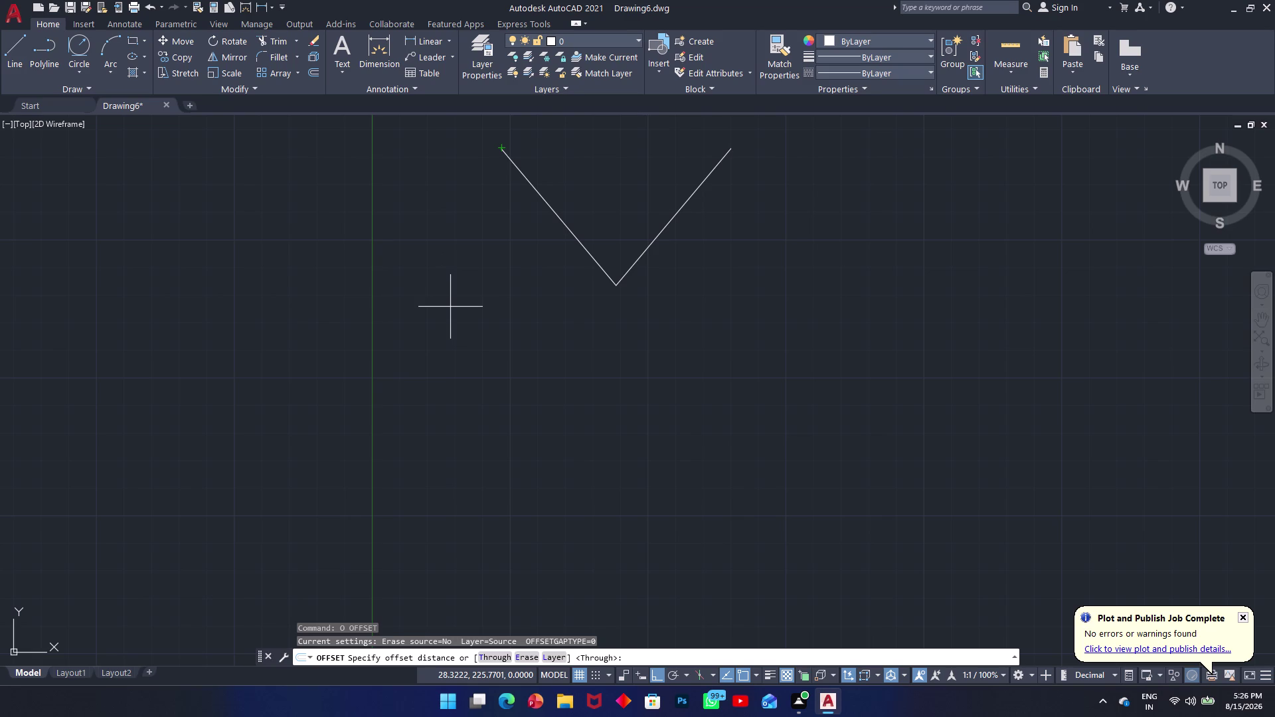
Offset the V's left arm by 30 units toward its lower-left side.
text(30)
key(Return)
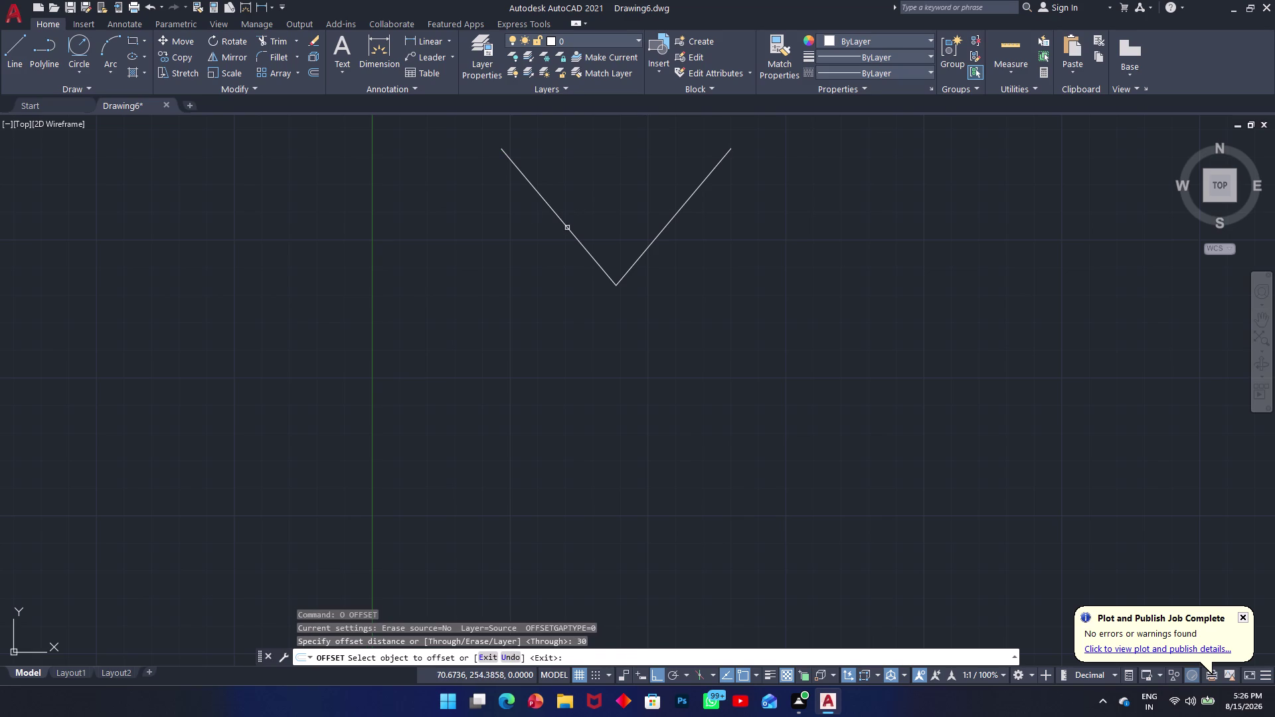
click(567, 228)
click(535, 252)
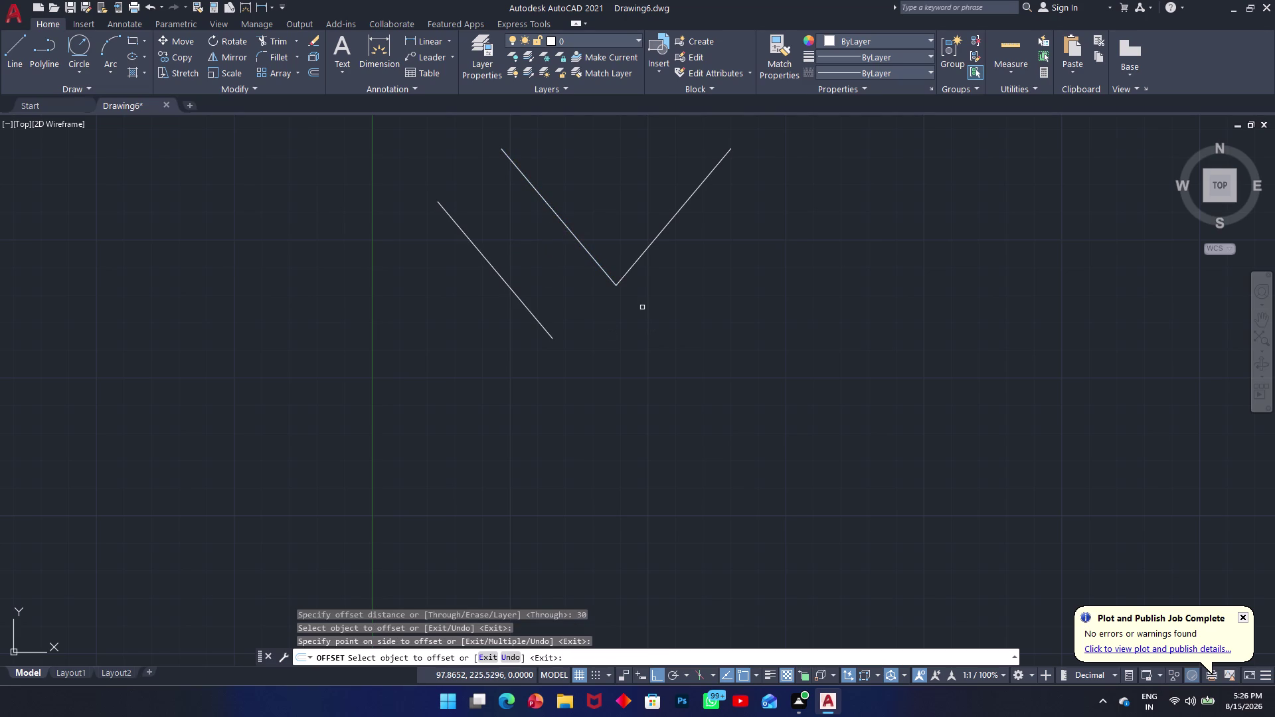
key(Return)
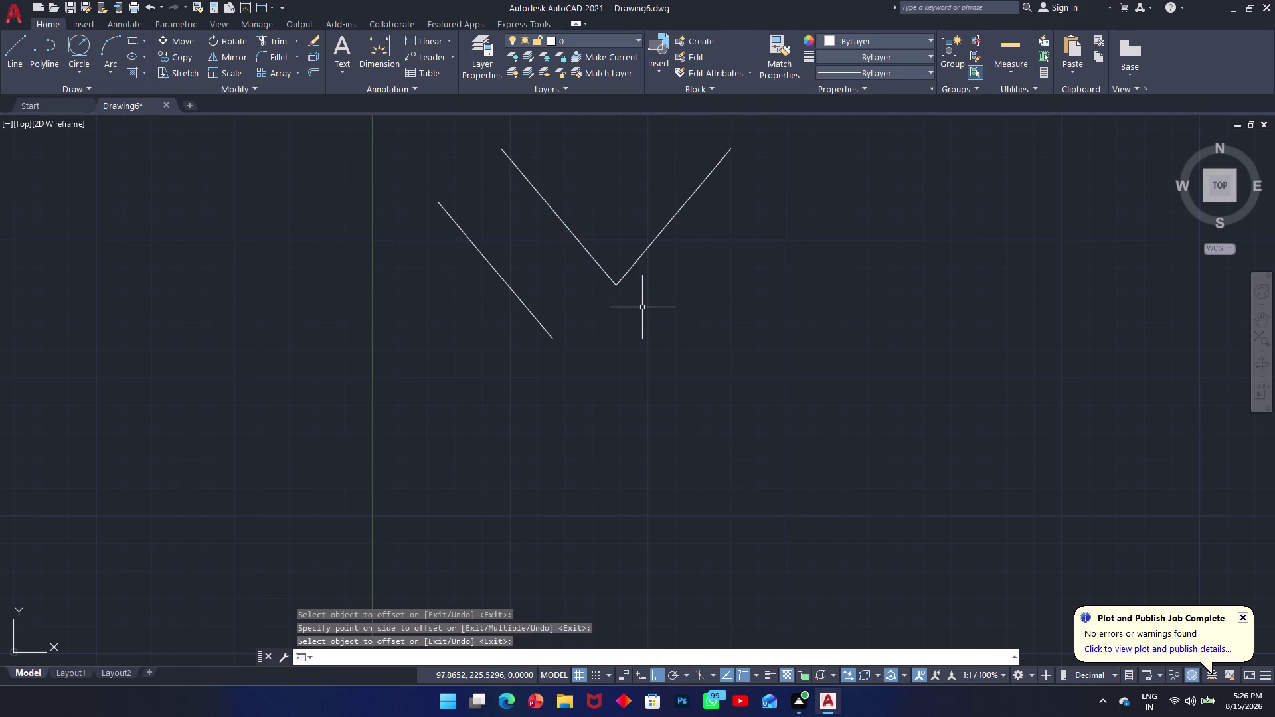
text(l)
key(space)
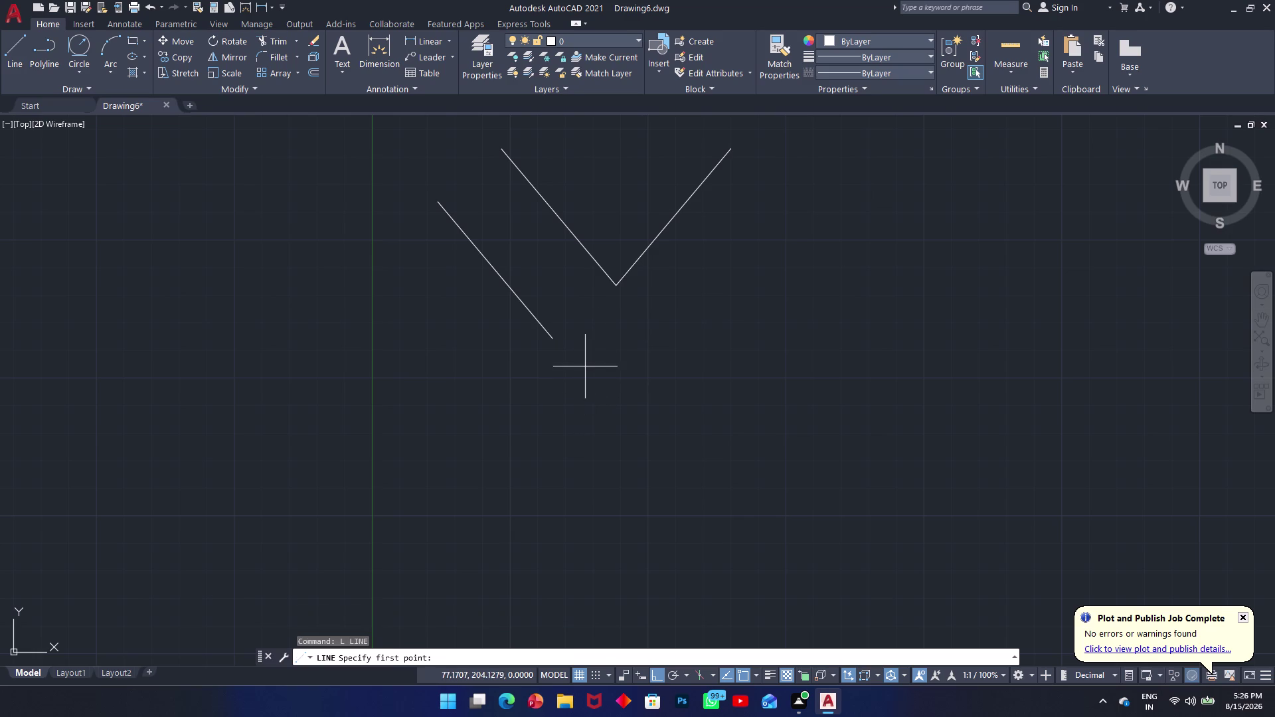
click(621, 286)
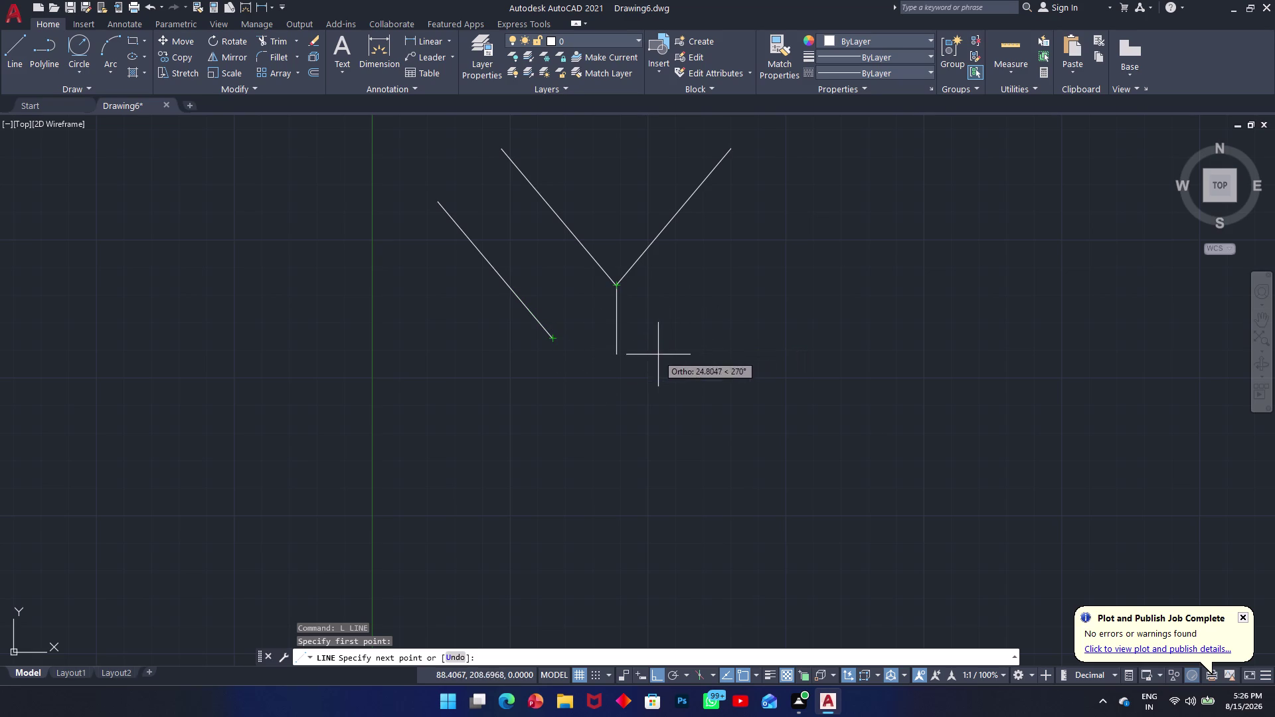
key(Escape)
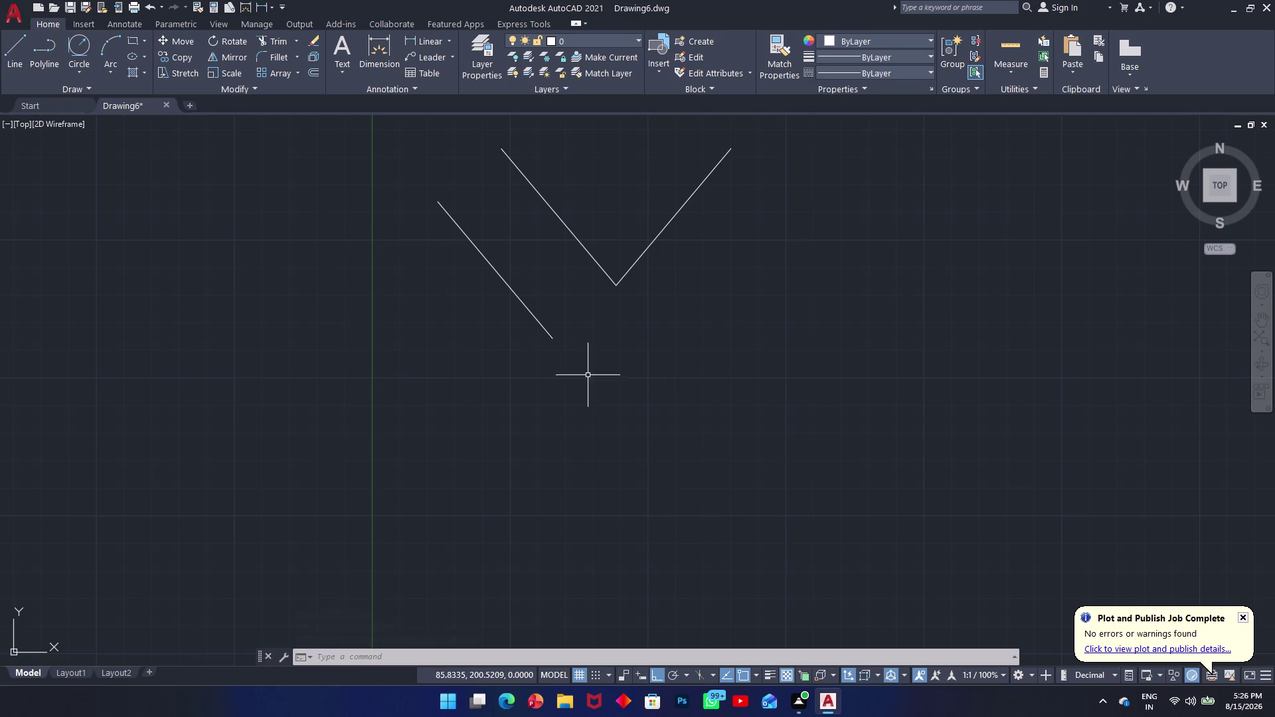
text(l)
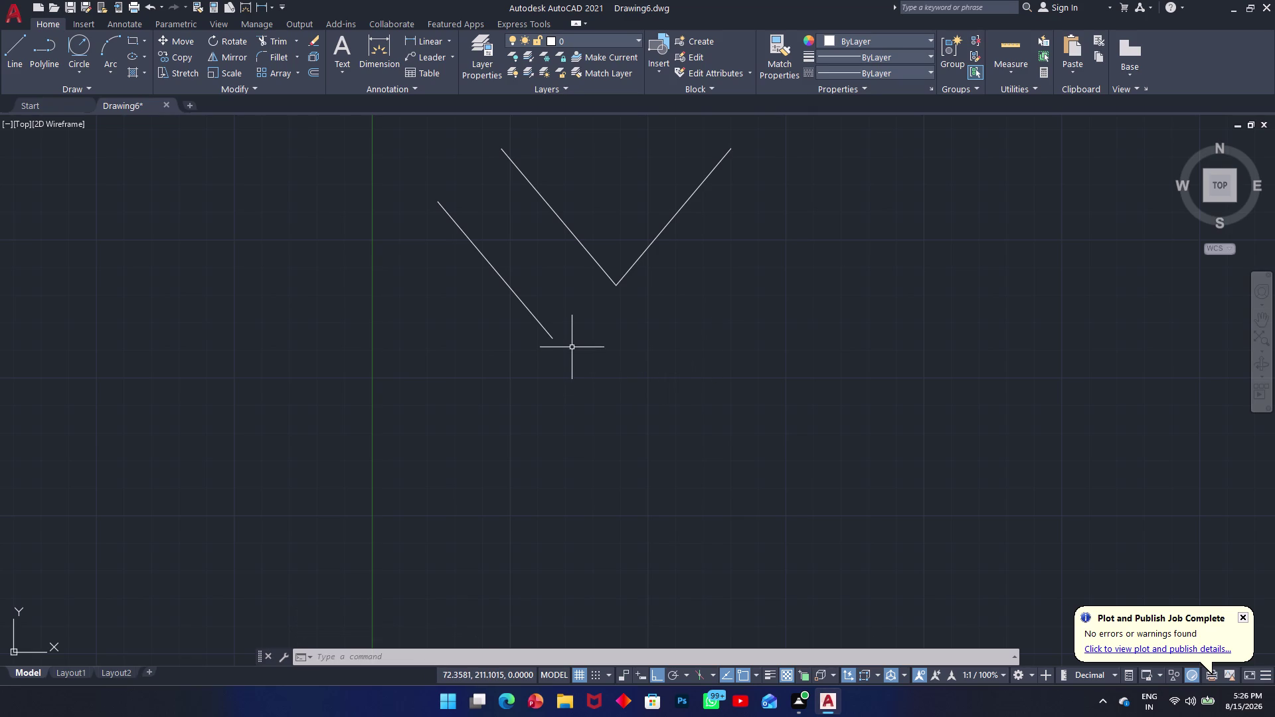
key(space)
click(557, 340)
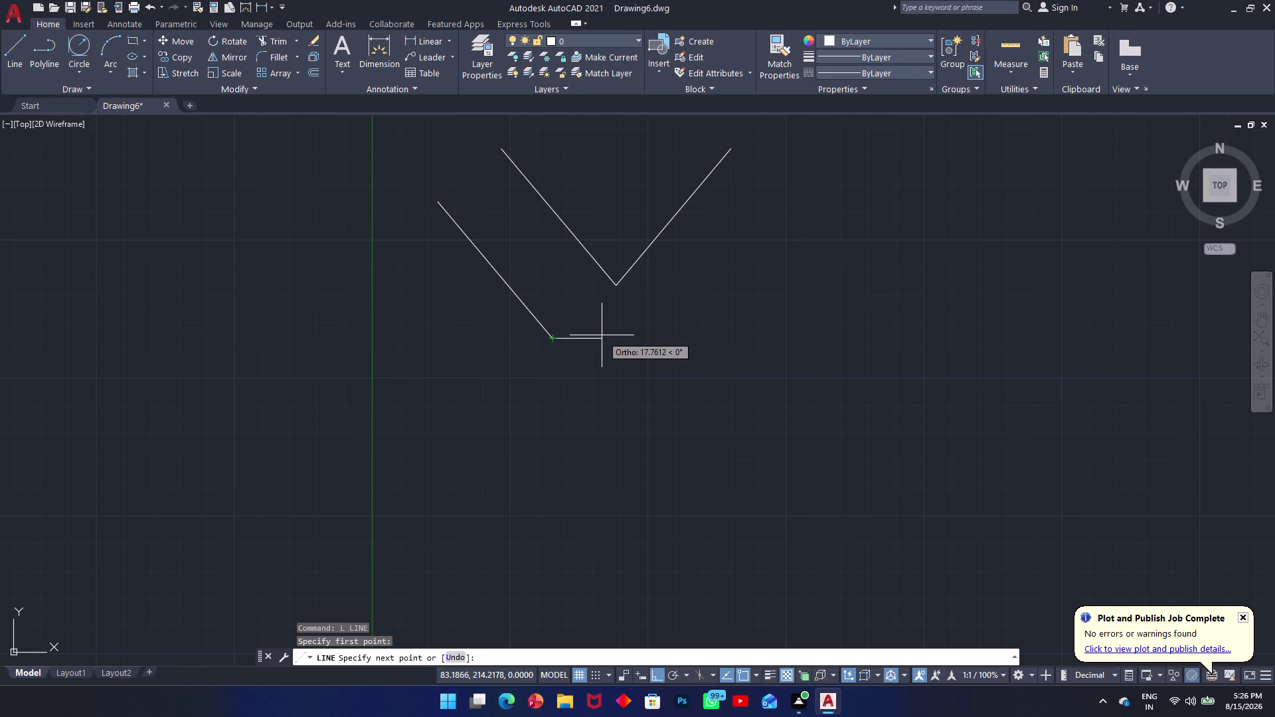
text(30)
key(Return)
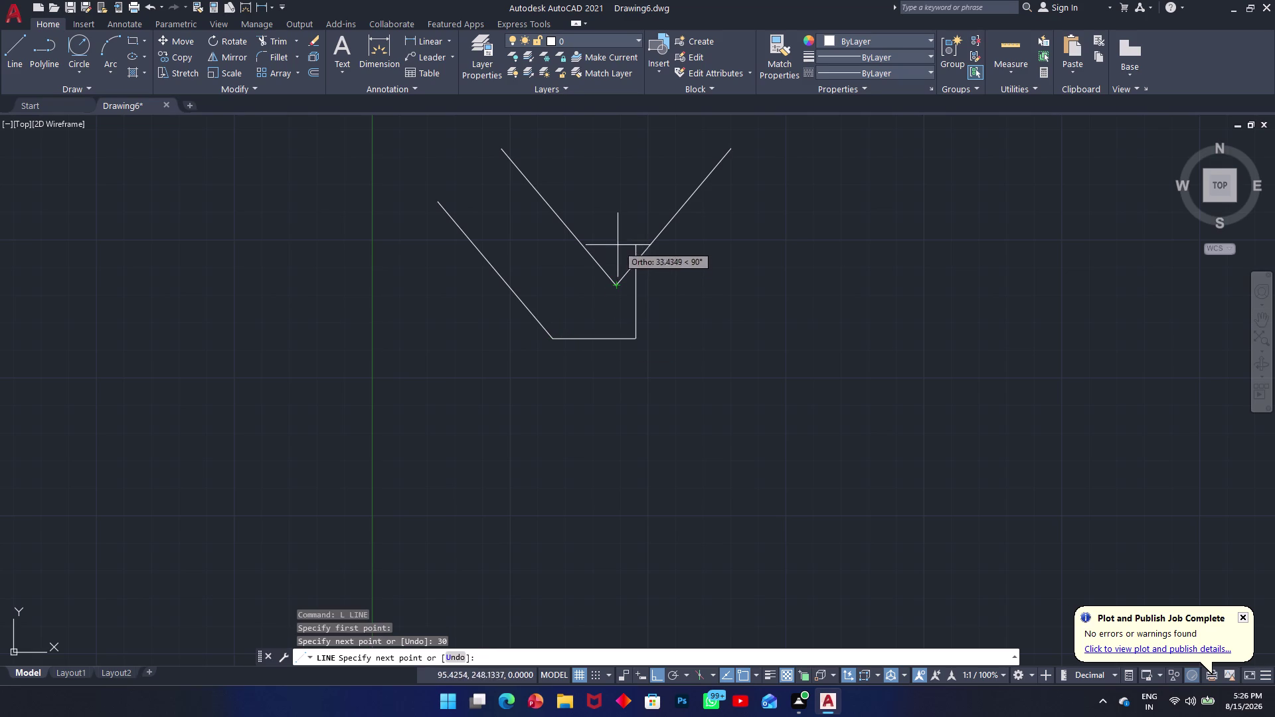
key(ctrl+z)
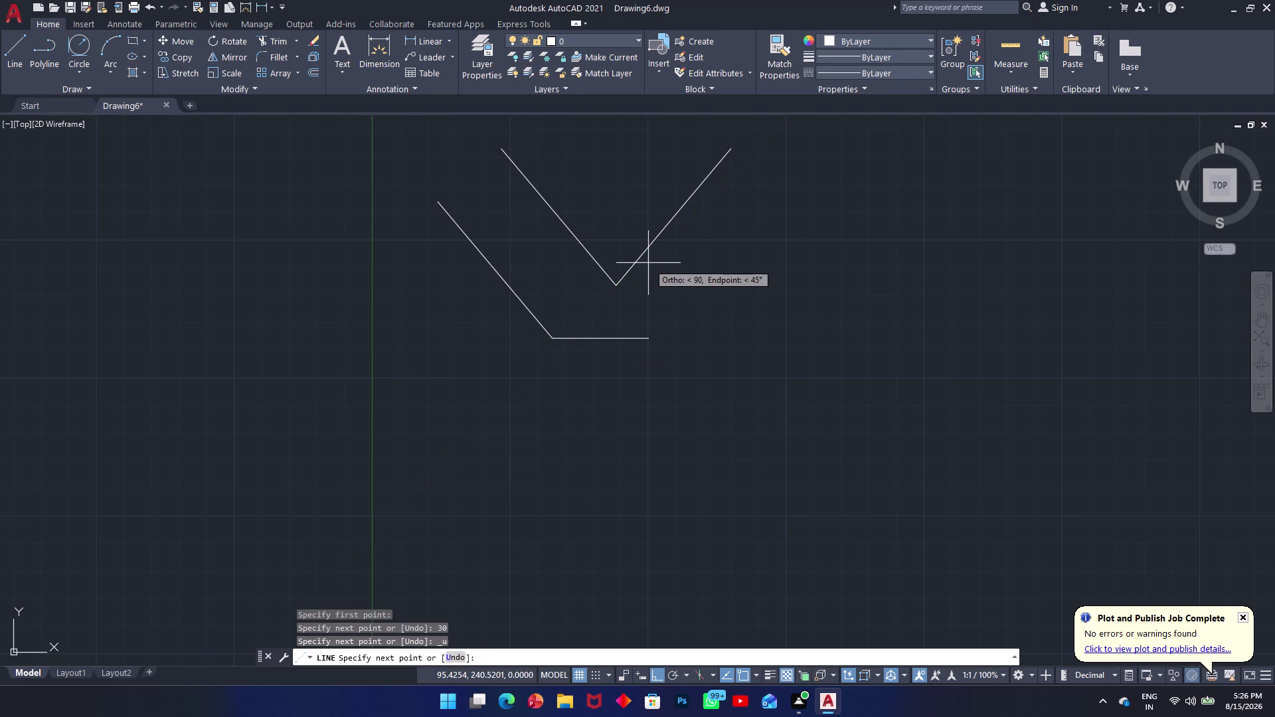
key(ctrl+z)
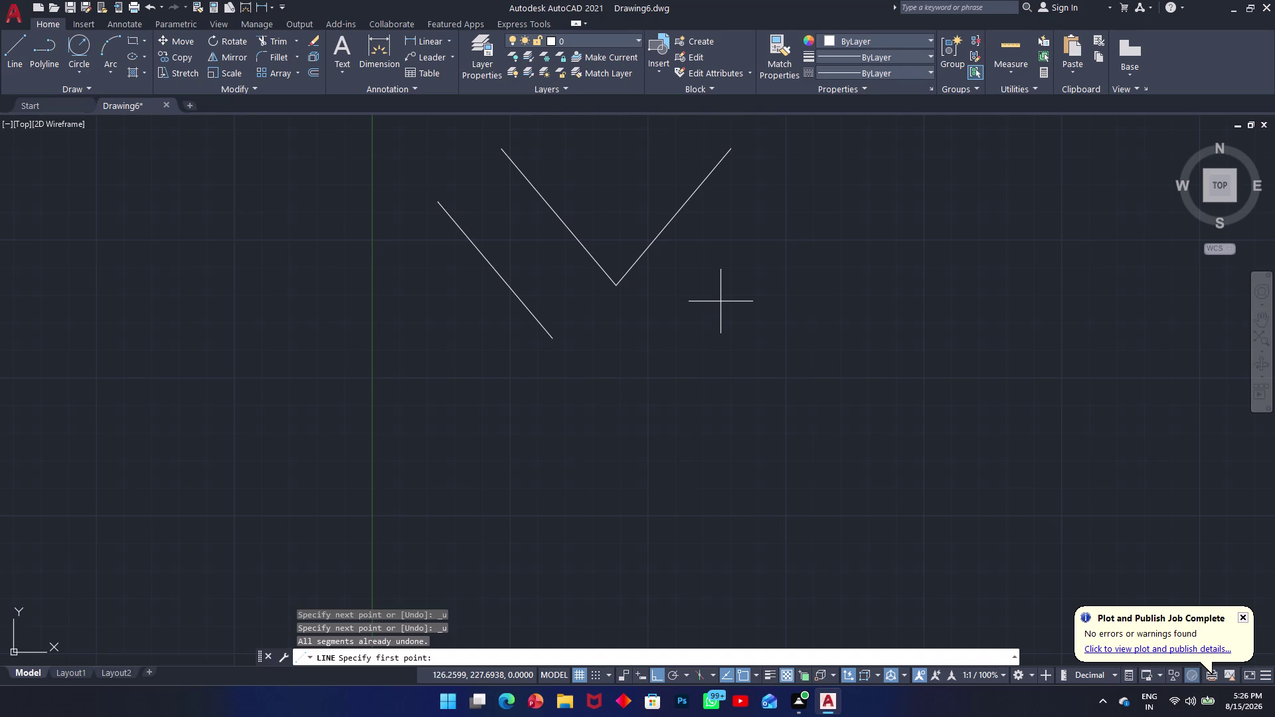
text(l)
key(space)
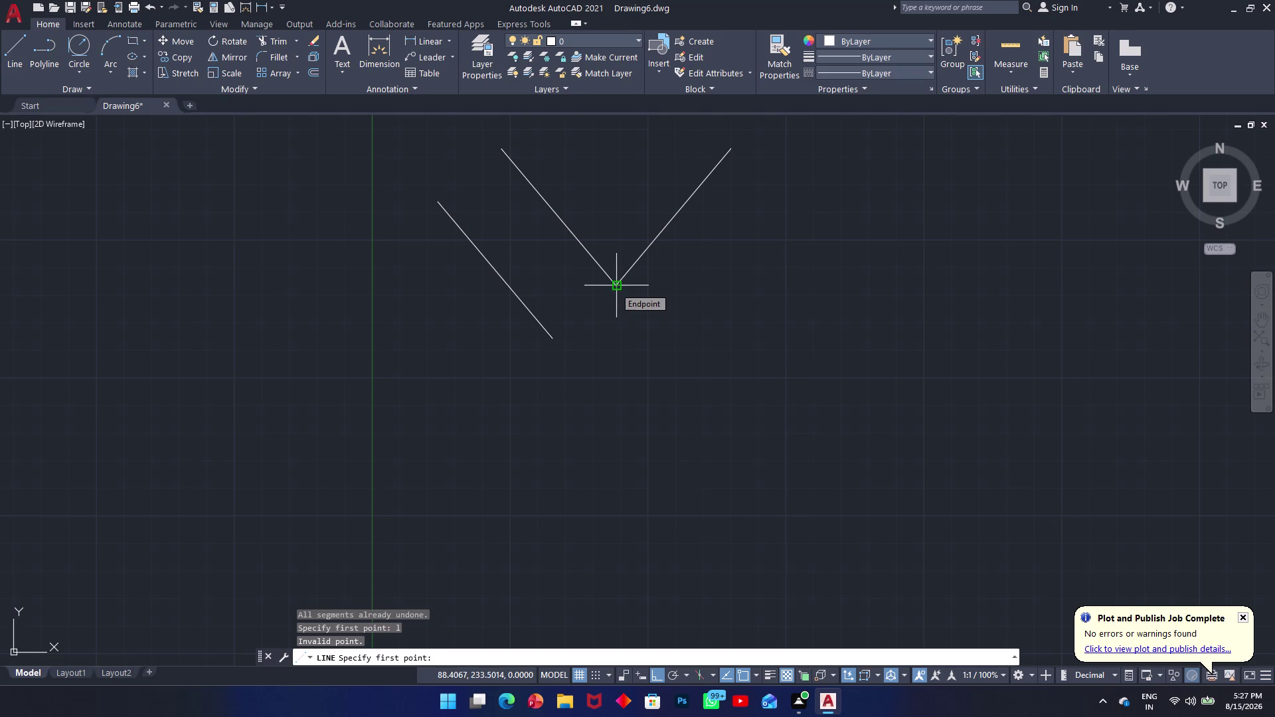
key(Escape)
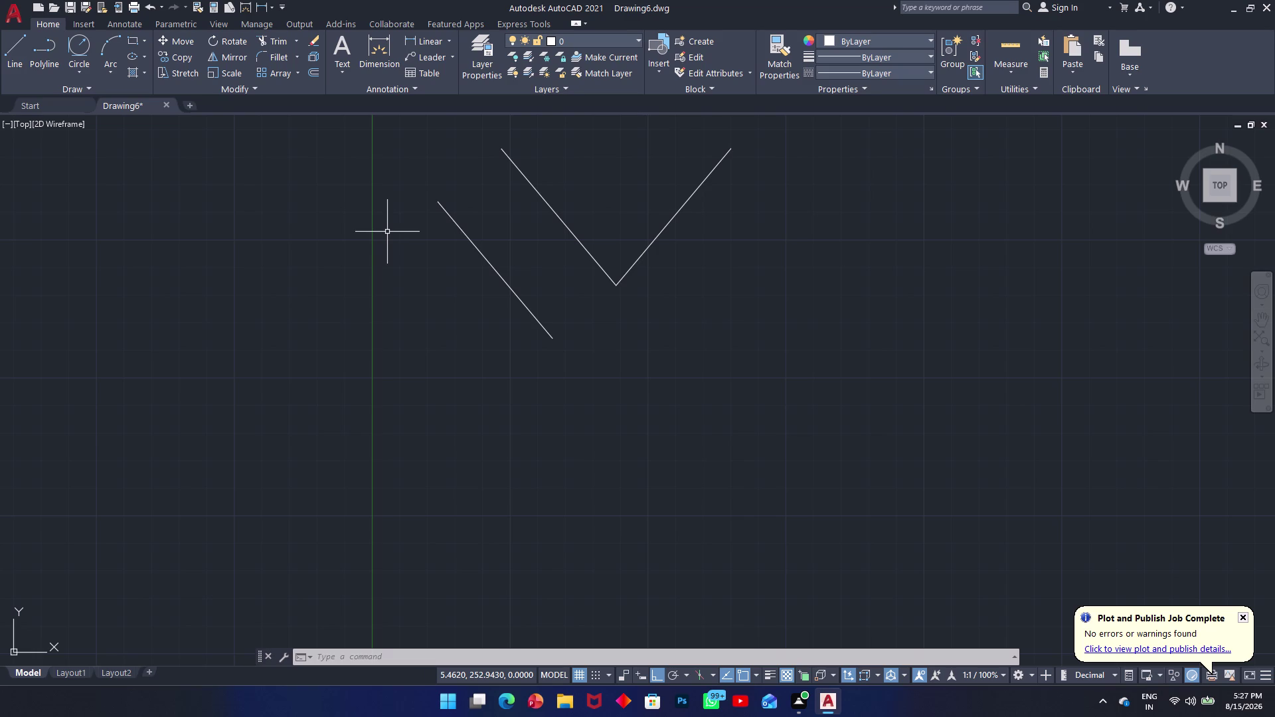
Erase the parallel line offset from the V's left arm.
click(503, 278)
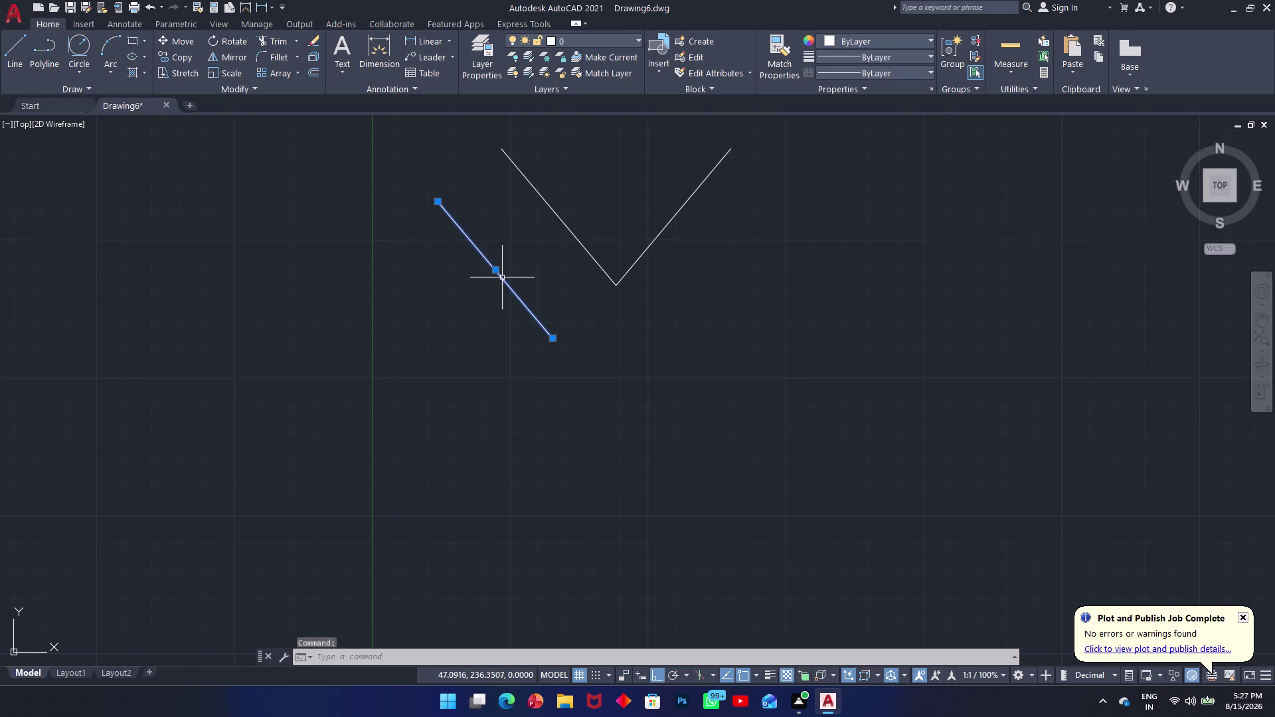
key(Delete)
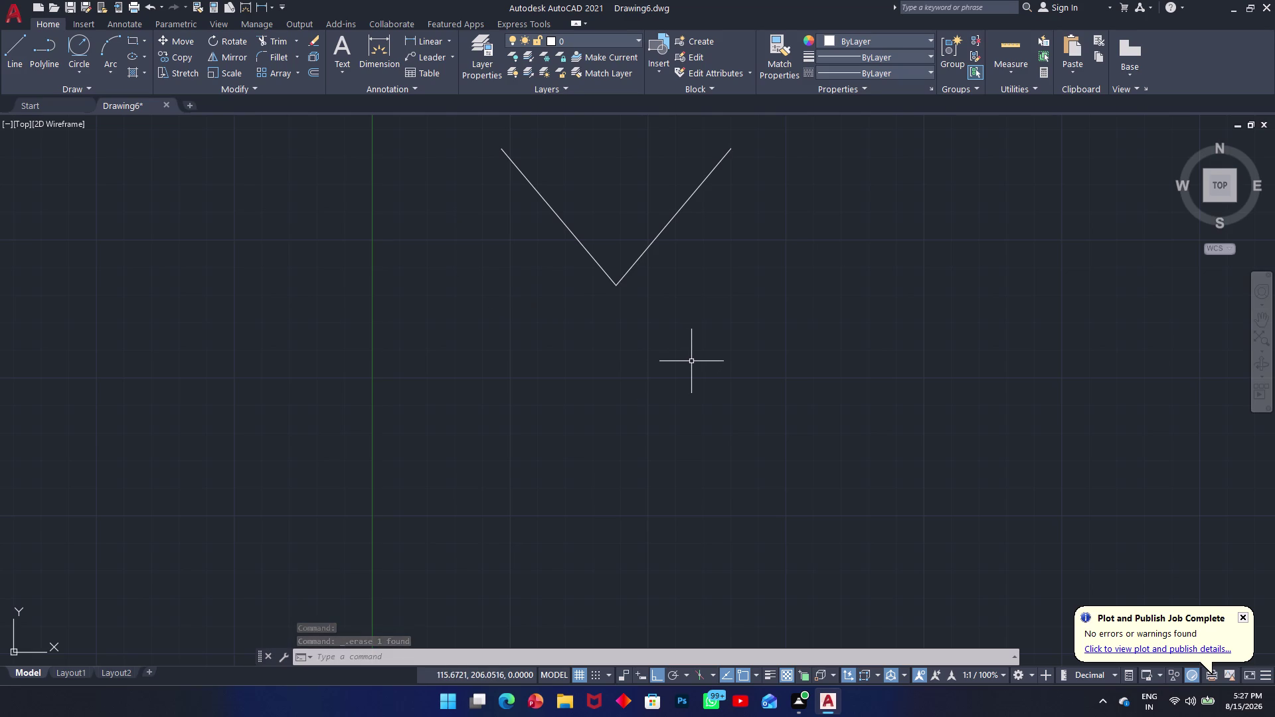
middle_drag(636, 238, 662, 439)
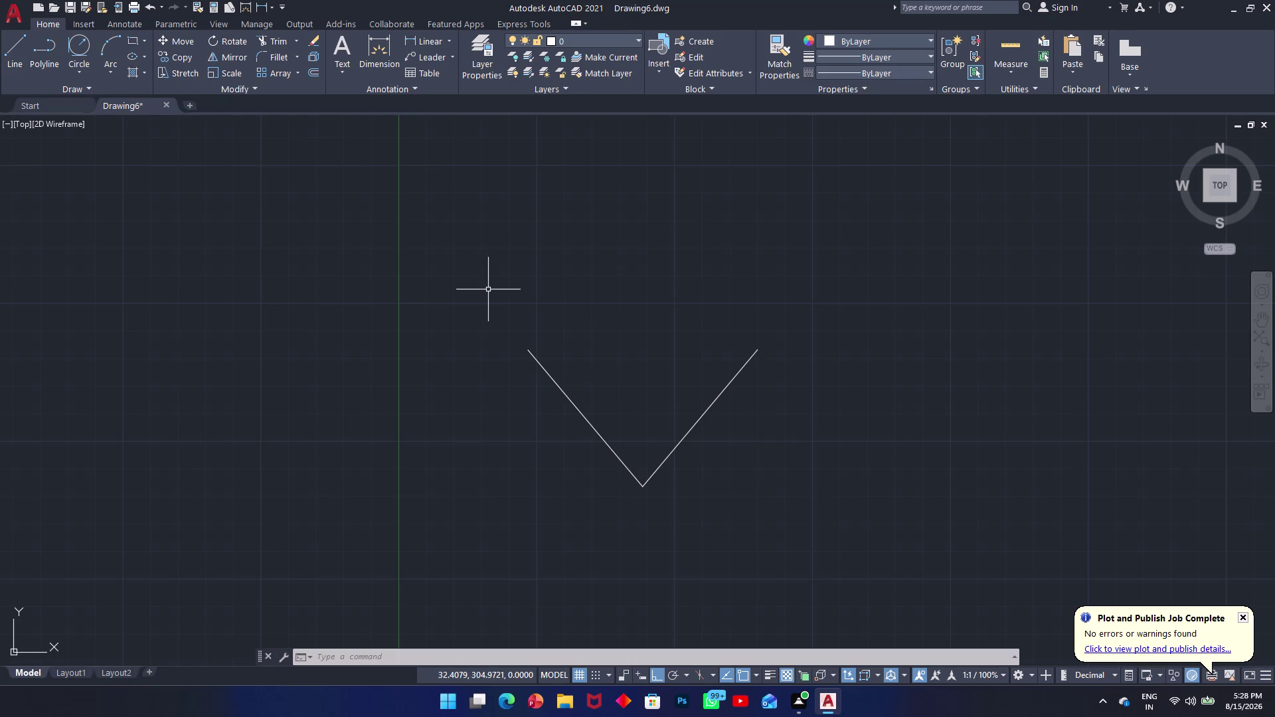
text(dan)
key(space)
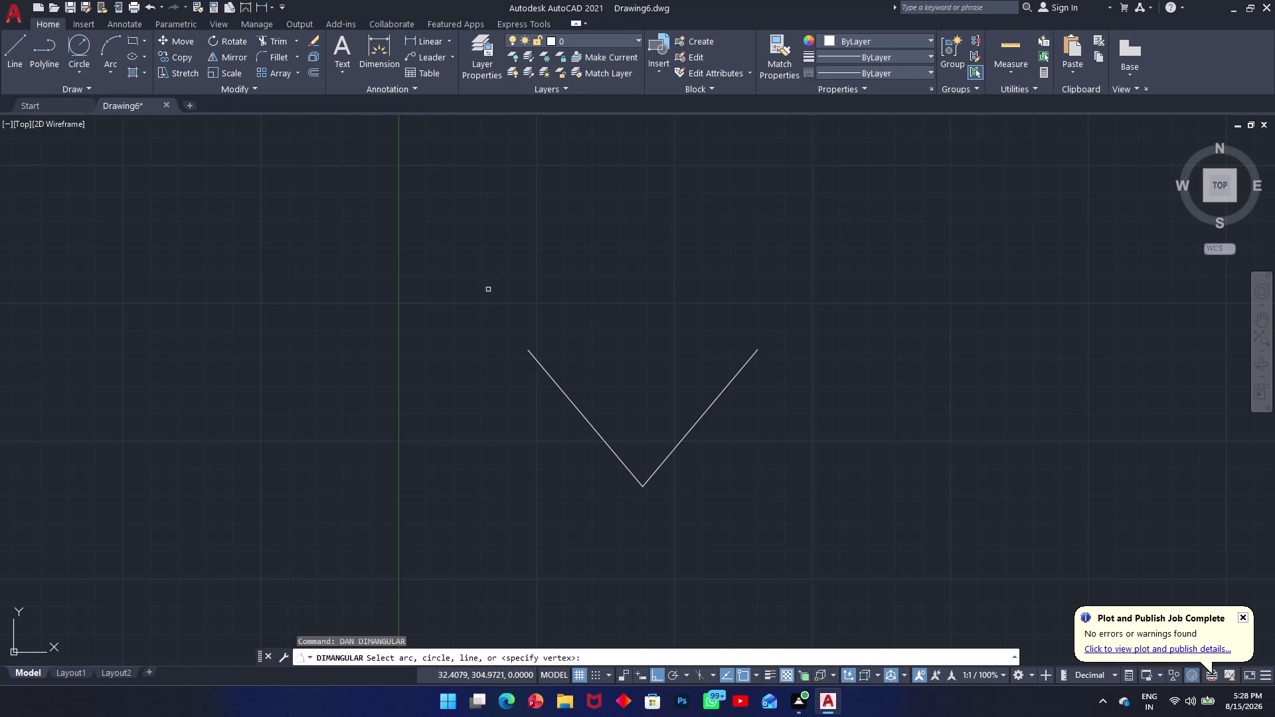
click(581, 410)
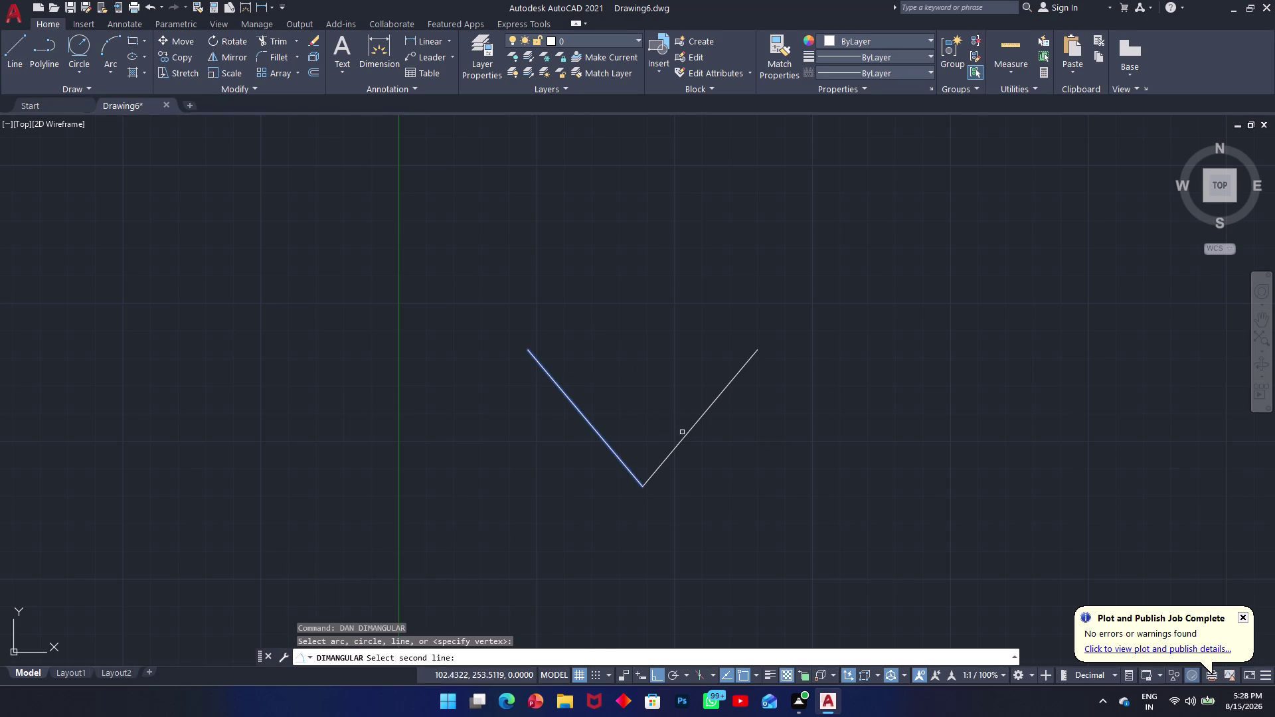
click(686, 436)
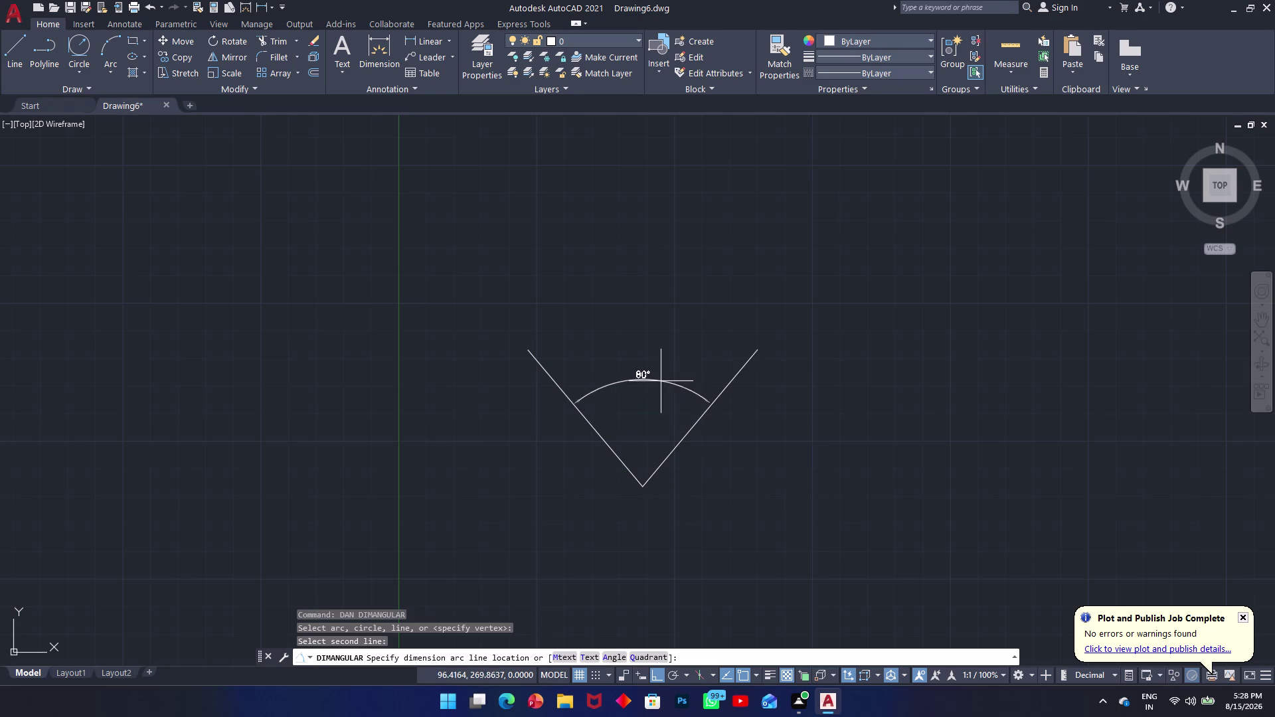
scroll(up, 3)
scroll(down, 3)
key(Escape)
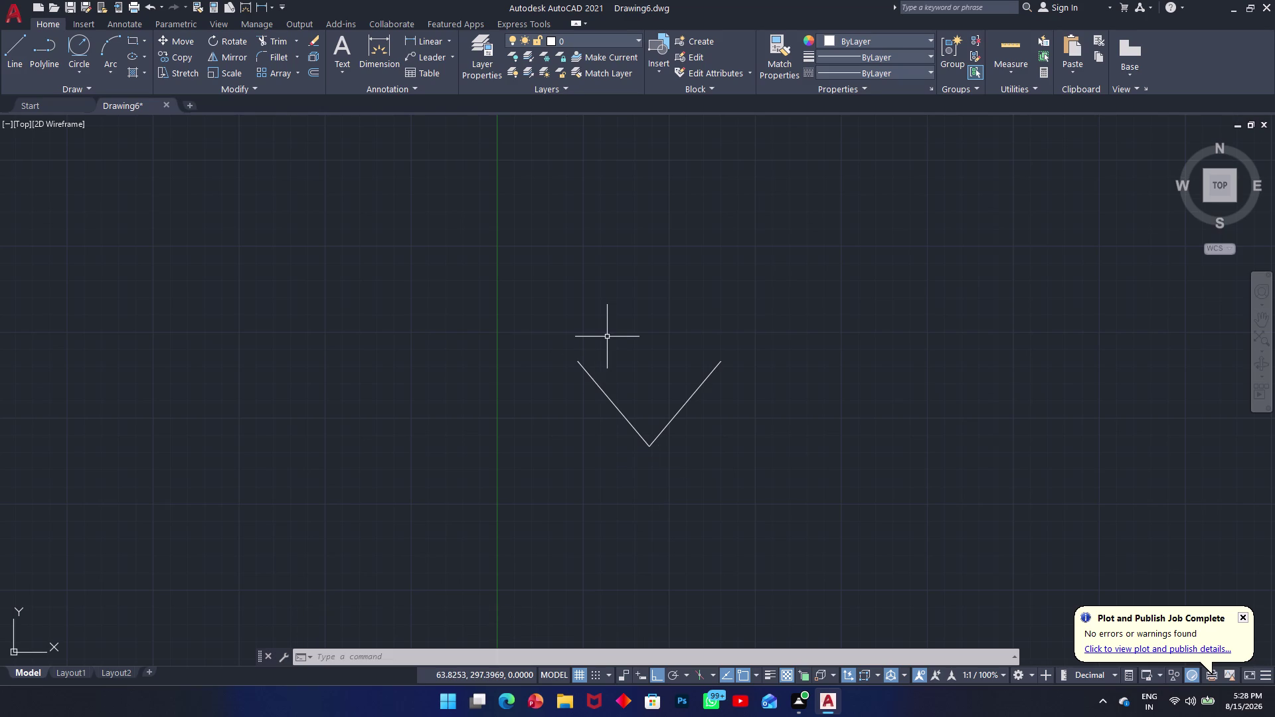
Window-select both V lines and erase them.
scroll(up, 3)
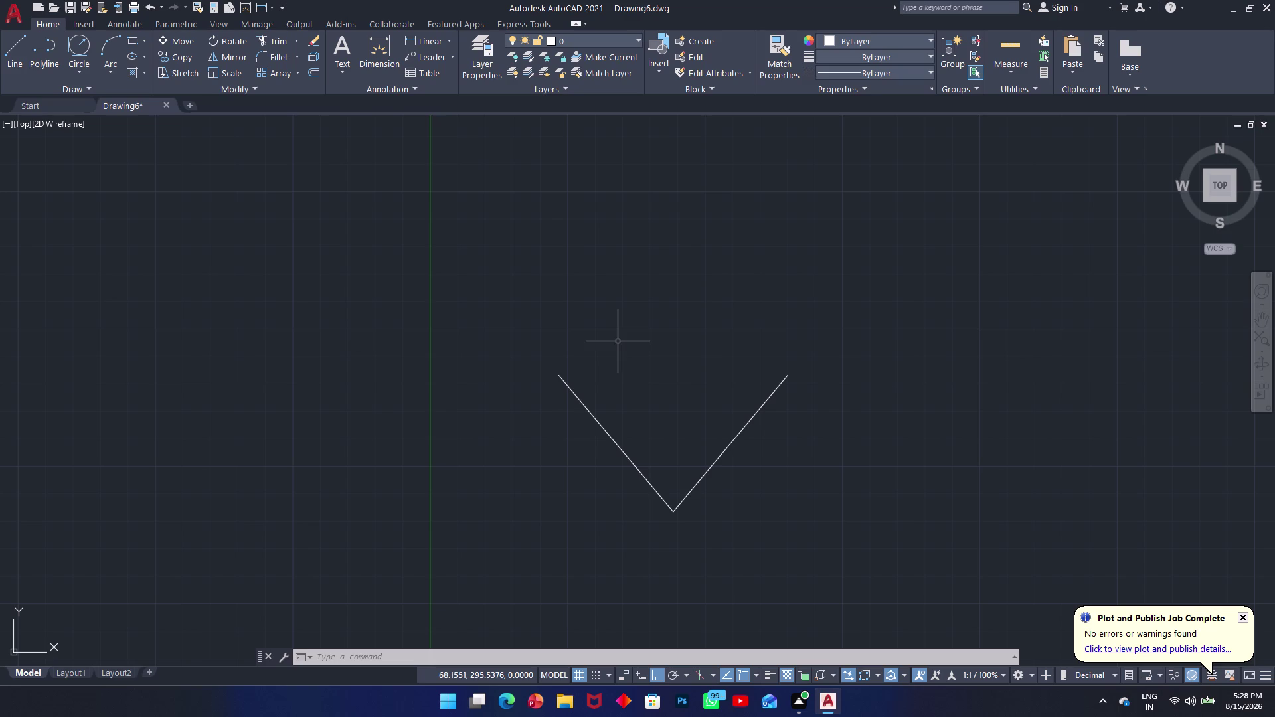
click(833, 358)
click(460, 488)
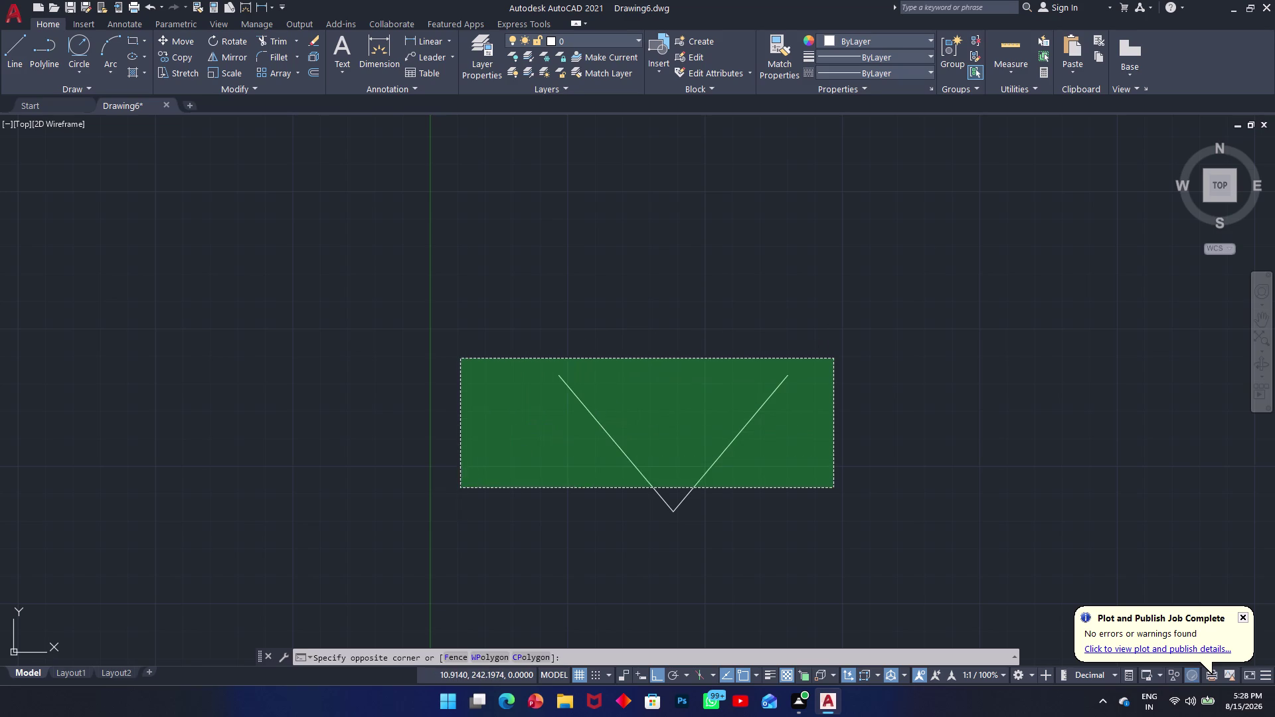
key(Delete)
Start a circle with its centre on the vertical axis.
text(c)
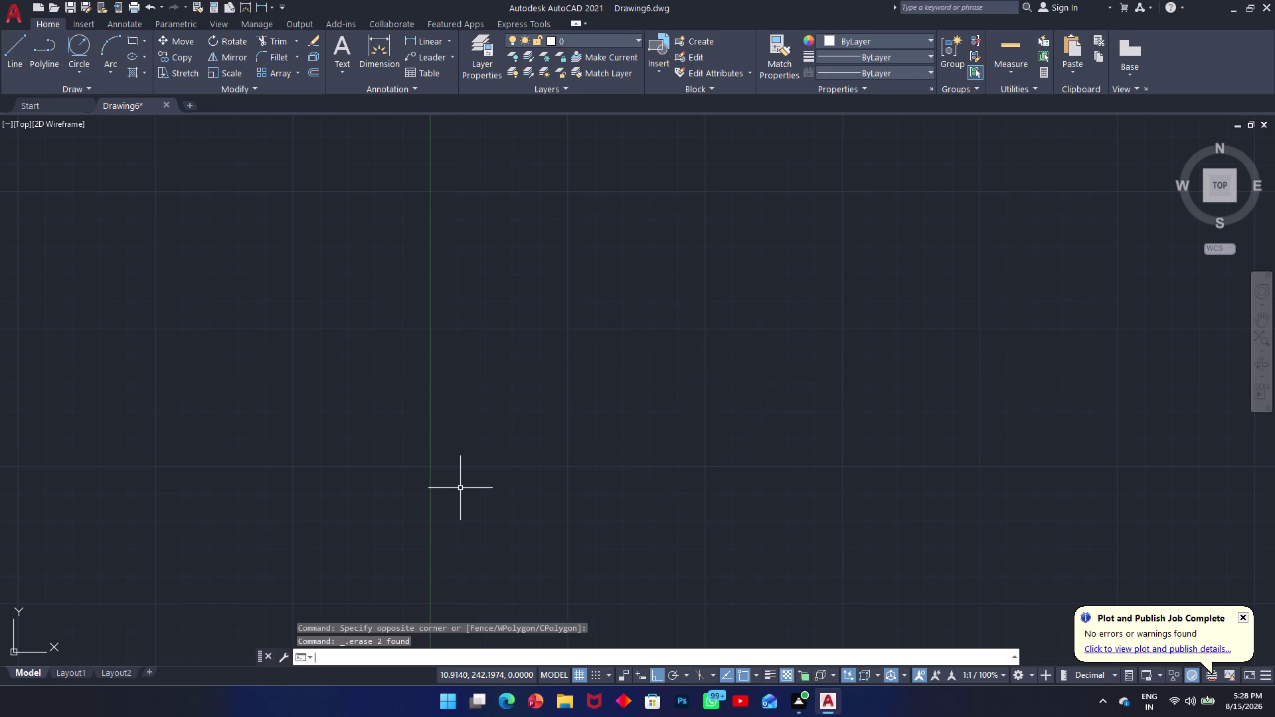
key(space)
click(423, 303)
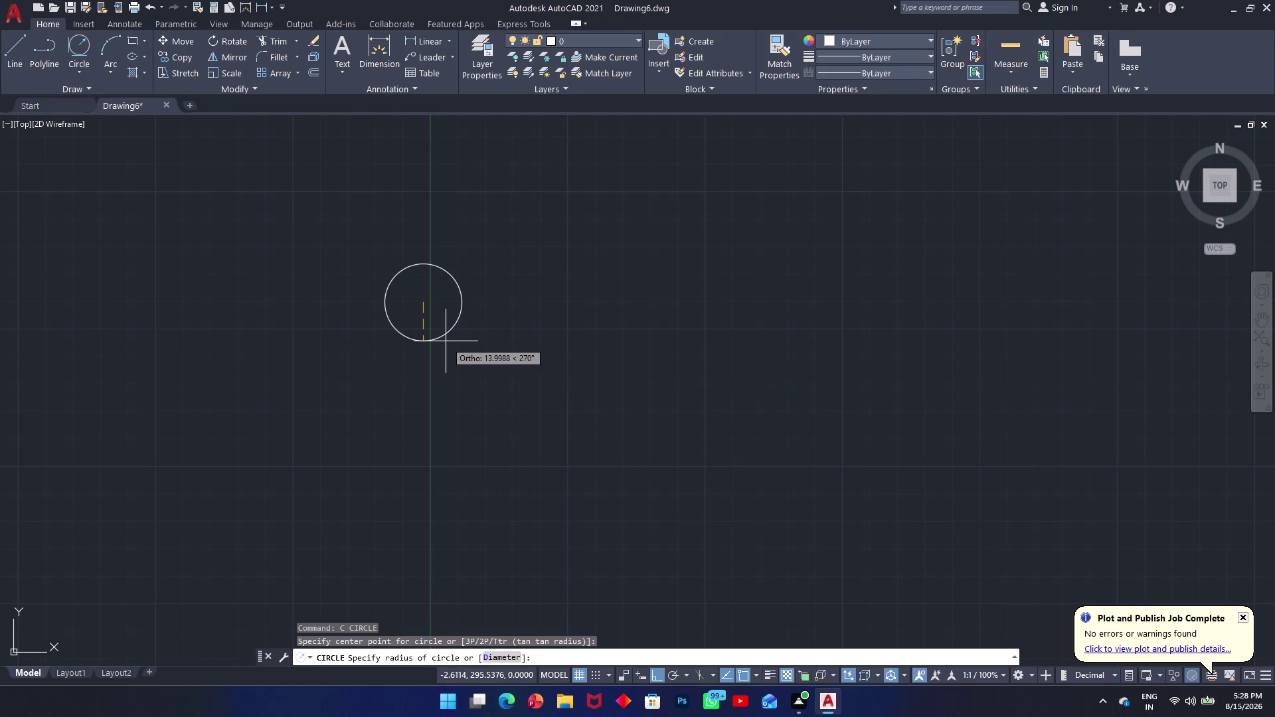
Give the new circle a radius of 18.
text(18)
key(Return)
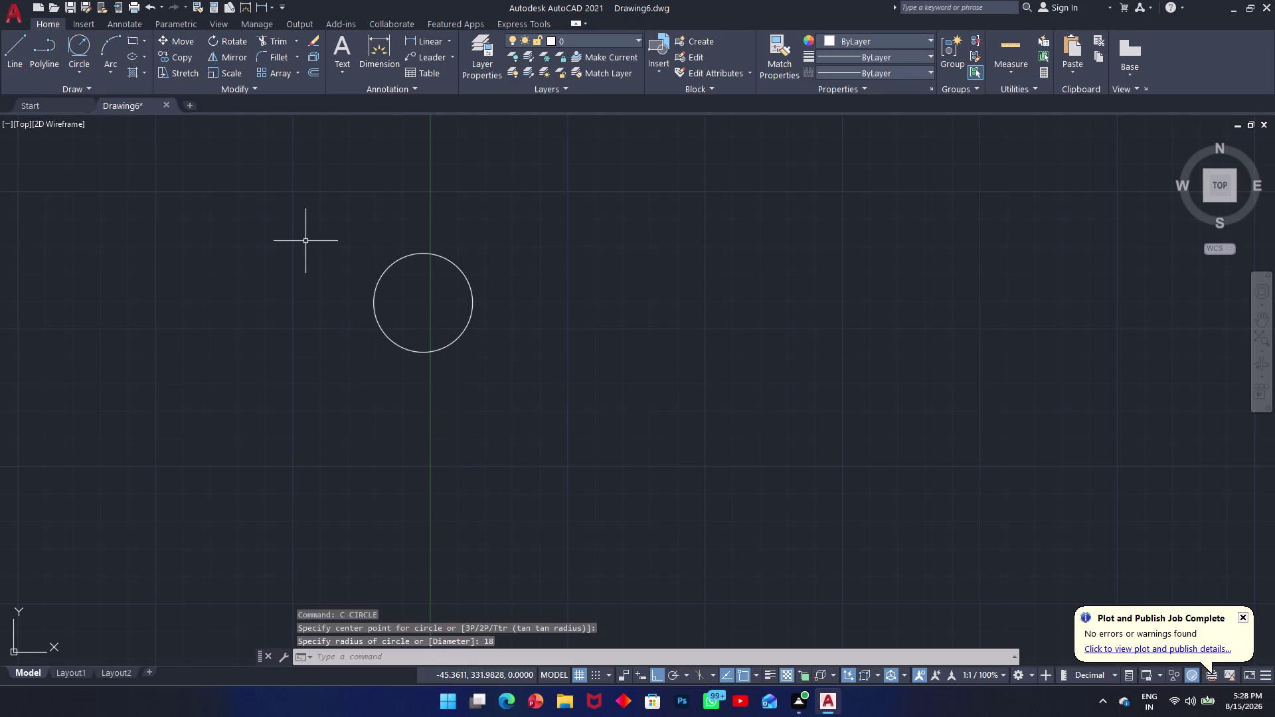
text(l)
key(space)
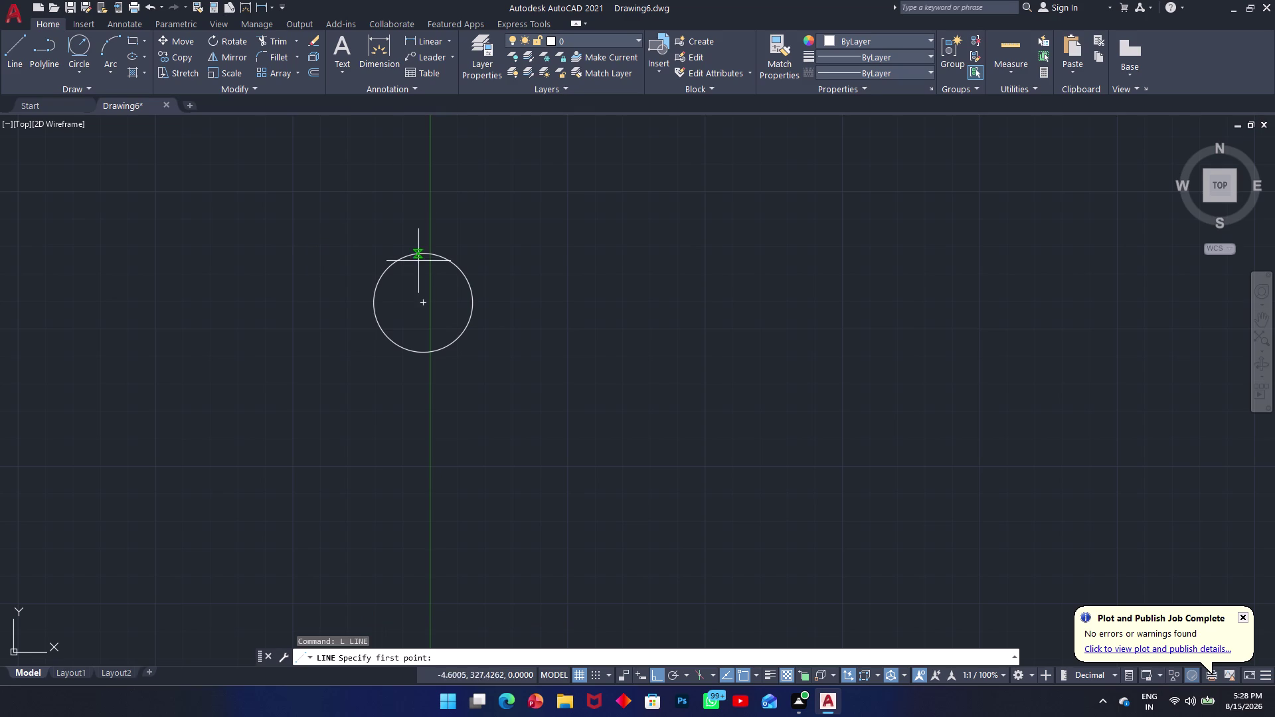
Draw an 80-unit line downward starting at the circle's centre.
click(425, 301)
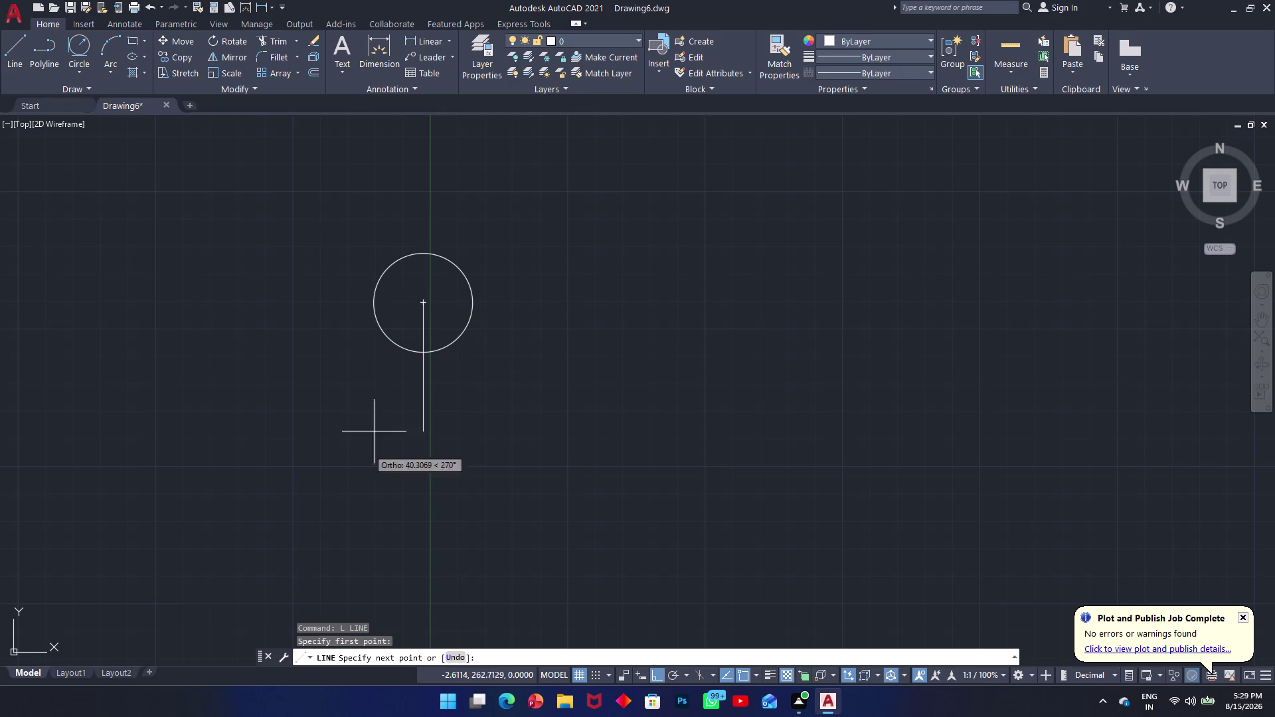
text(80)
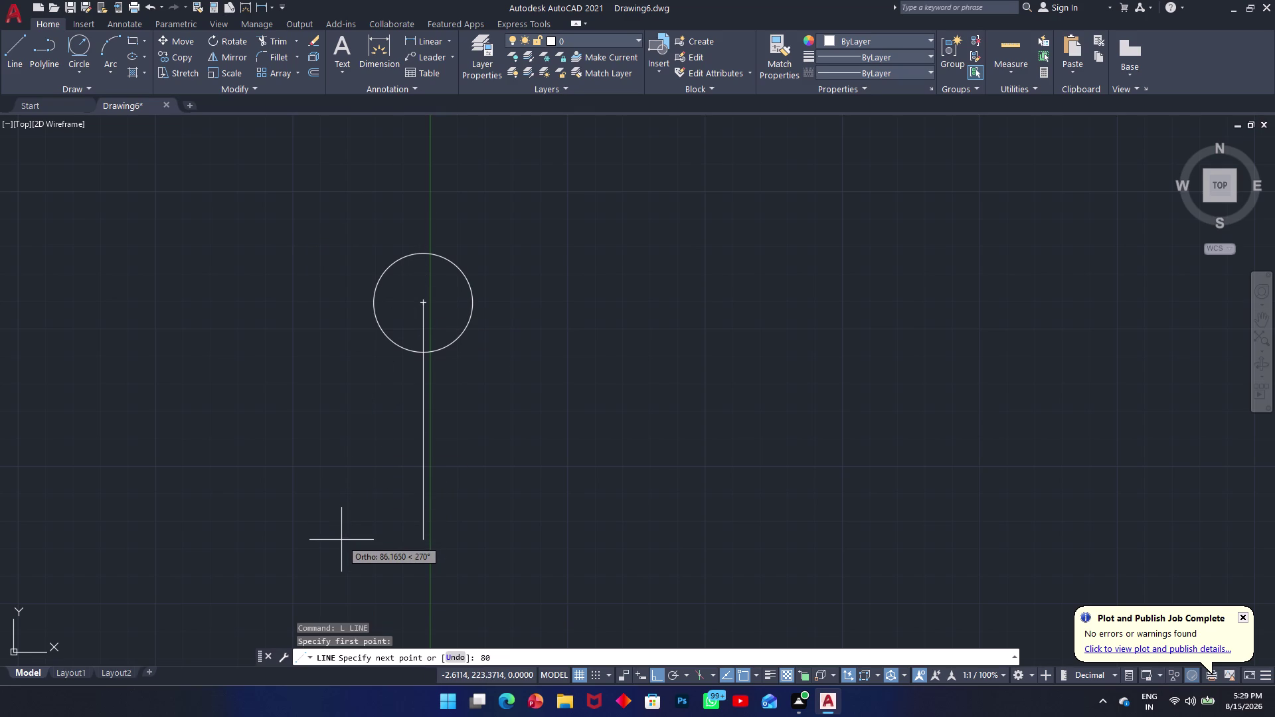
key(Return)
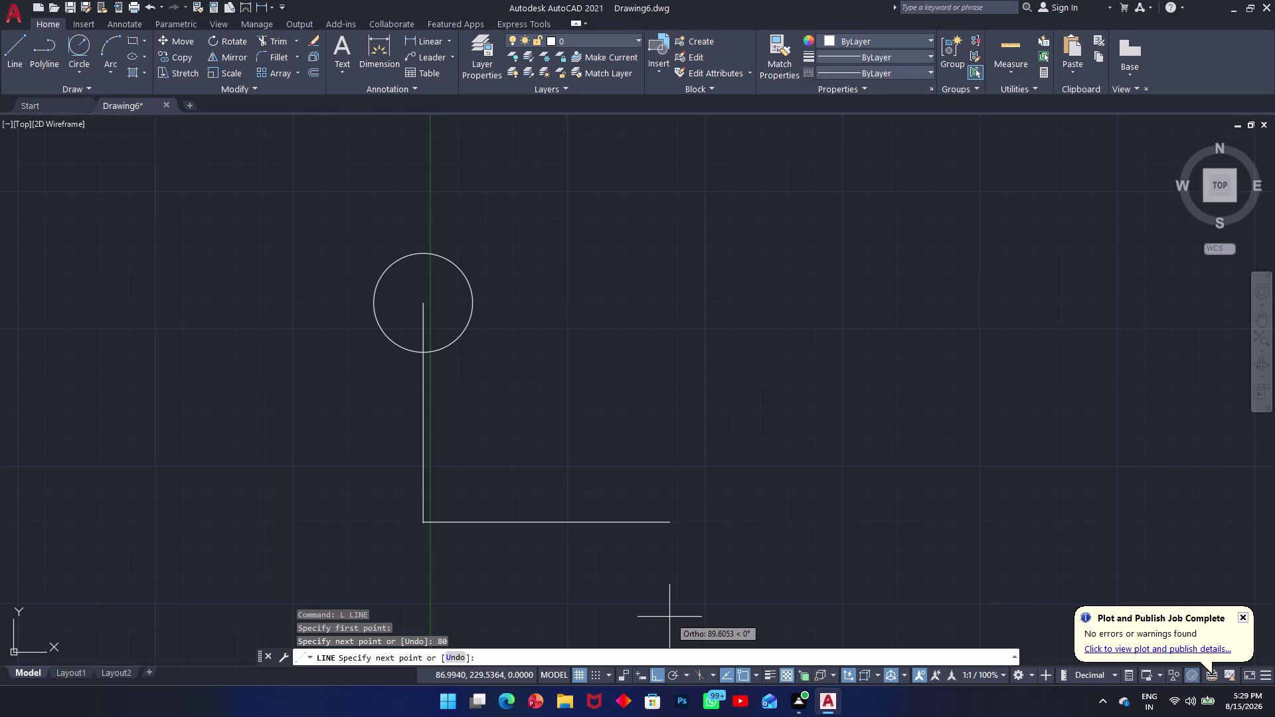
Continue the line with horizontal segments of 47.5 and 60 units.
text(4)
text(7)
text(.5)
key(Return)
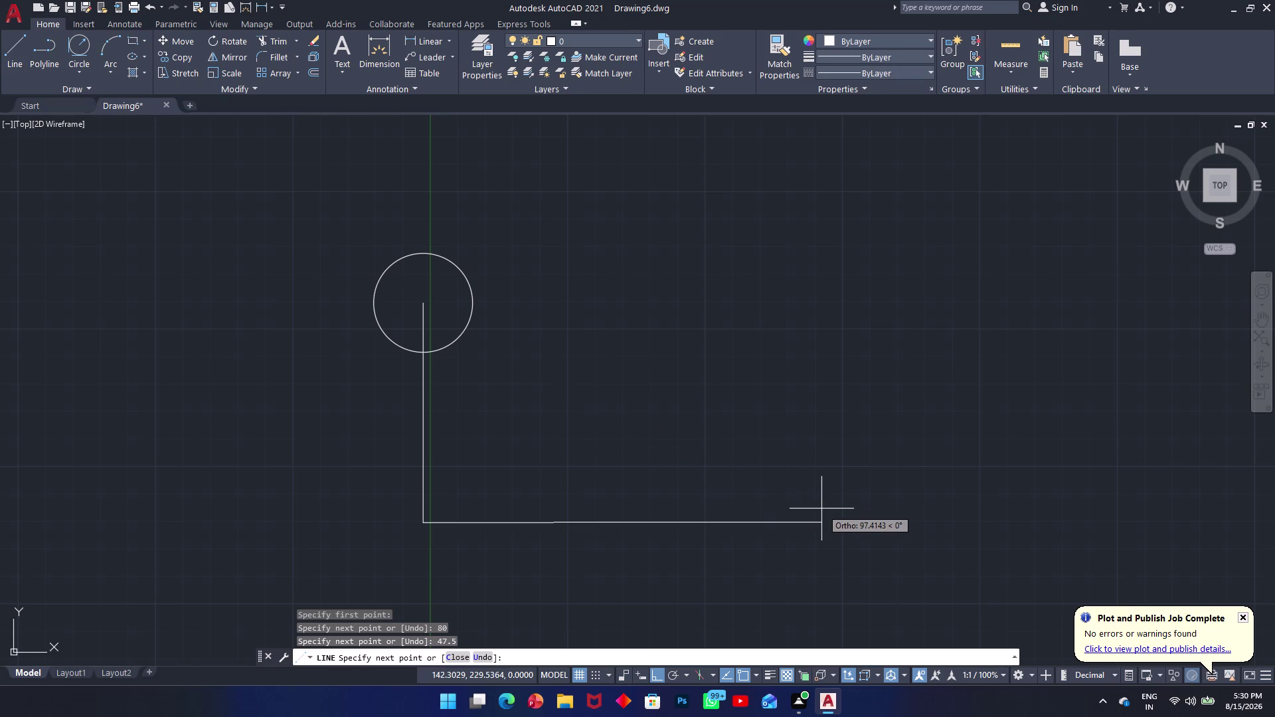
text(60)
key(Return)
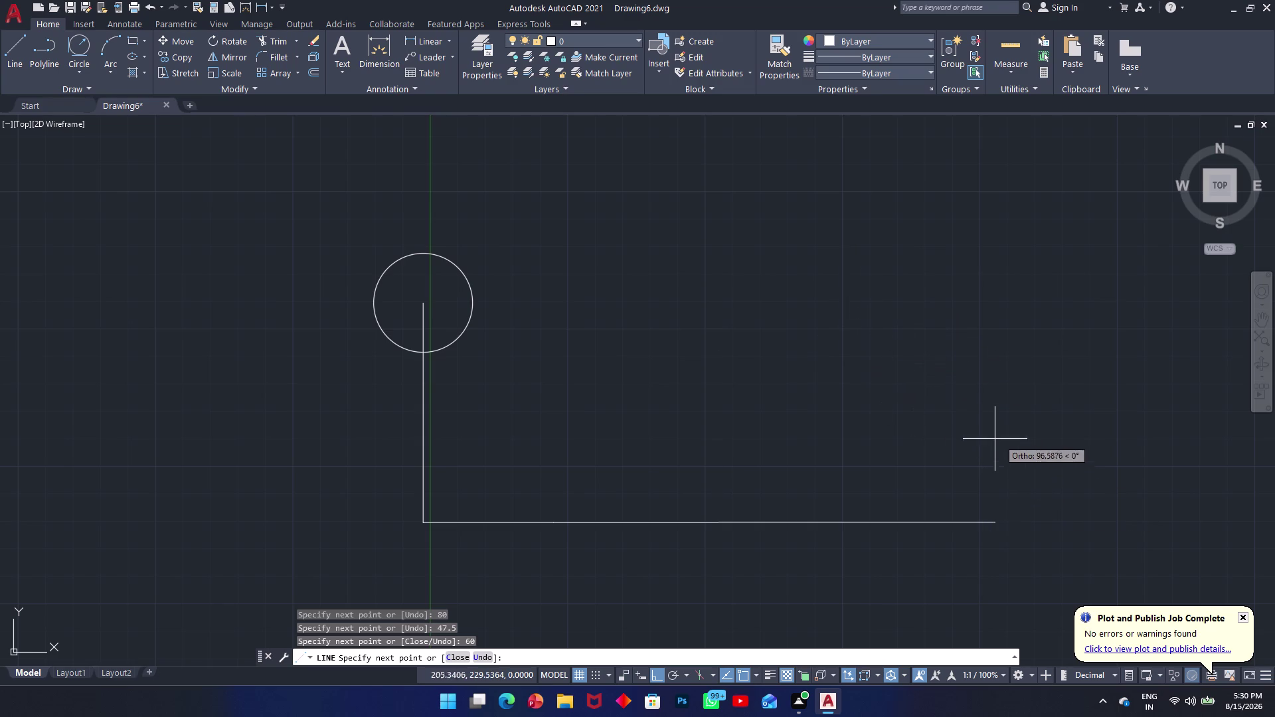
Add a 10.4 bottom-edge segment and a 43.5 vertical line rising from it.
text(10.)
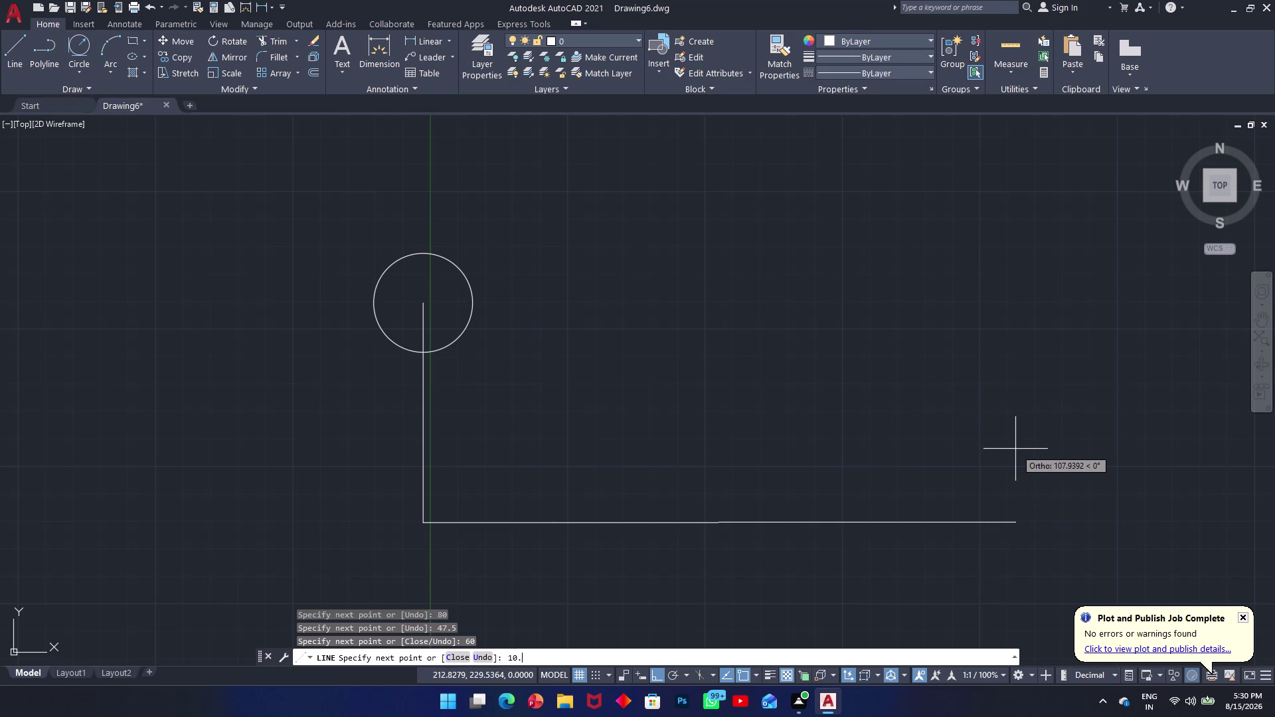
text(4)
key(Return)
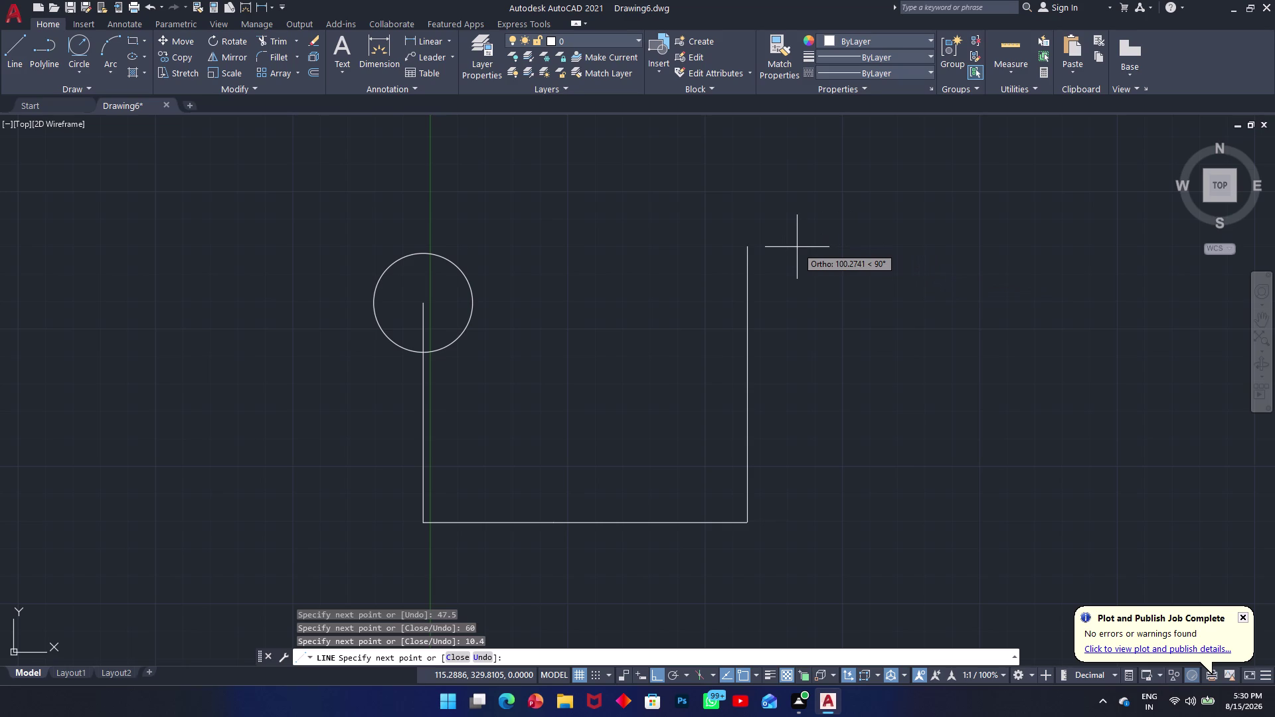
text(43.5)
key(Return)
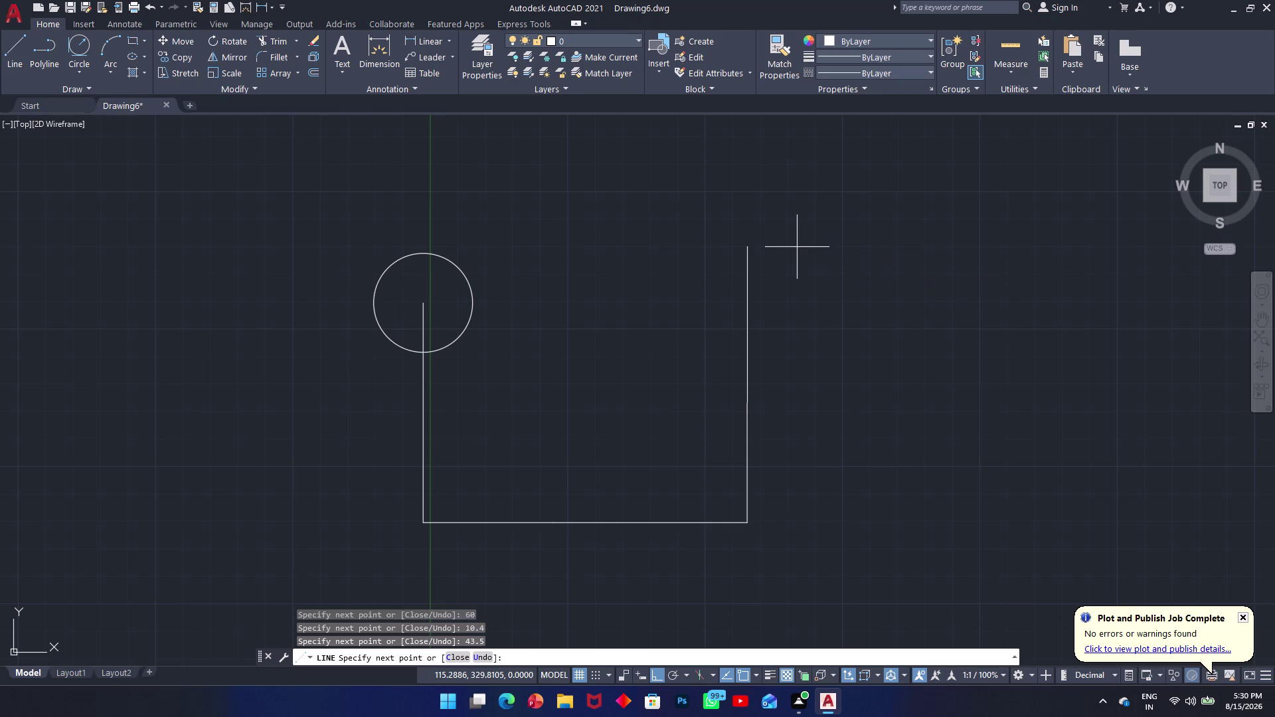
key(Escape)
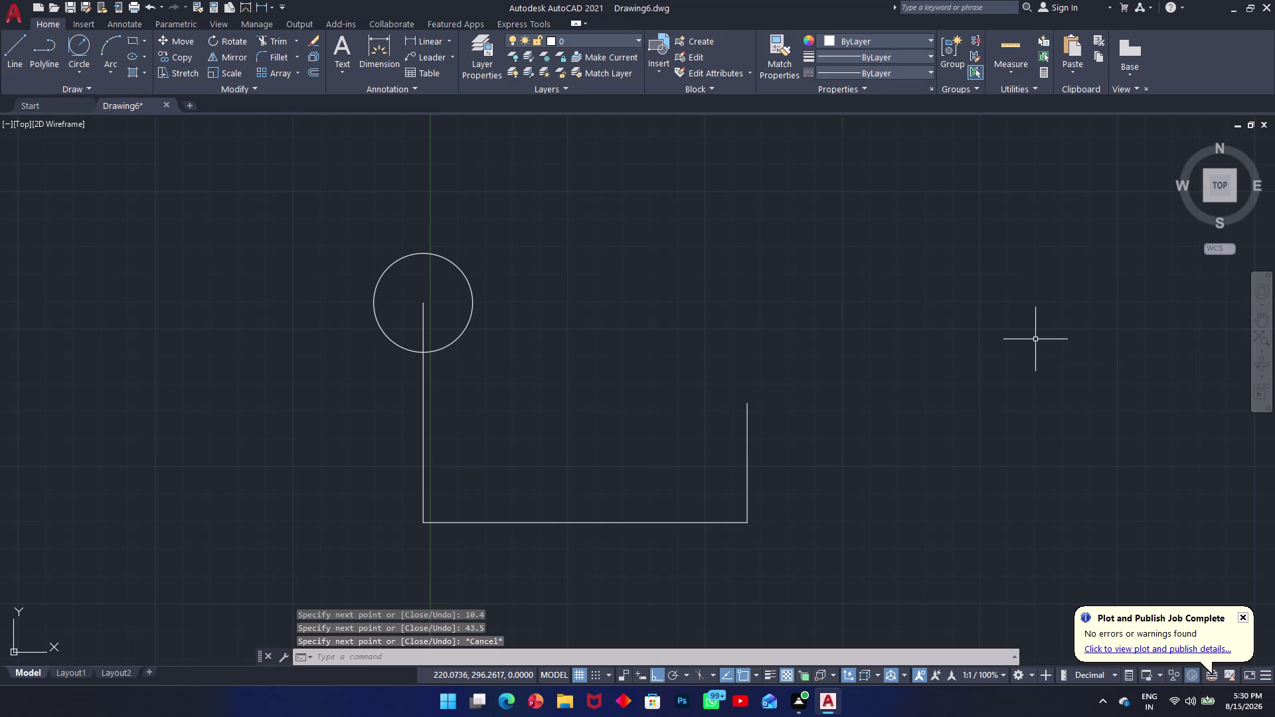
text(c)
key(space)
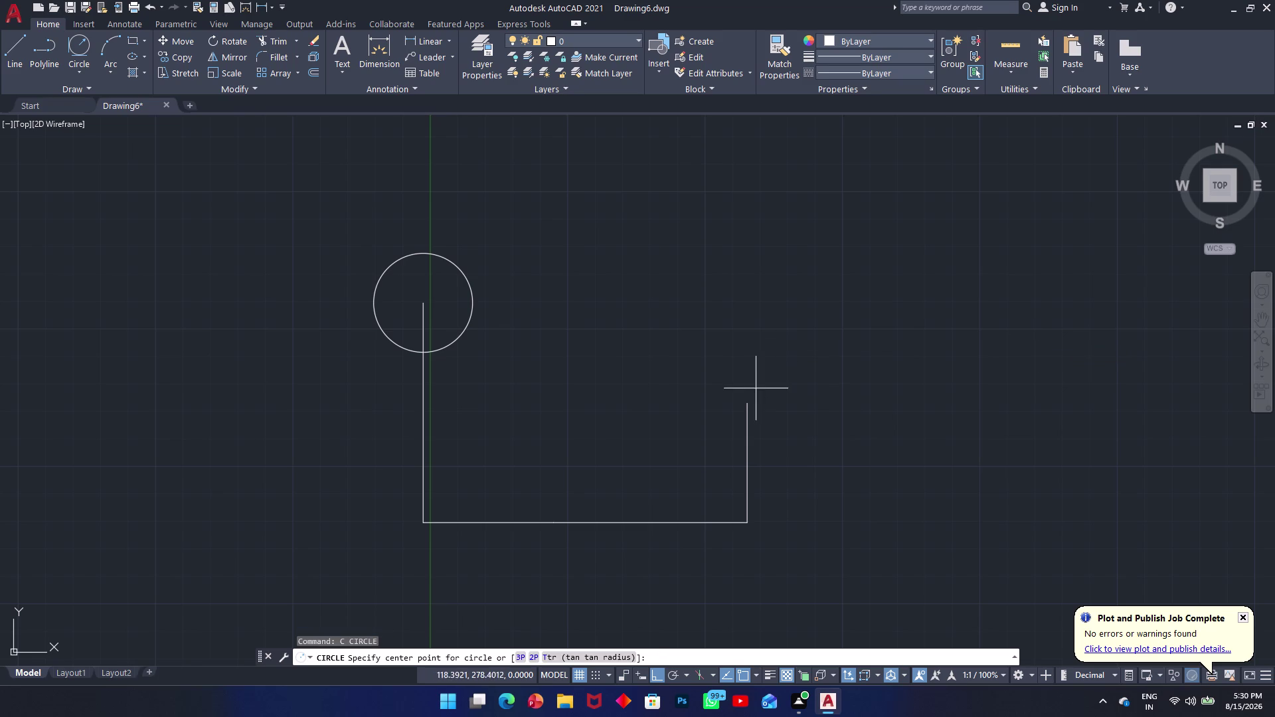
Draw a radius-20 circle centred on the right vertical line's top endpoint.
click(748, 402)
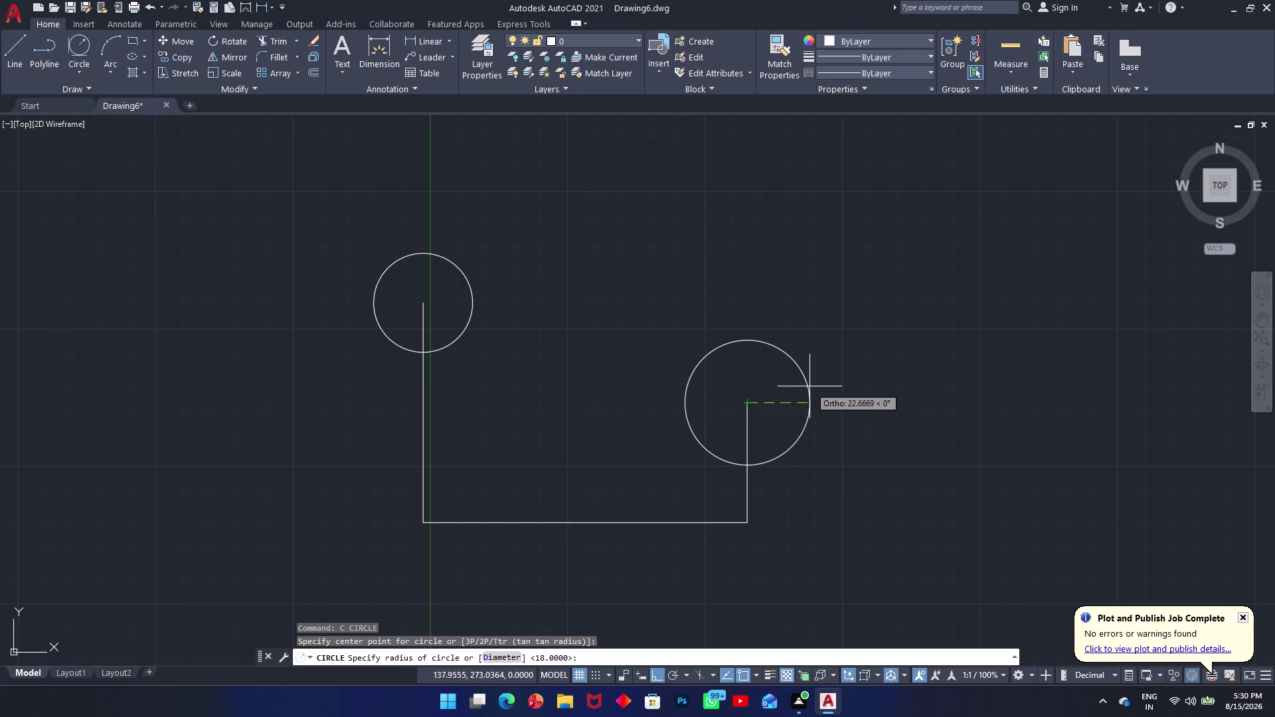
text(20)
key(Return)
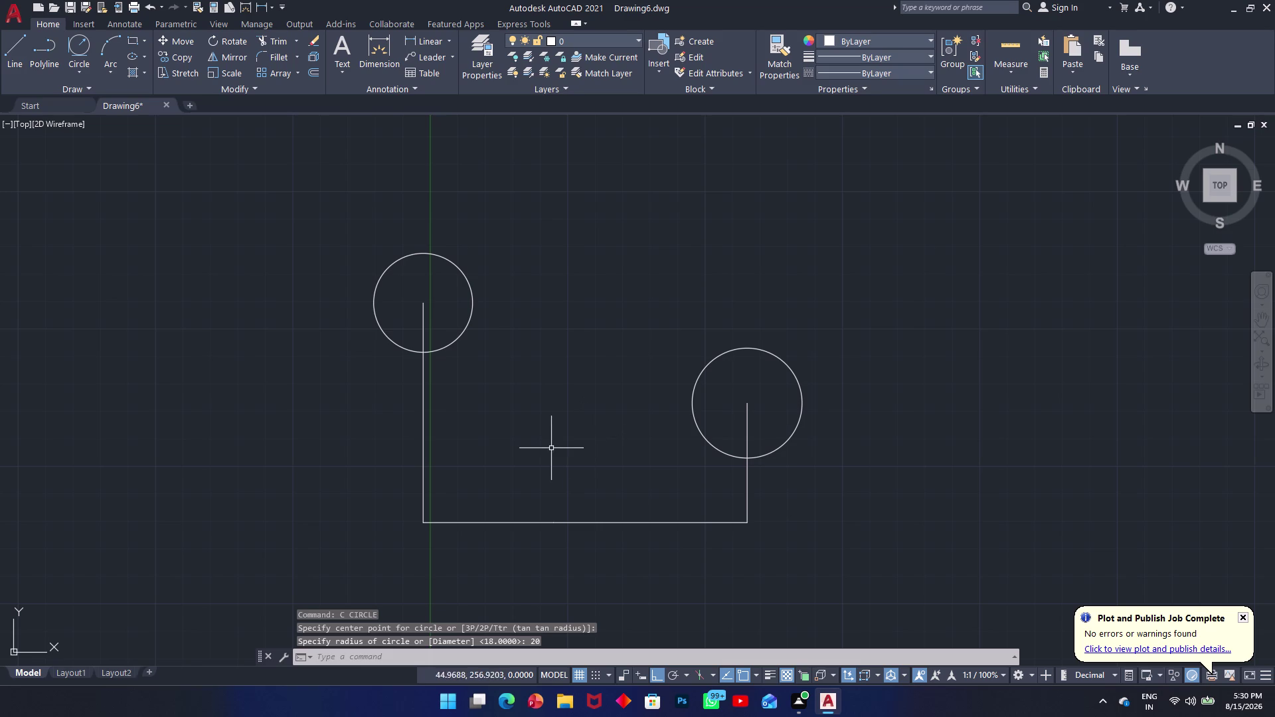
click(587, 523)
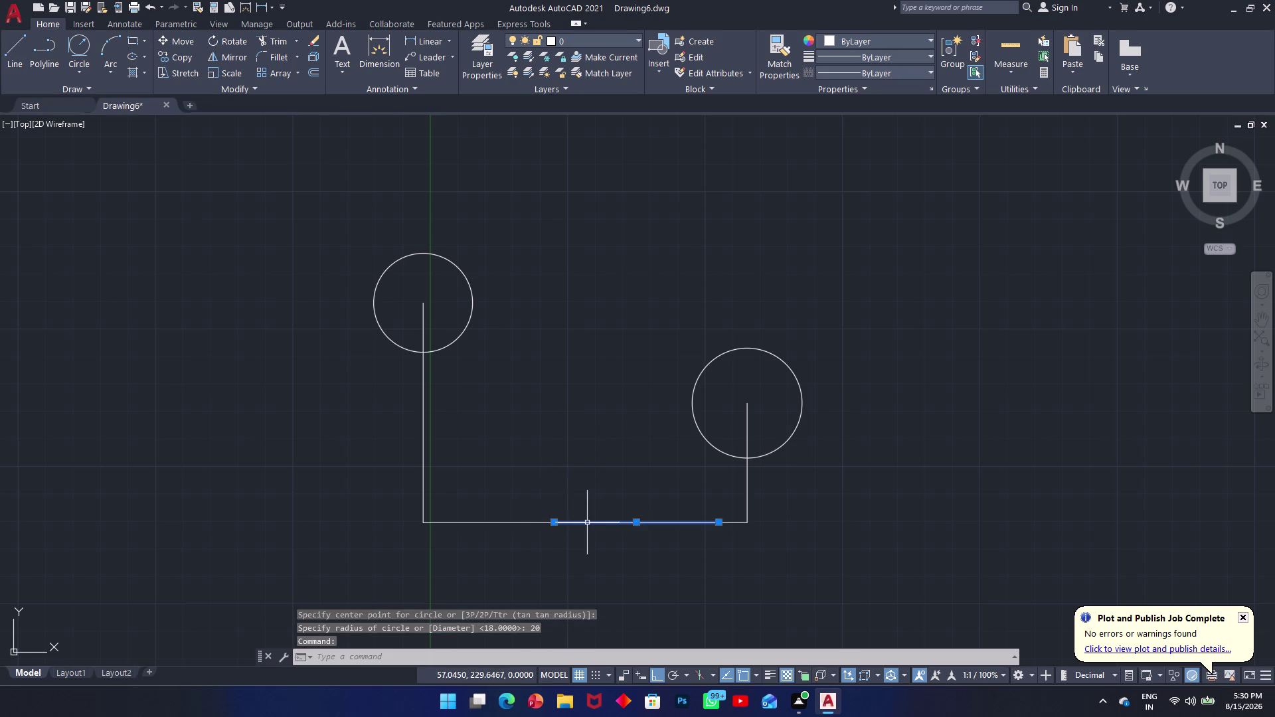
click(528, 519)
click(527, 527)
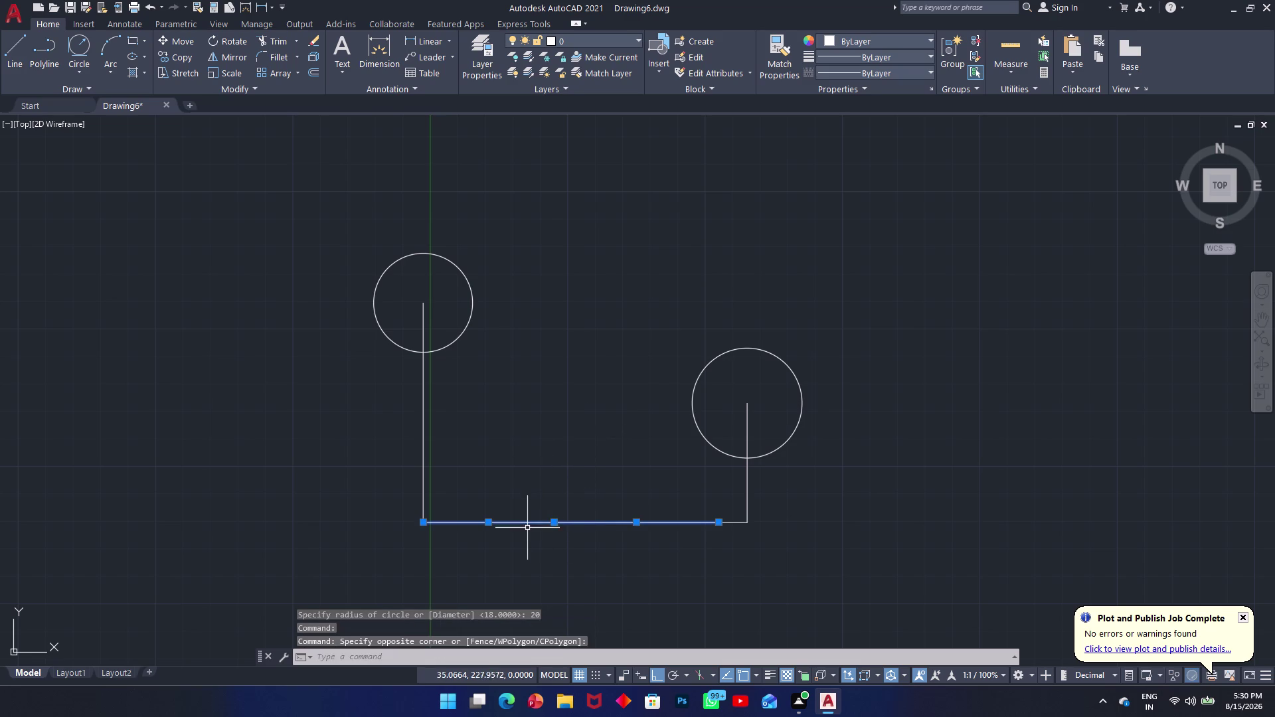
click(578, 545)
click(579, 543)
click(598, 522)
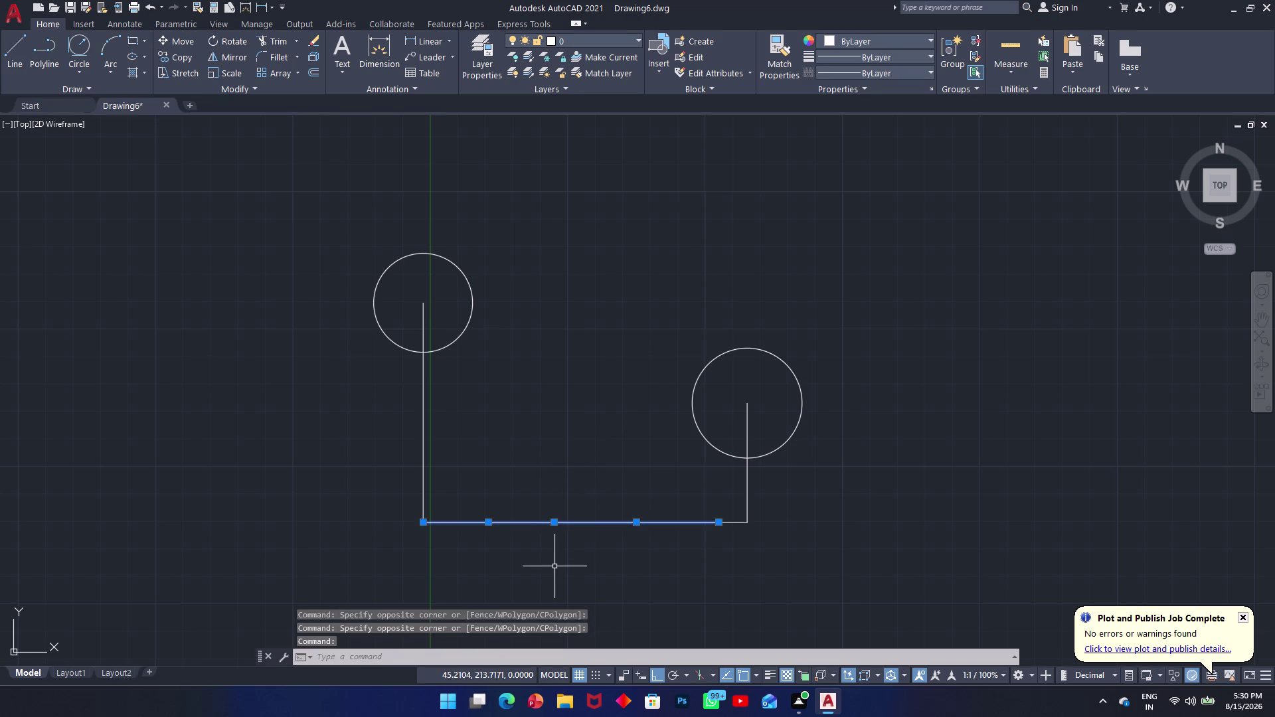
key(Escape)
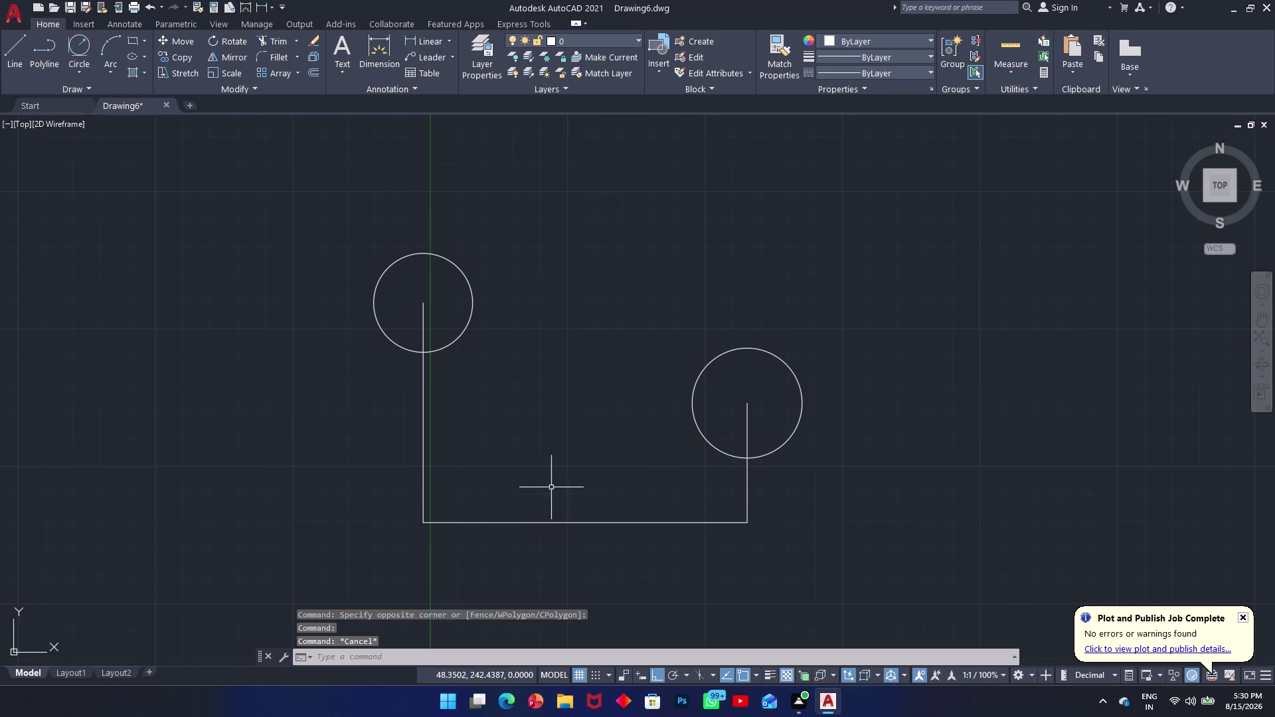
click(463, 522)
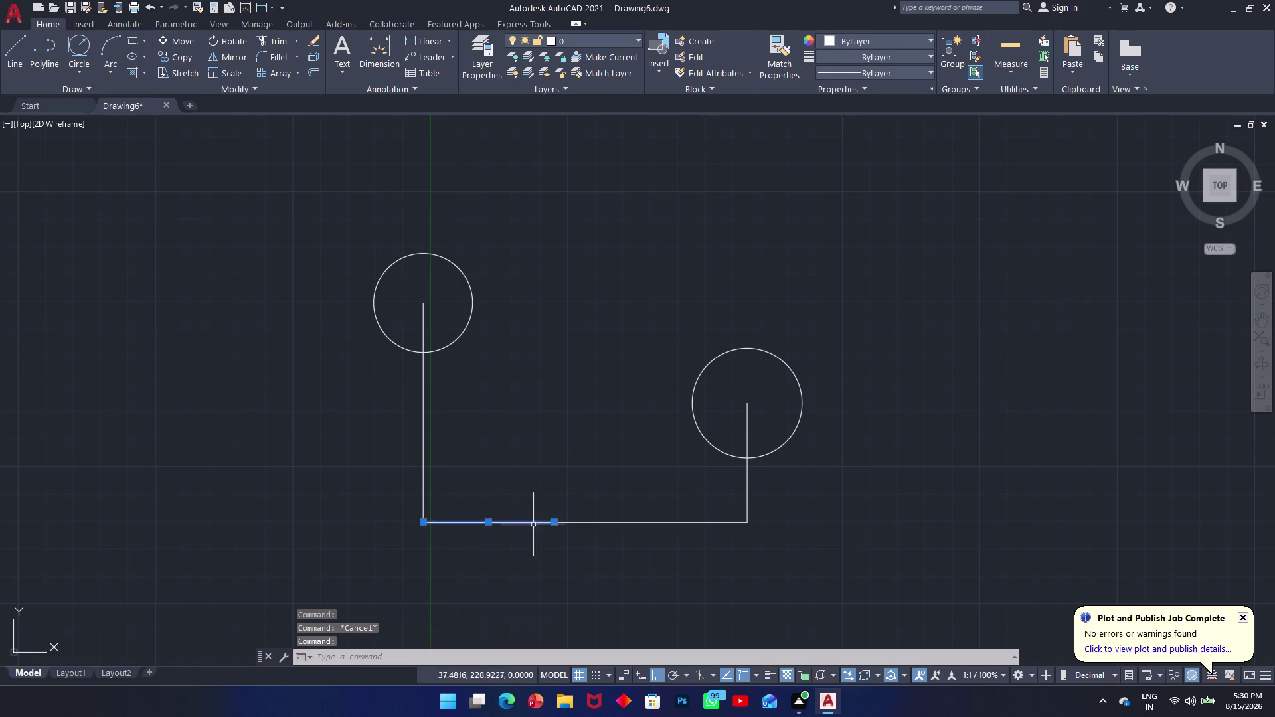
click(707, 523)
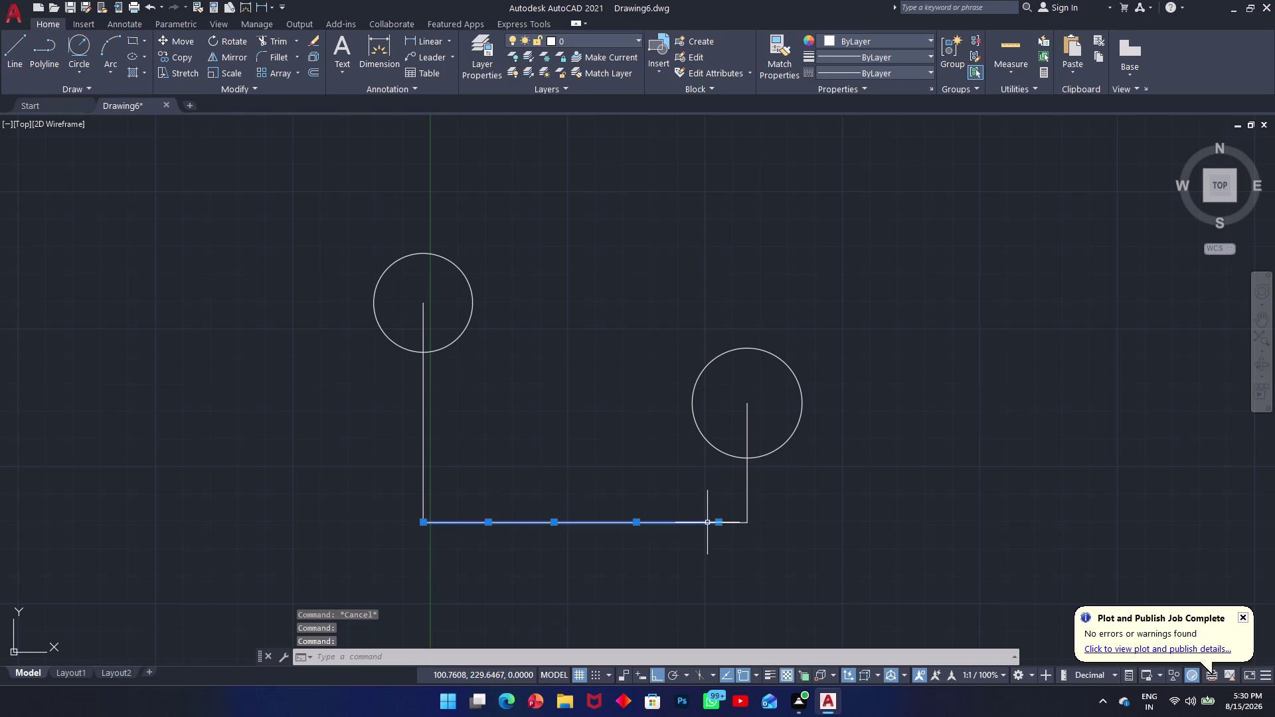
click(728, 520)
click(657, 478)
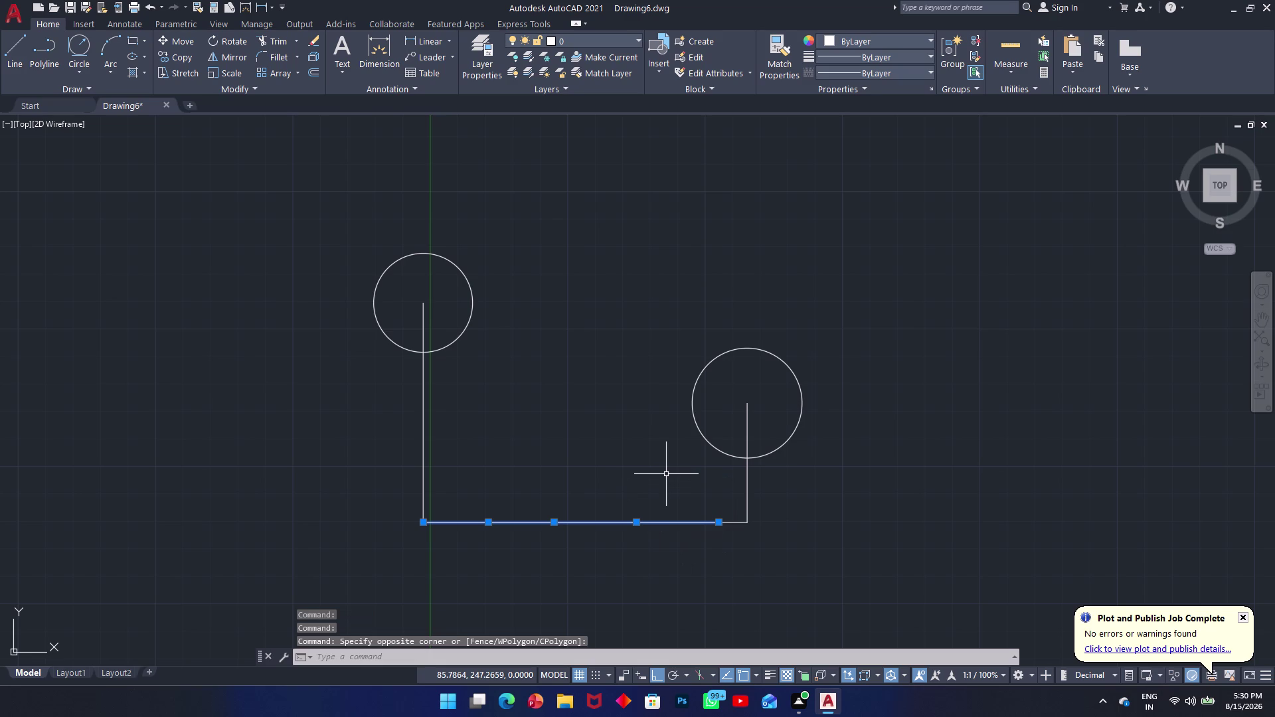
click(714, 588)
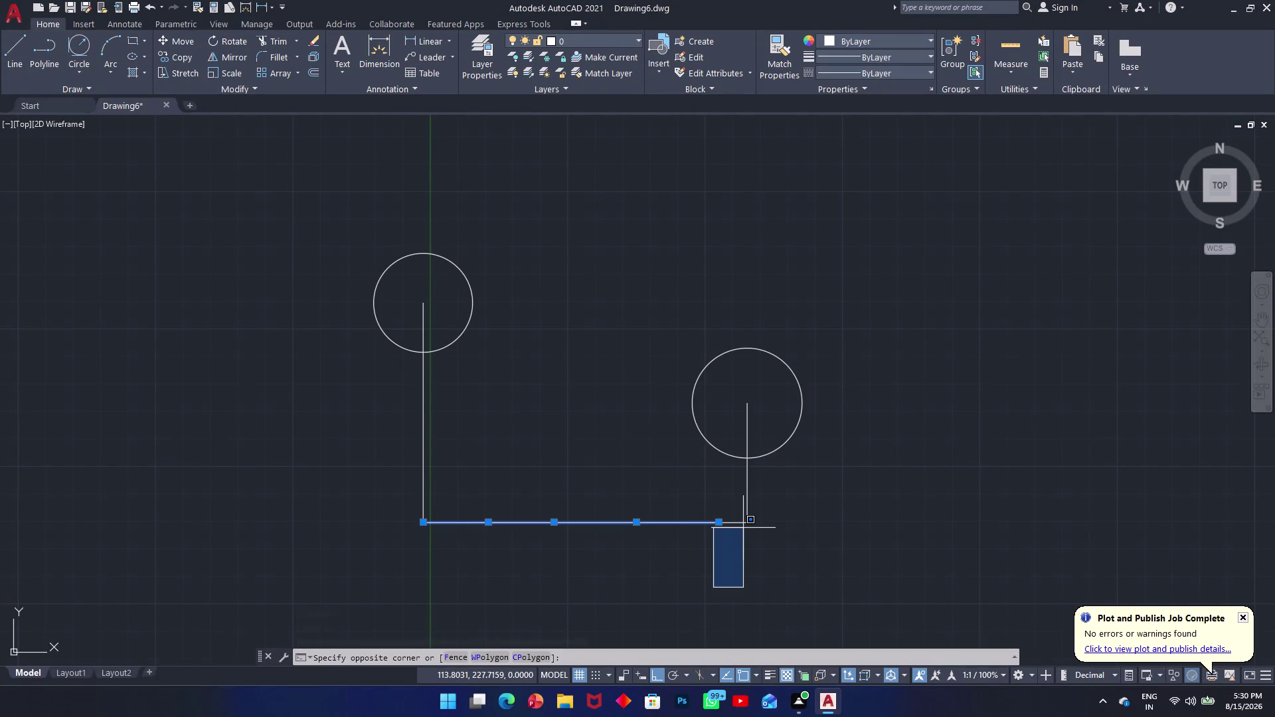
text(l)
key(space)
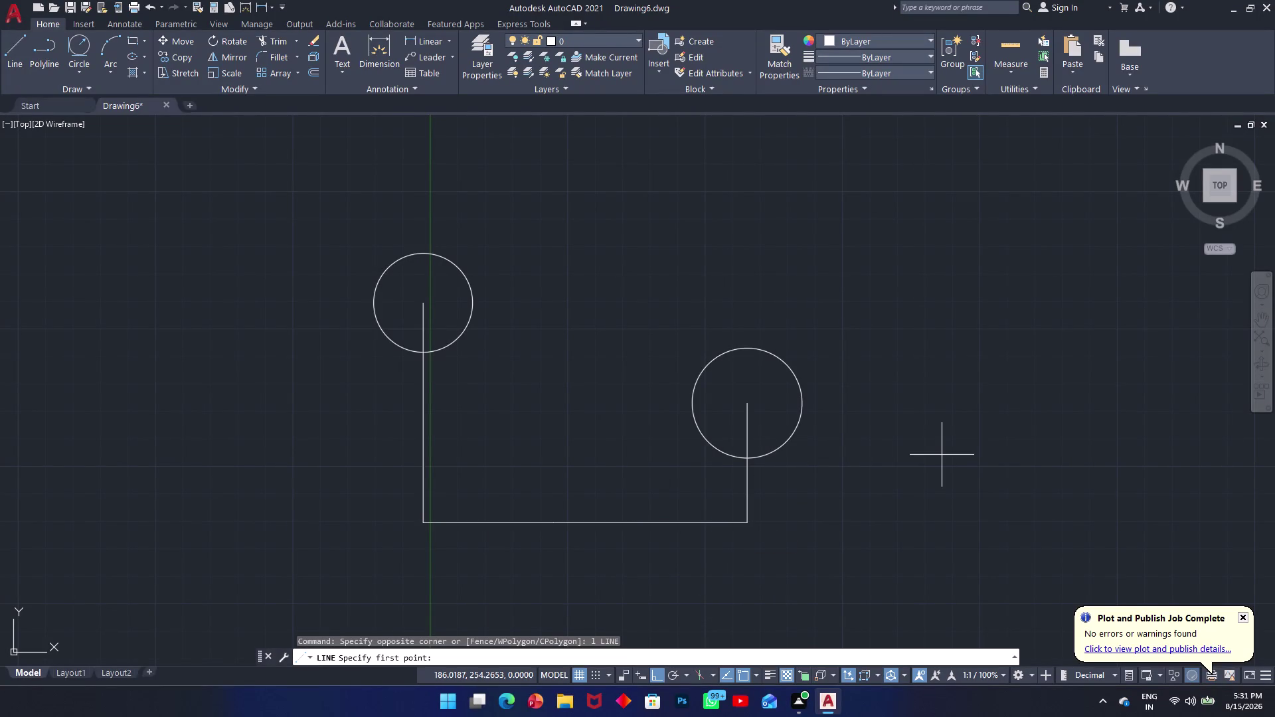
text(tr)
key(BackSpace)
text(an)
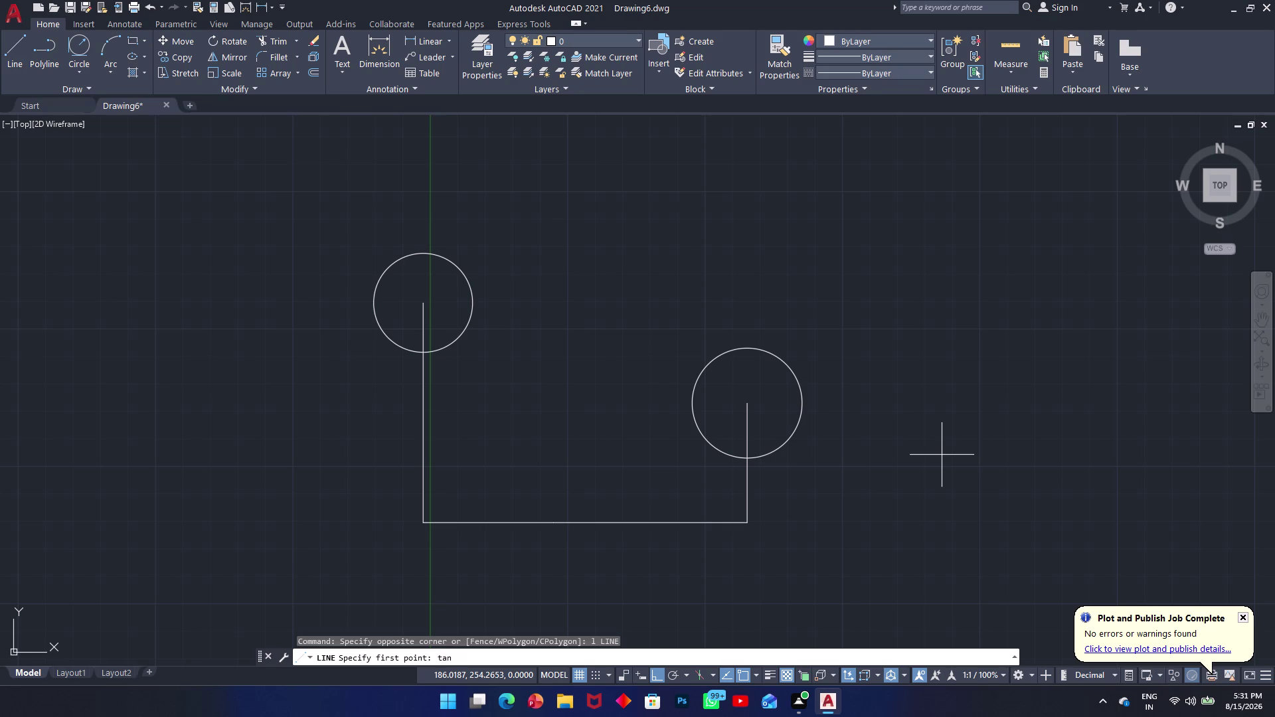
key(space)
click(802, 425)
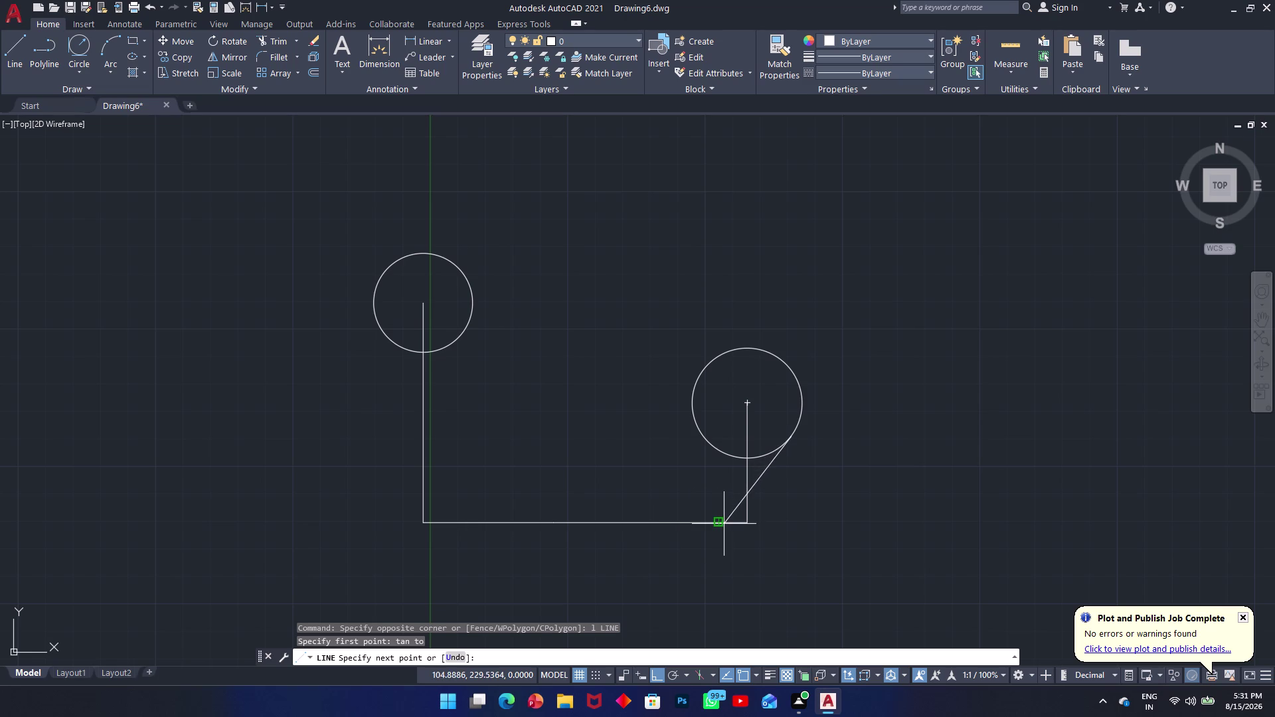
key(Escape)
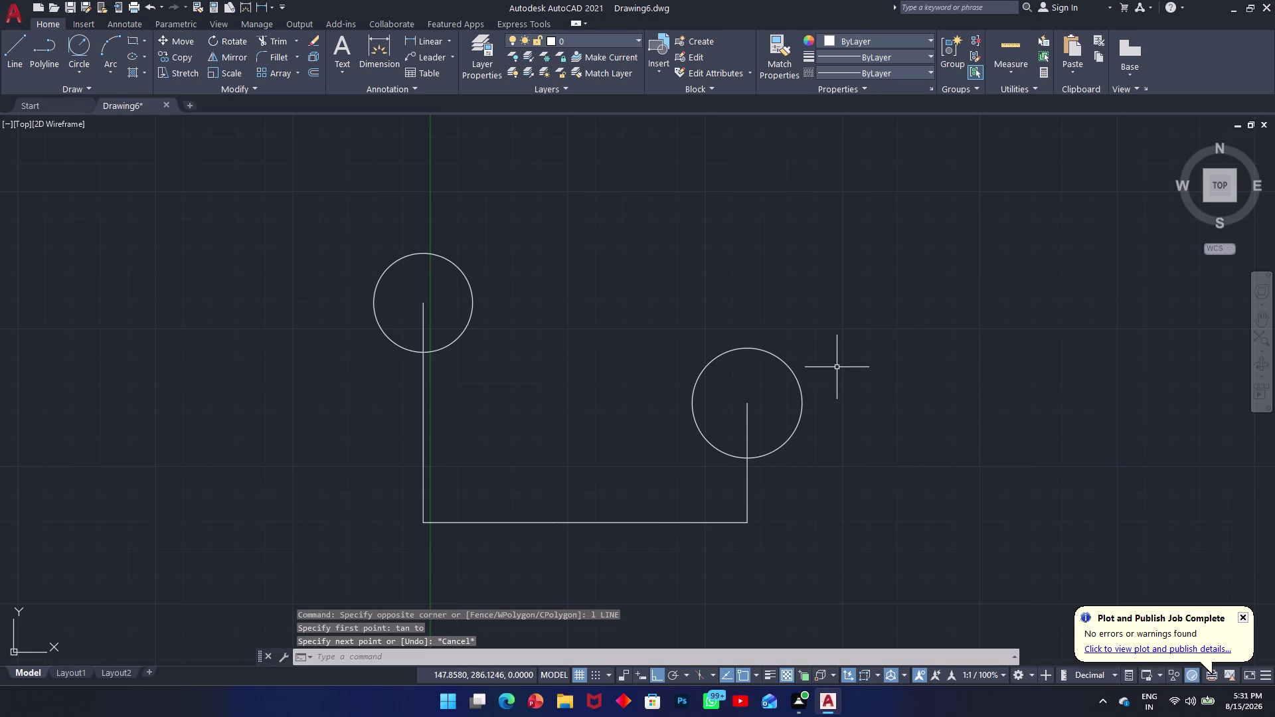
key(d)
text(d)
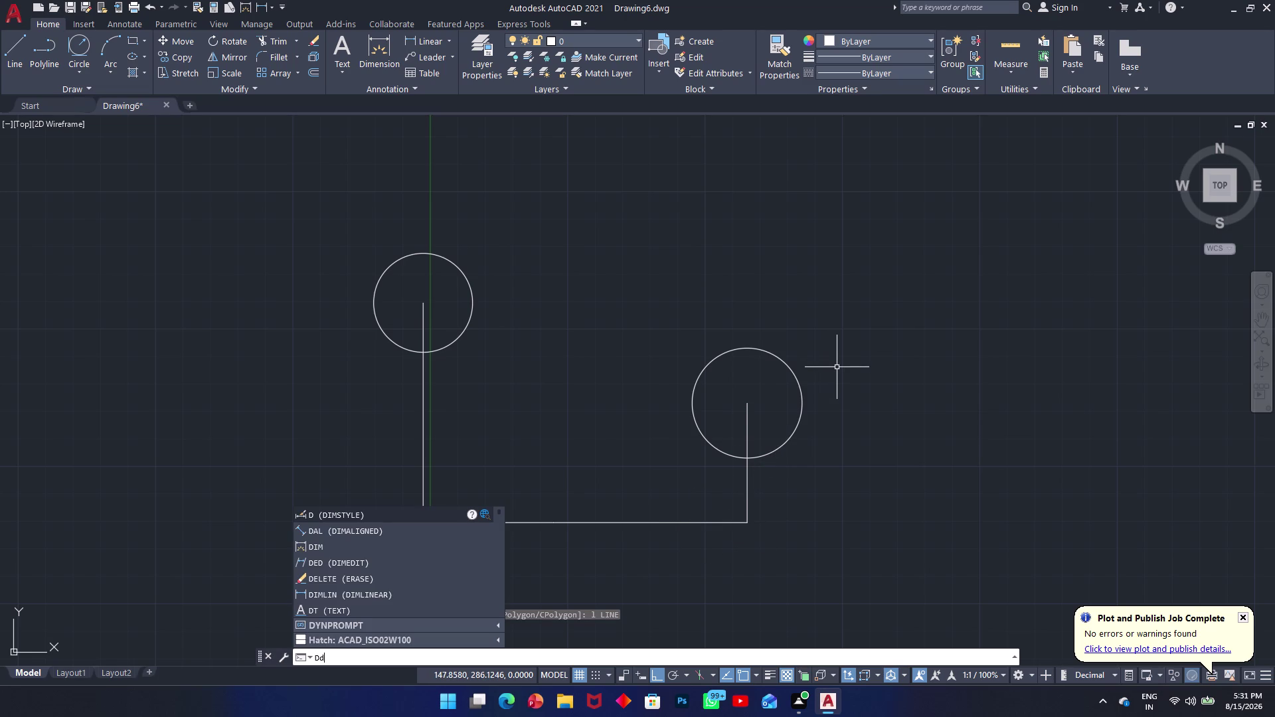
text(i)
key(space)
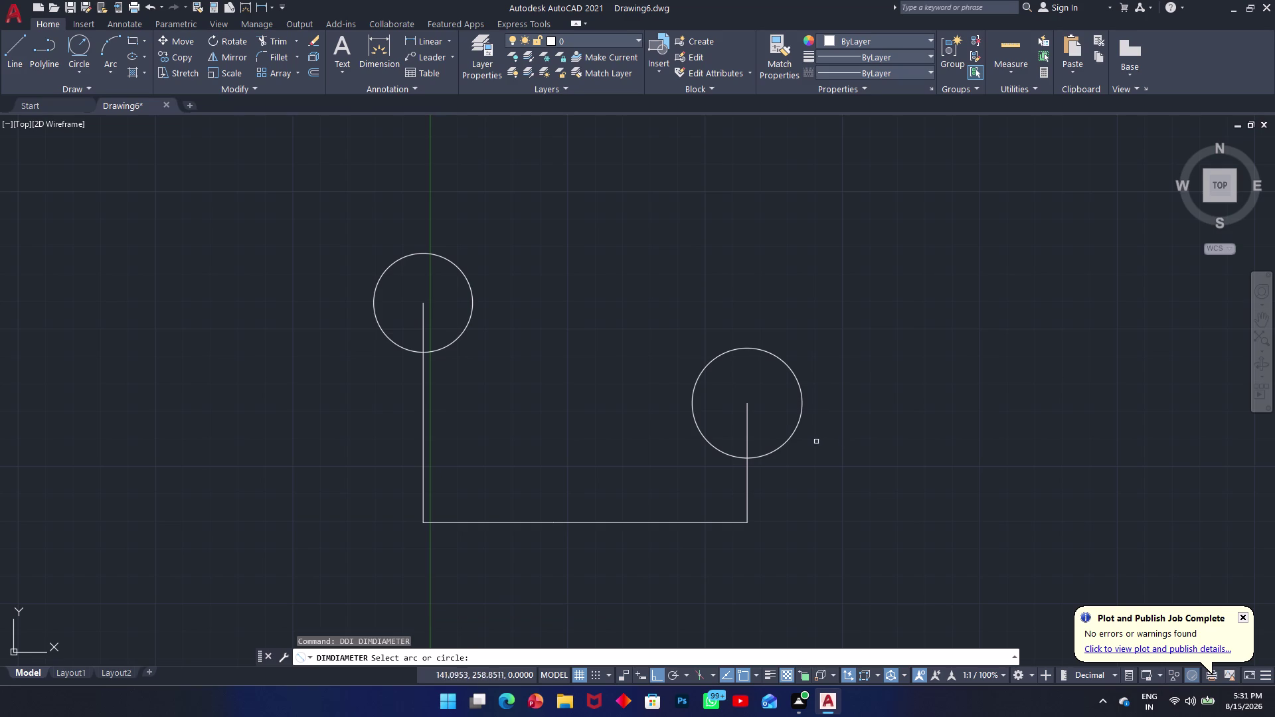
click(798, 418)
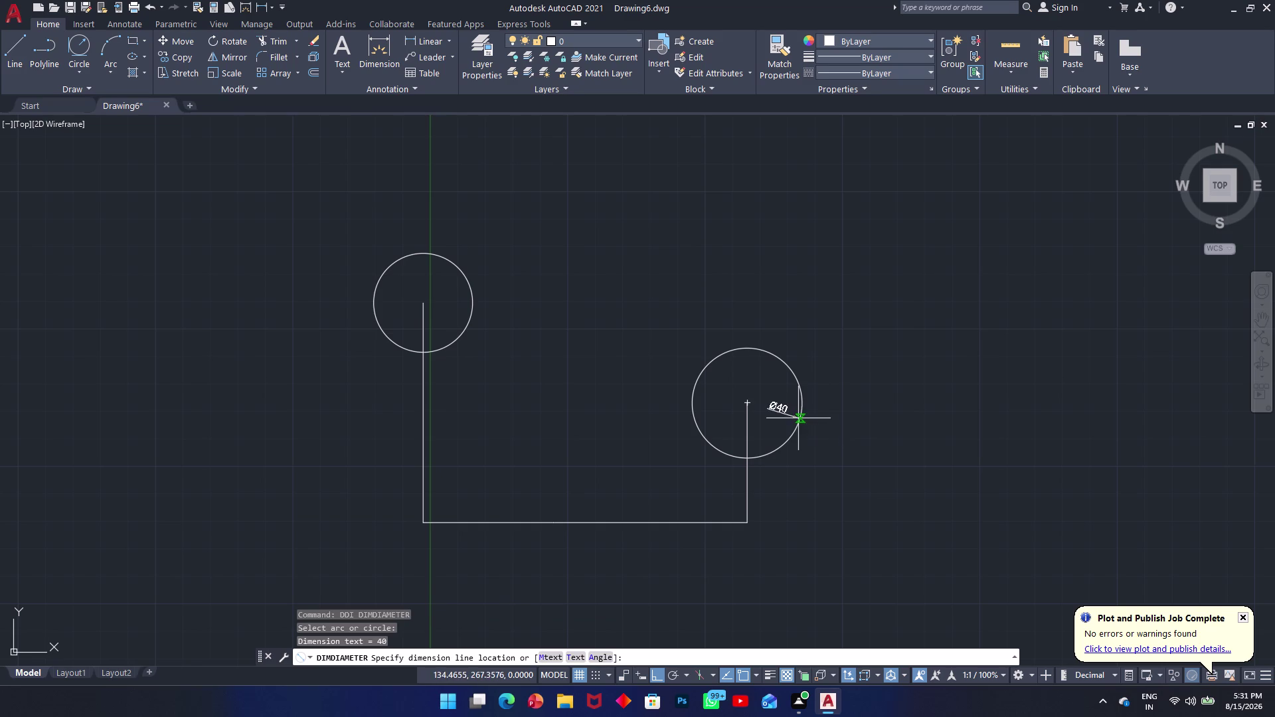
scroll(up, 3)
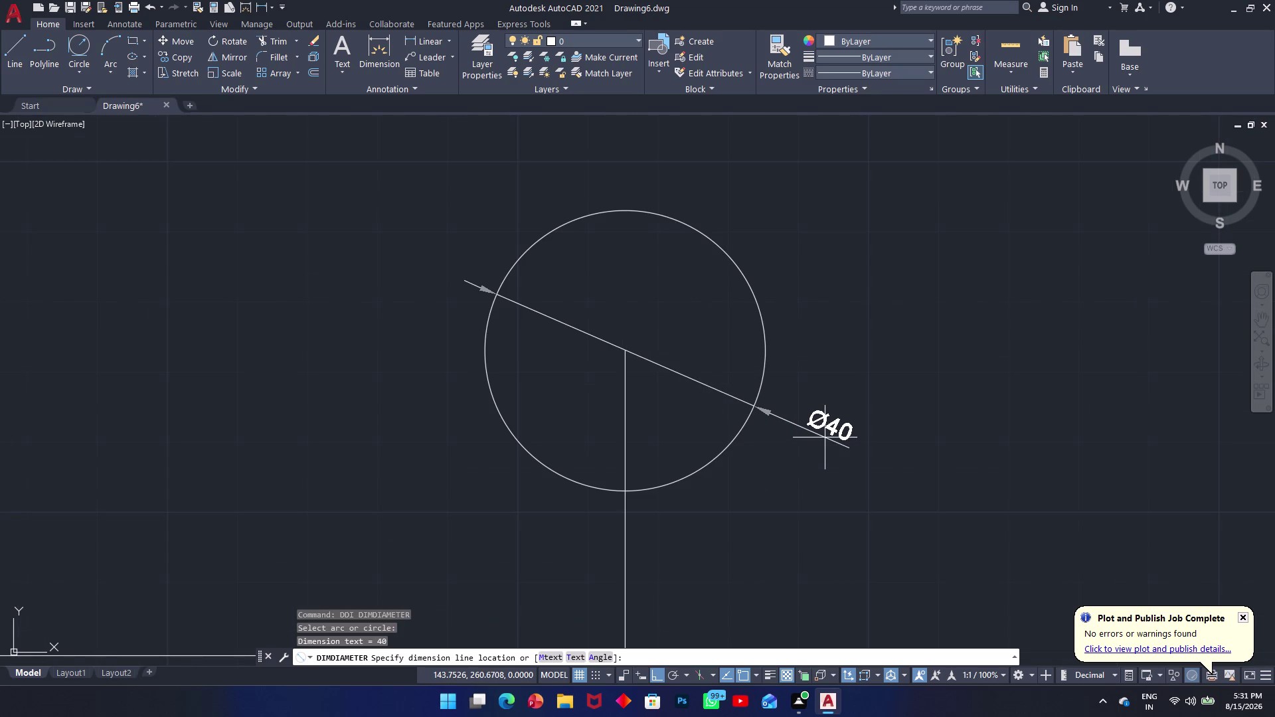
scroll(down, 3)
key(Escape)
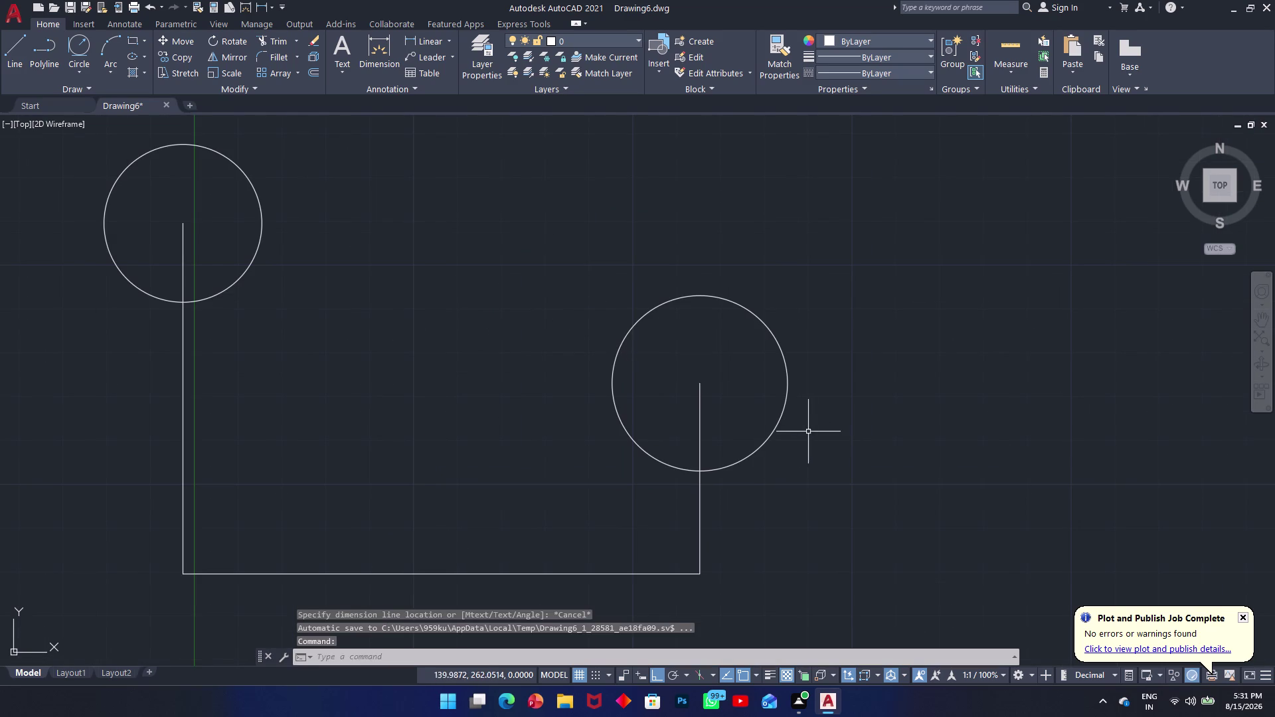
Draw a line from a tangent point on the right circle down to the bottom edge.
text(l)
key(space)
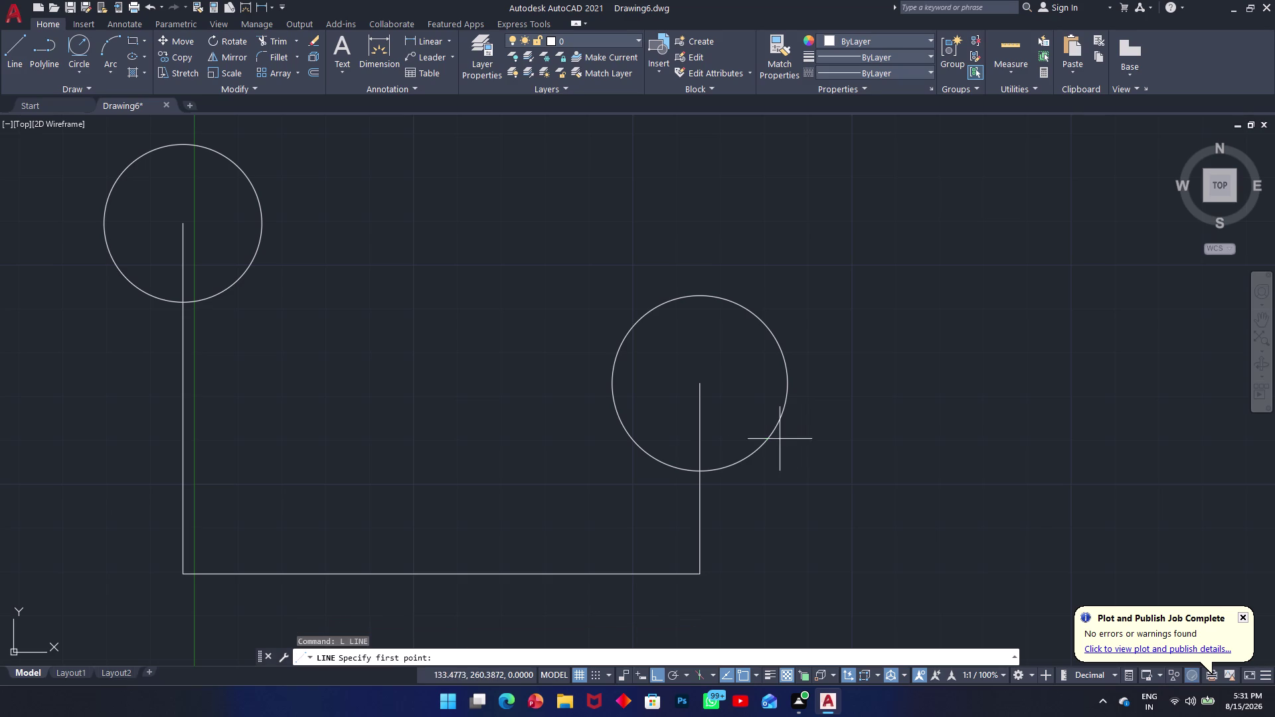
key(t)
key(a)
text(n)
key(space)
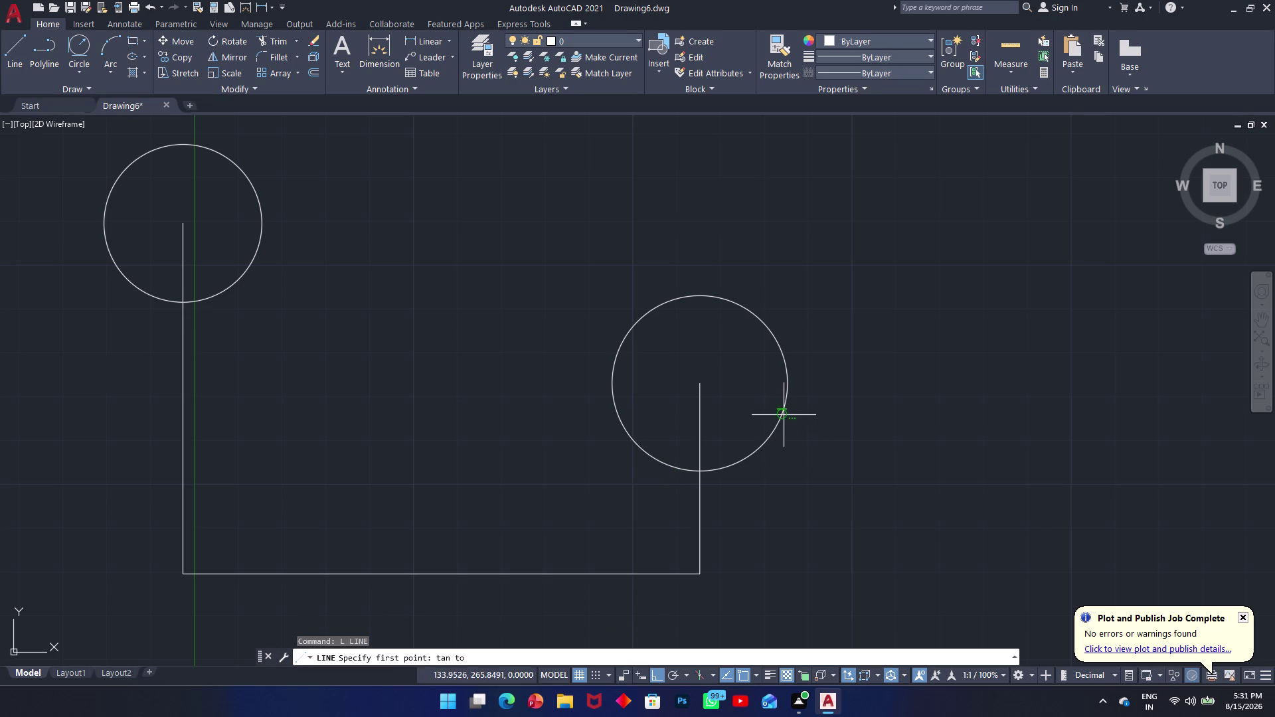
click(784, 415)
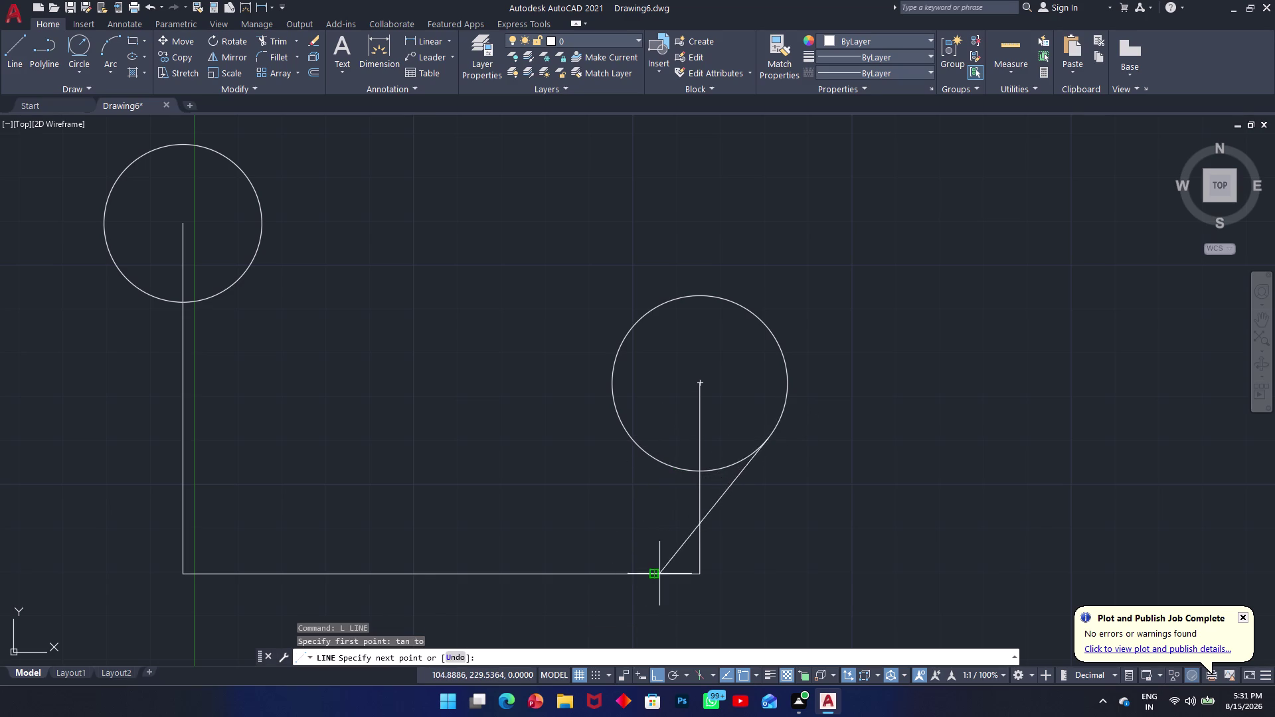
click(652, 576)
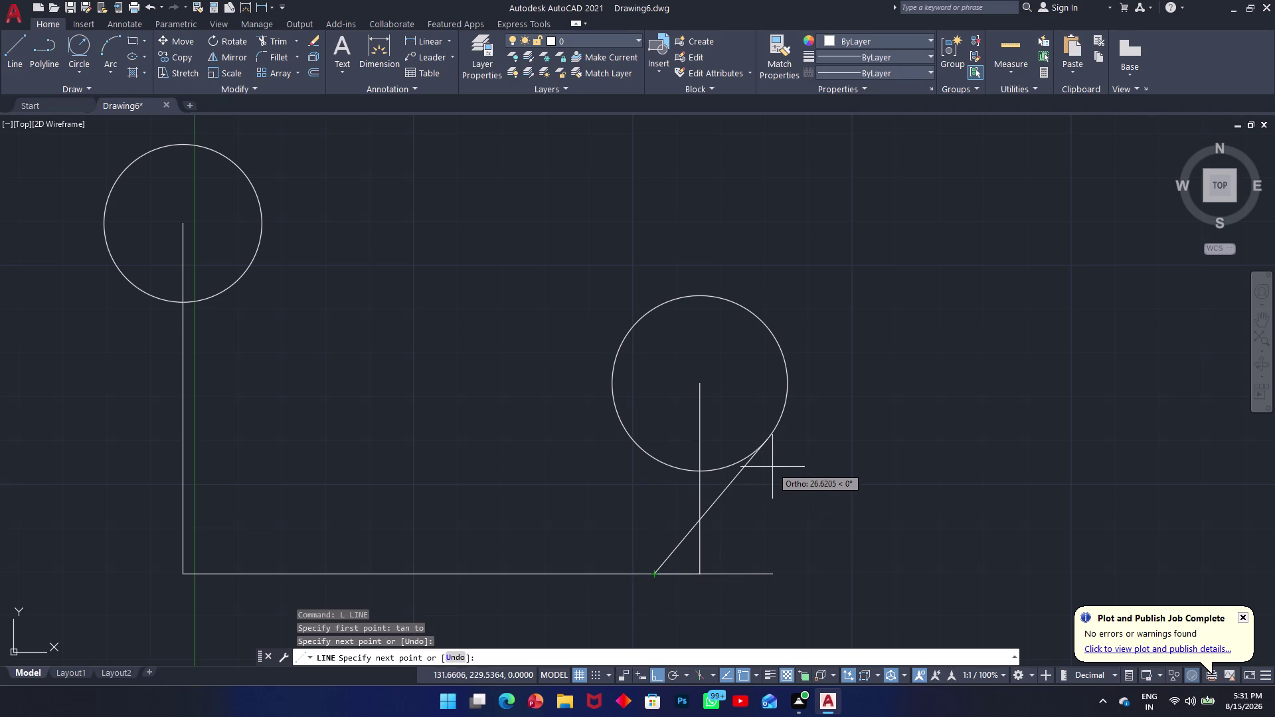
key(Escape)
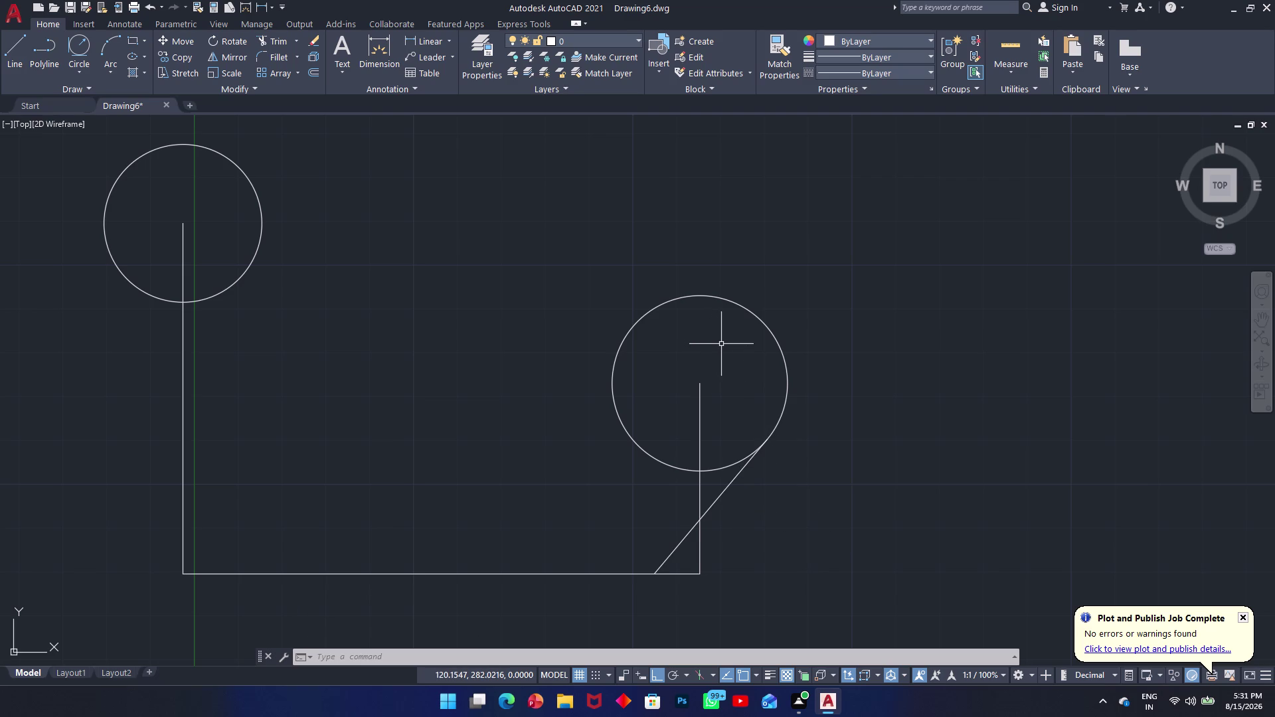
click(726, 493)
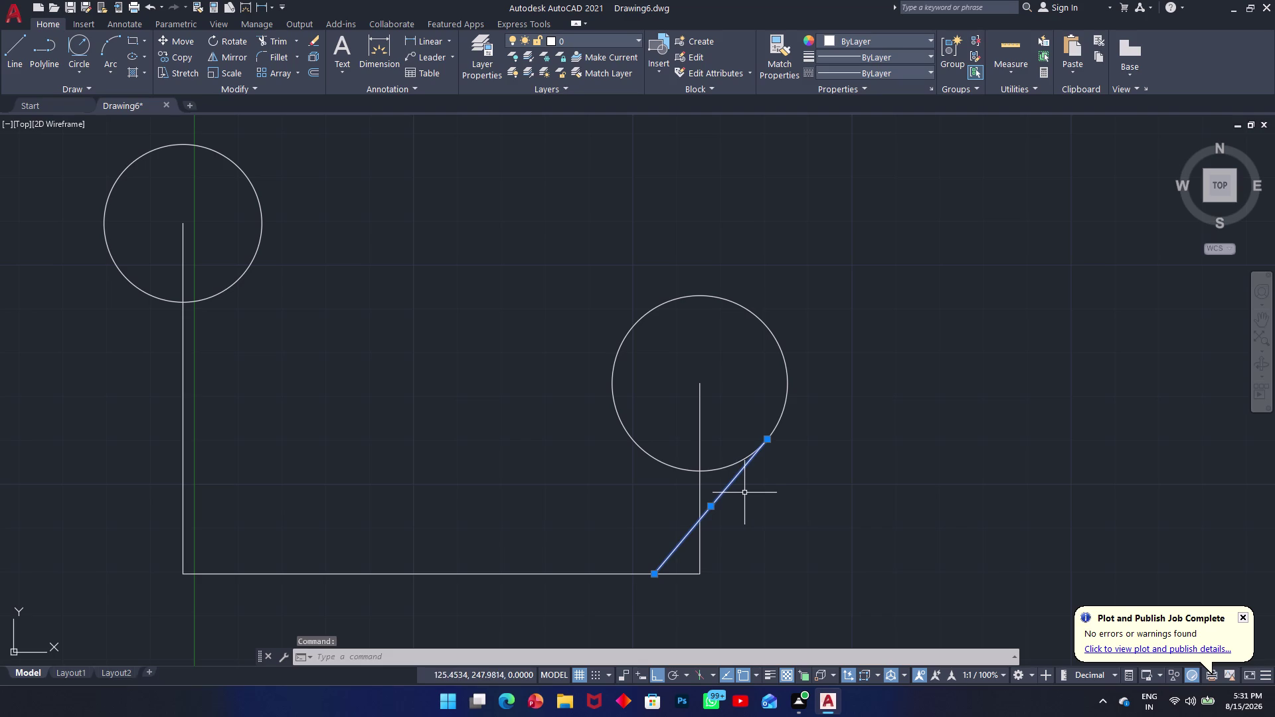
Set a 40-unit offset distance, then cancel the offset.
text(o)
key(space)
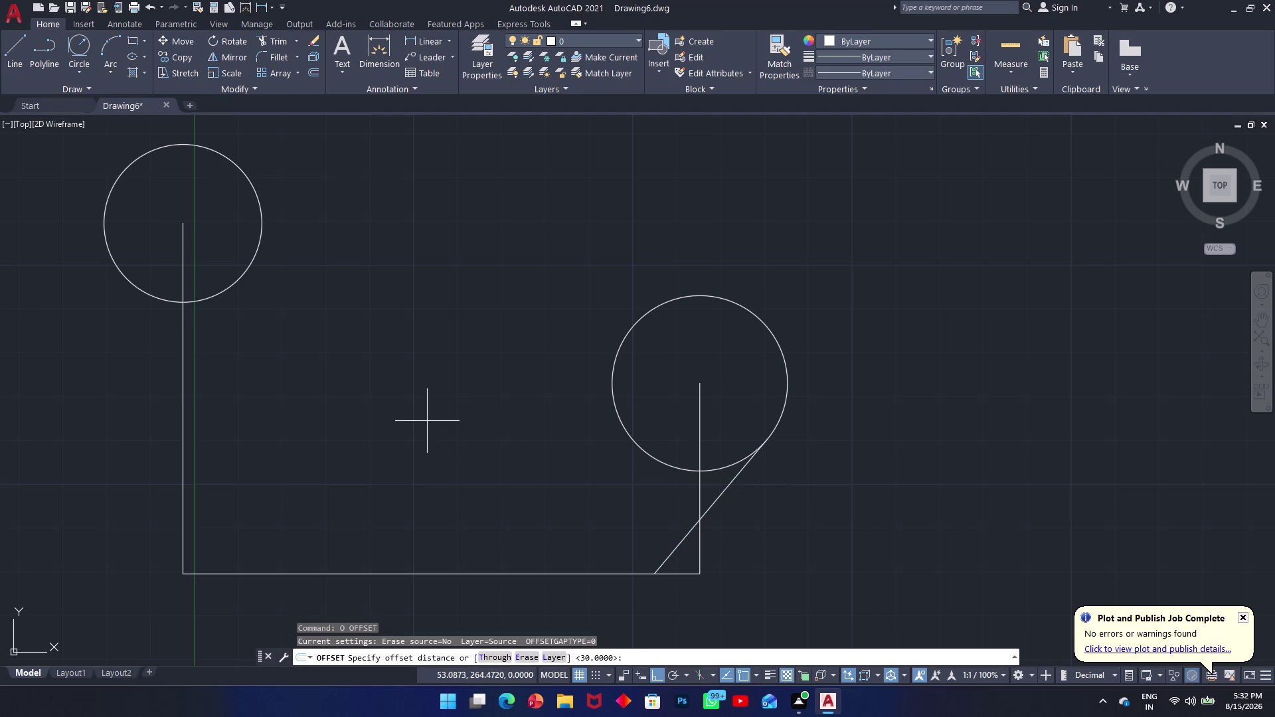
text(40)
key(Return)
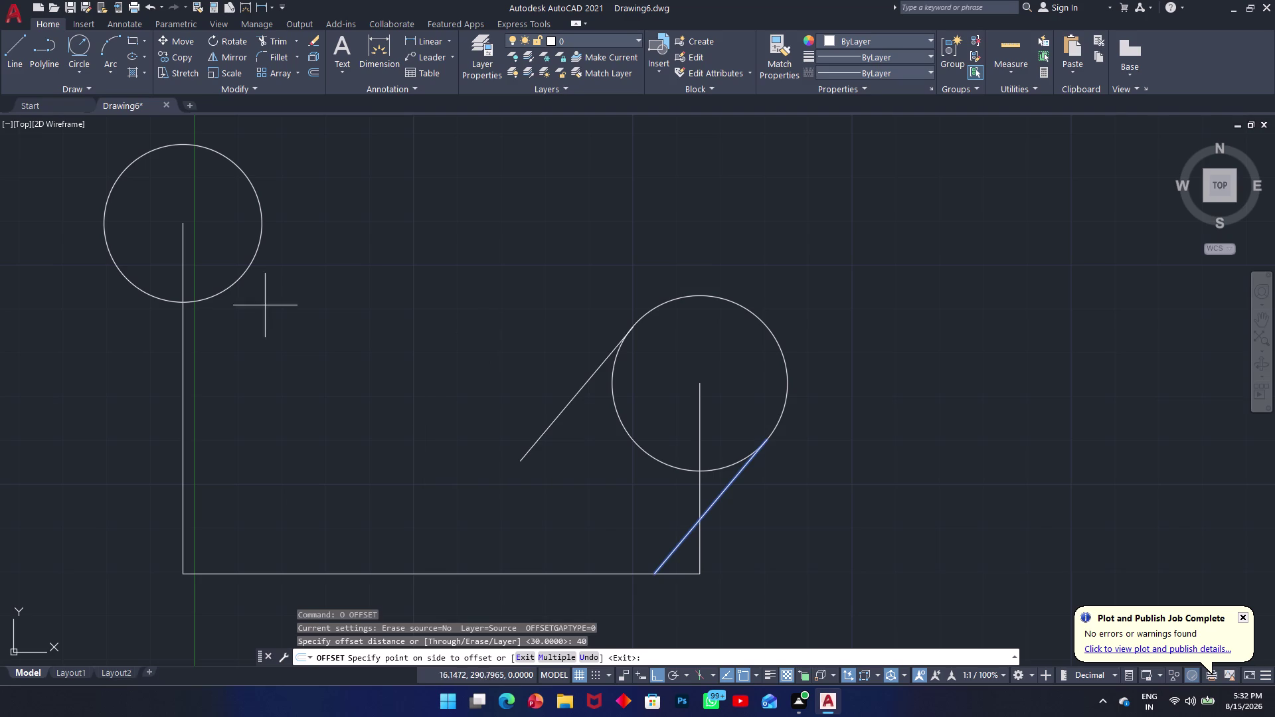
scroll(down, 3)
scroll(up, 3)
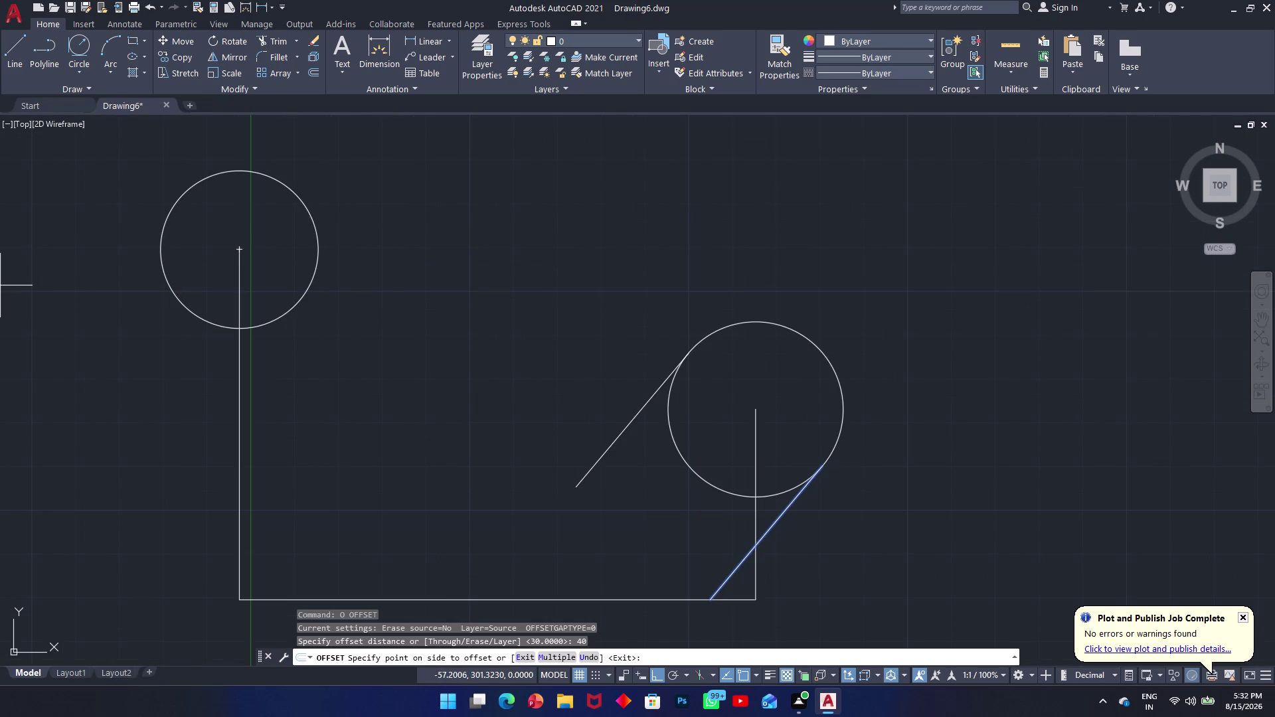
text(l)
key(space)
key(Escape)
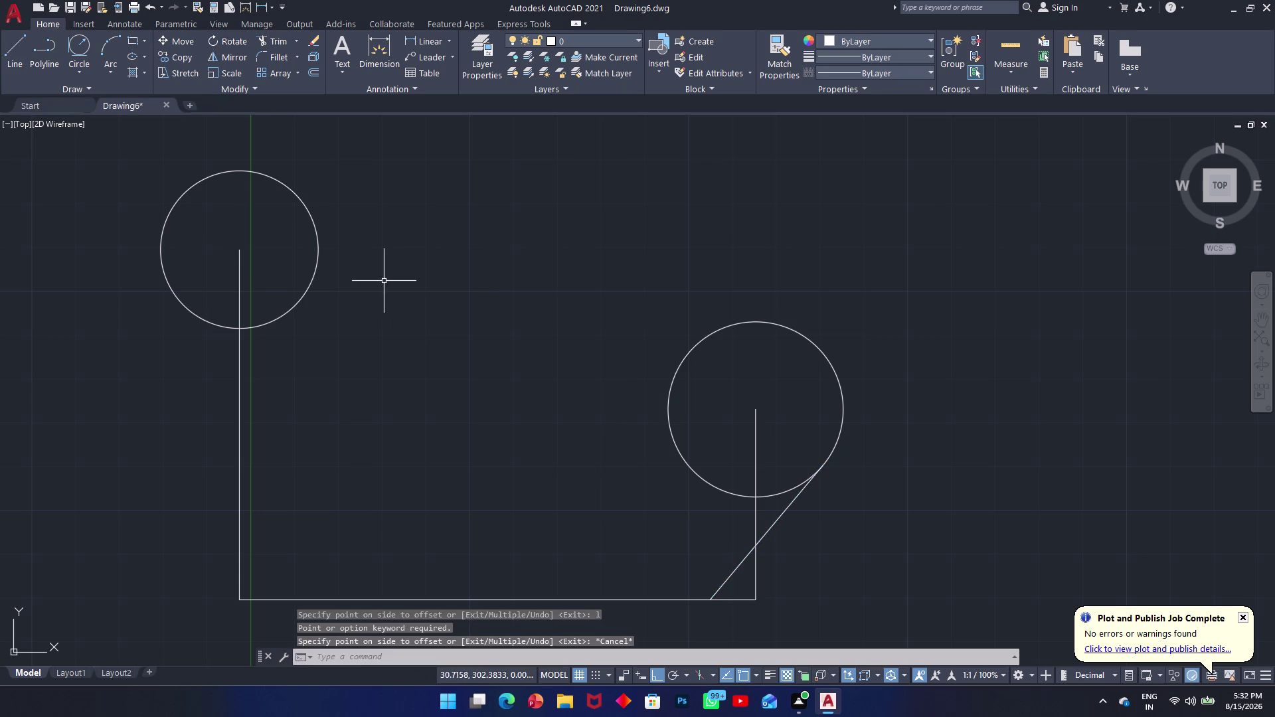
Offset the right slanted line 40 units toward the drawing's interior.
text(o)
key(space)
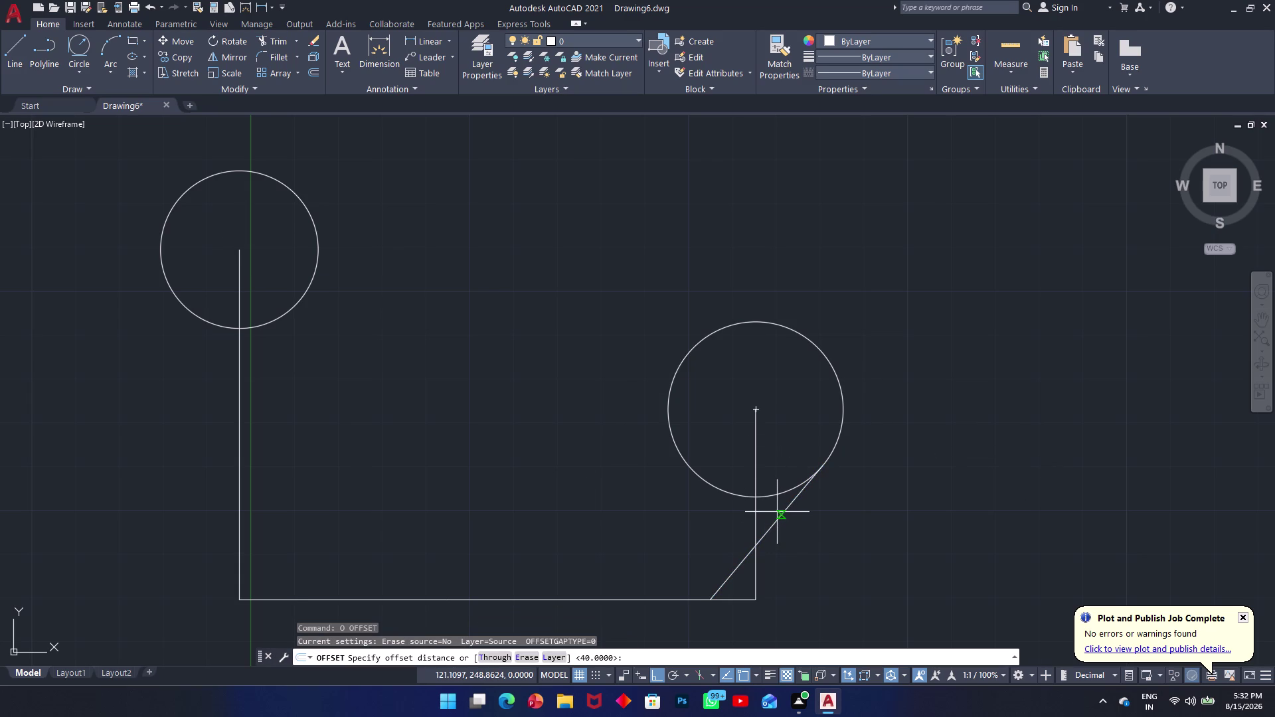
text(40)
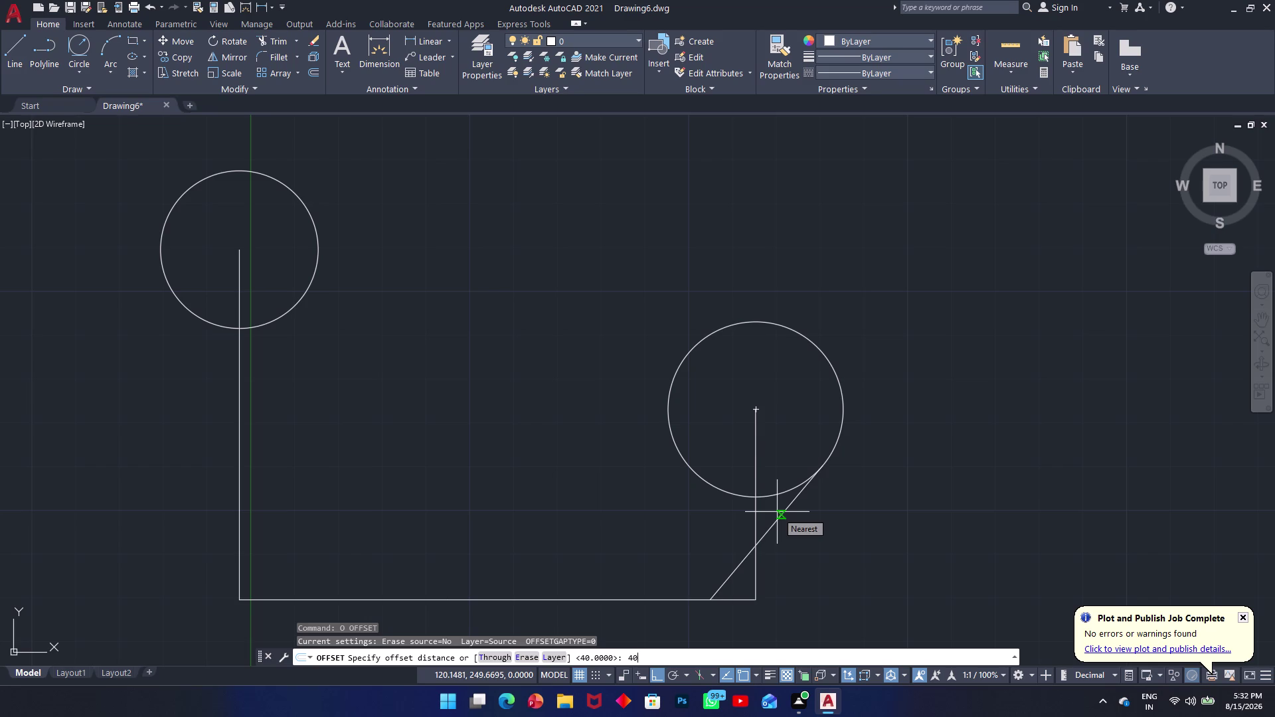
key(space)
click(788, 516)
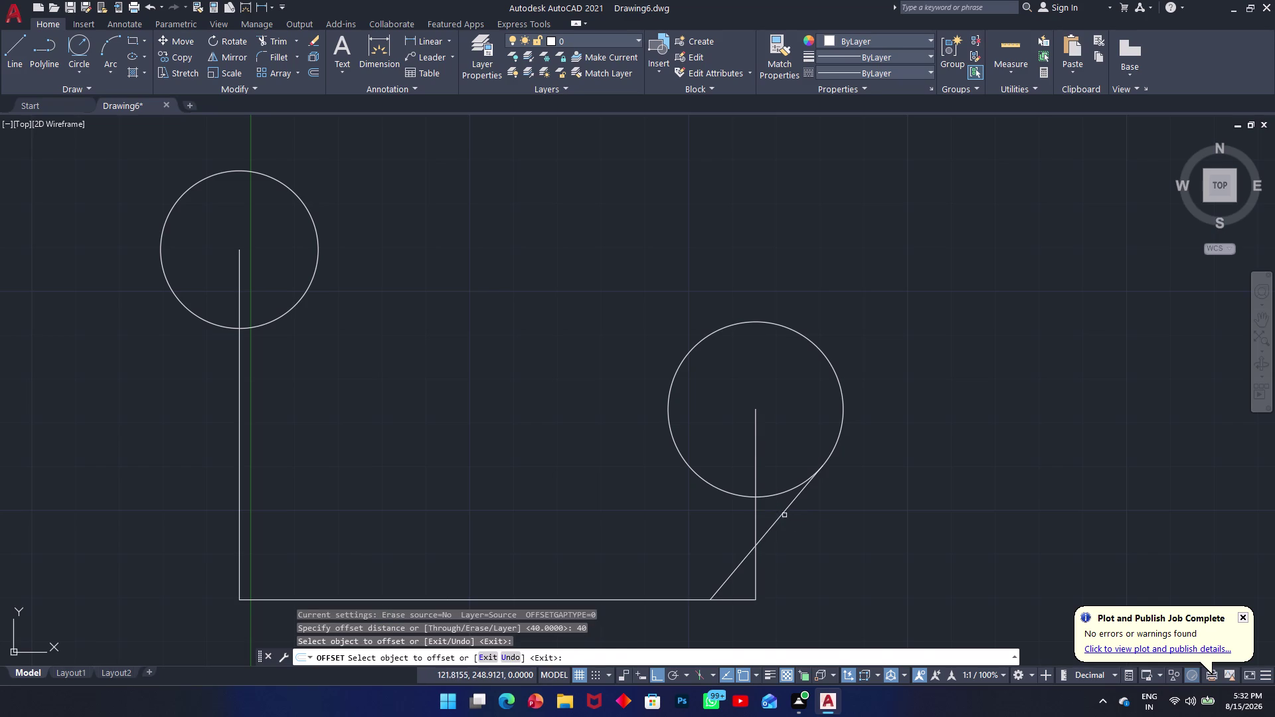
click(782, 516)
click(686, 436)
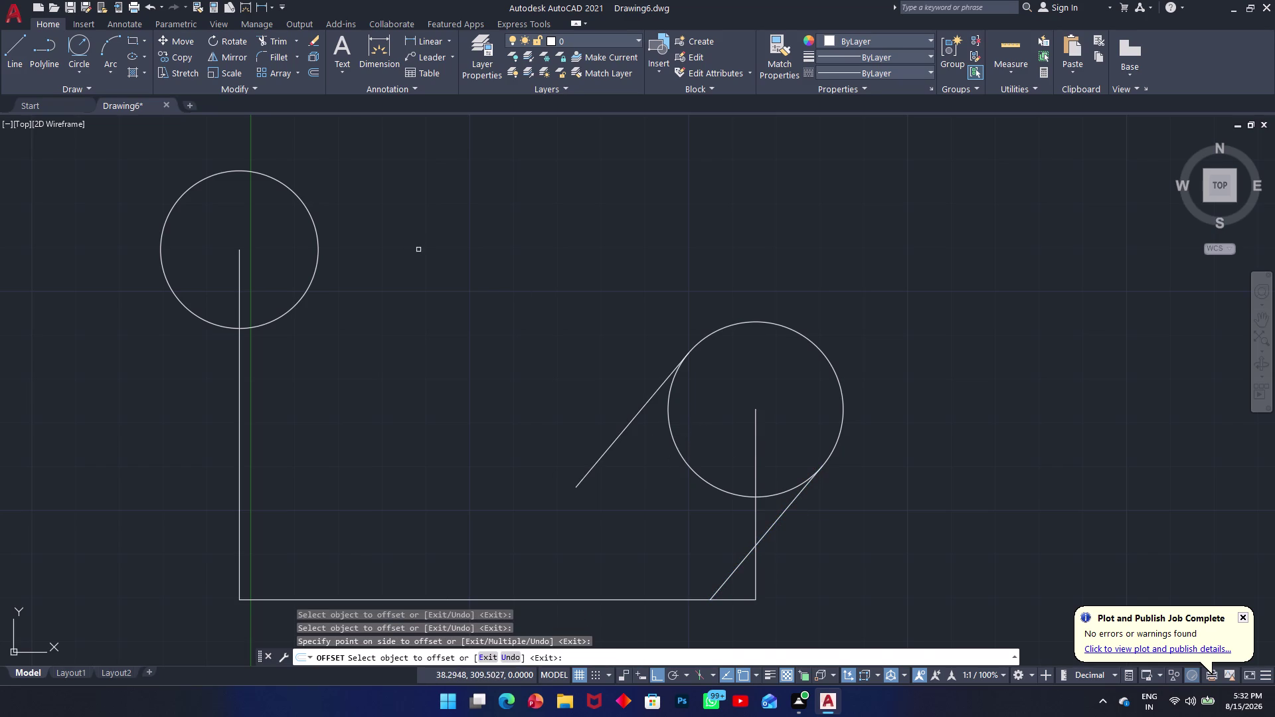
text(l)
key(space)
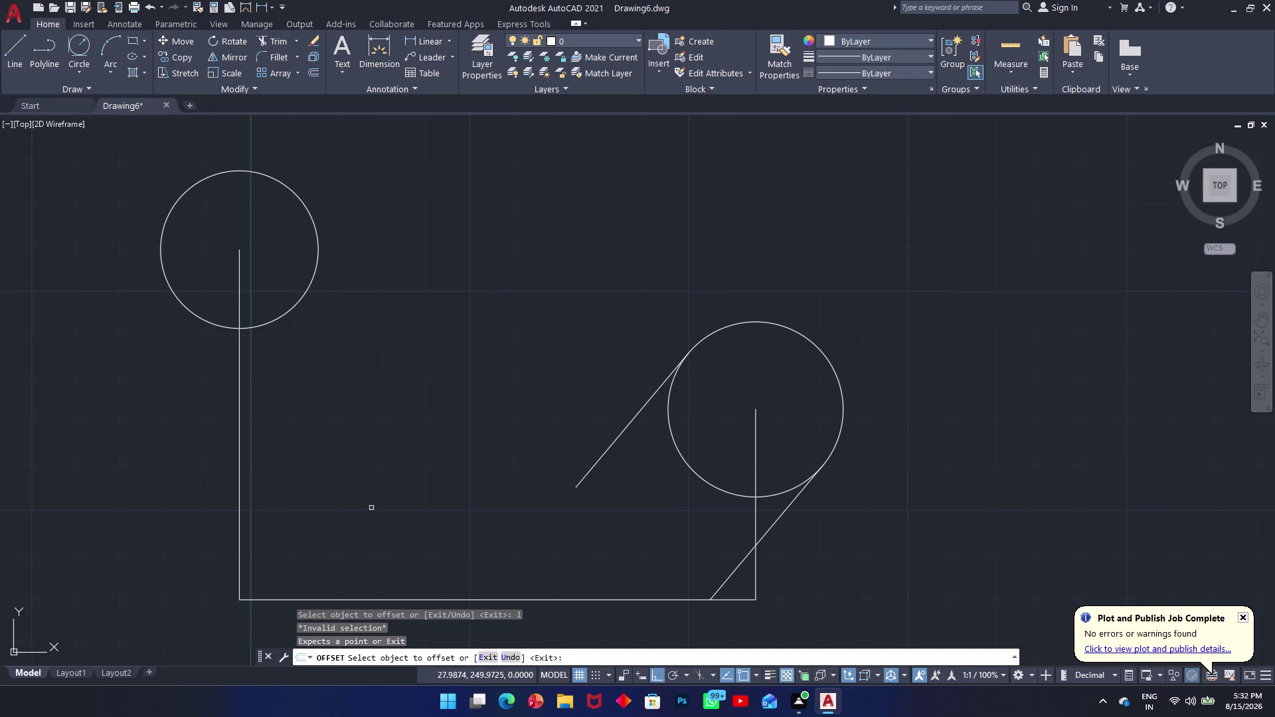
key(Escape)
text(l)
key(space)
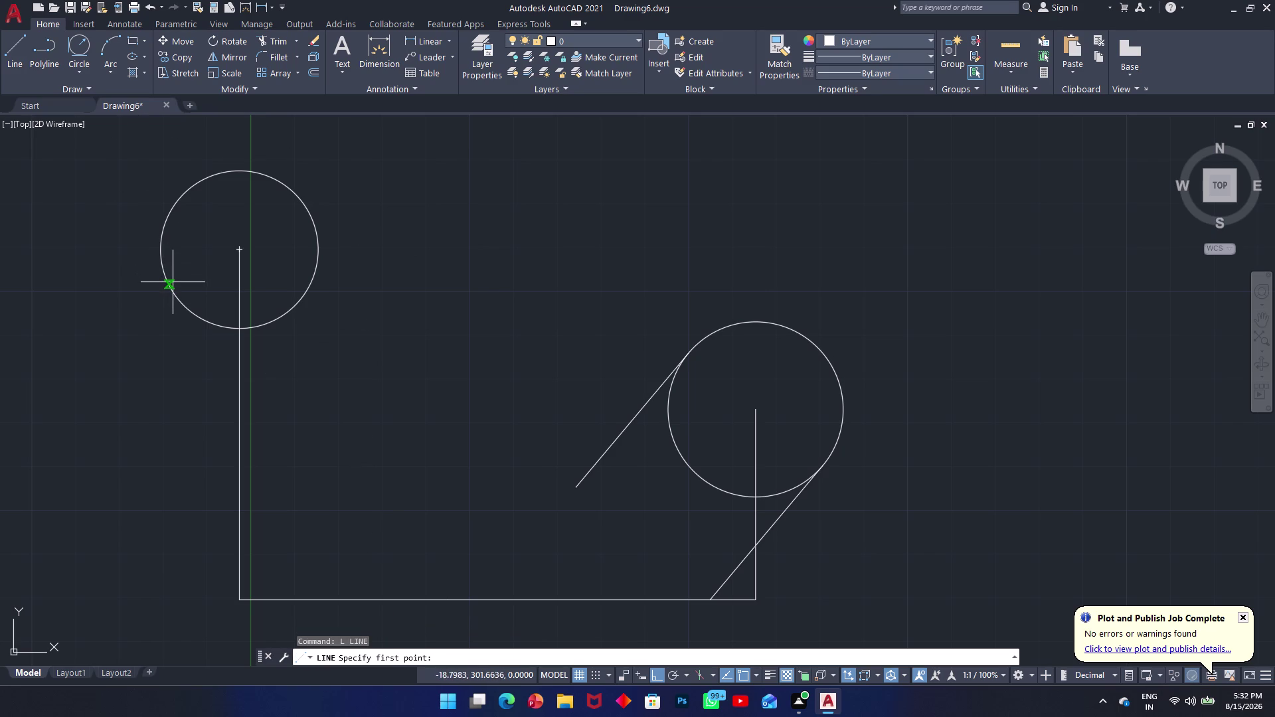
Draw a line from a tangent point on the left circle to the bottom base line.
key(t)
text(an)
key(space)
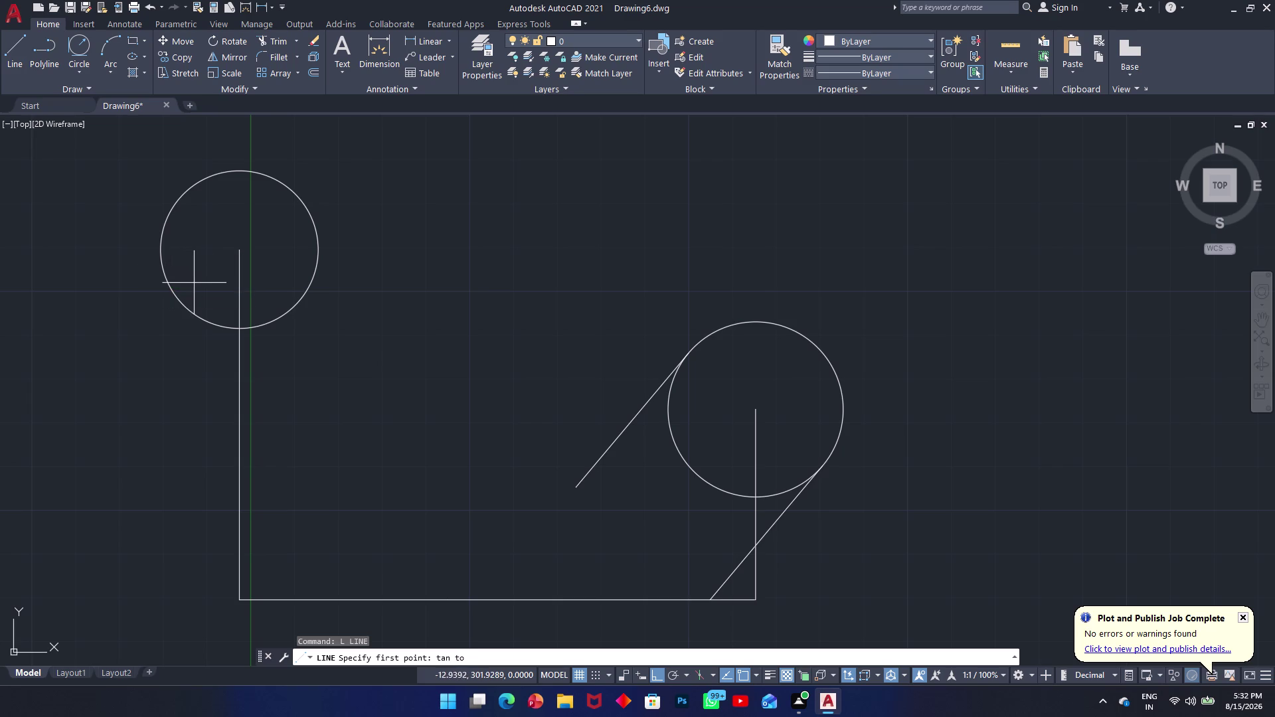
click(167, 268)
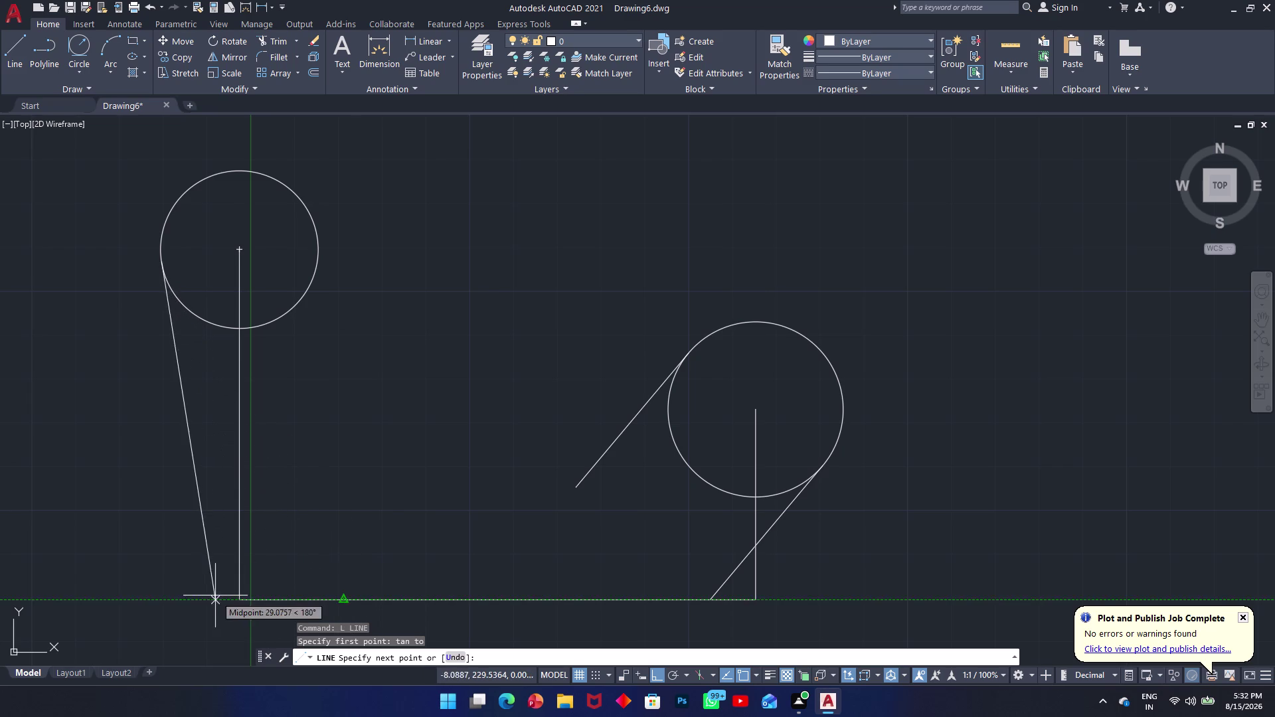
click(449, 604)
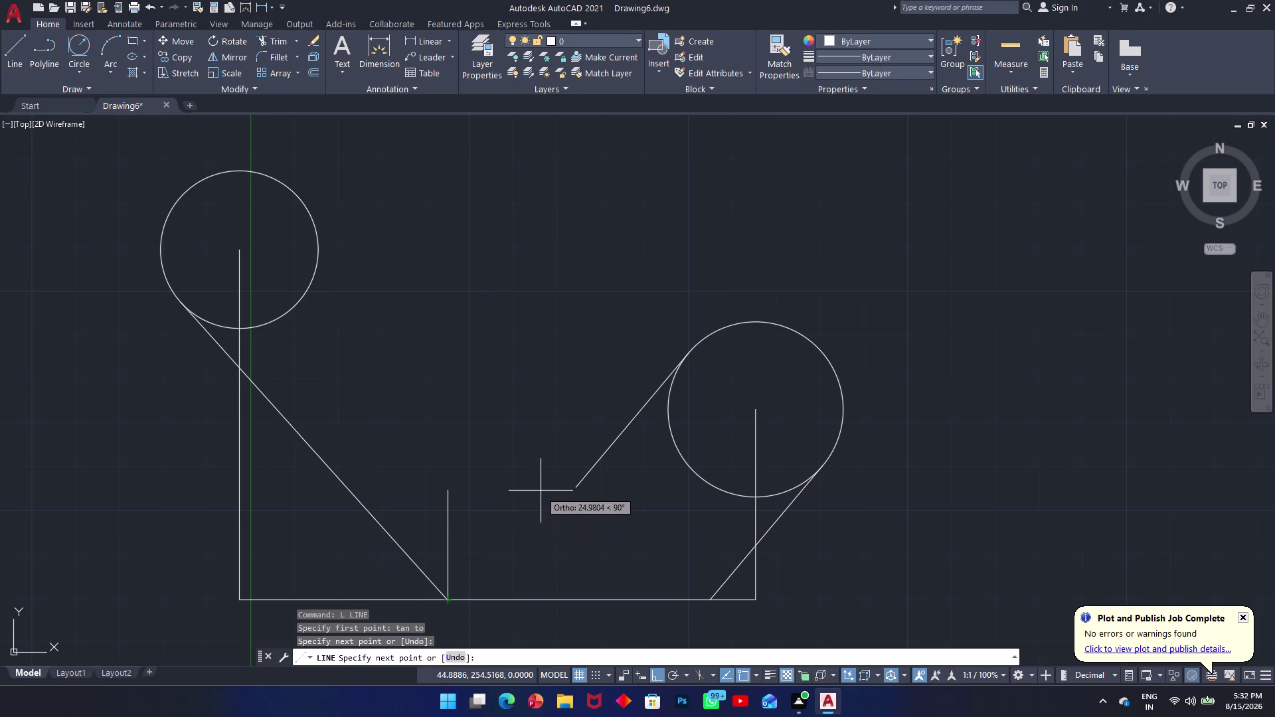
key(Escape)
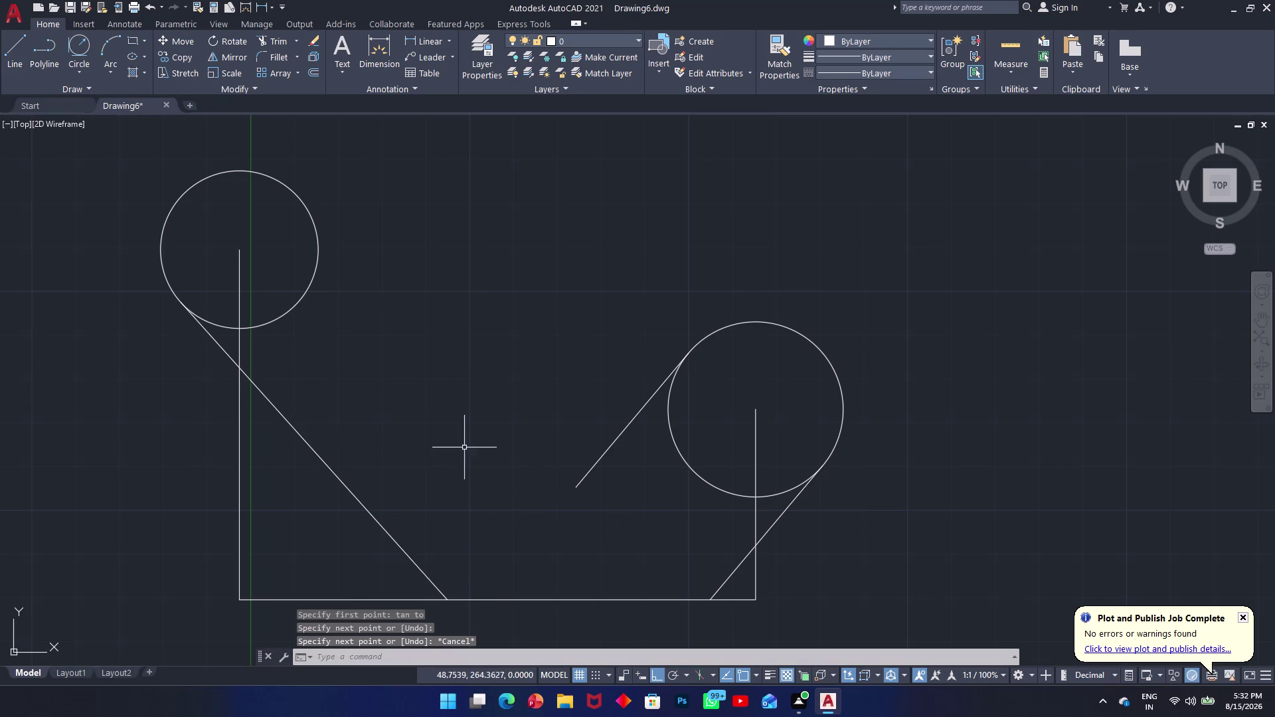
middle_drag(514, 415, 517, 286)
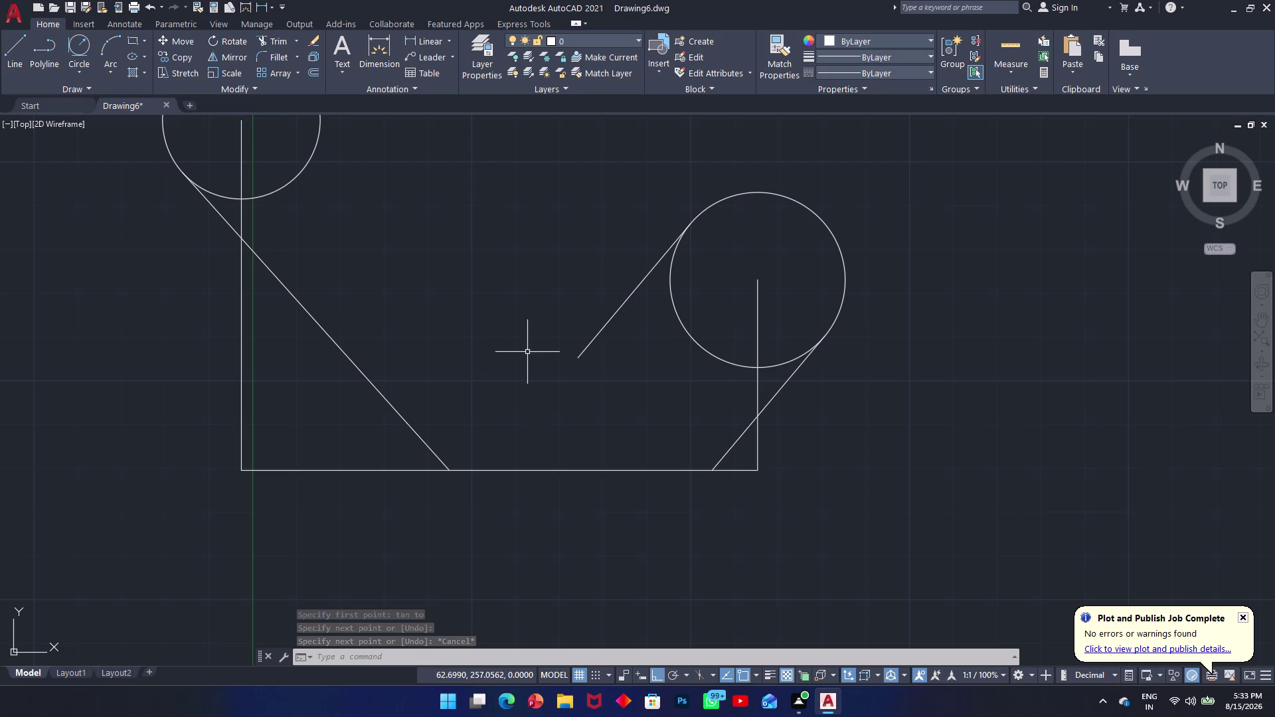
key(d)
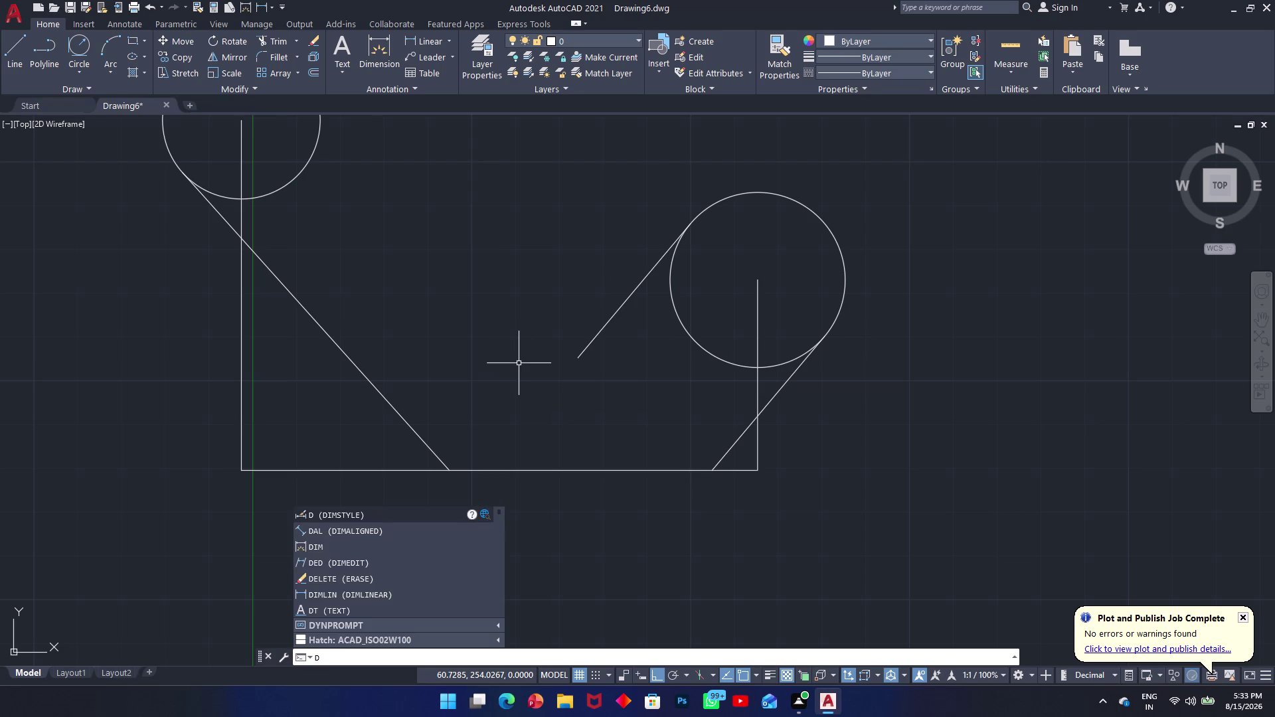
text(im)
key(space)
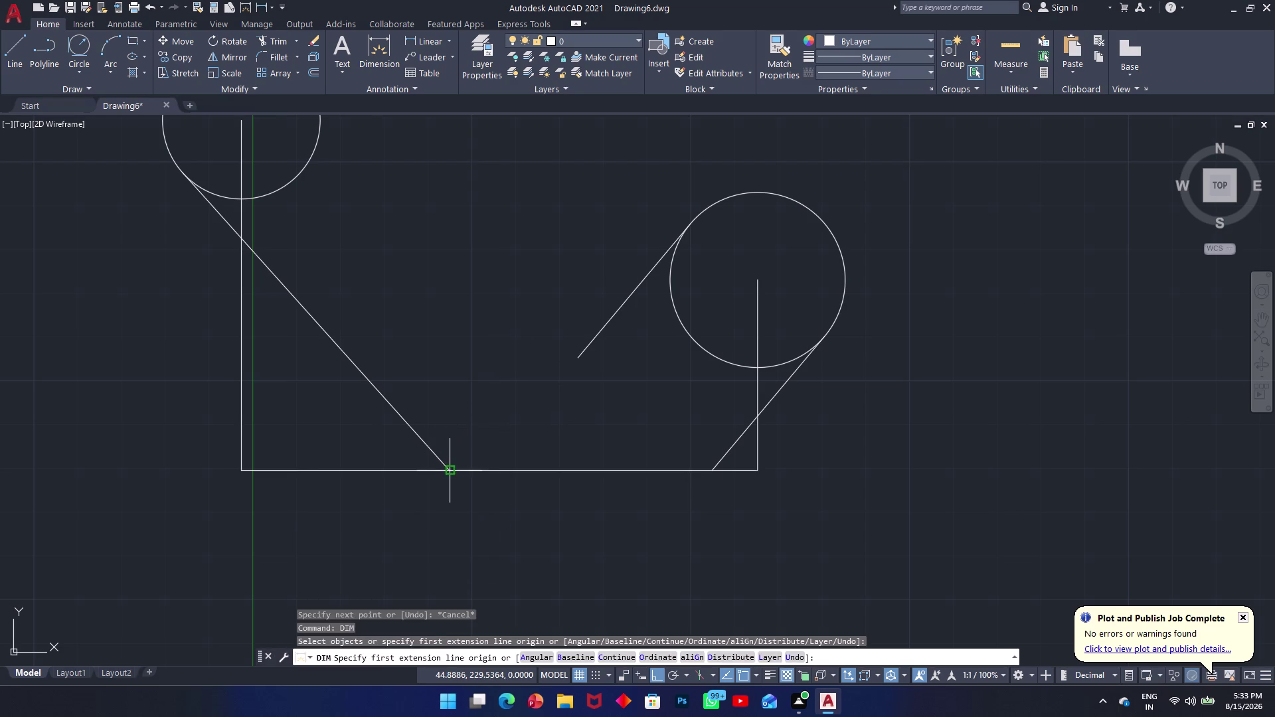
click(450, 471)
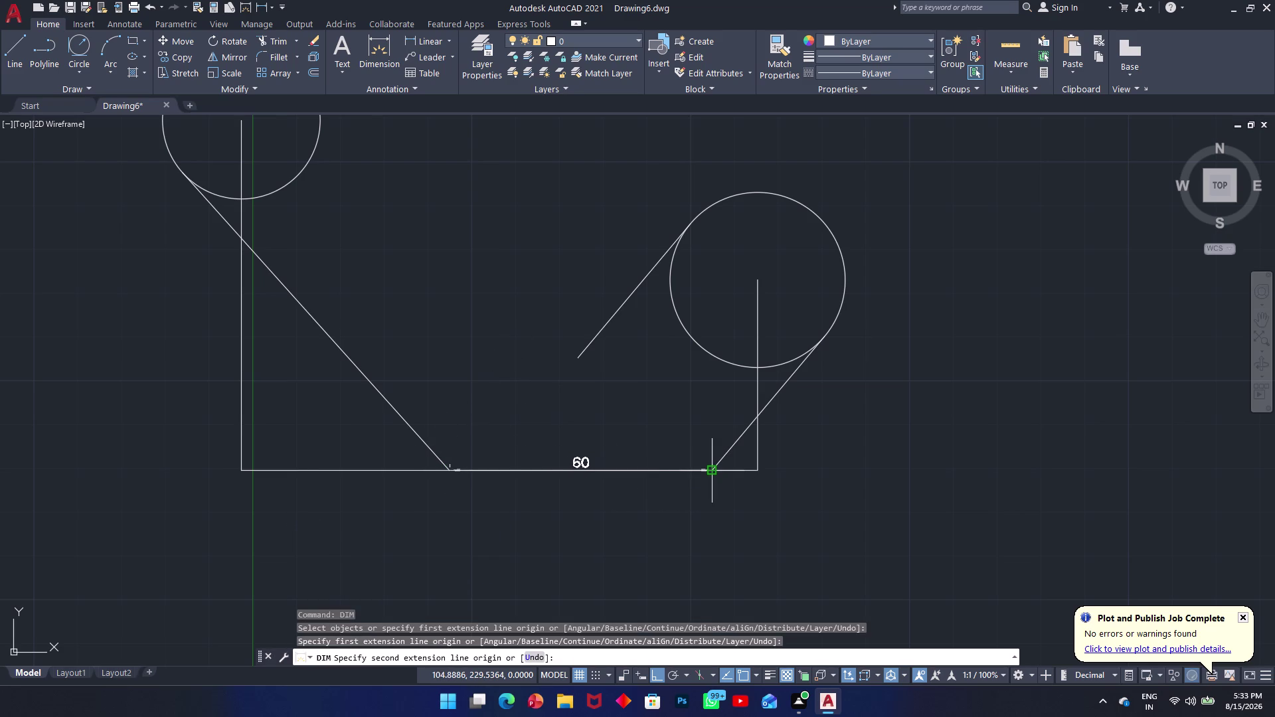
key(Escape)
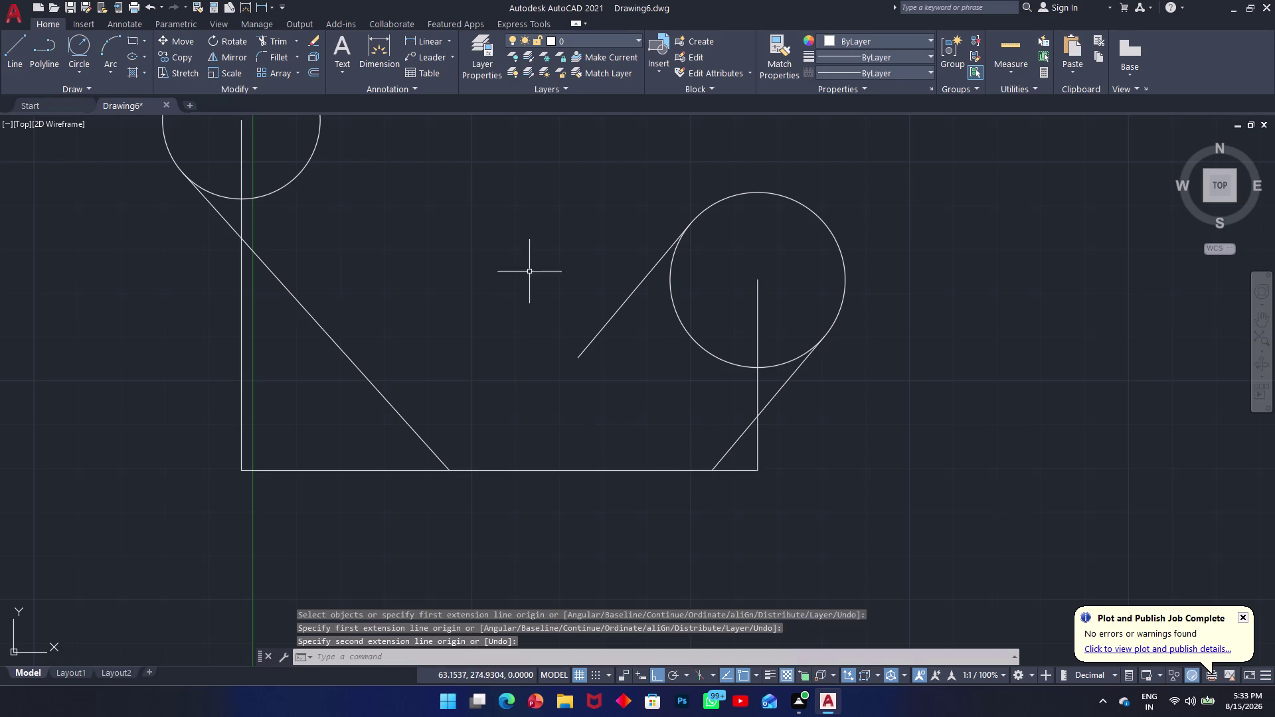
scroll(up, 3)
scroll(down, 3)
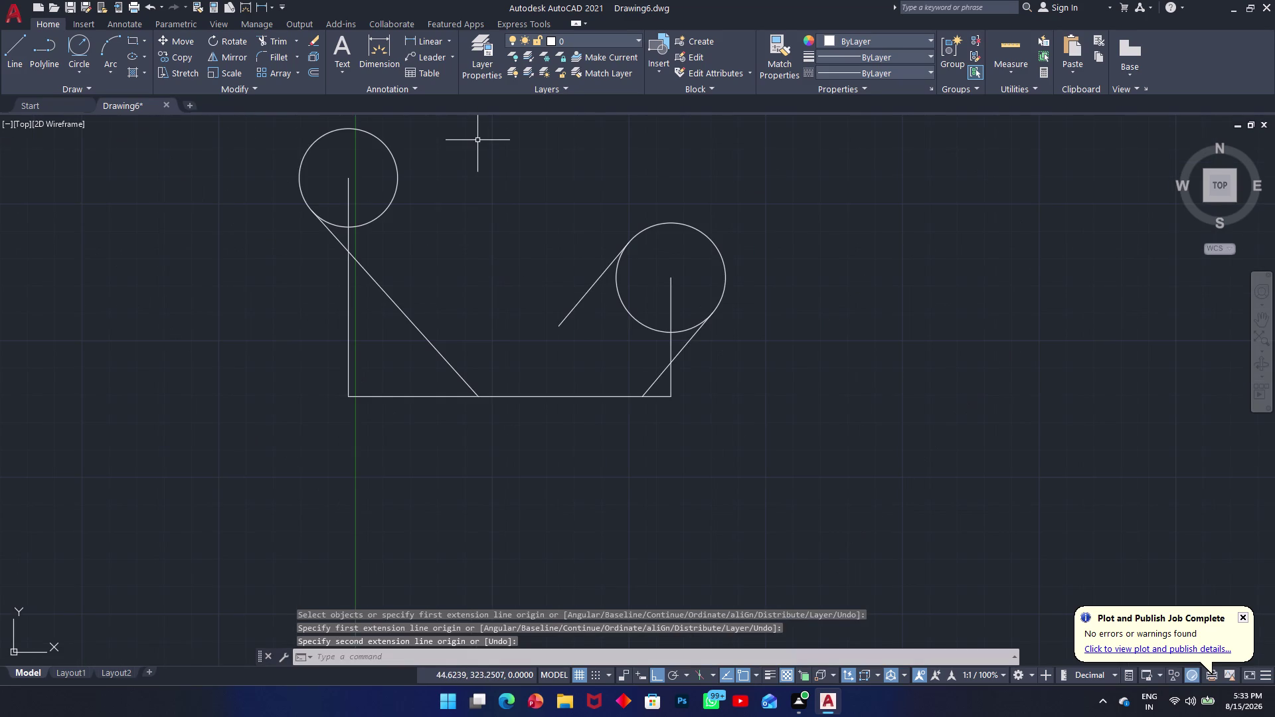
text(l)
key(space)
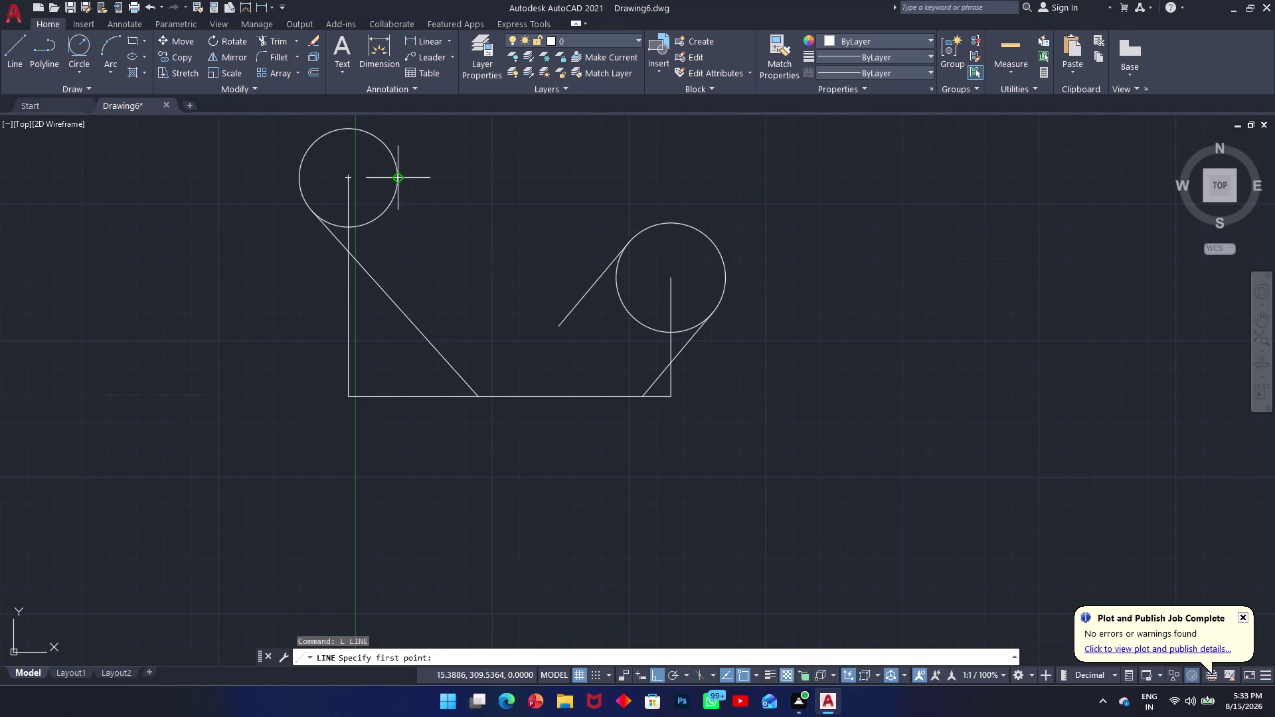
key(Escape)
text(o)
key(space)
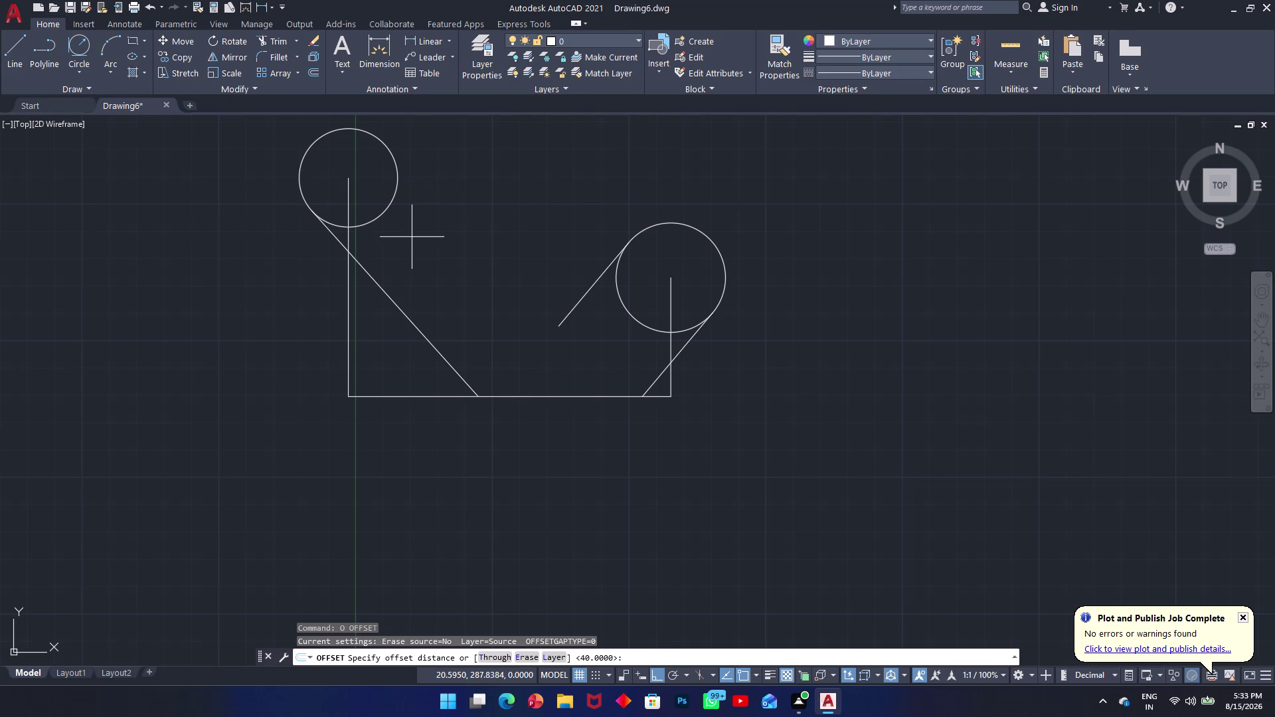
text(30)
key(Return)
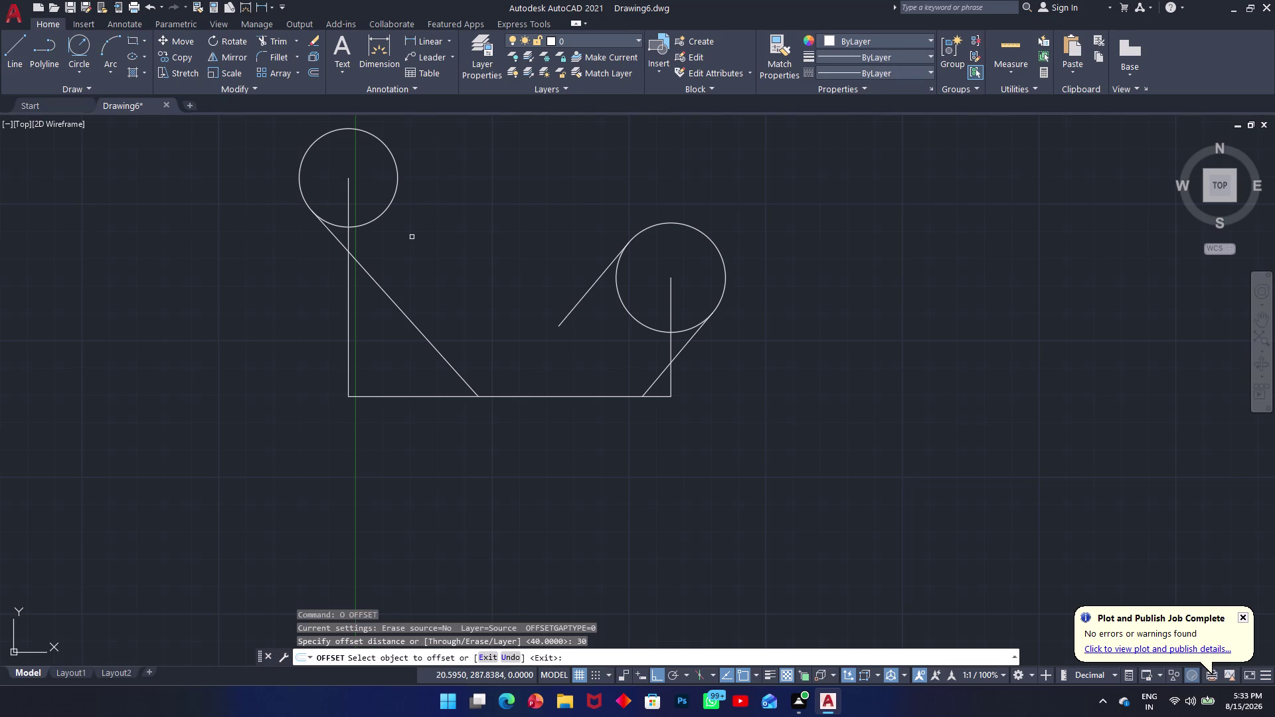
click(375, 279)
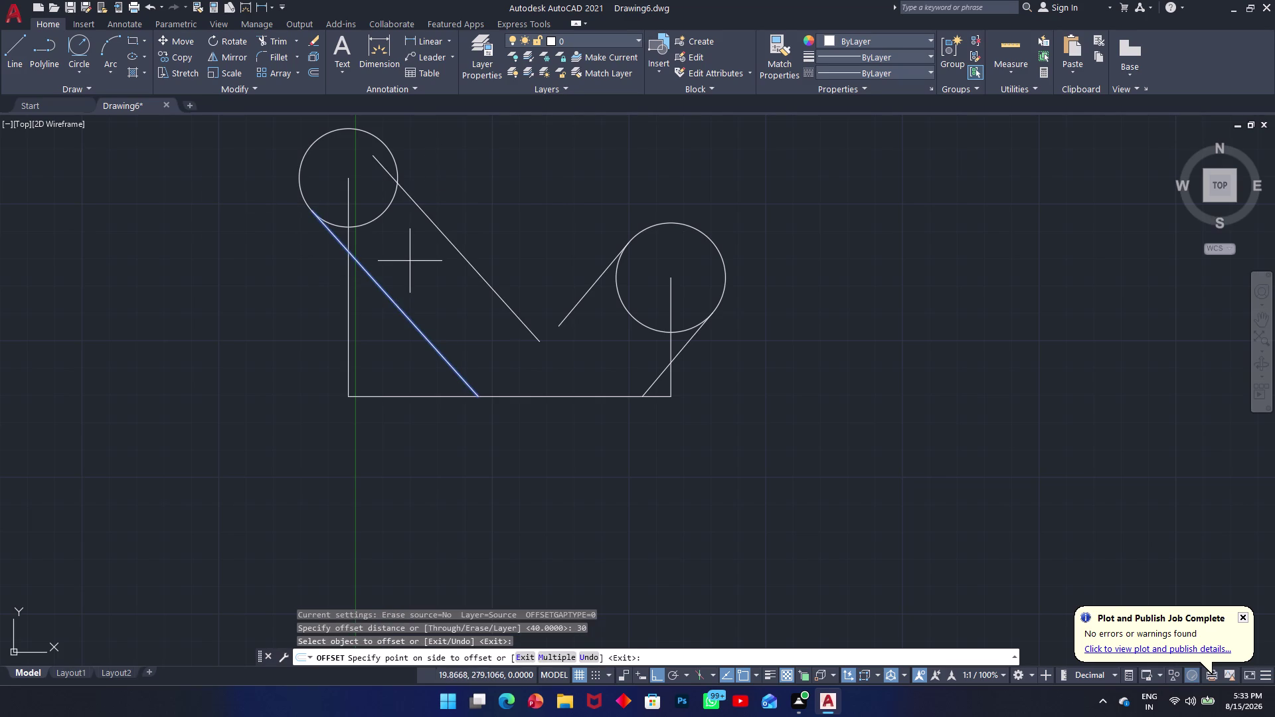
key(Escape)
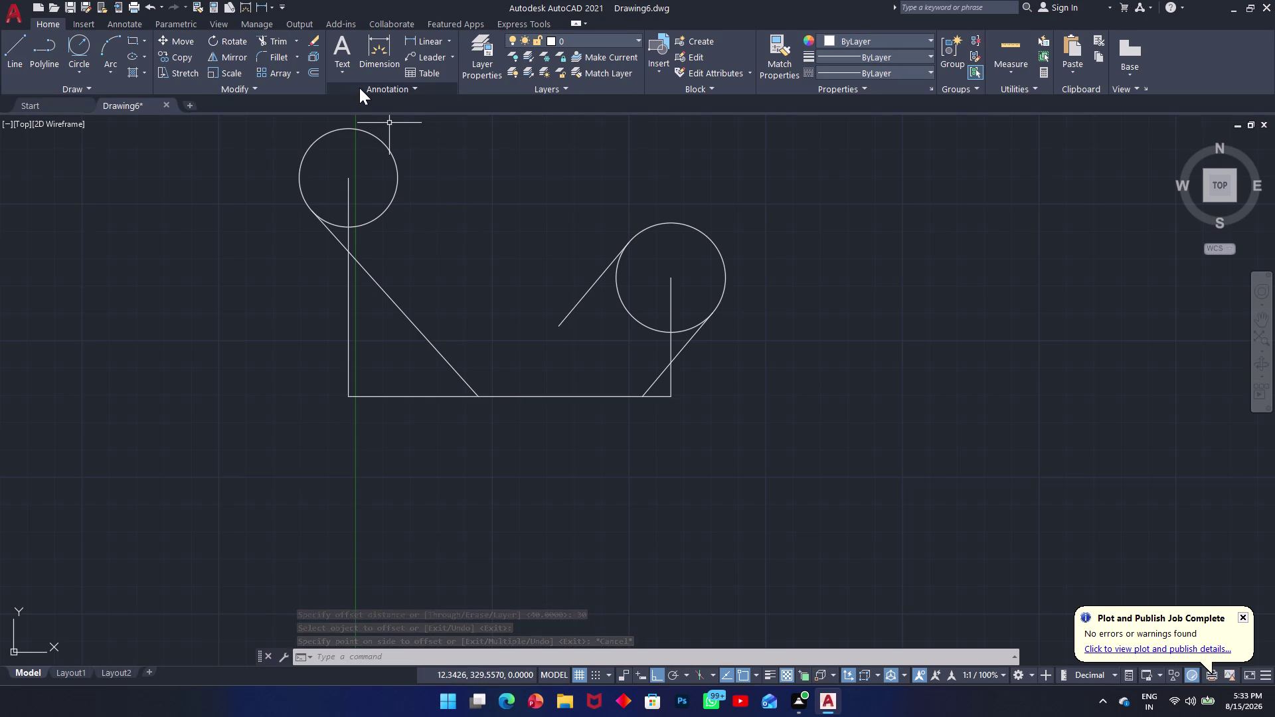
key(d)
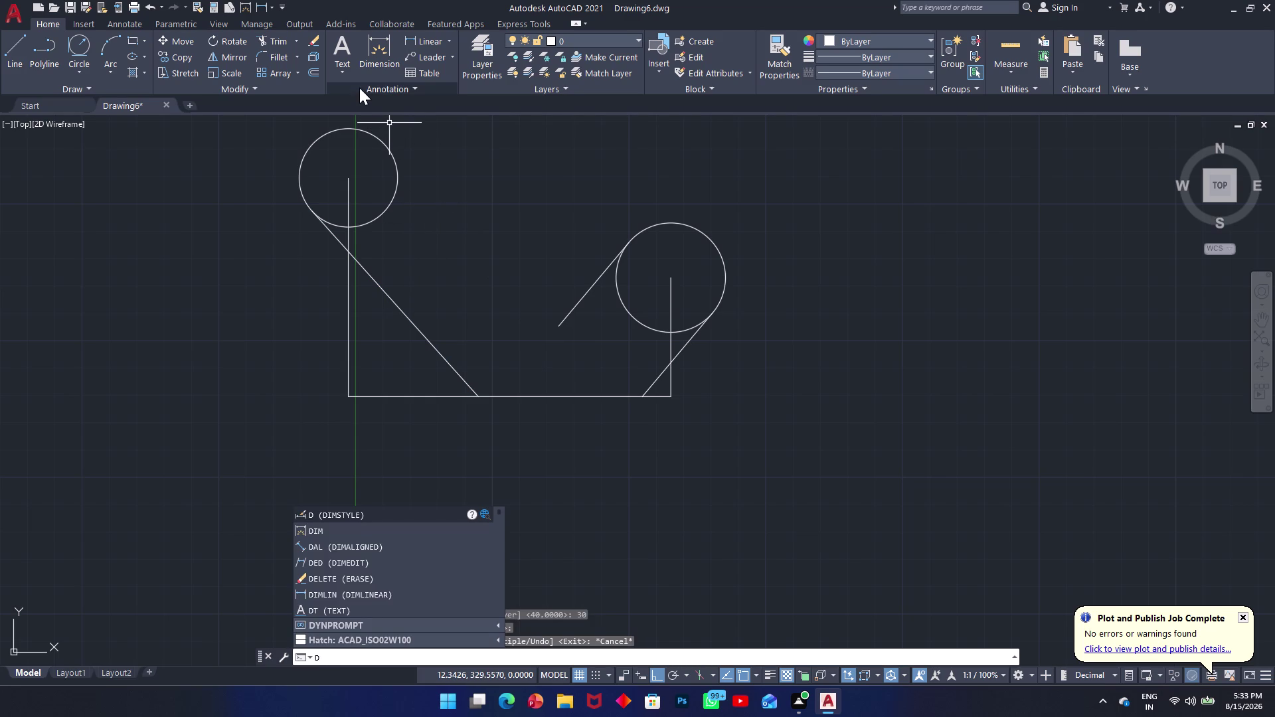
key(i)
key(BackSpace)
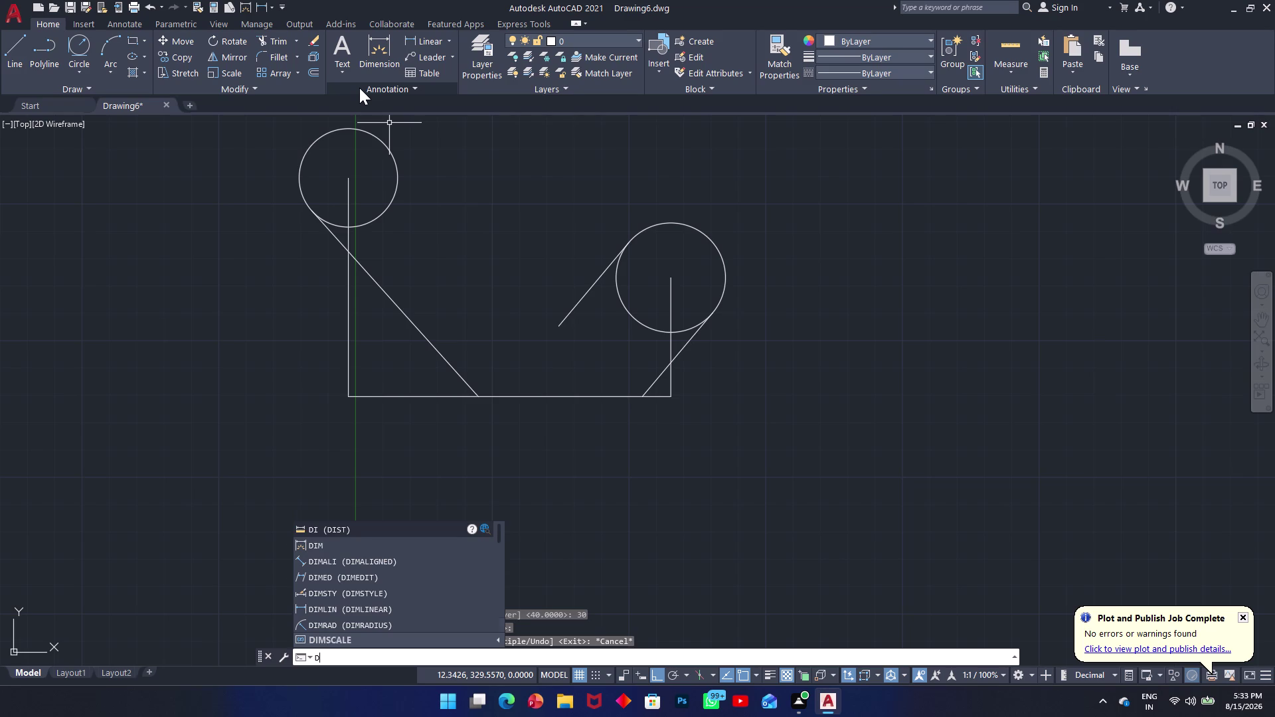
text(di)
key(space)
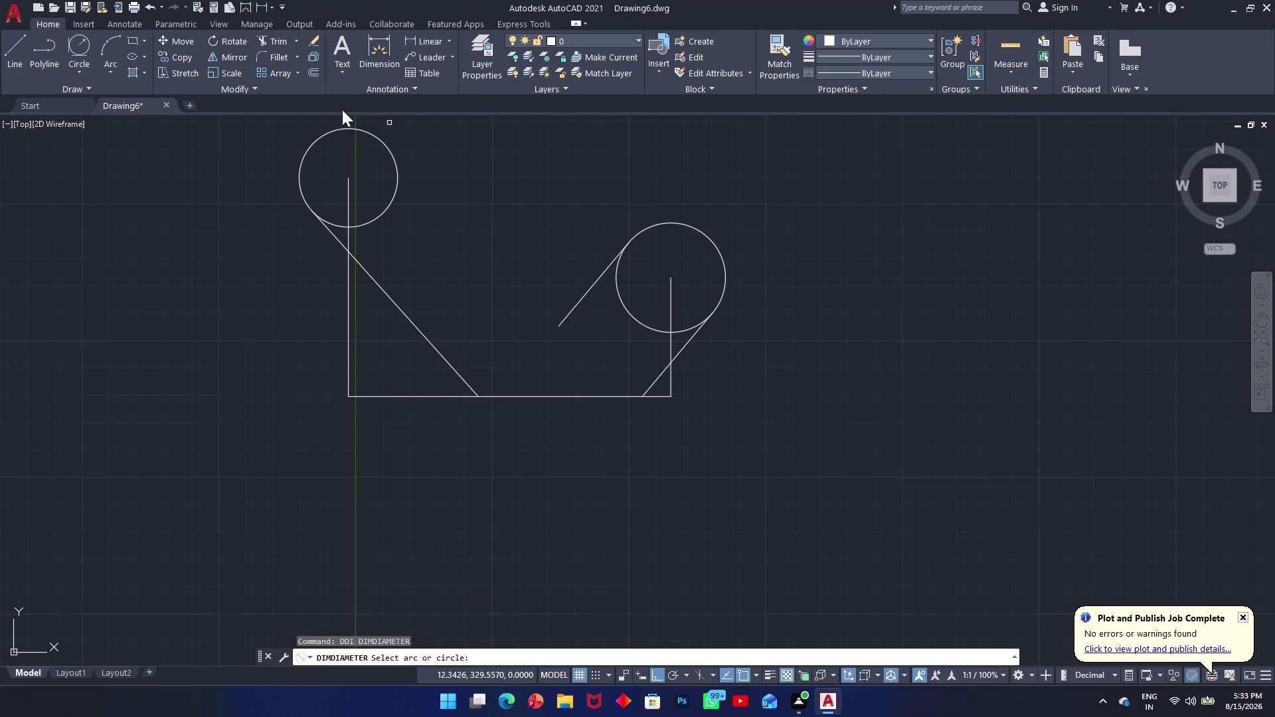
click(346, 128)
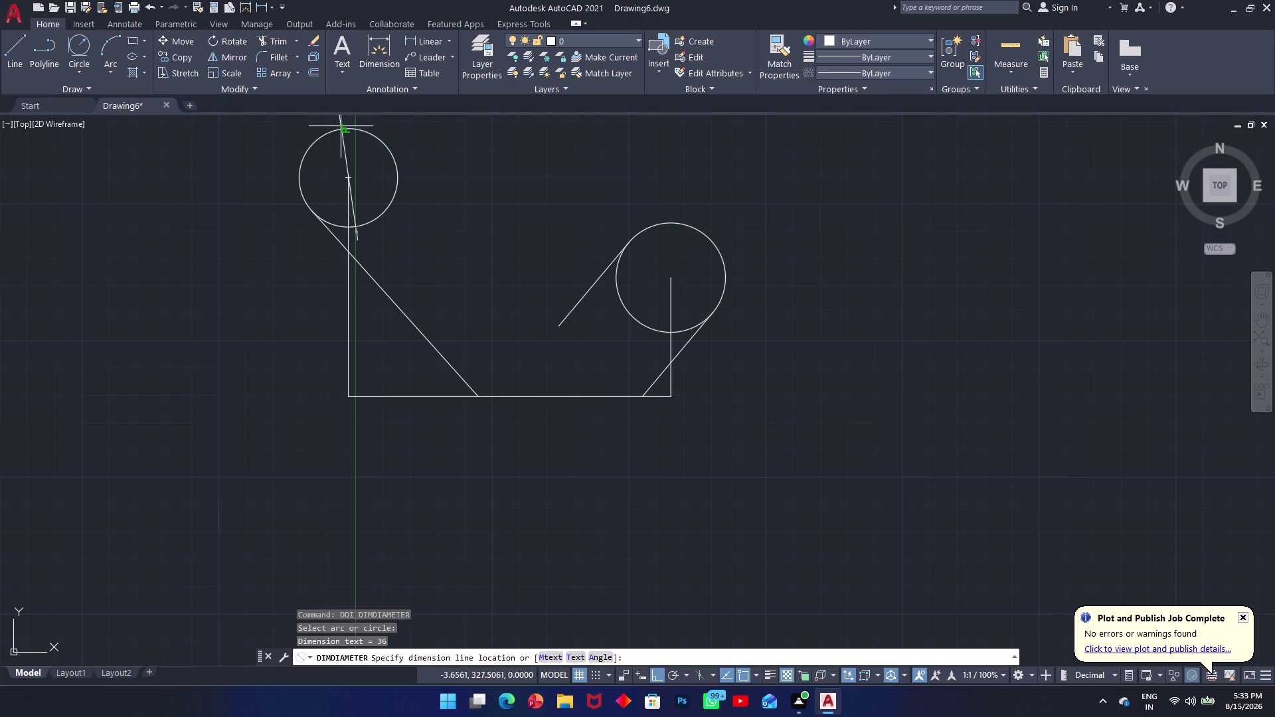
scroll(up, 3)
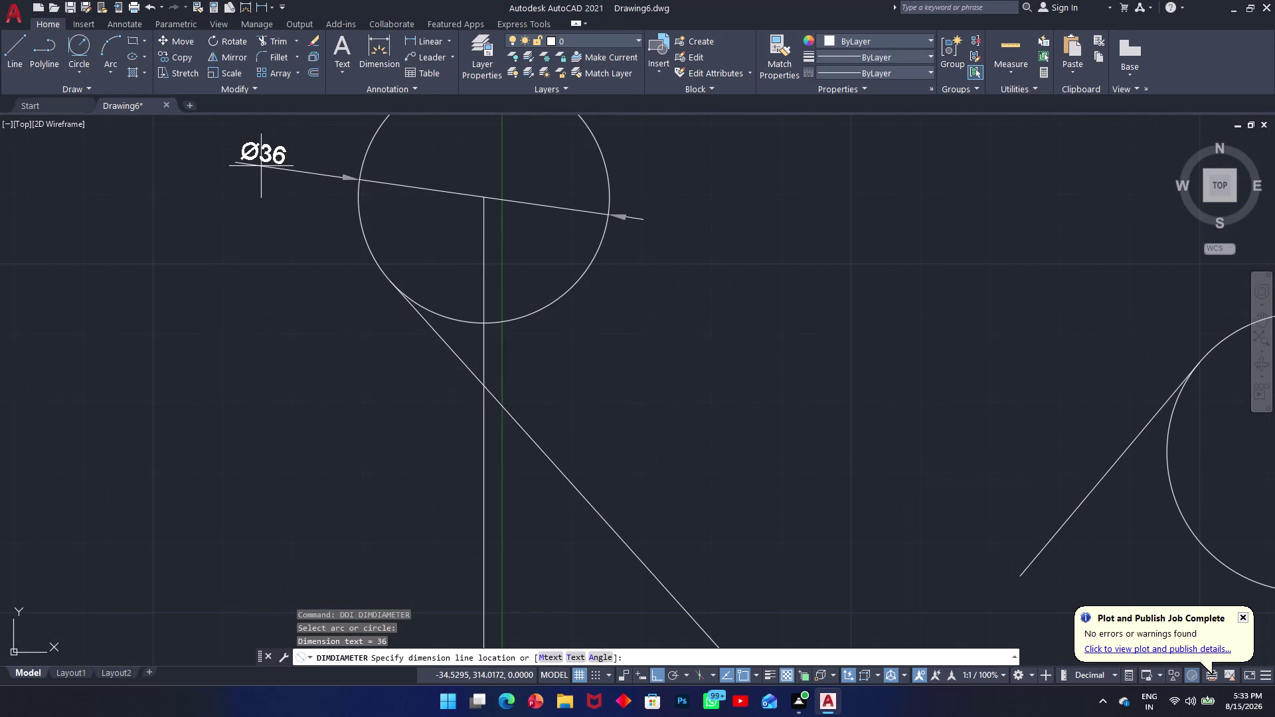
key(Escape)
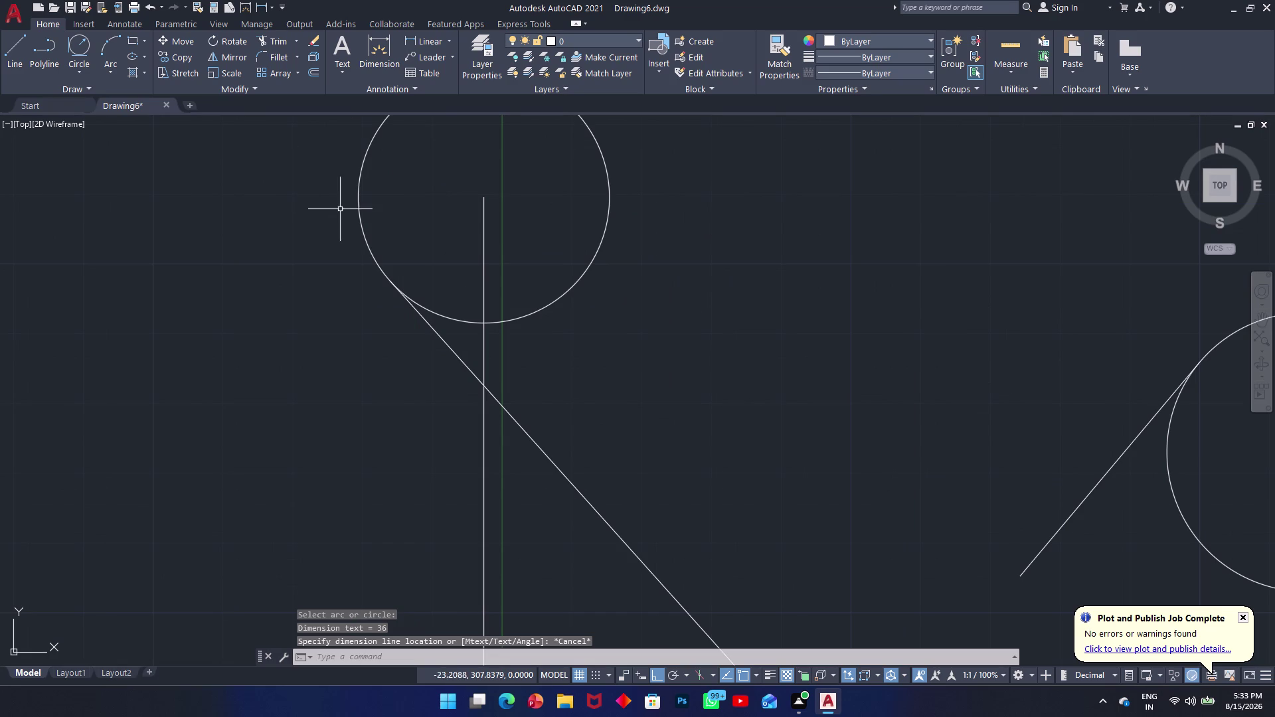
Delete the upper circle.
click(364, 213)
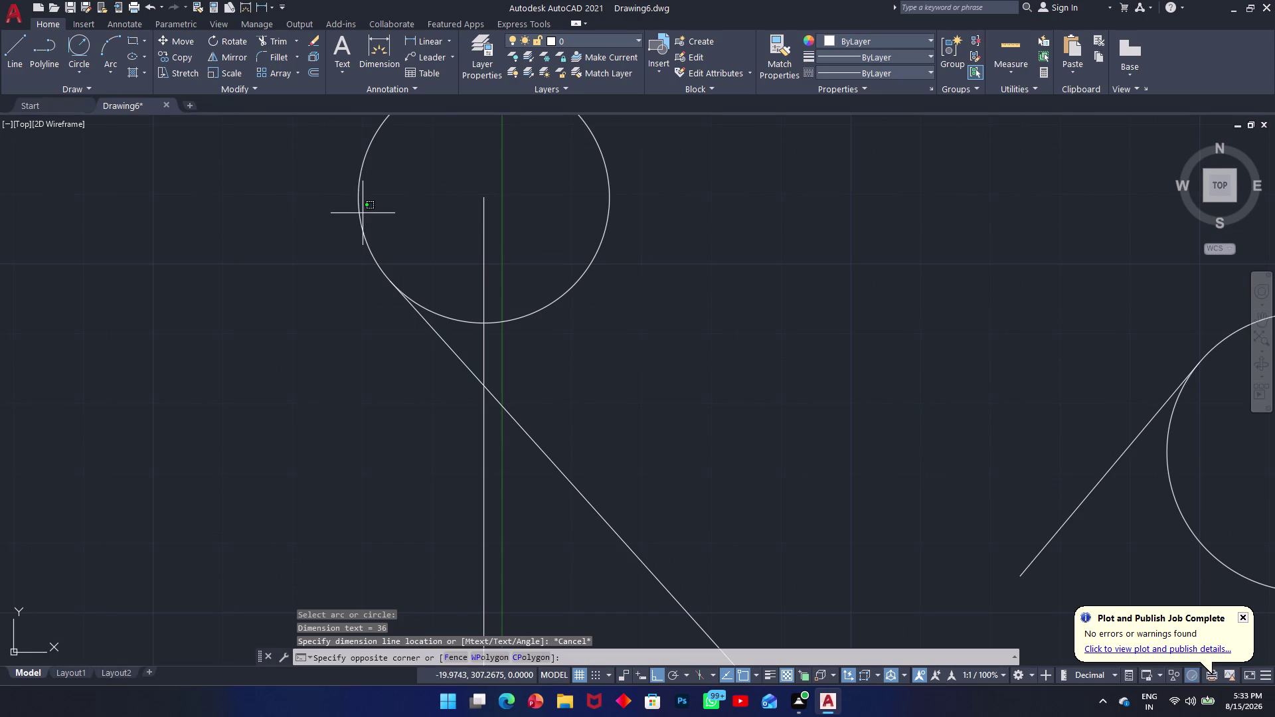
click(362, 213)
click(356, 215)
click(356, 216)
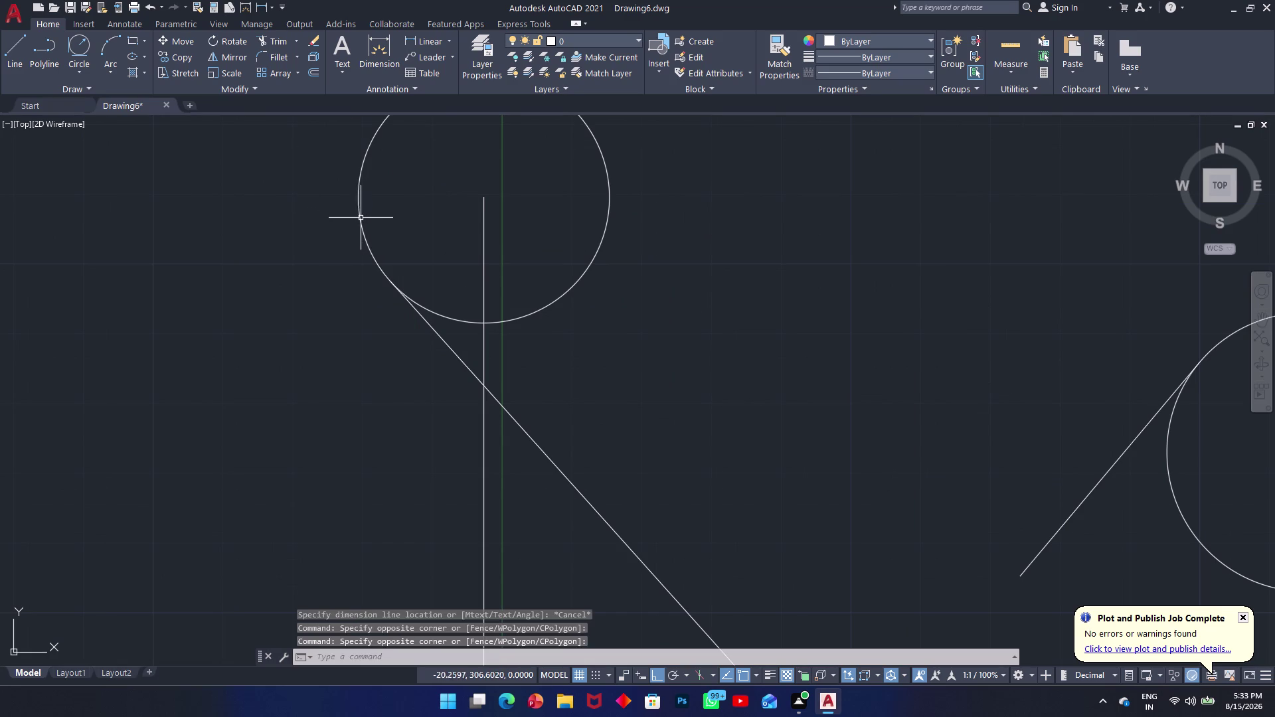
click(362, 218)
key(Delete)
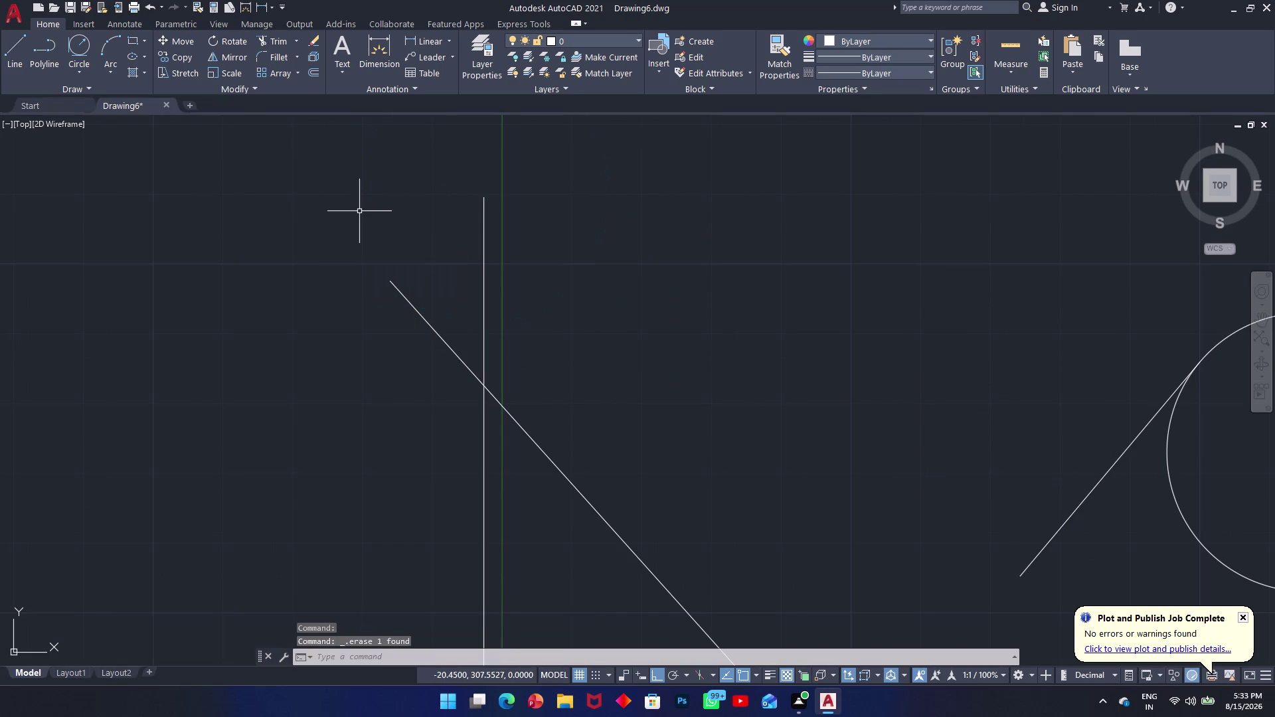
Delete the diagonal line beneath the circle.
drag(415, 276, 405, 295)
click(363, 315)
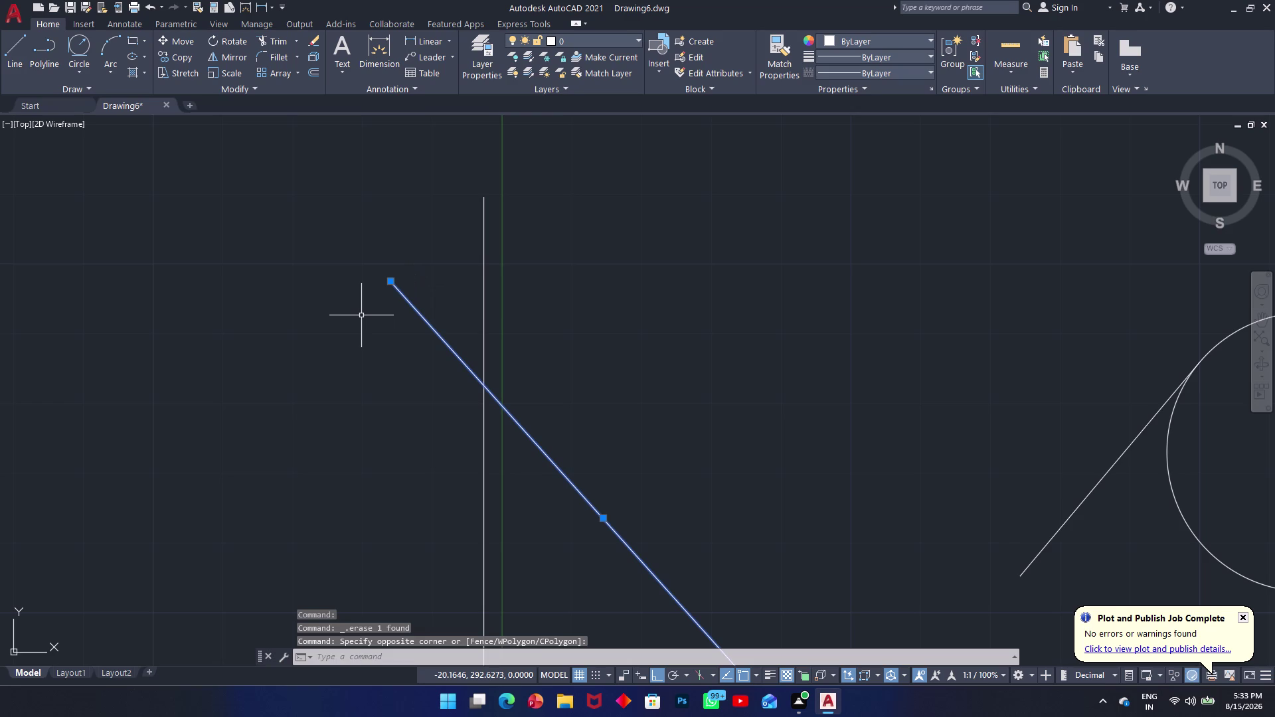
key(Delete)
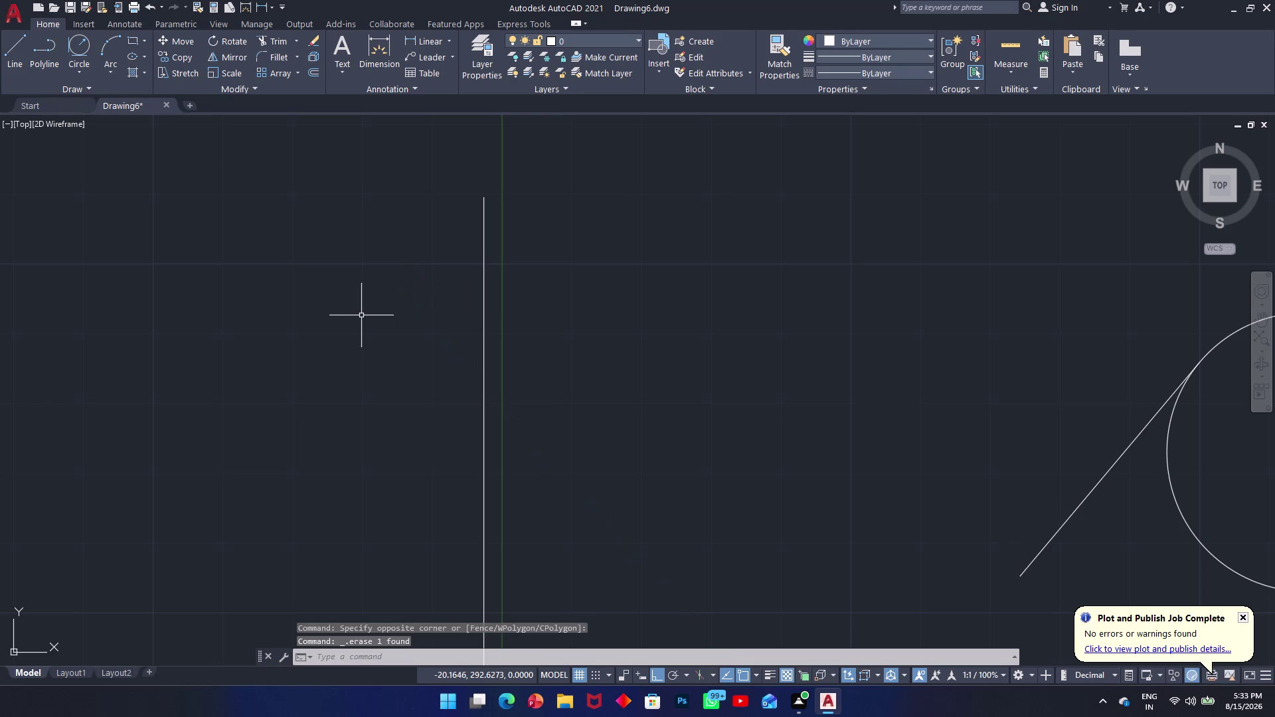
Draw a radius-30 circle centred on the left vertical line's top endpoint.
text(c)
key(space)
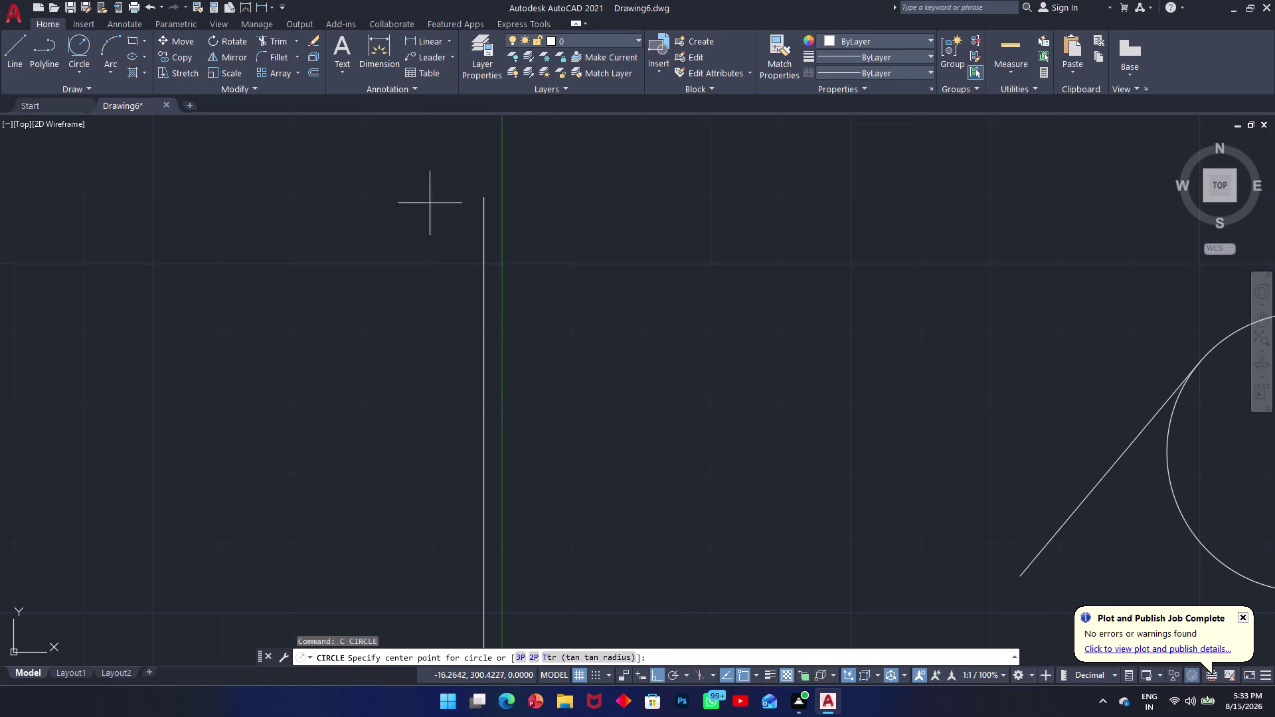
click(484, 200)
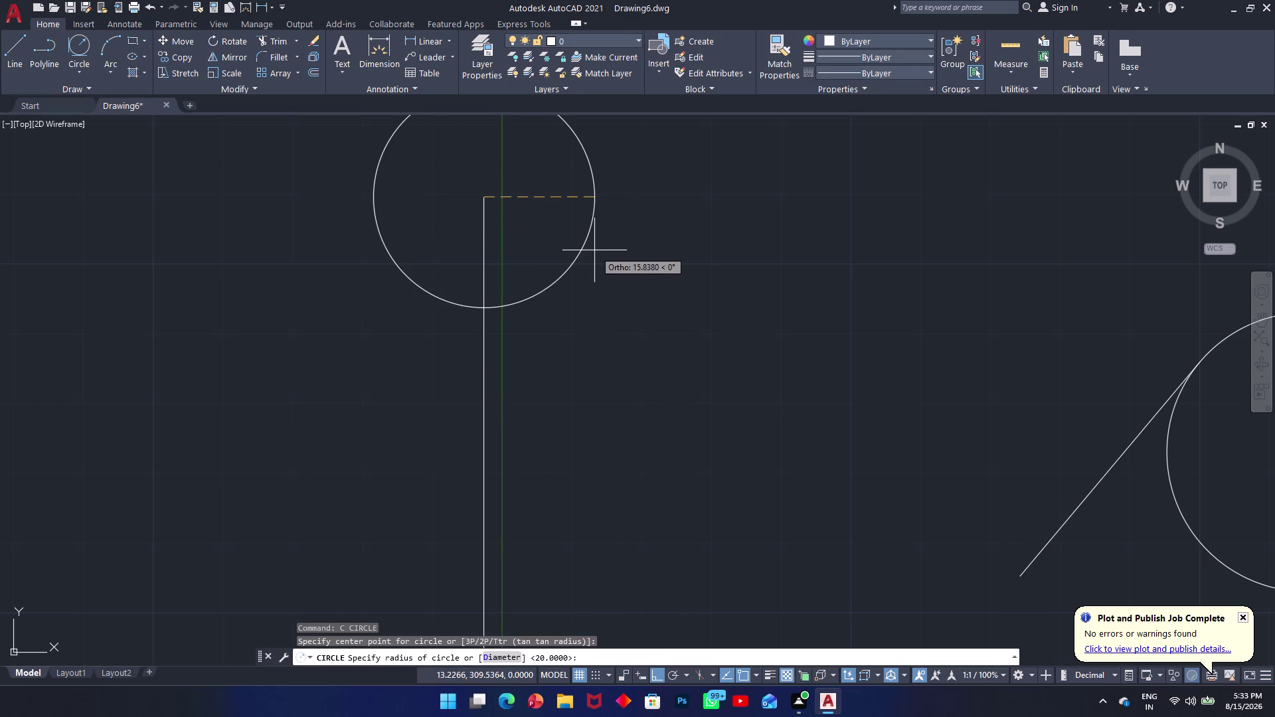
text(30)
key(Return)
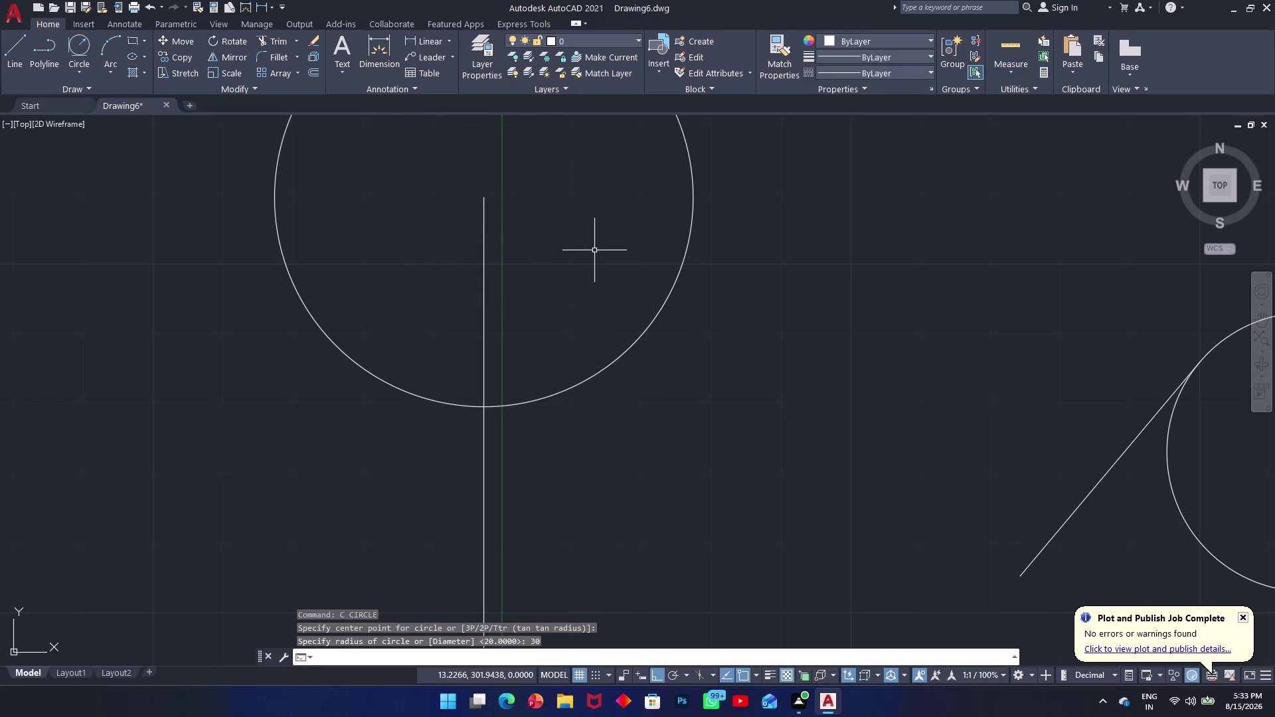
scroll(up, 3)
scroll(down, 3)
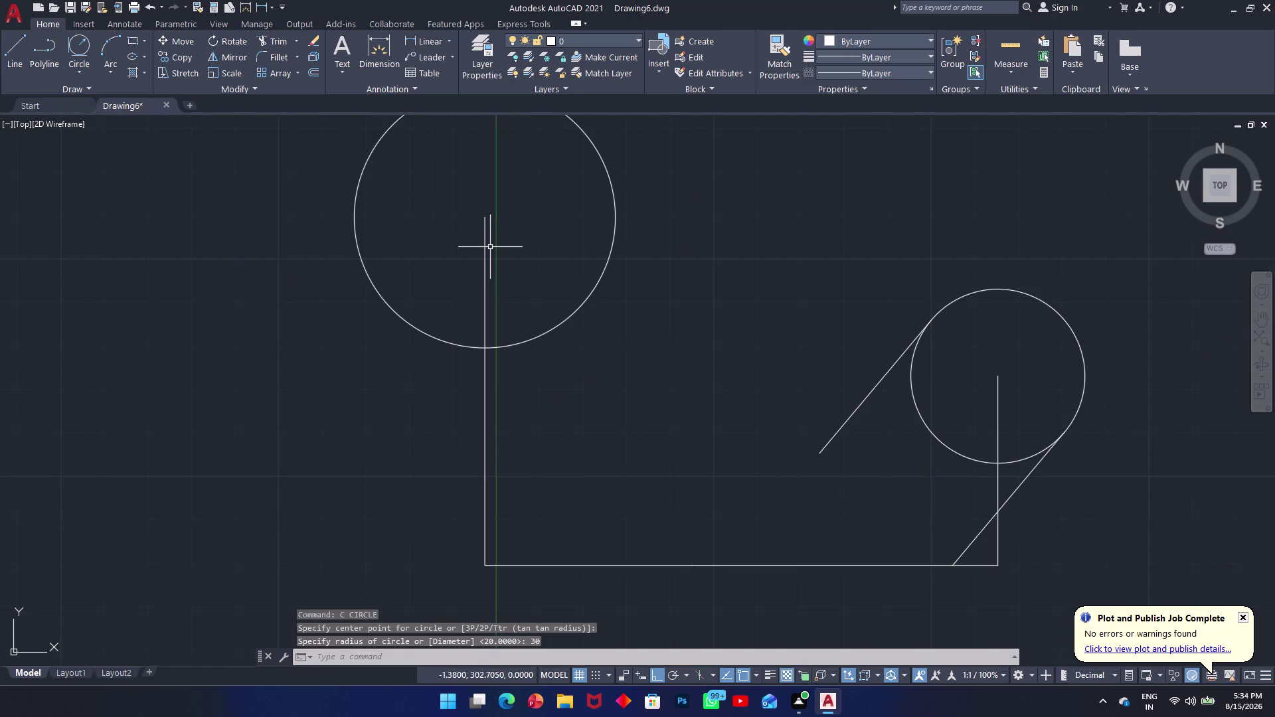
Repeat the circle command, then try starting a line.
key(space)
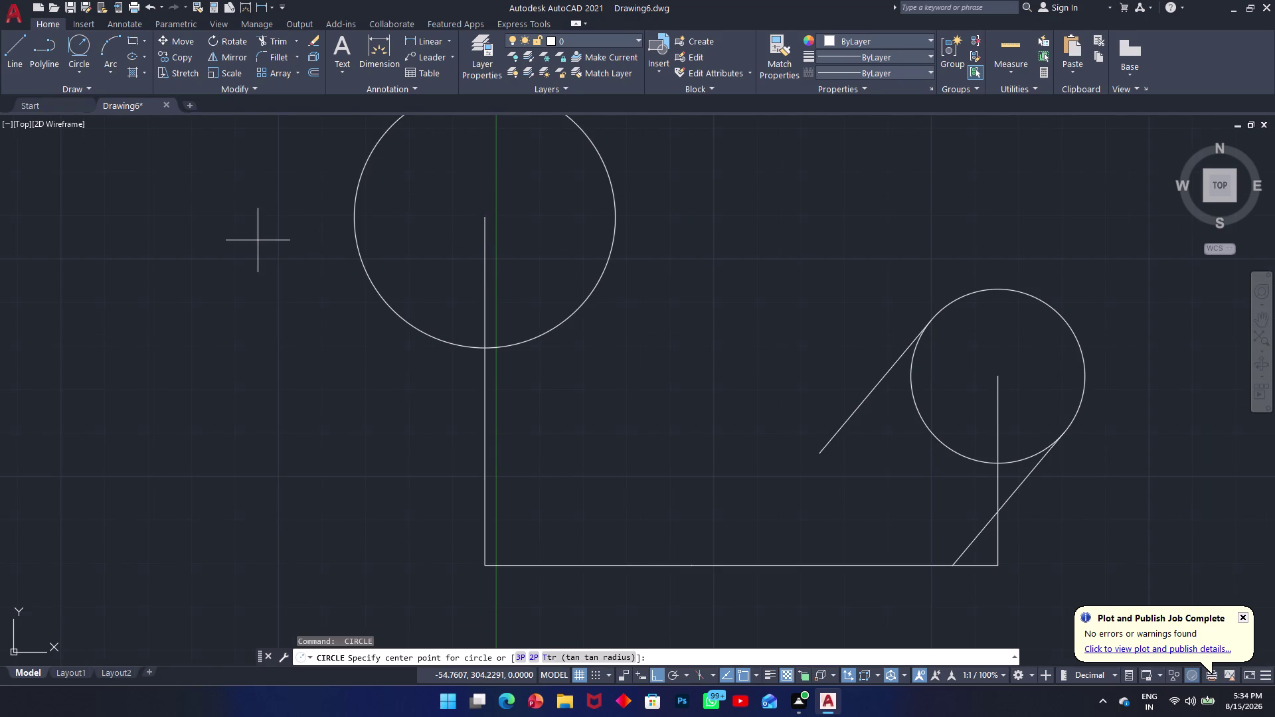
text(l)
key(space)
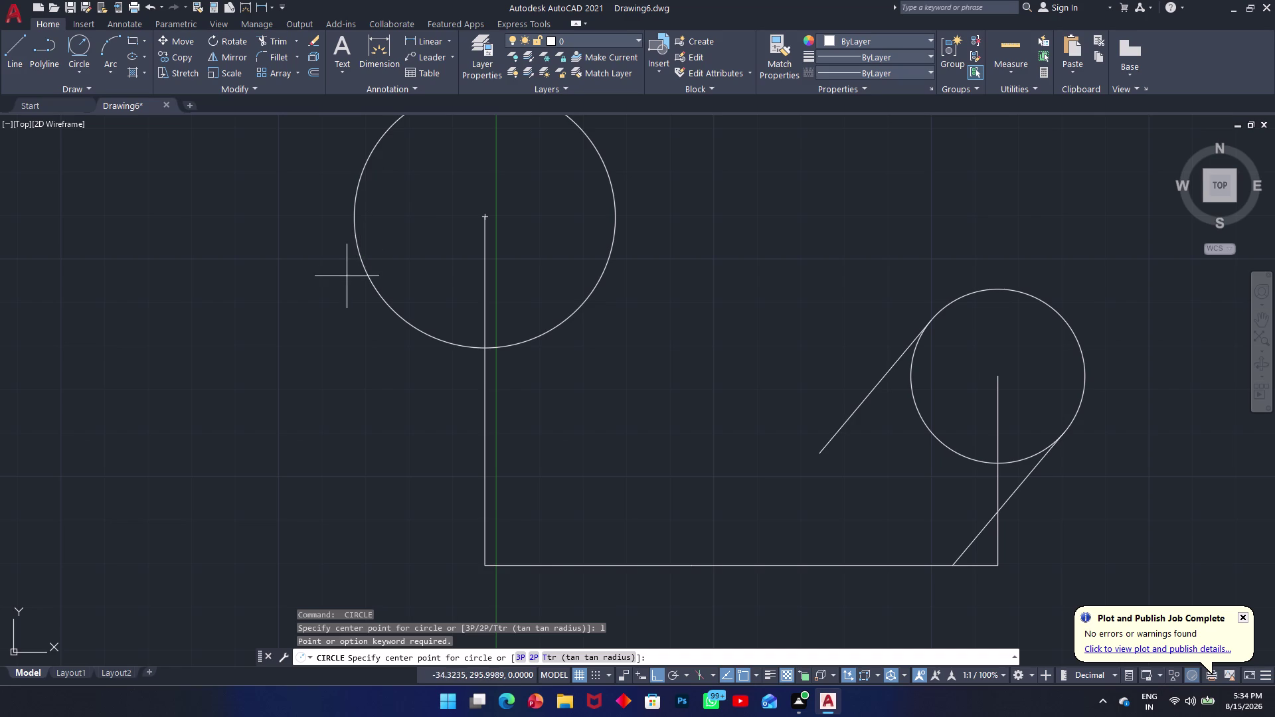
Draw a line from tangent on the upper circle to the bottom horizontal line.
key(Escape)
text(l)
key(space)
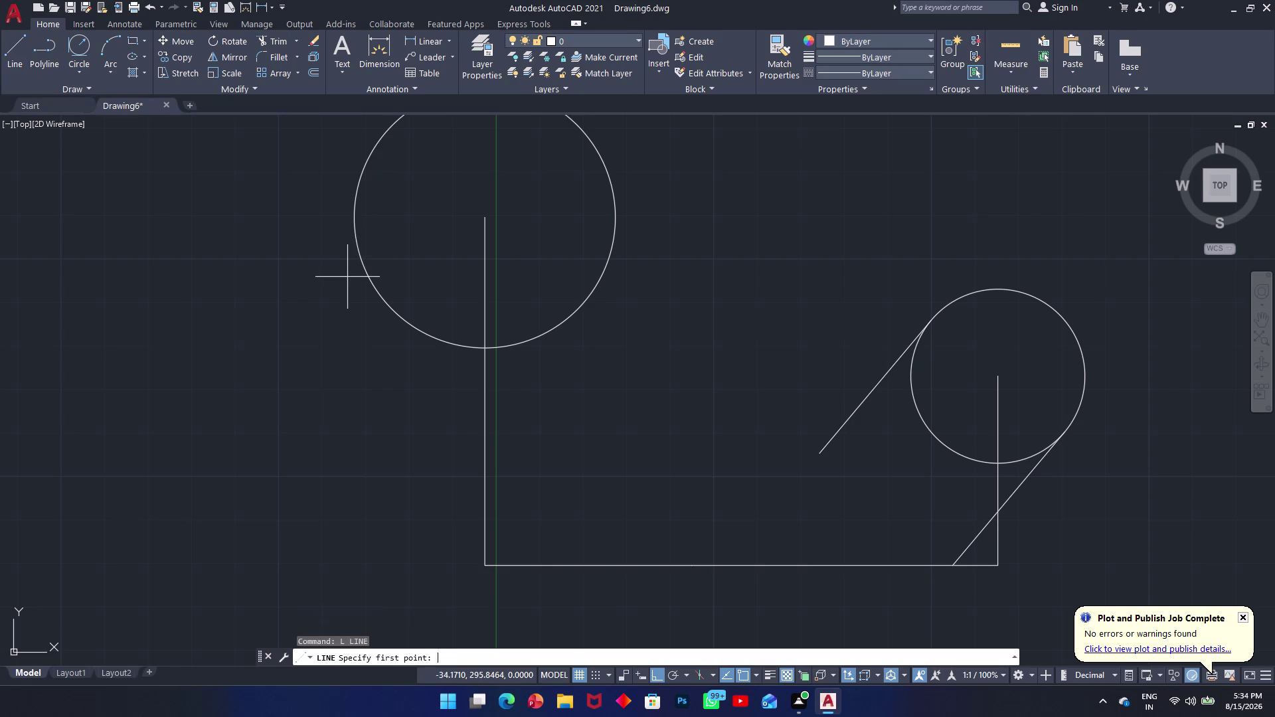
text(tan)
key(space)
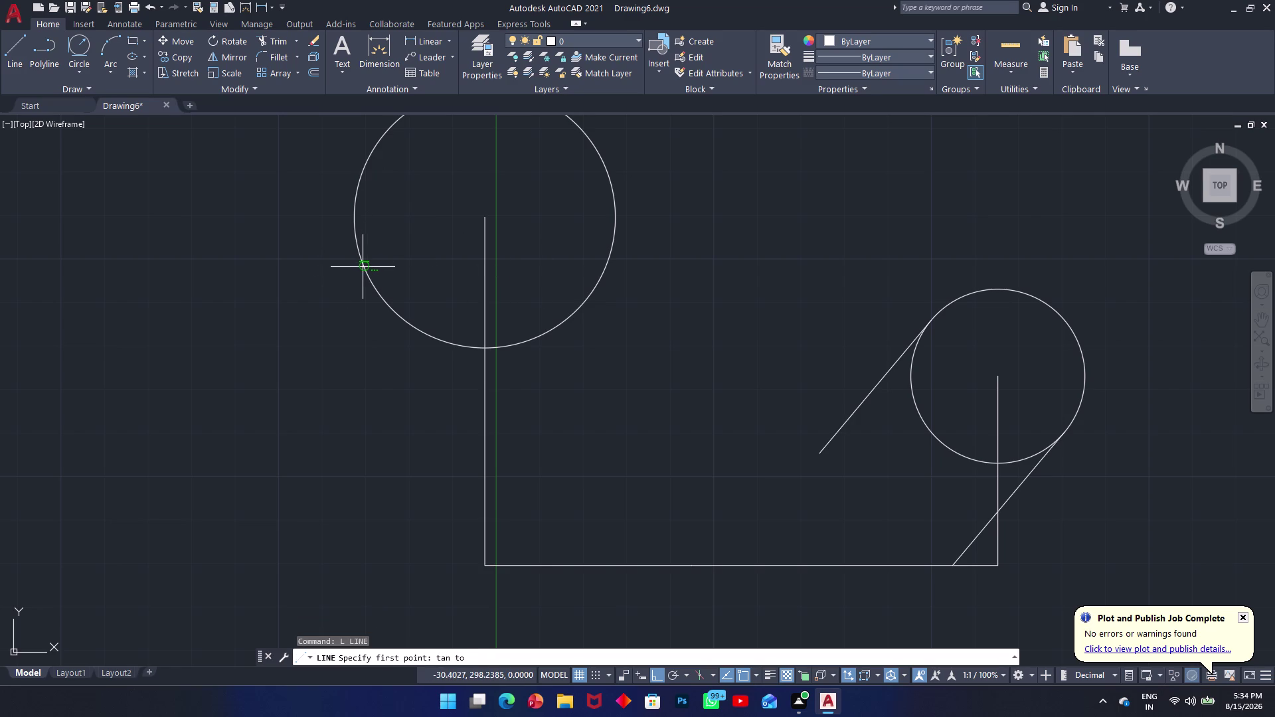
click(362, 262)
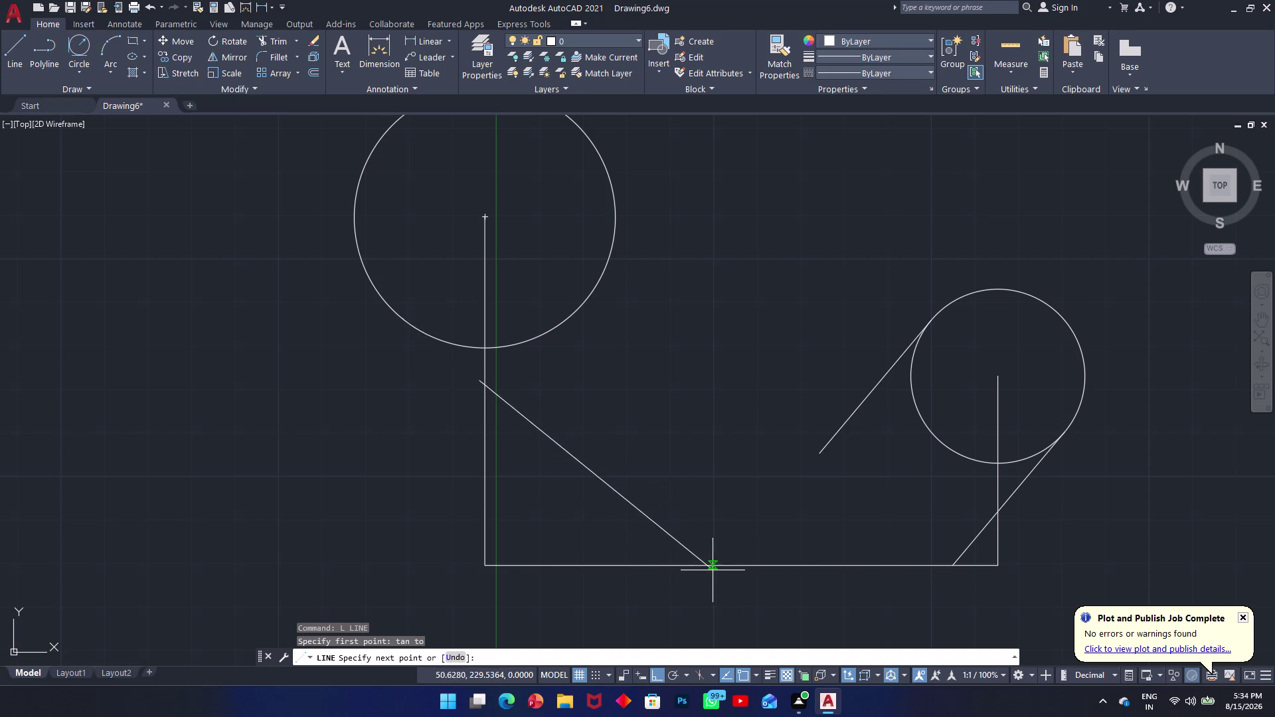
click(693, 569)
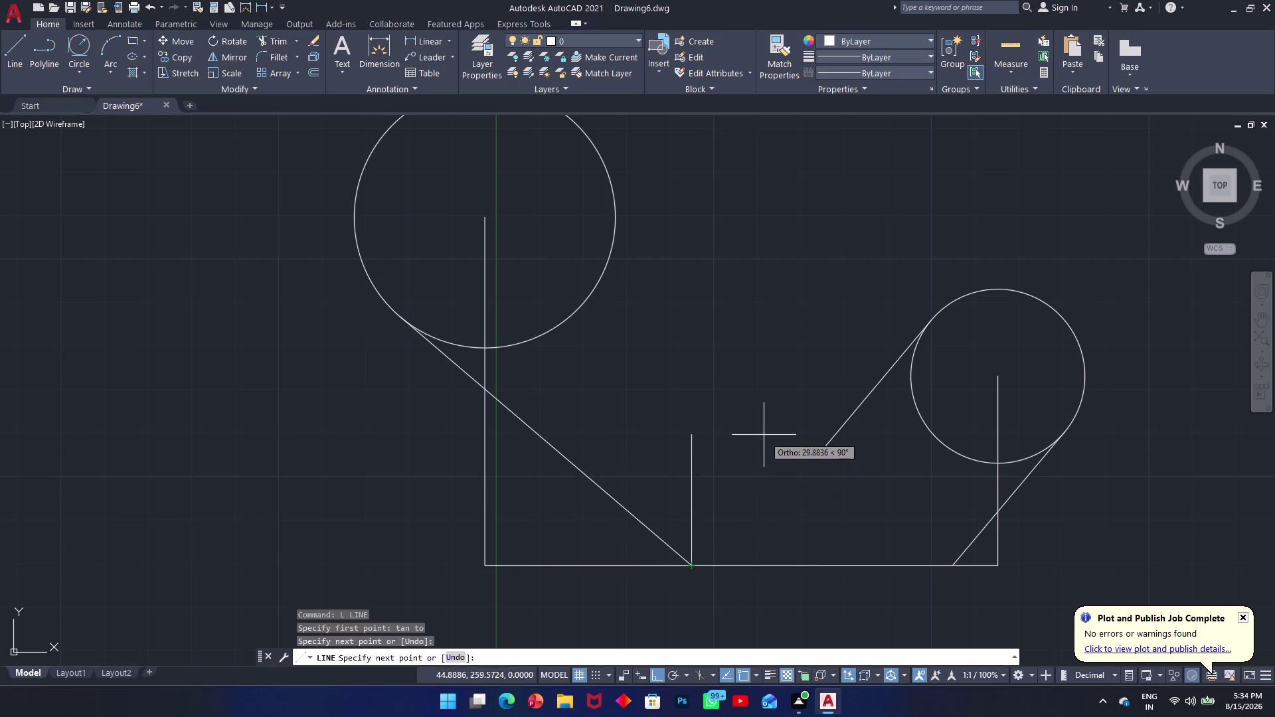
key(Escape)
Start another line and cancel it.
text(l)
key(space)
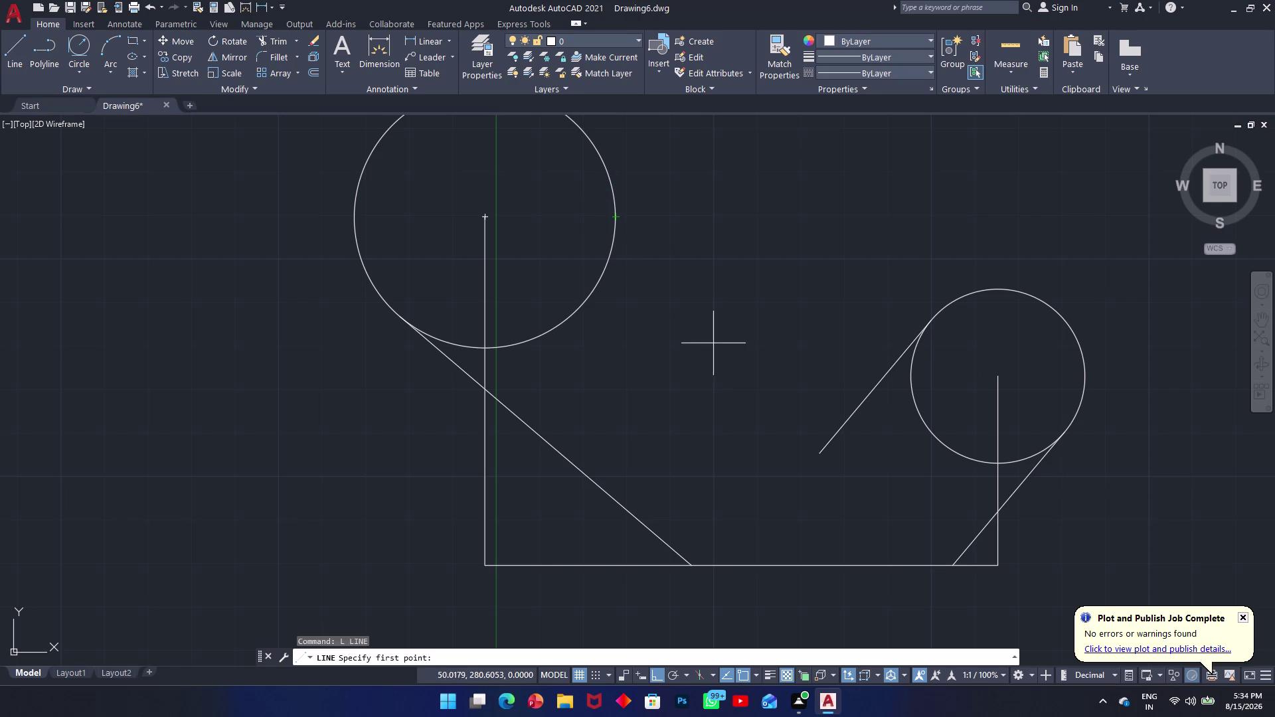
key(Escape)
Begin a 30-unit offset of the tangent line, cancel it, and pan the view down.
text(o)
key(space)
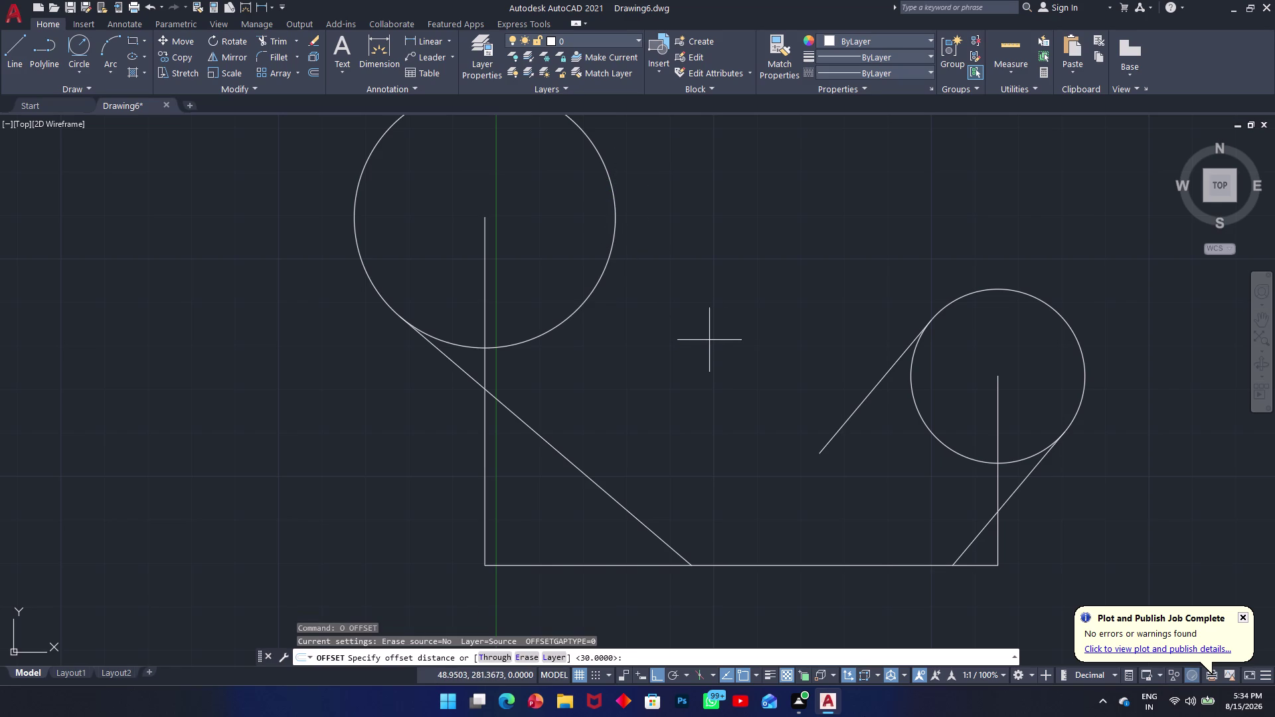
text(30)
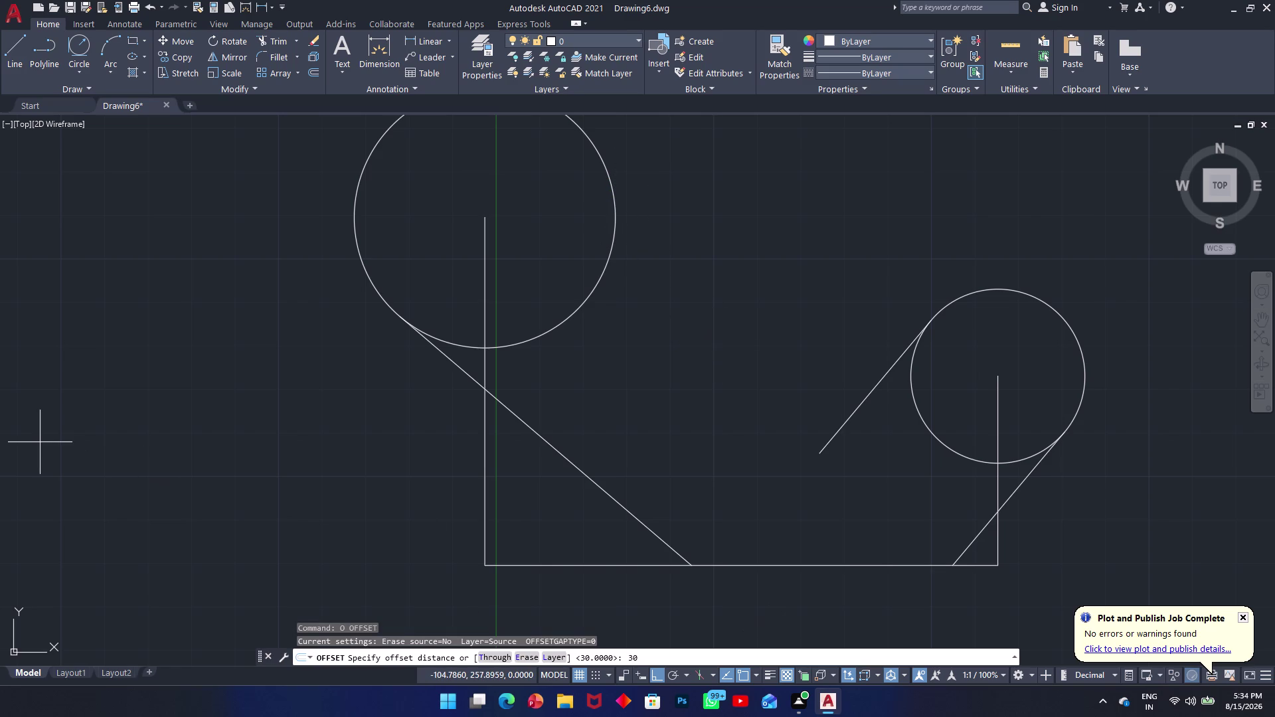
key(Return)
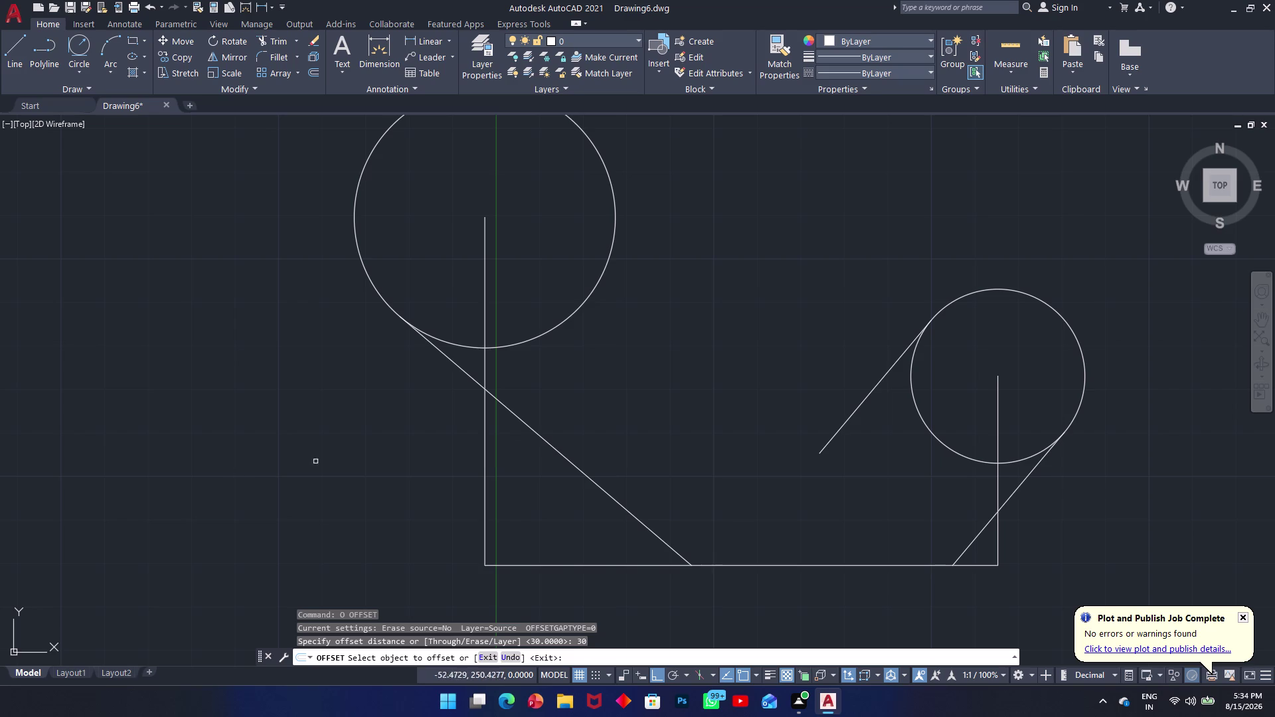
click(559, 459)
click(561, 457)
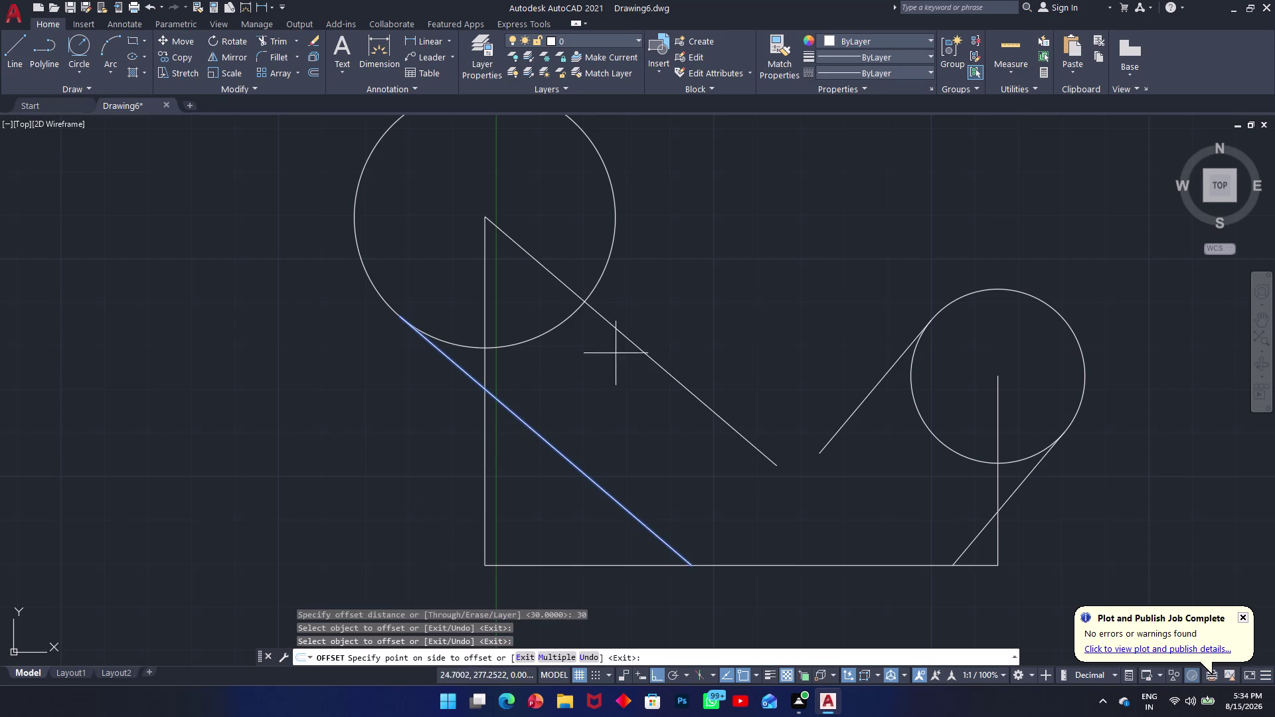
key(Escape)
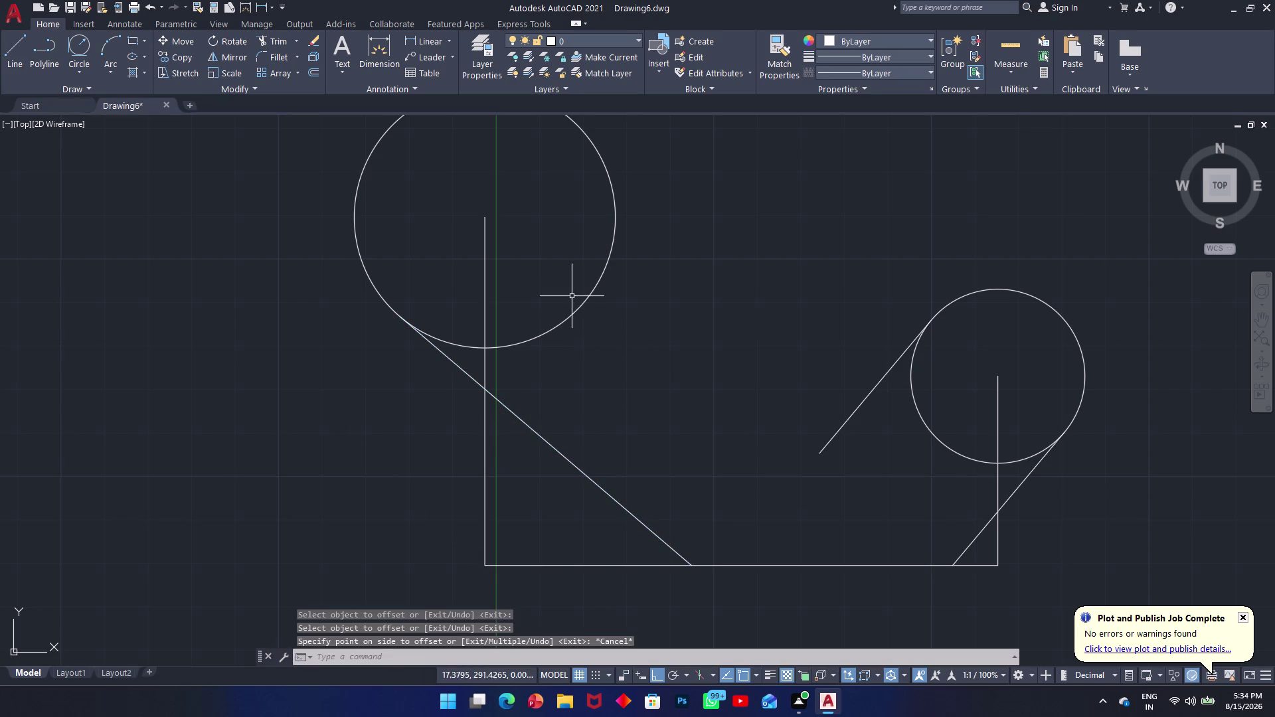
middle_drag(582, 265, 586, 356)
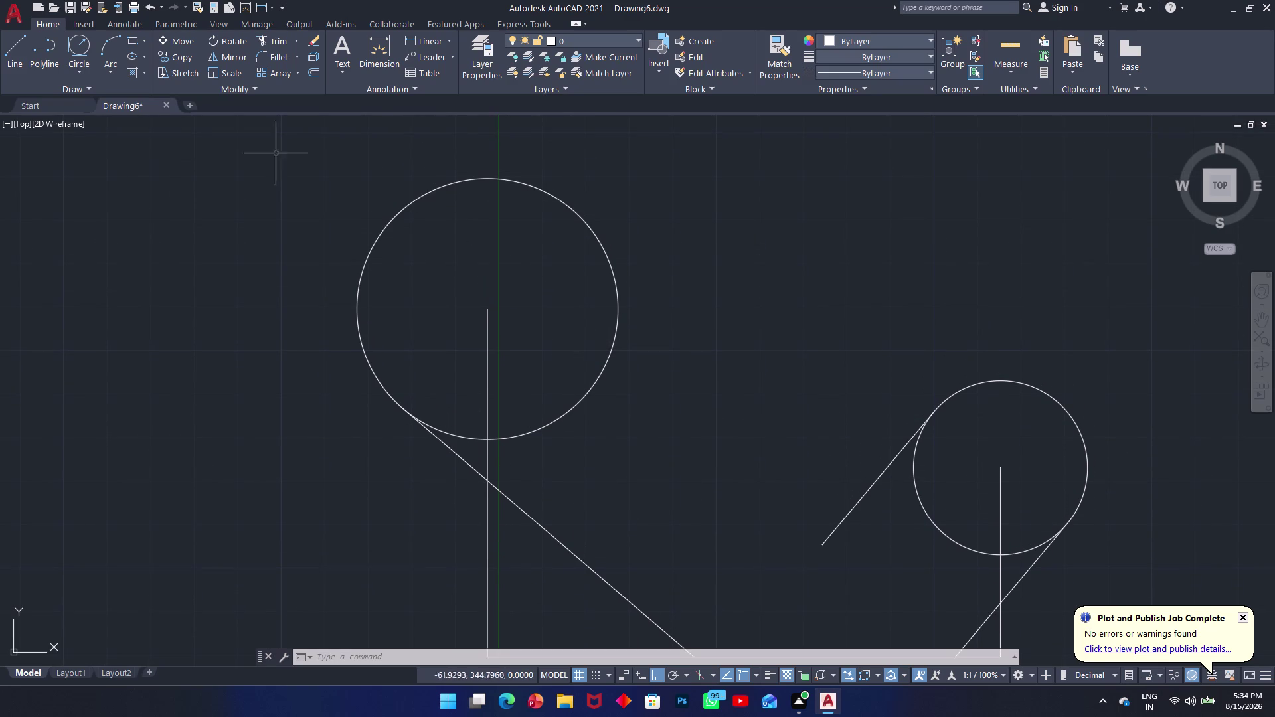
Undo back past the tangent line and the radius-30 circle.
key(ctrl+z)
key(ctrl+z)
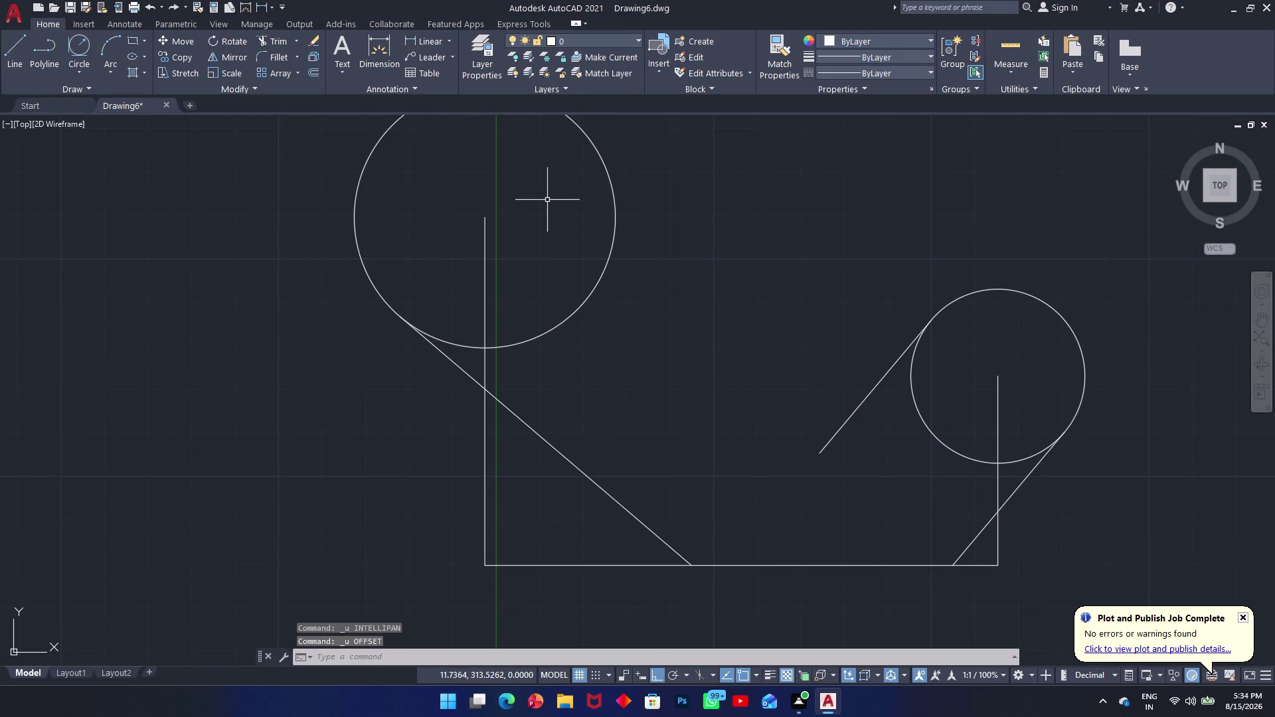
key(ctrl+z)
key(ctrl+z)
key(ctrl+z)
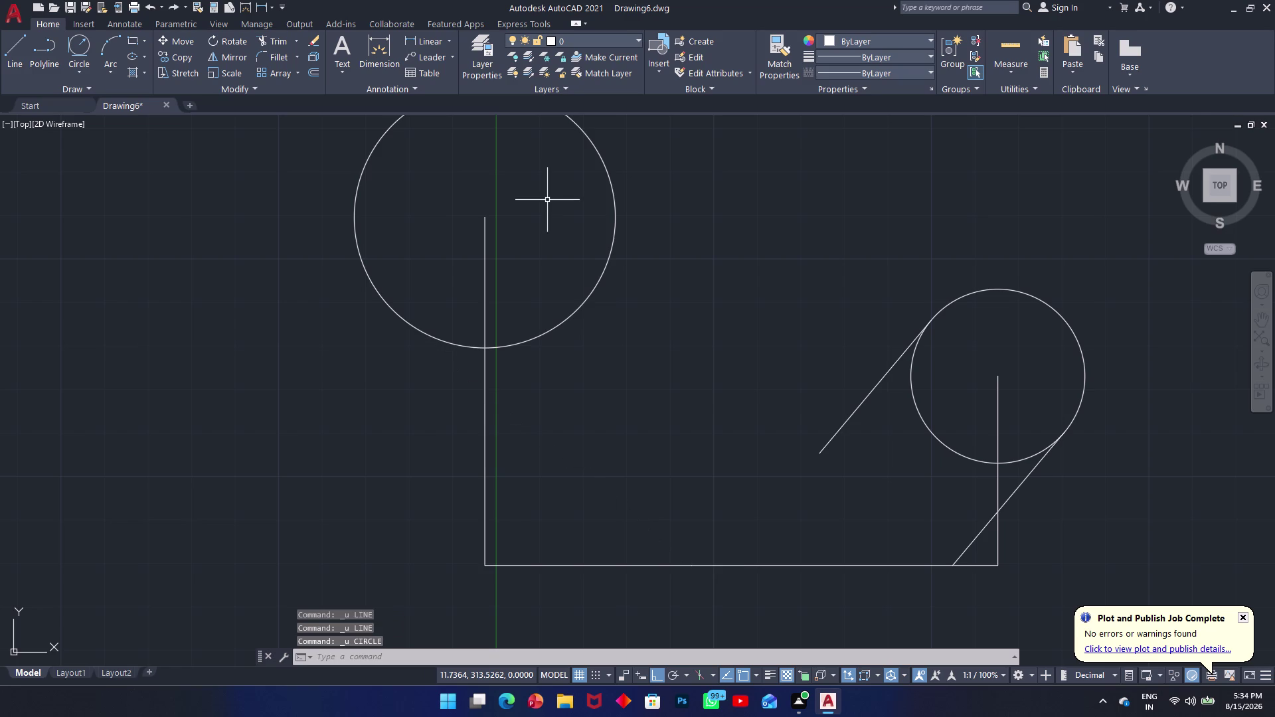
key(ctrl+z)
key(ctrl+z)
Draw a diameter-30 circle centred on the vertical line's top endpoint.
text(c)
key(space)
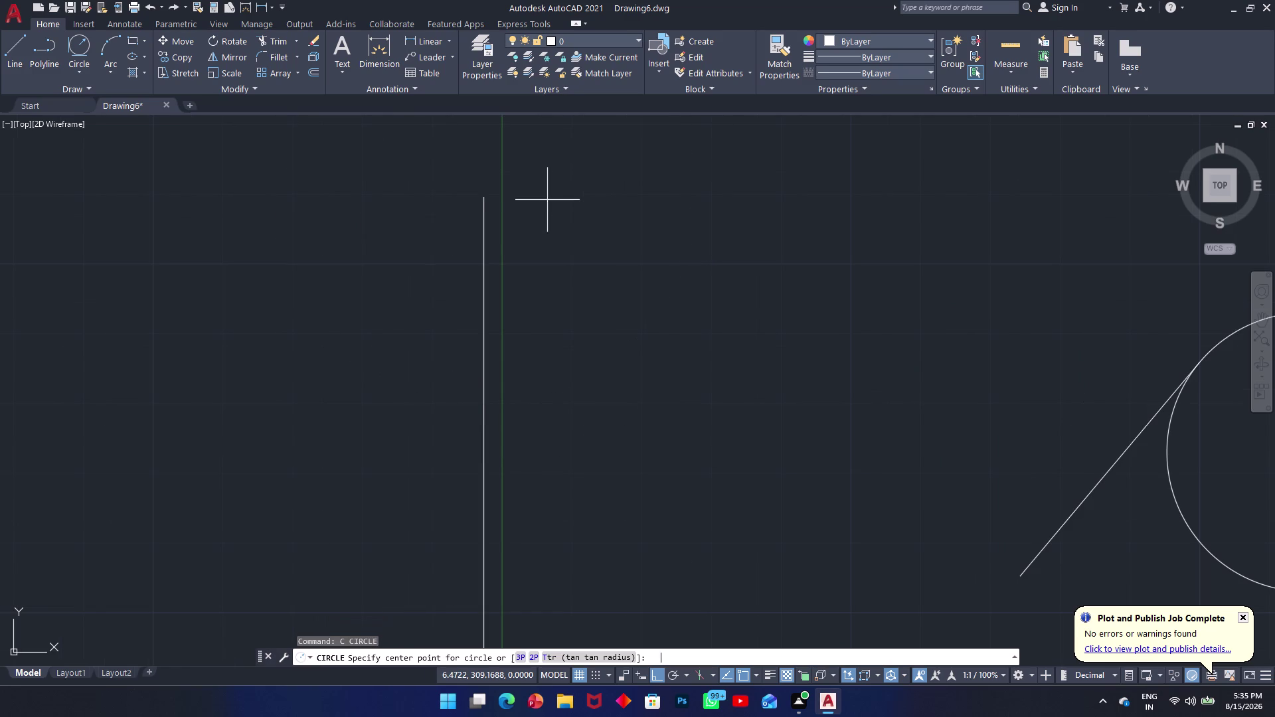
click(483, 199)
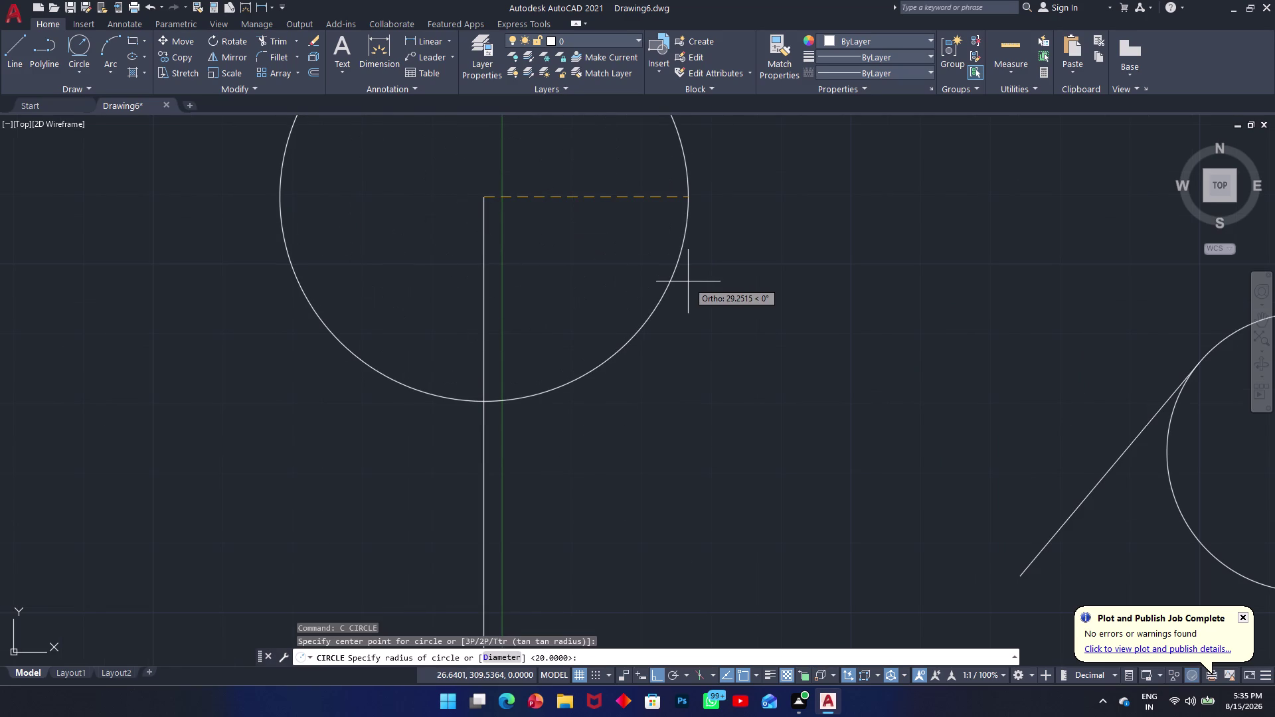
key(d)
key(space)
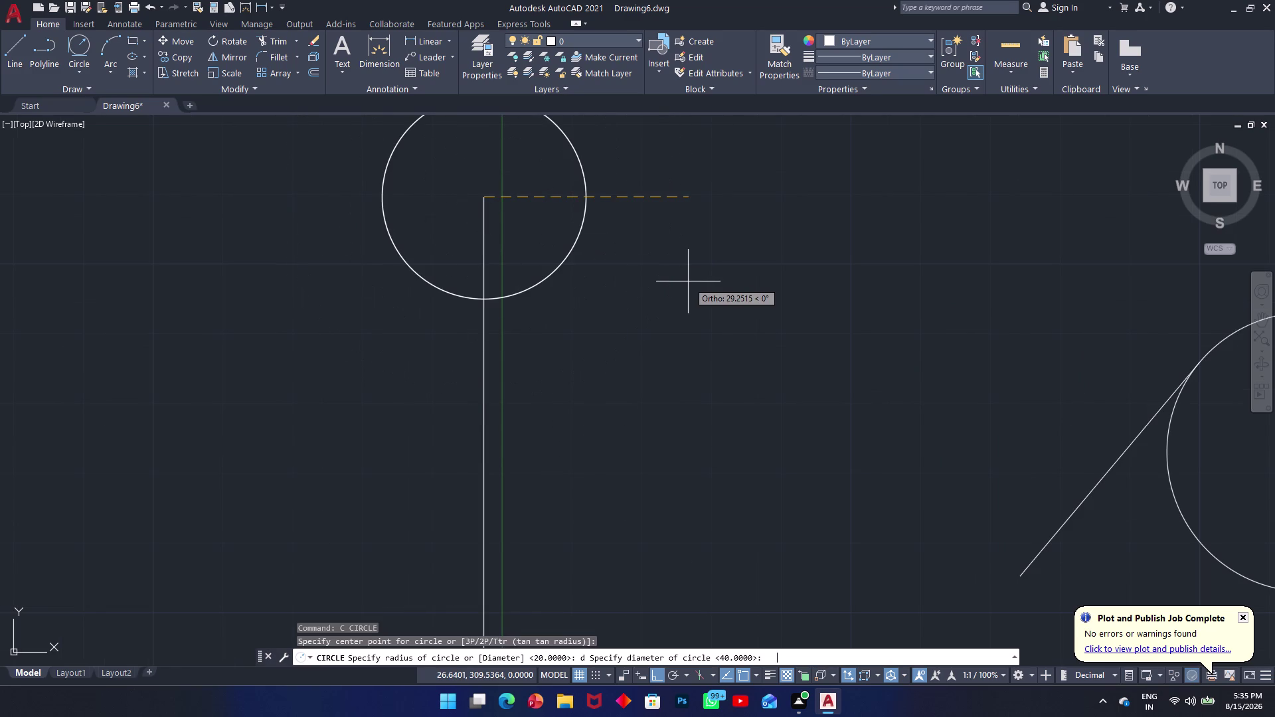
text(30)
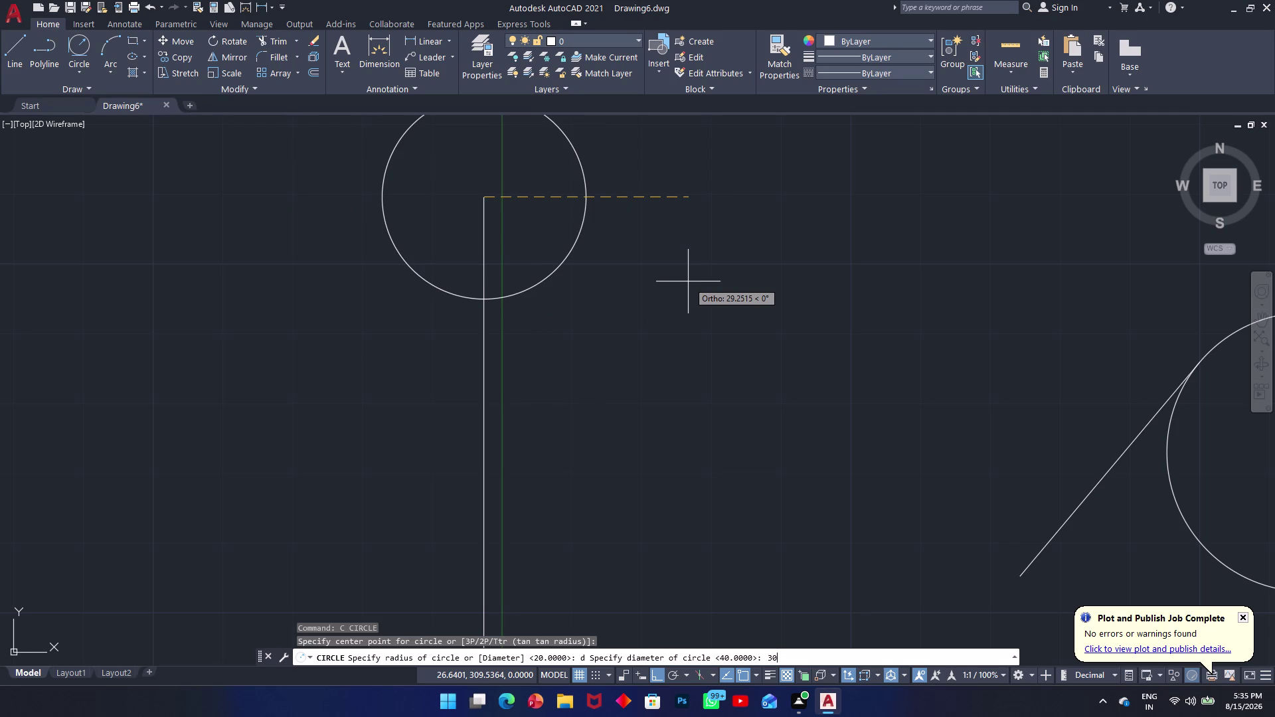
key(Return)
scroll(up, 3)
scroll(down, 3)
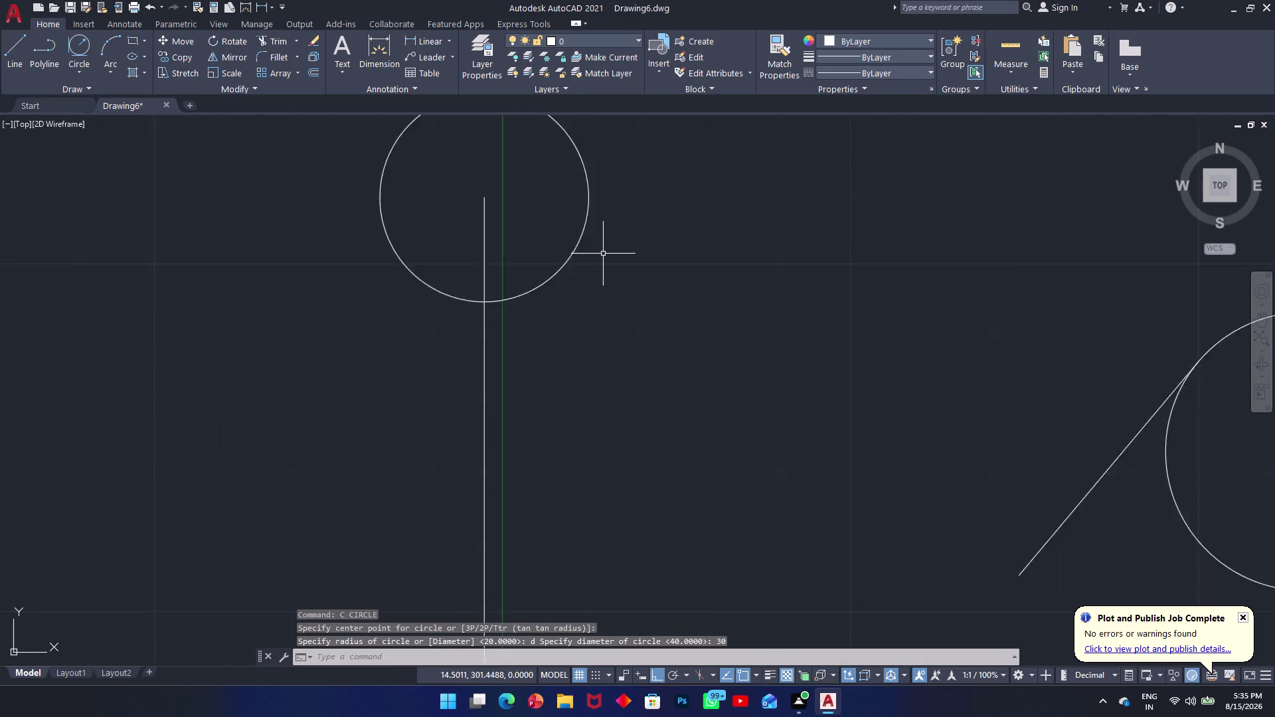
text(l)
key(space)
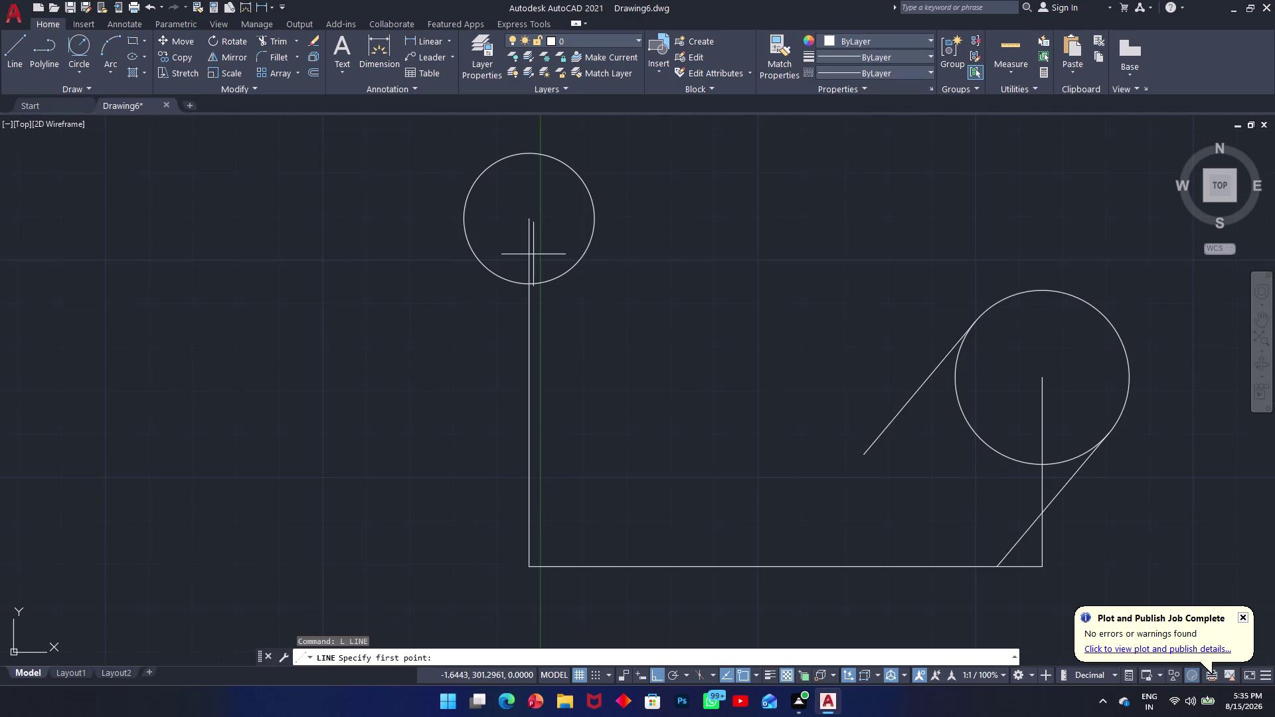
Draw a line from tangent on the small upper-left circle to the base line.
text(t)
text(an)
key(space)
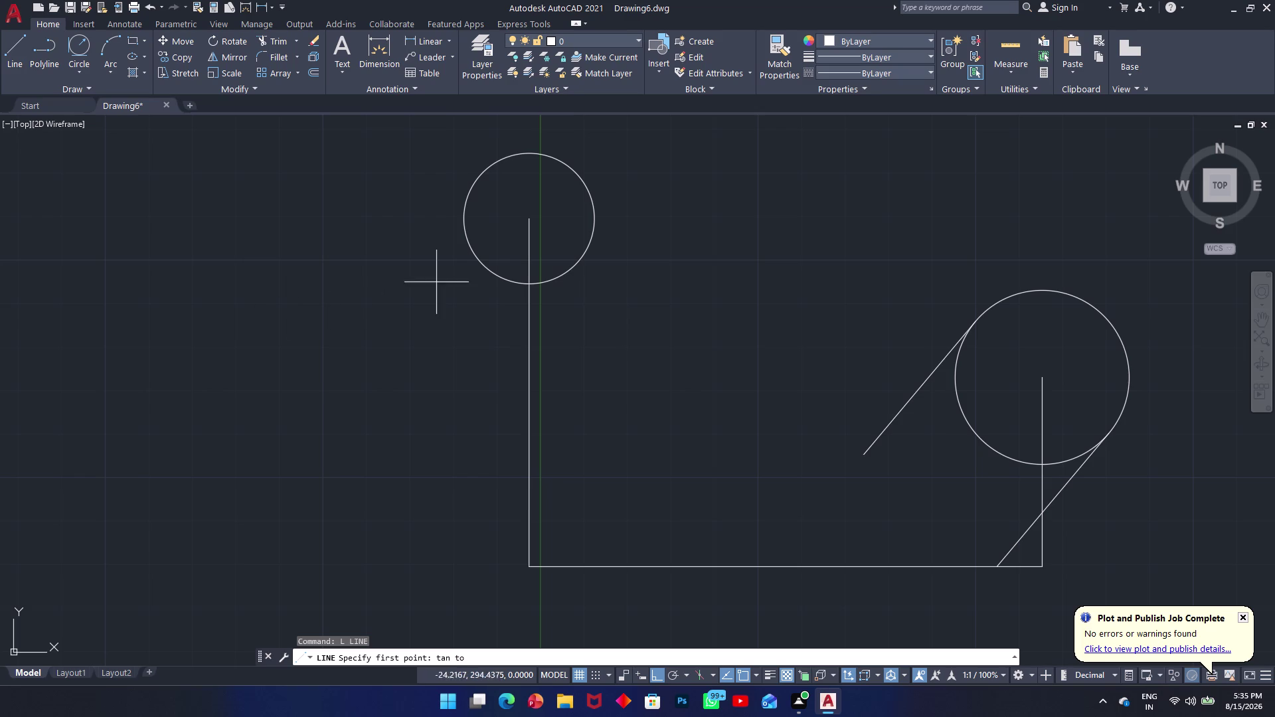
click(463, 233)
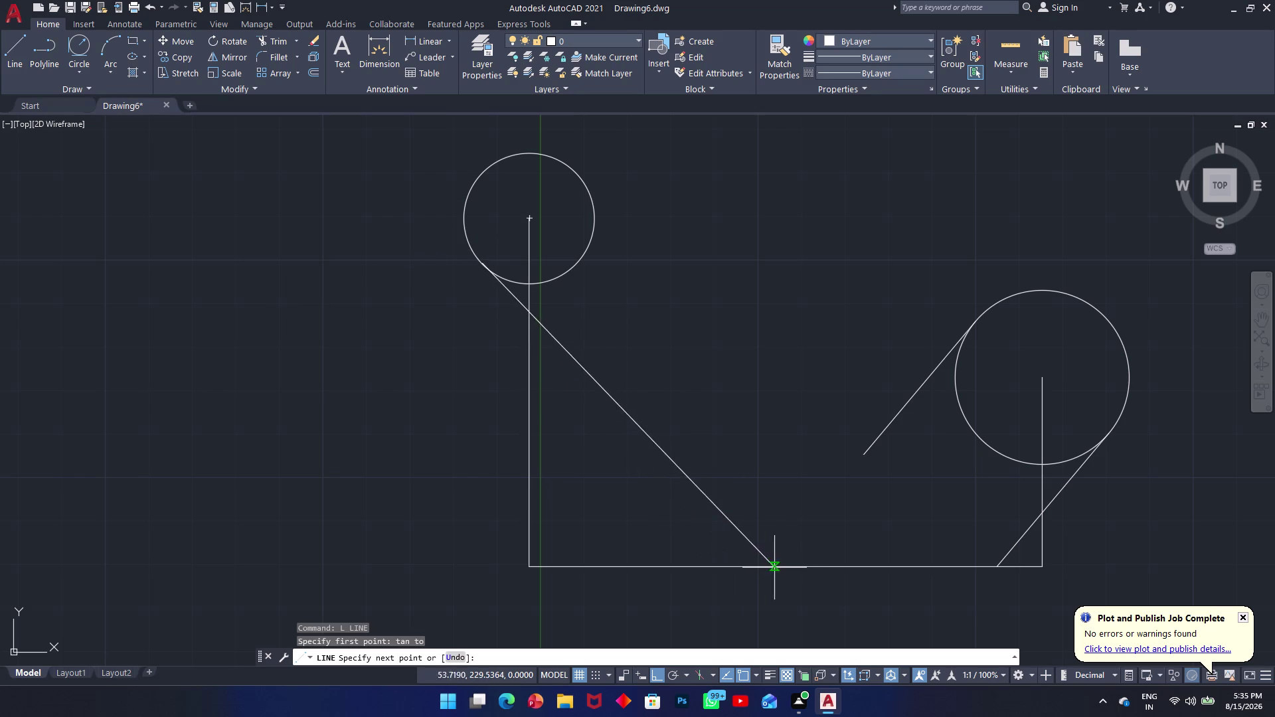
click(733, 566)
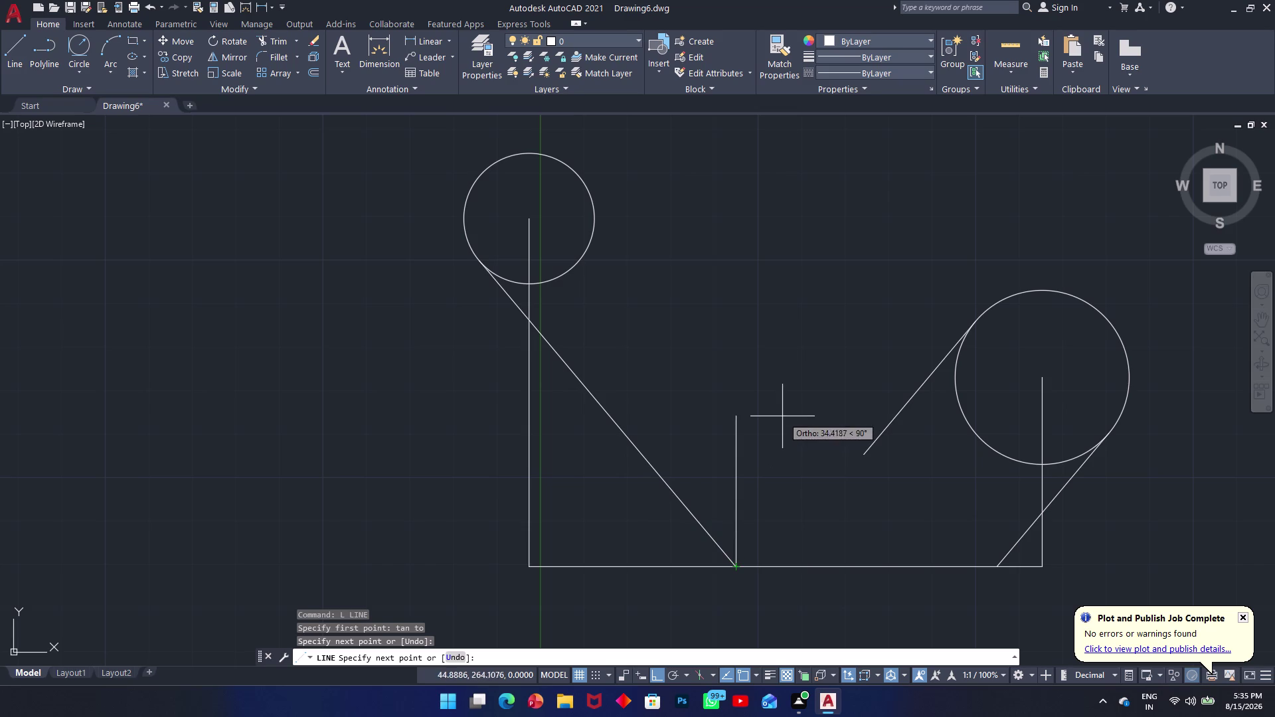
key(Escape)
Start and cancel another line, then begin the OFFSET command.
text(l)
key(space)
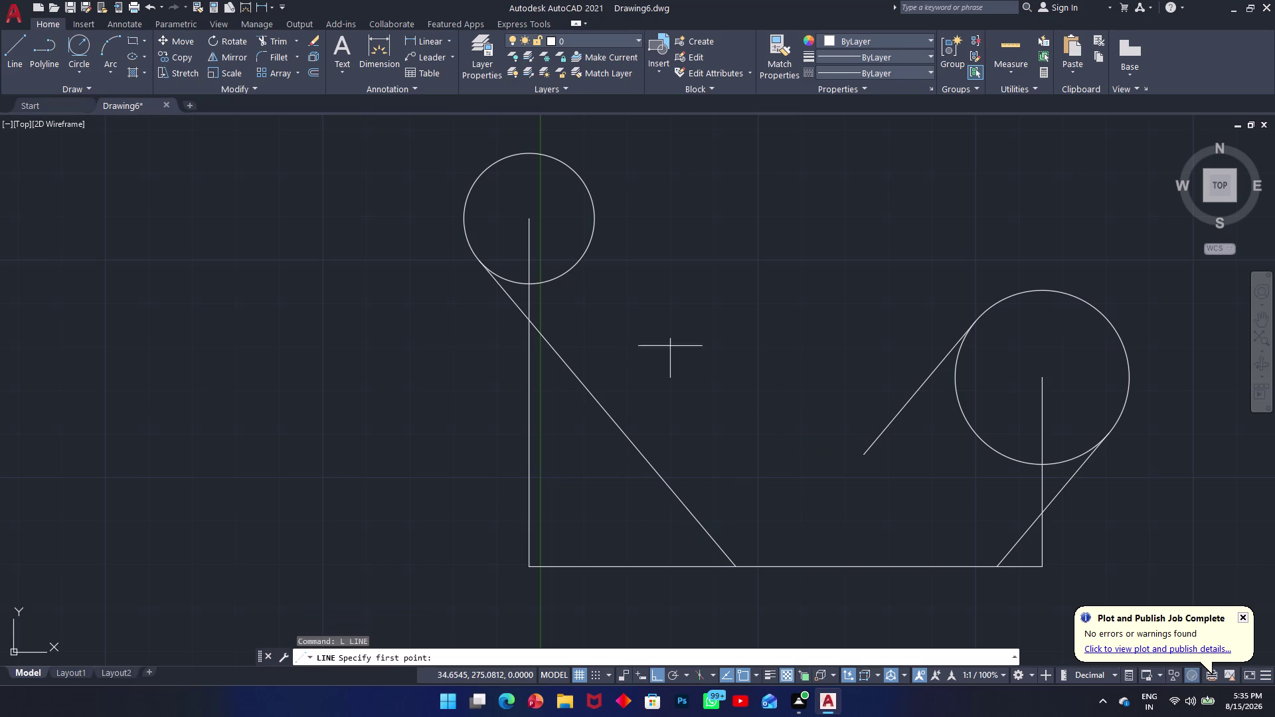
key(Escape)
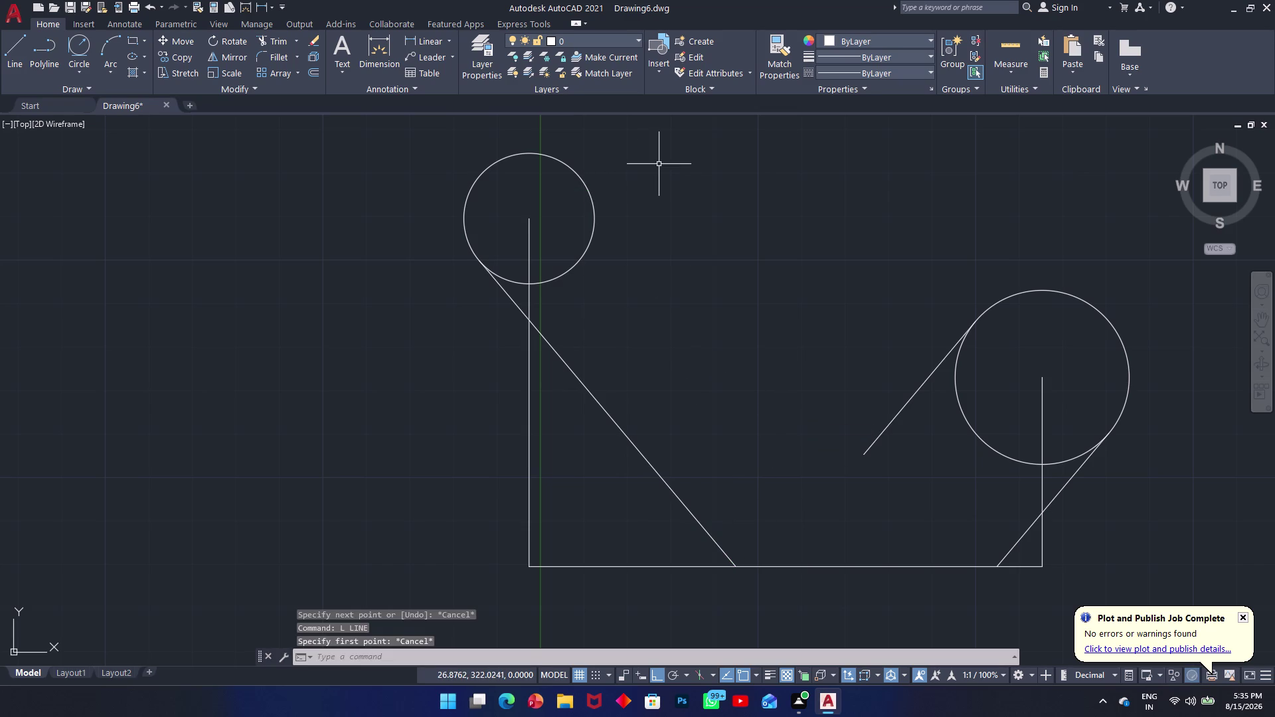
text(o)
key(space)
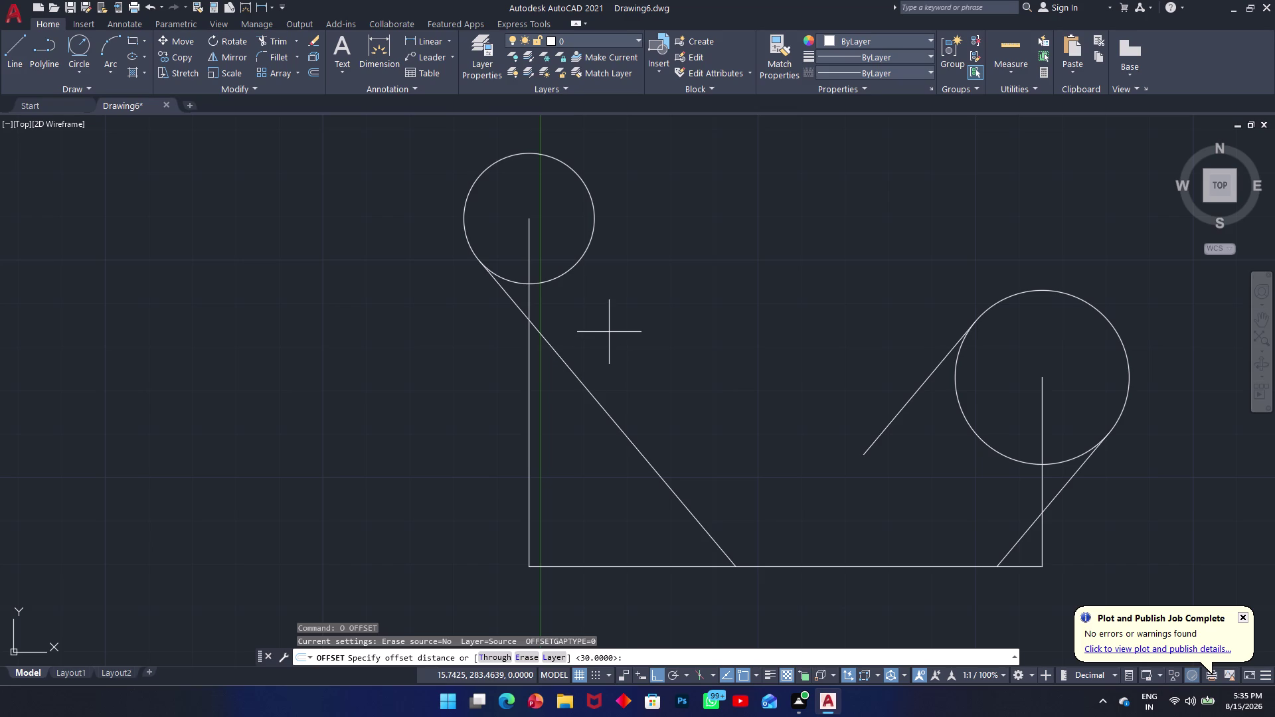
Offset the slanted line 30 units toward the upper-right side.
text(30)
key(Return)
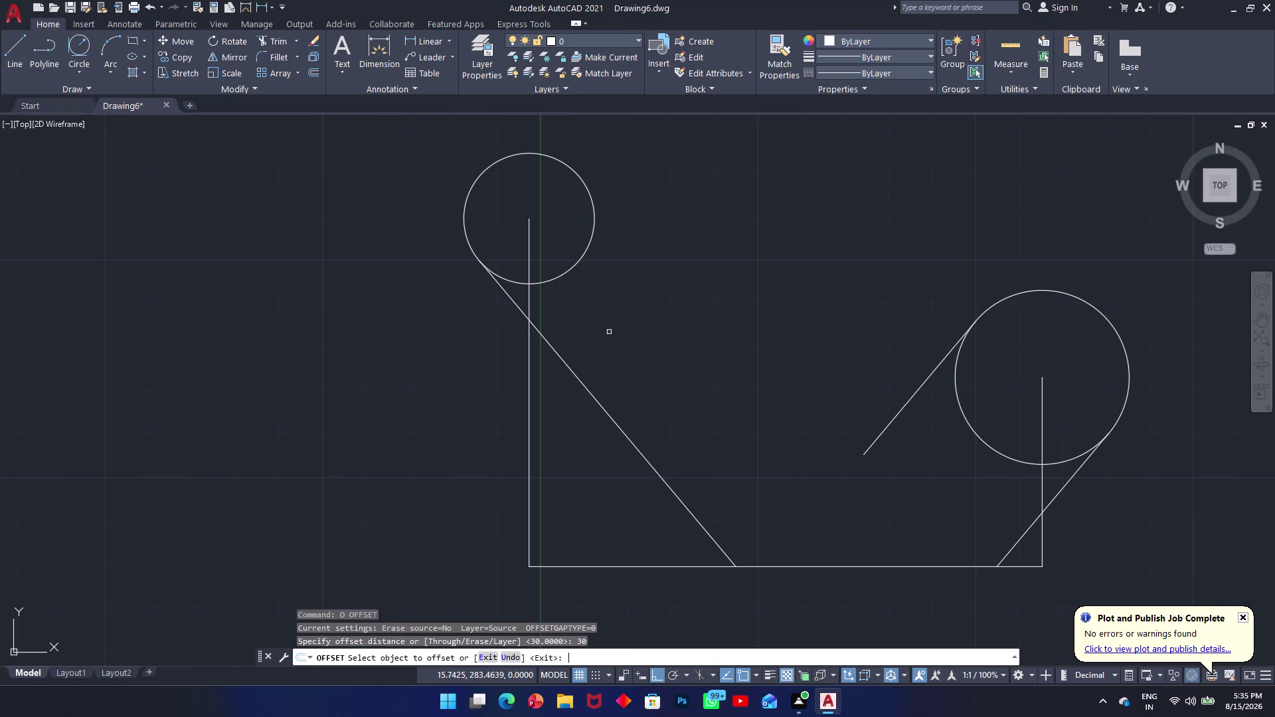
click(576, 379)
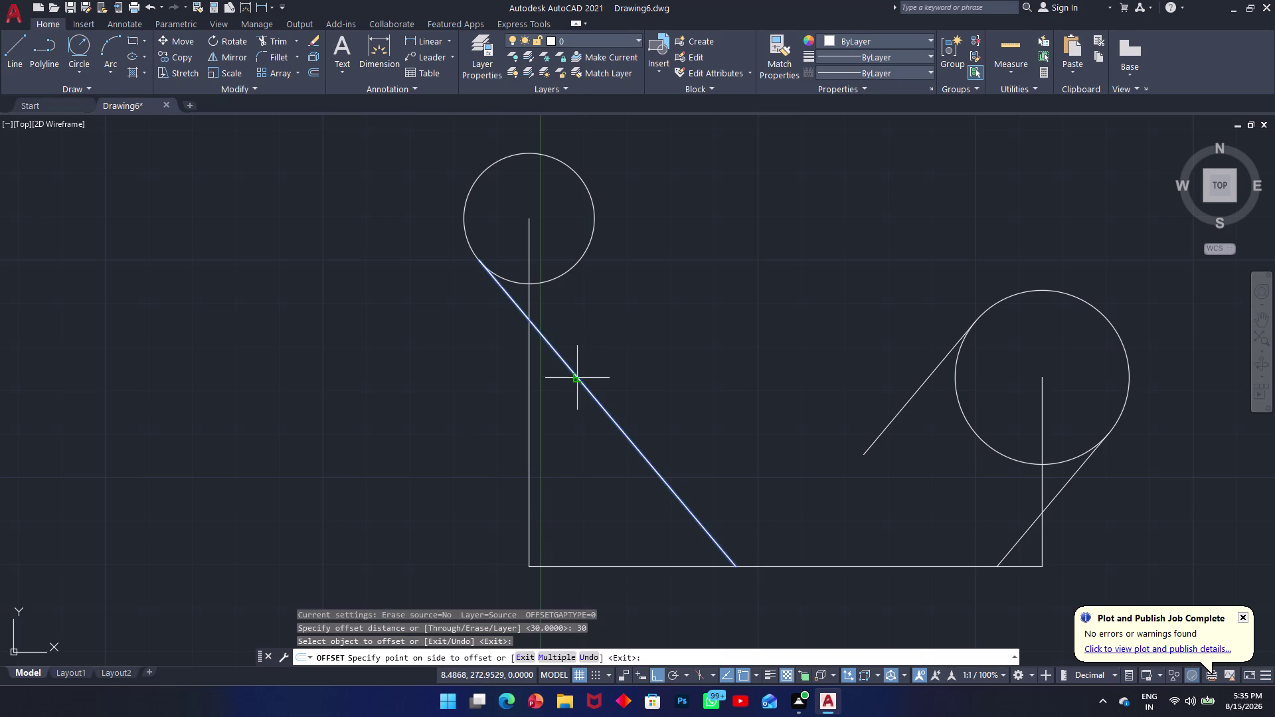
click(630, 338)
key(Escape)
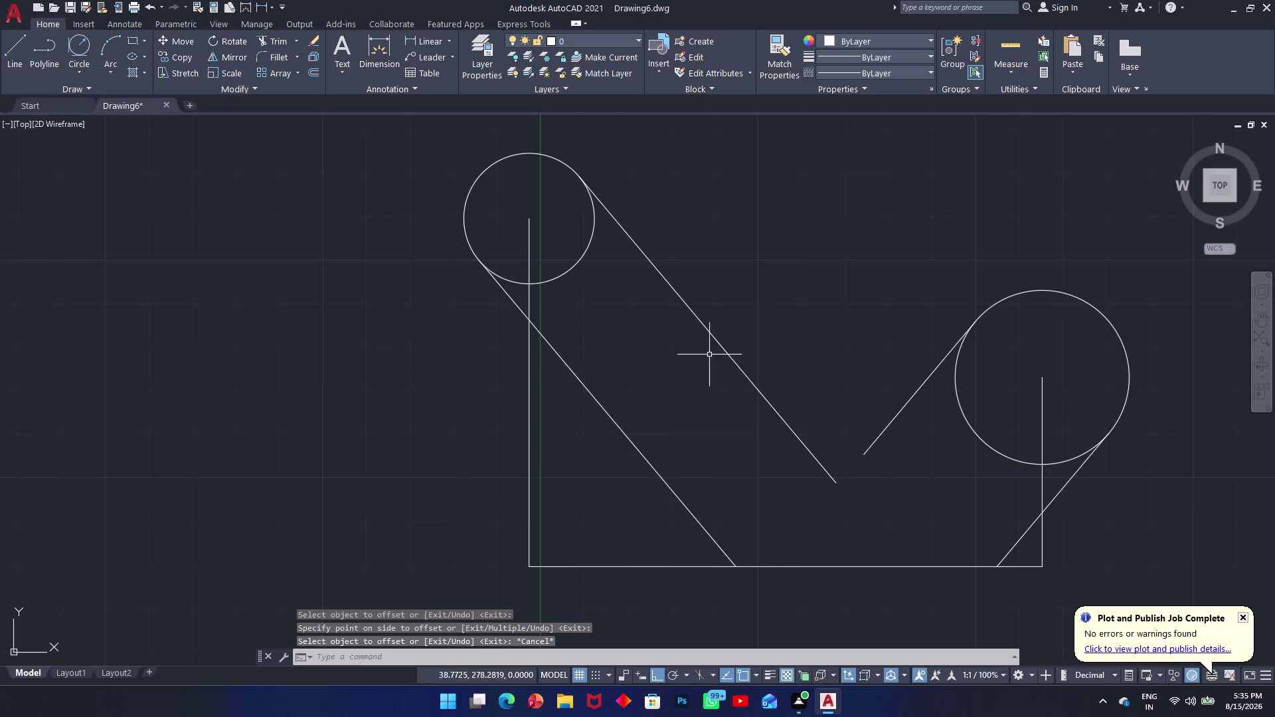
Extend the right arm's lower line down to the base line.
text(ex)
key(space)
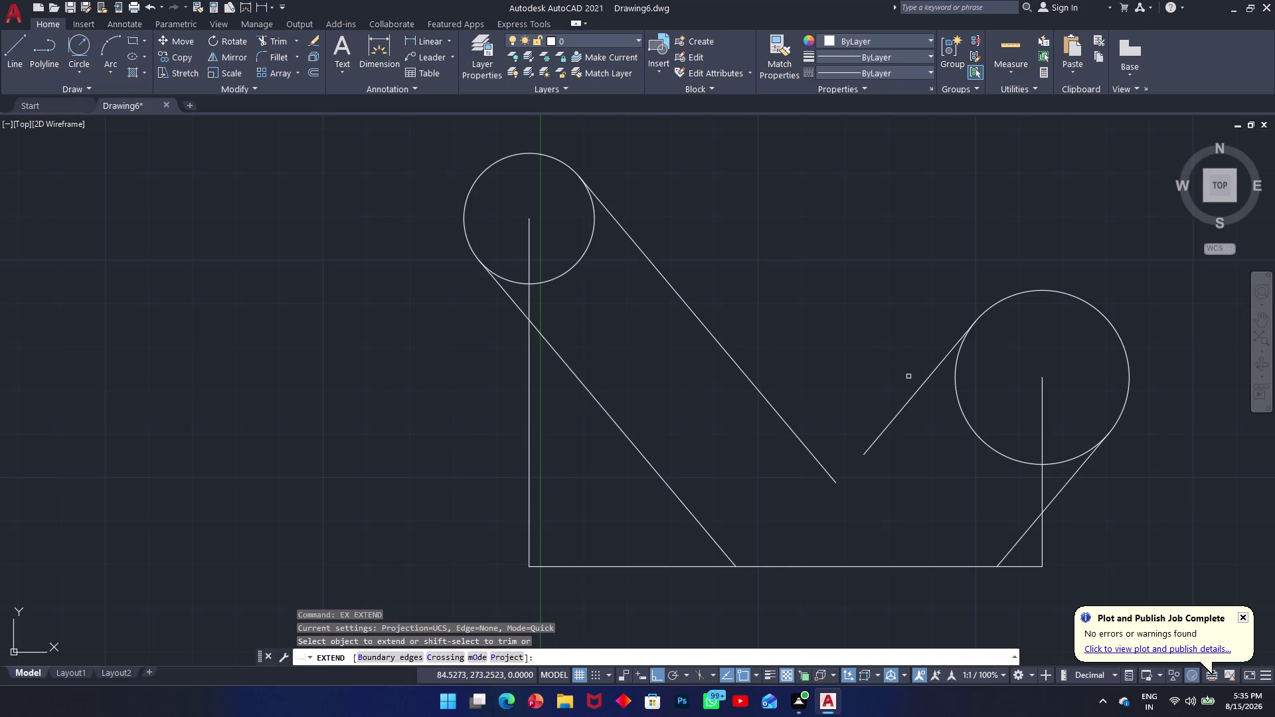
click(907, 406)
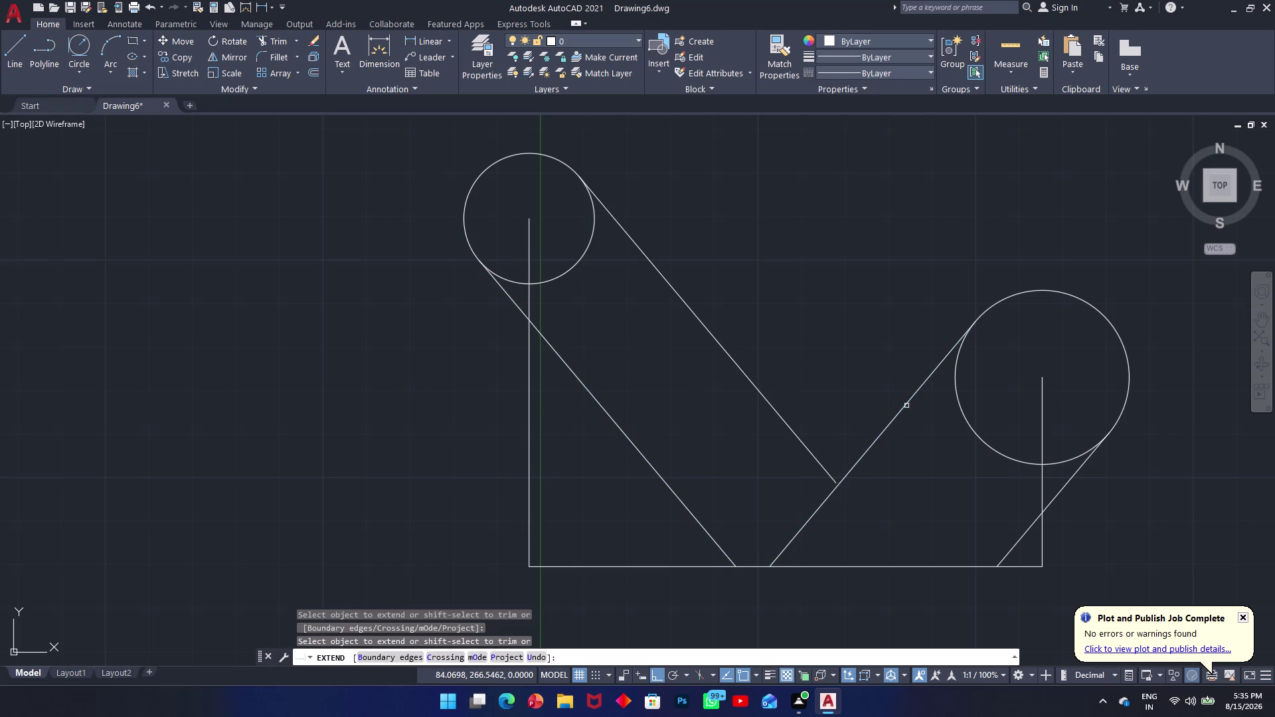
click(808, 449)
scroll(up, 3)
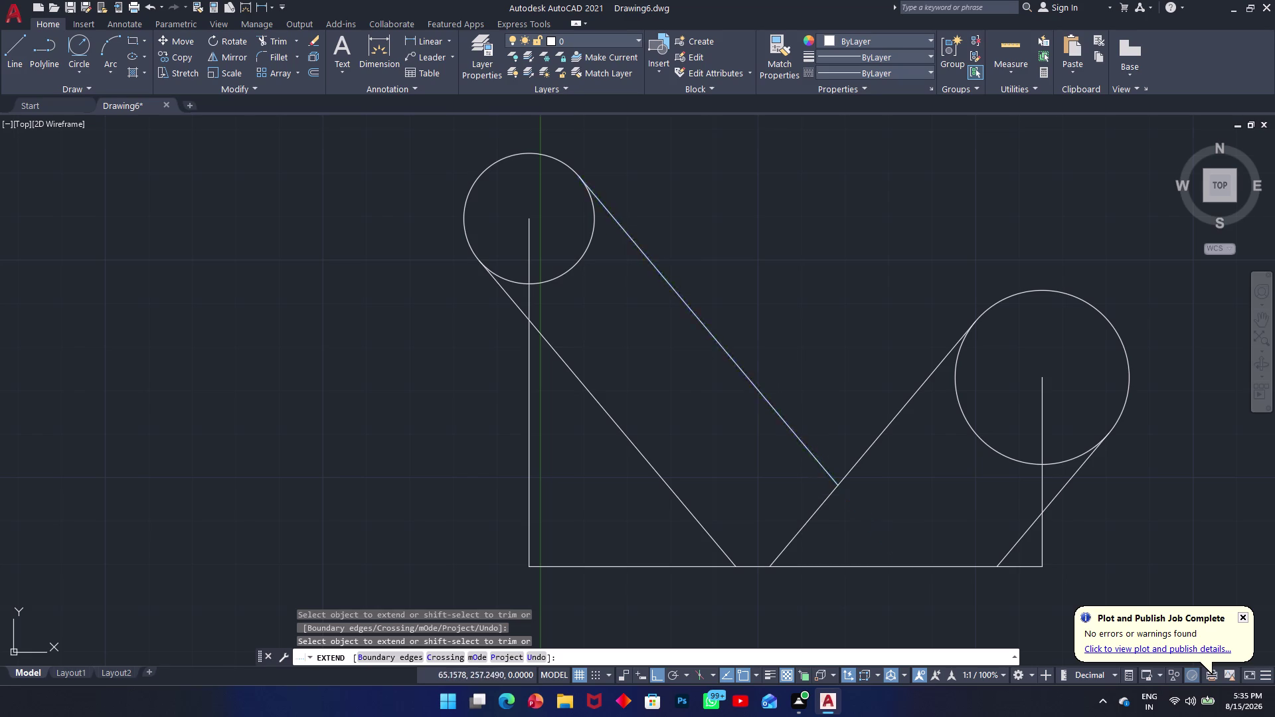
scroll(up, 3)
scroll(down, 3)
scroll(down, 3)
key(Escape)
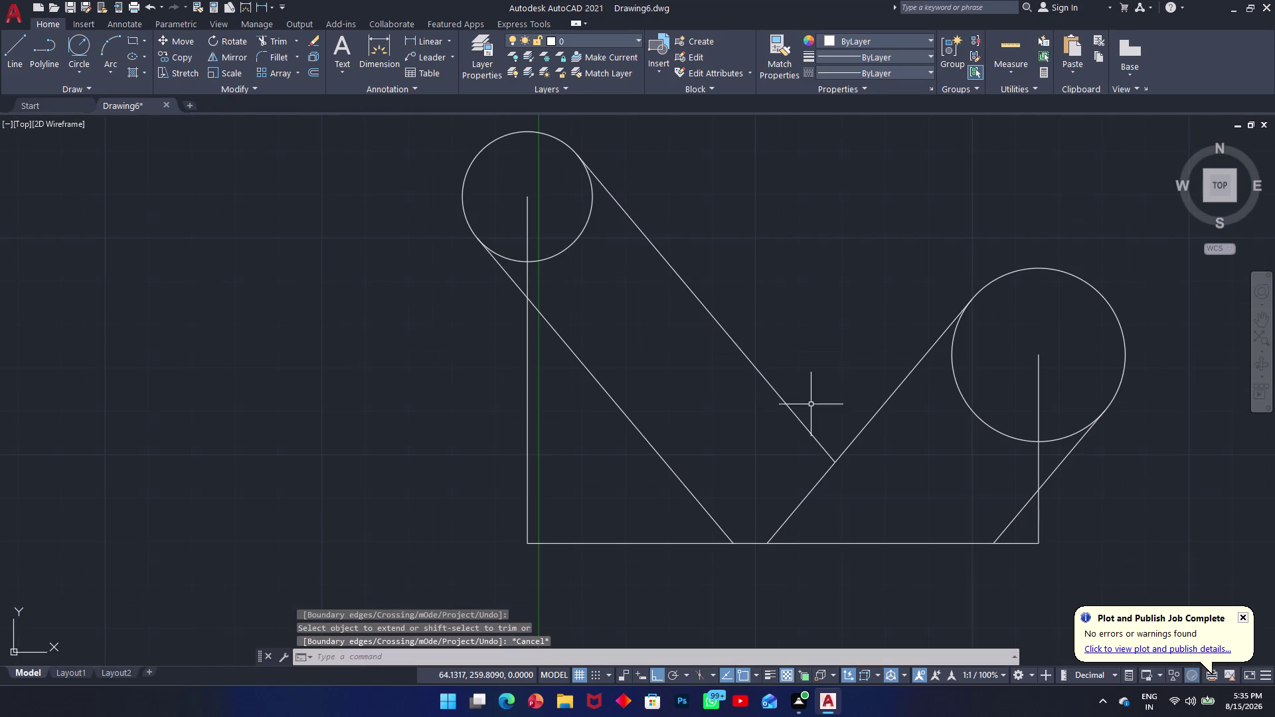
Fence-trim the overhanging line ends, undoing an accidental cut on the right arm.
key(t)
key(r)
key(space)
click(826, 494)
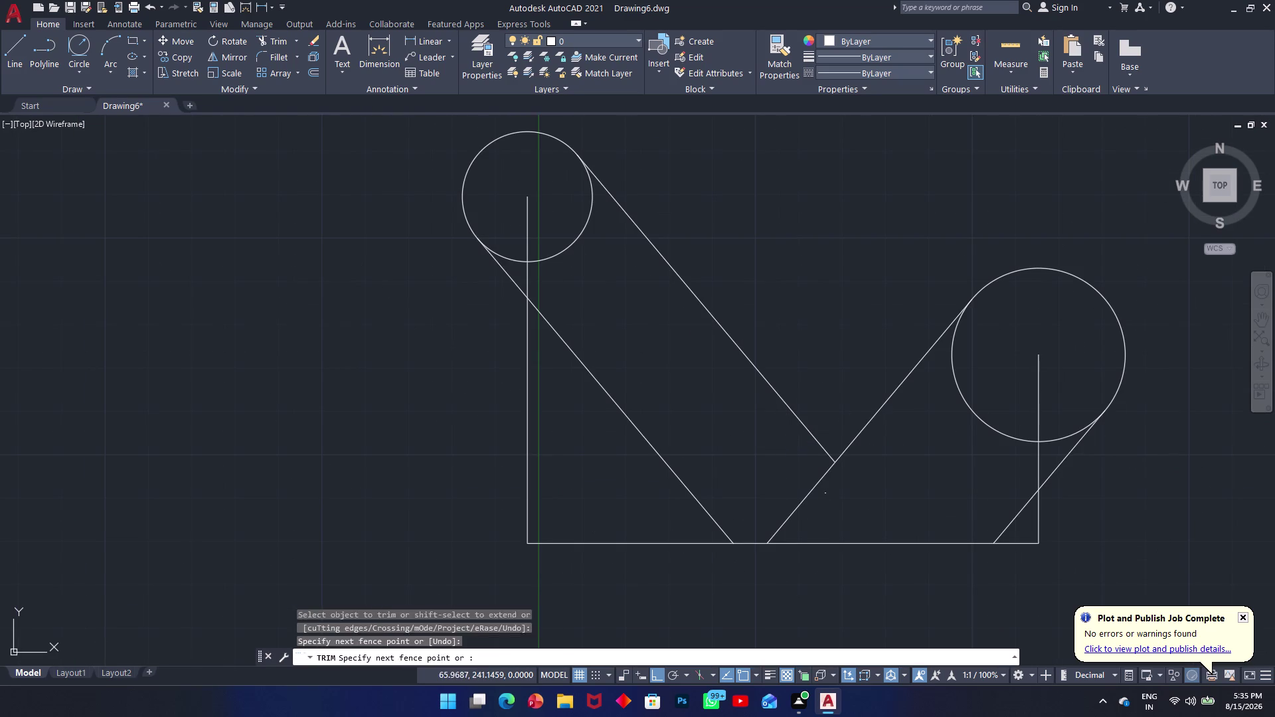
click(794, 477)
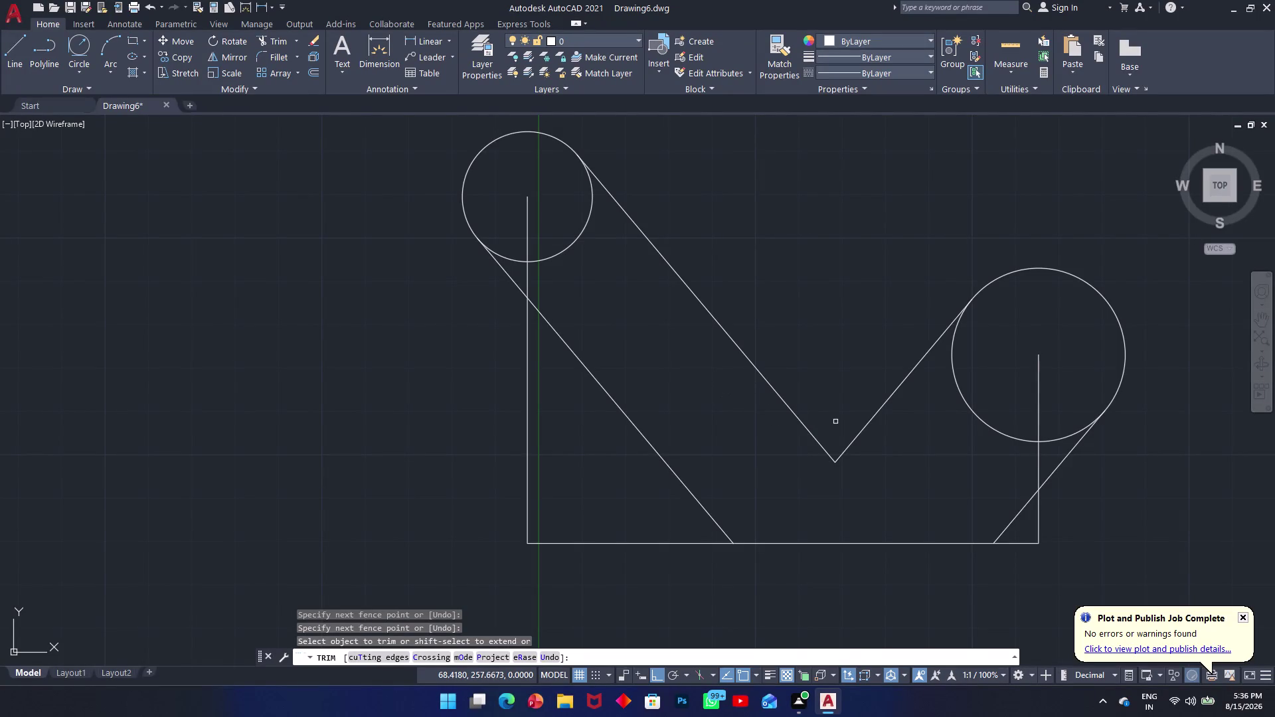
text(d)
text(a)
text(n)
key(space)
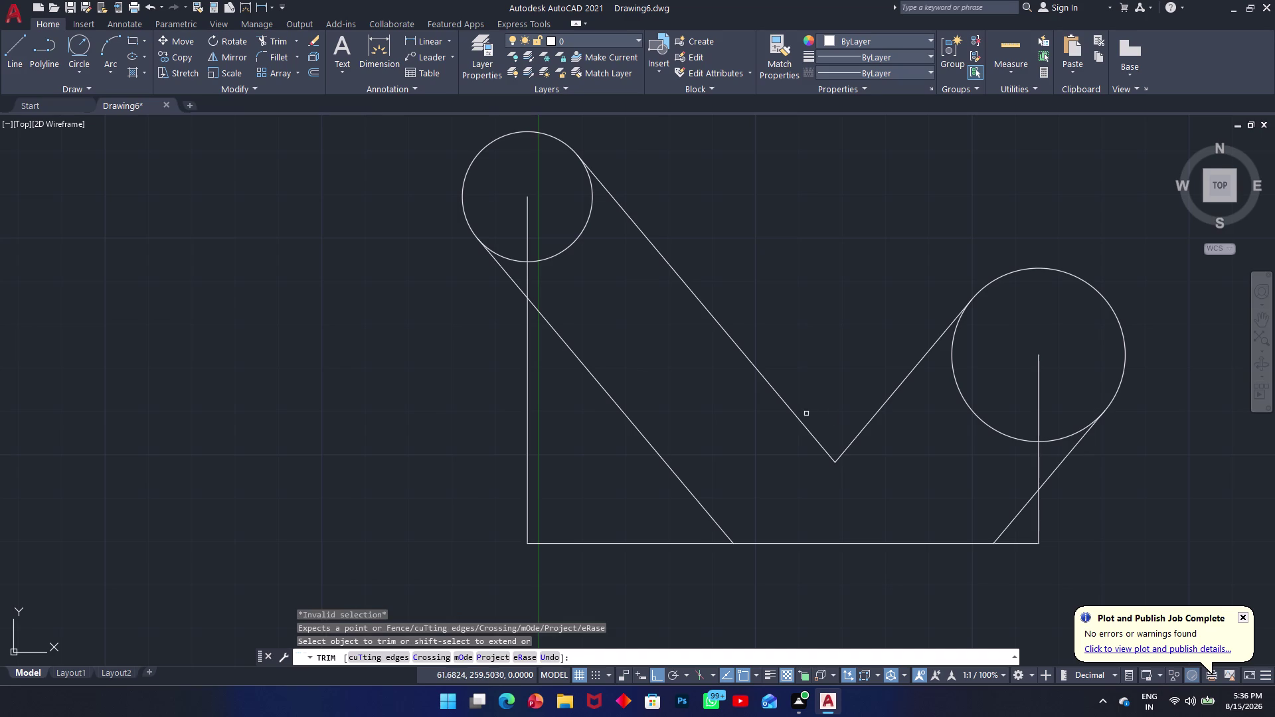
click(794, 414)
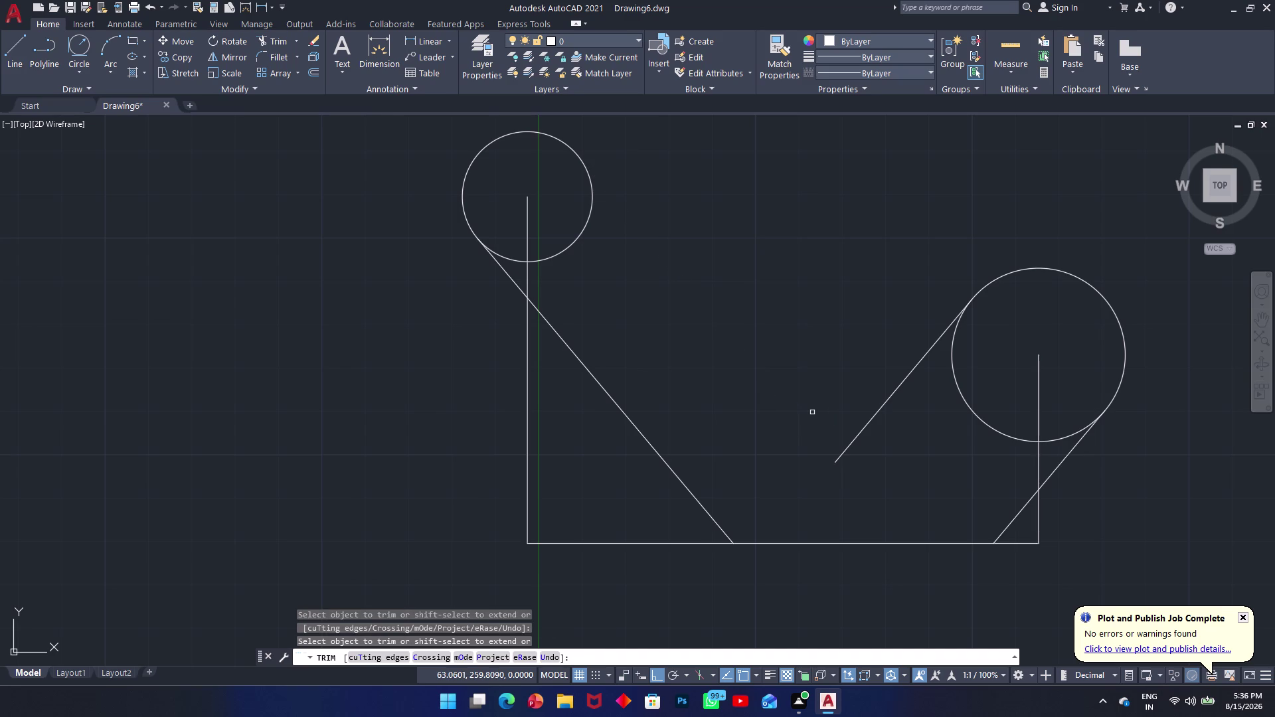
key(ctrl+z)
Cancel trimming and clear a stray selection near the right arm.
click(844, 282)
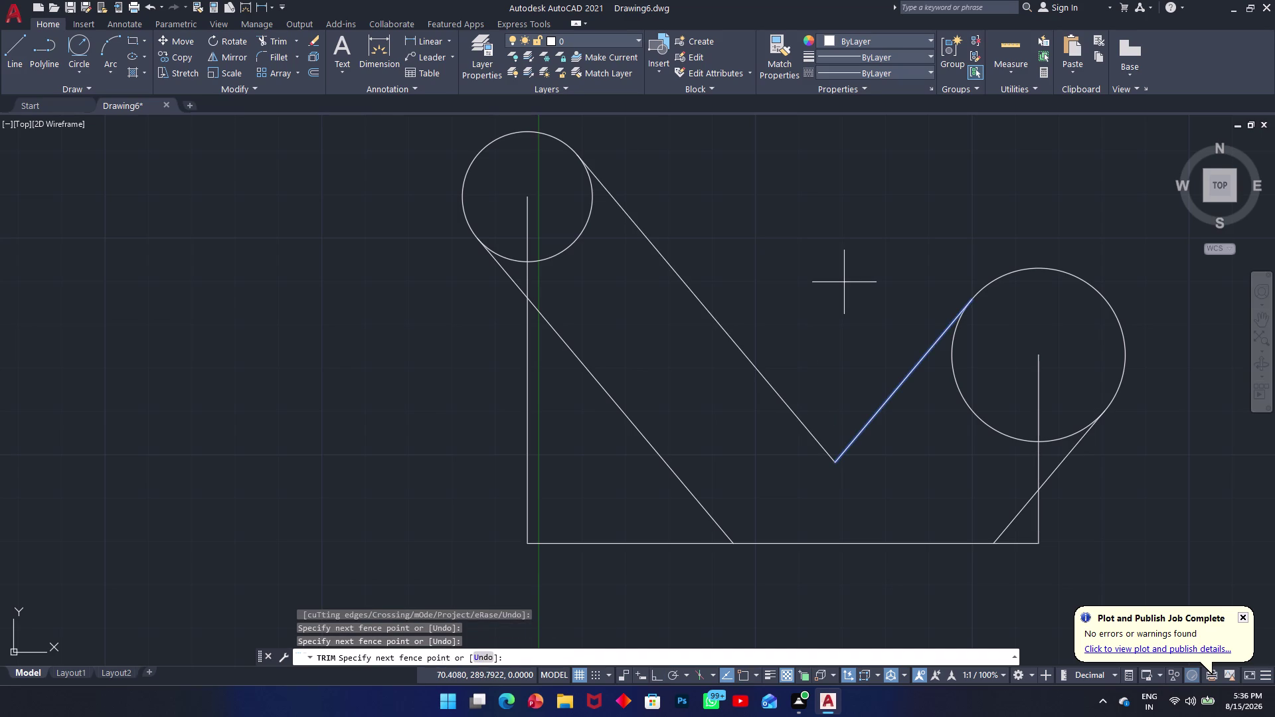
key(space)
key(space)
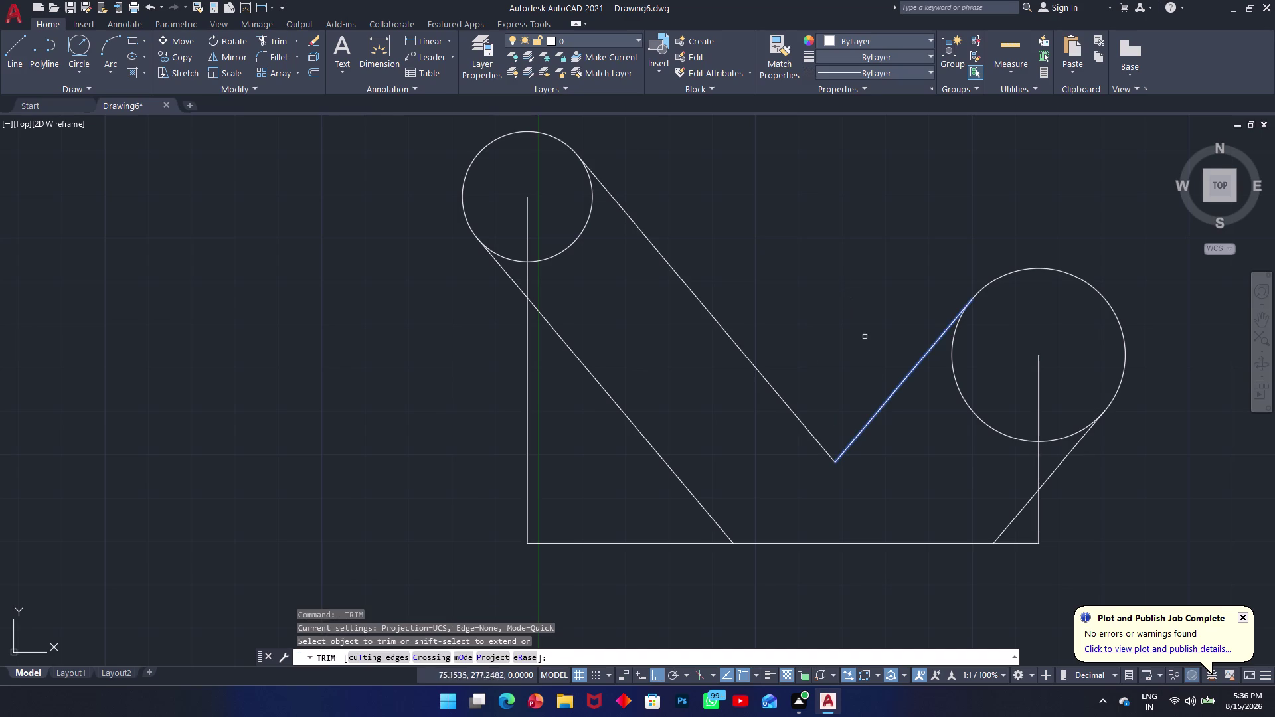
key(Escape)
key(Escape)
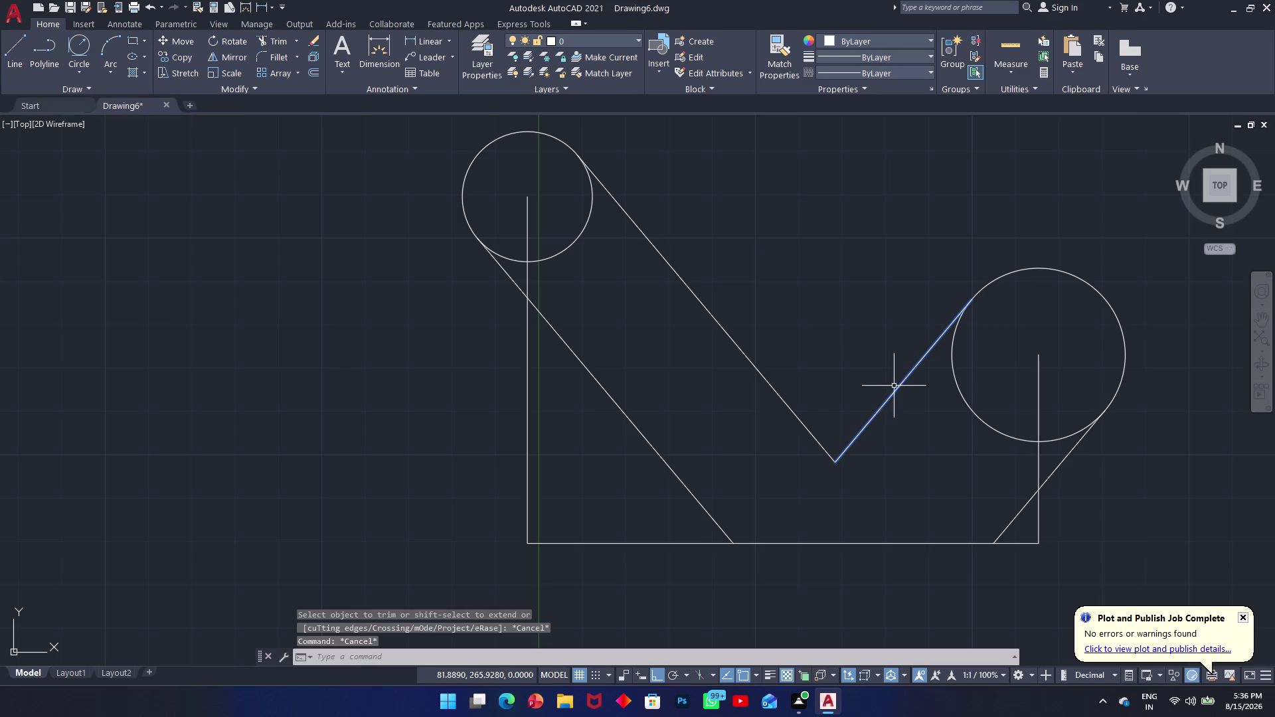
click(894, 386)
drag(892, 395, 875, 410)
key(Escape)
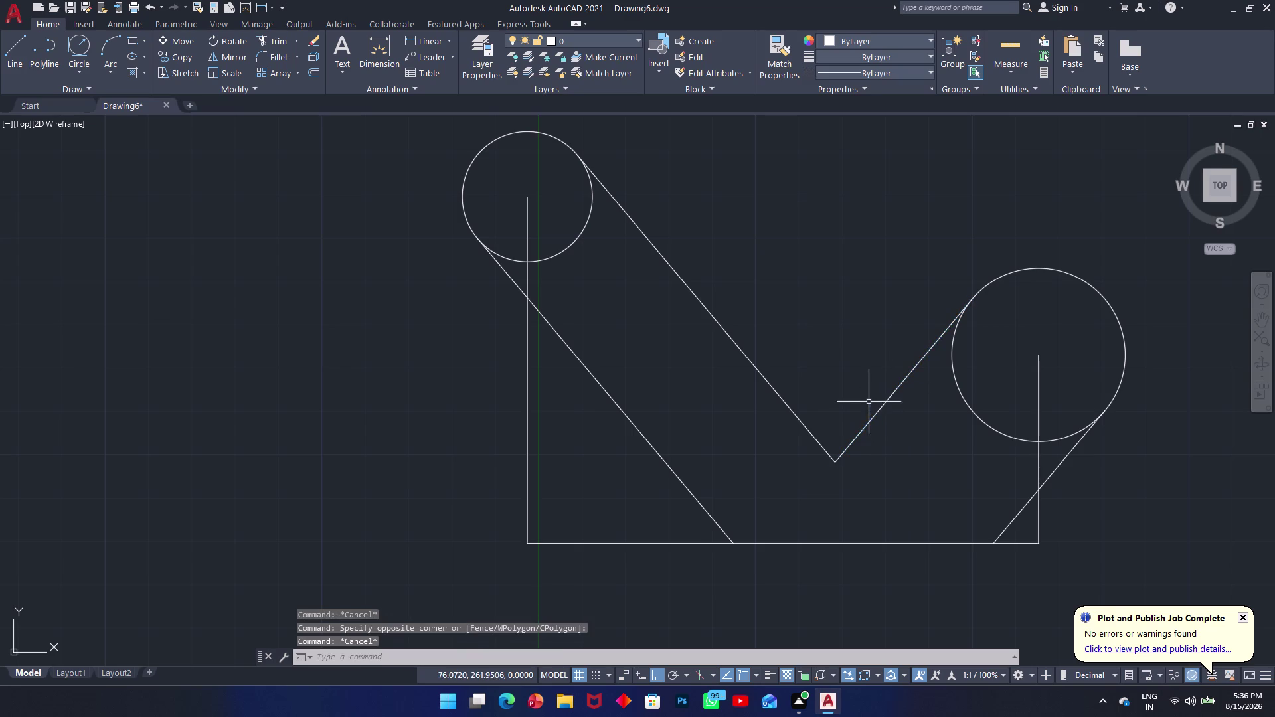
Use DAN on the two V arms and place the 80° label above the apex.
key(d)
text(a)
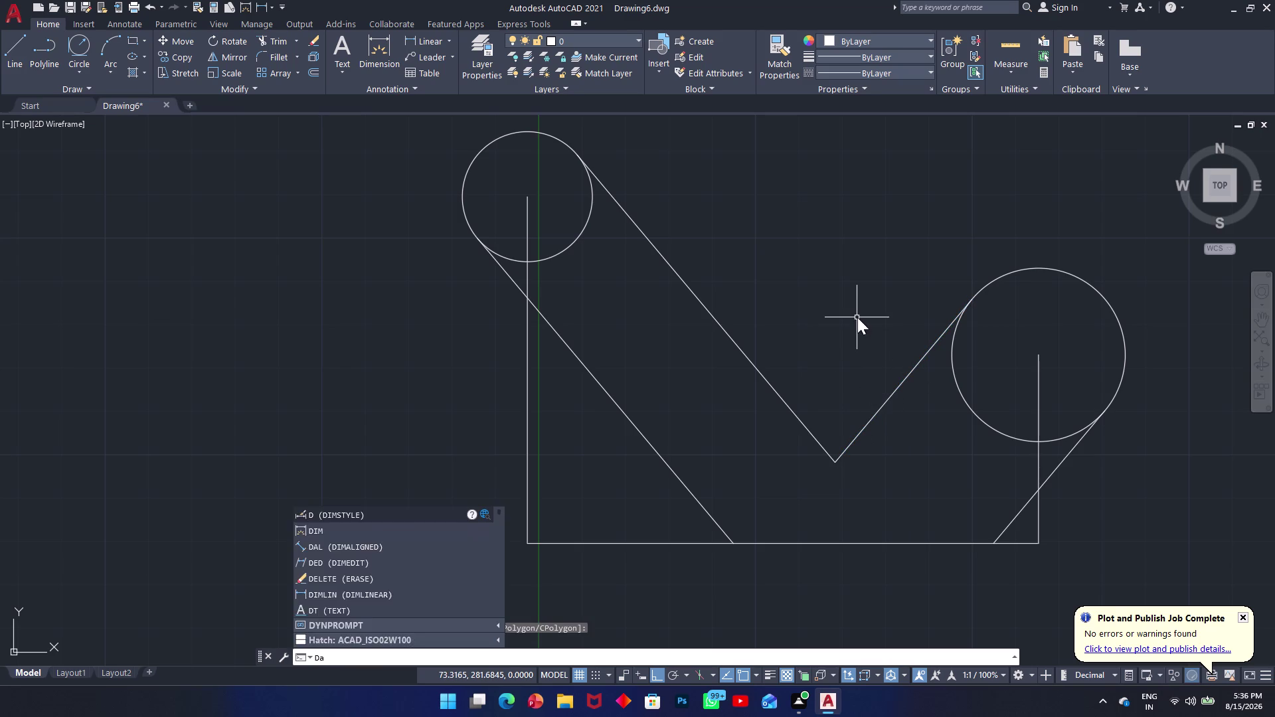
text(n)
key(space)
click(801, 419)
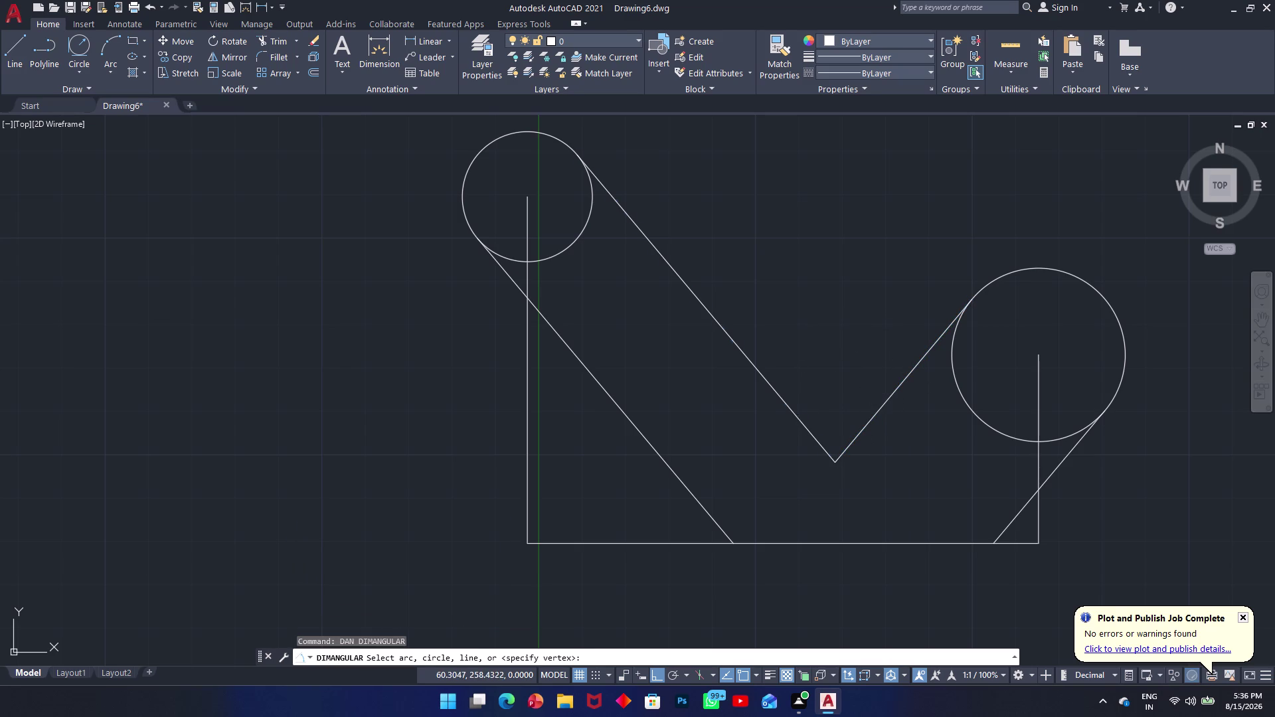
click(879, 413)
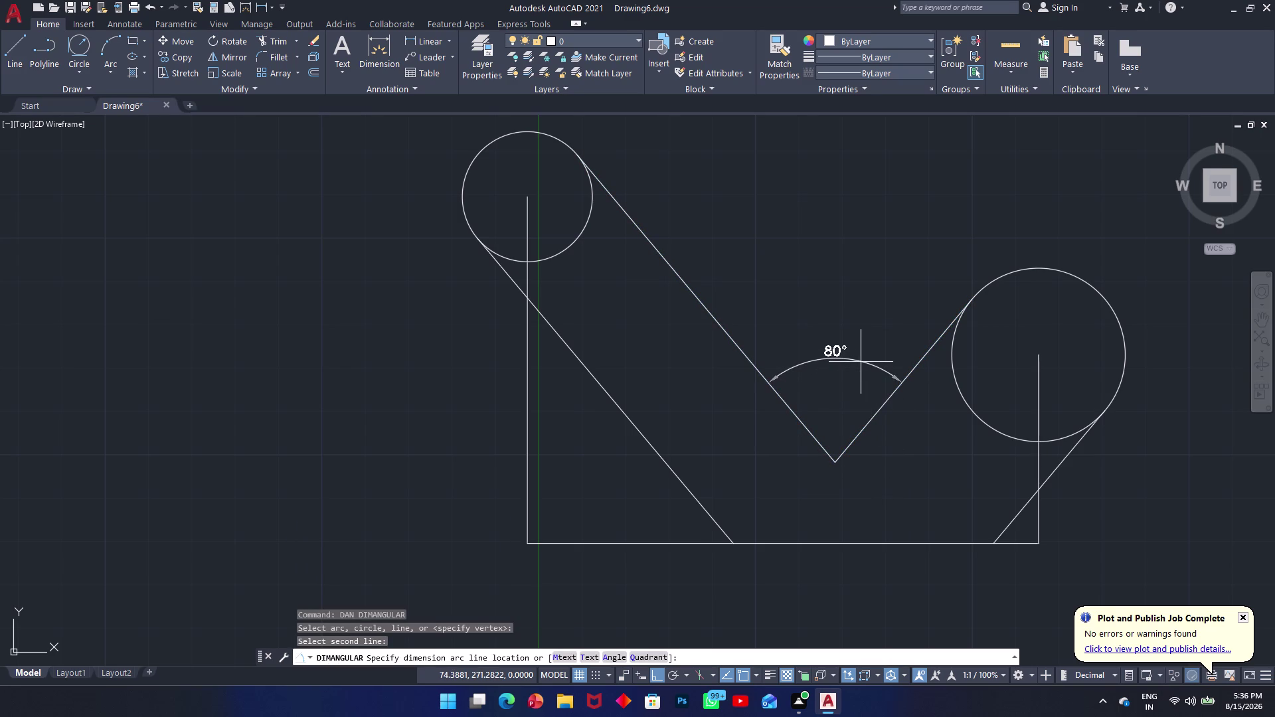
click(861, 362)
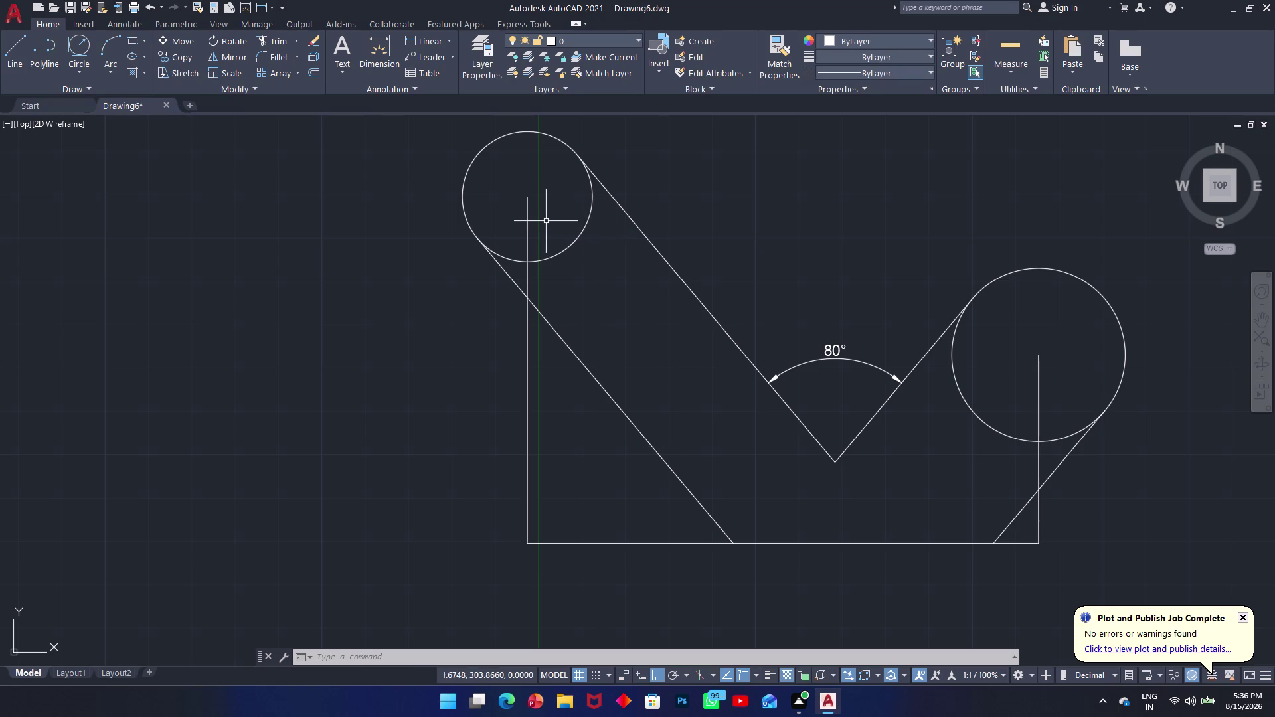
Fence-trim the inner arc of the upper-left circle into a rounded end.
text(tr)
key(space)
click(566, 239)
click(585, 248)
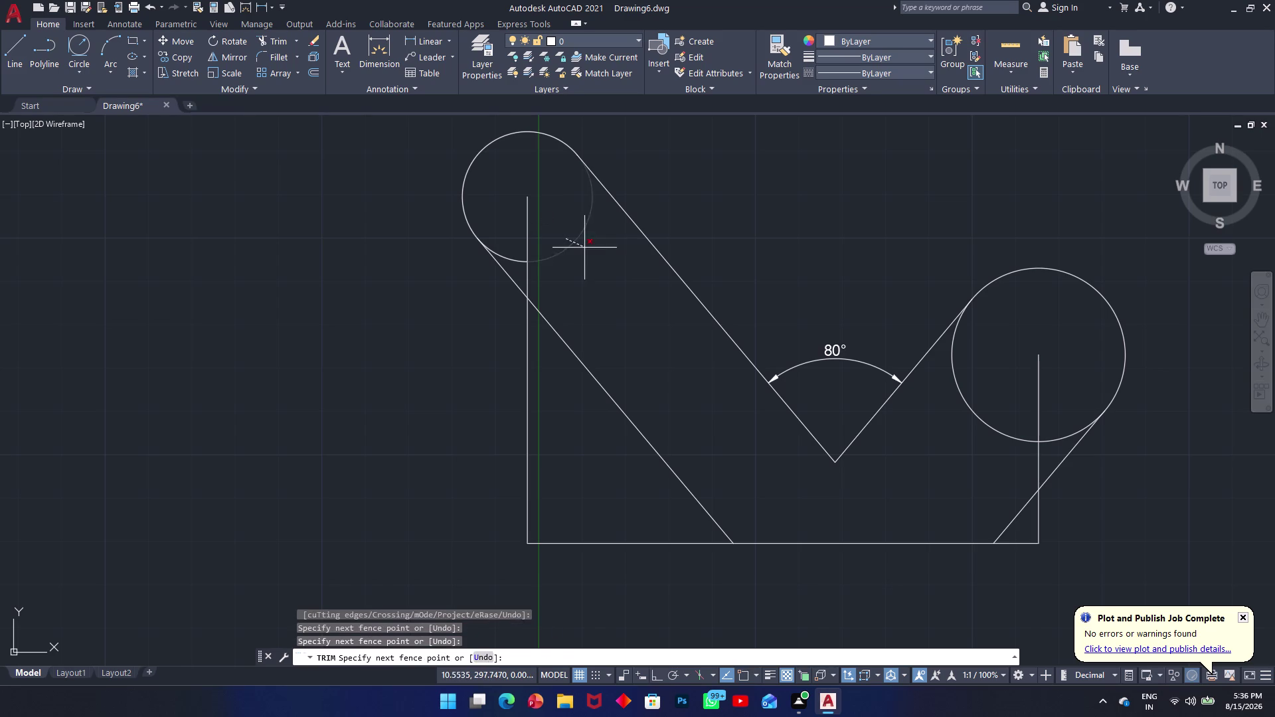
click(513, 255)
click(514, 262)
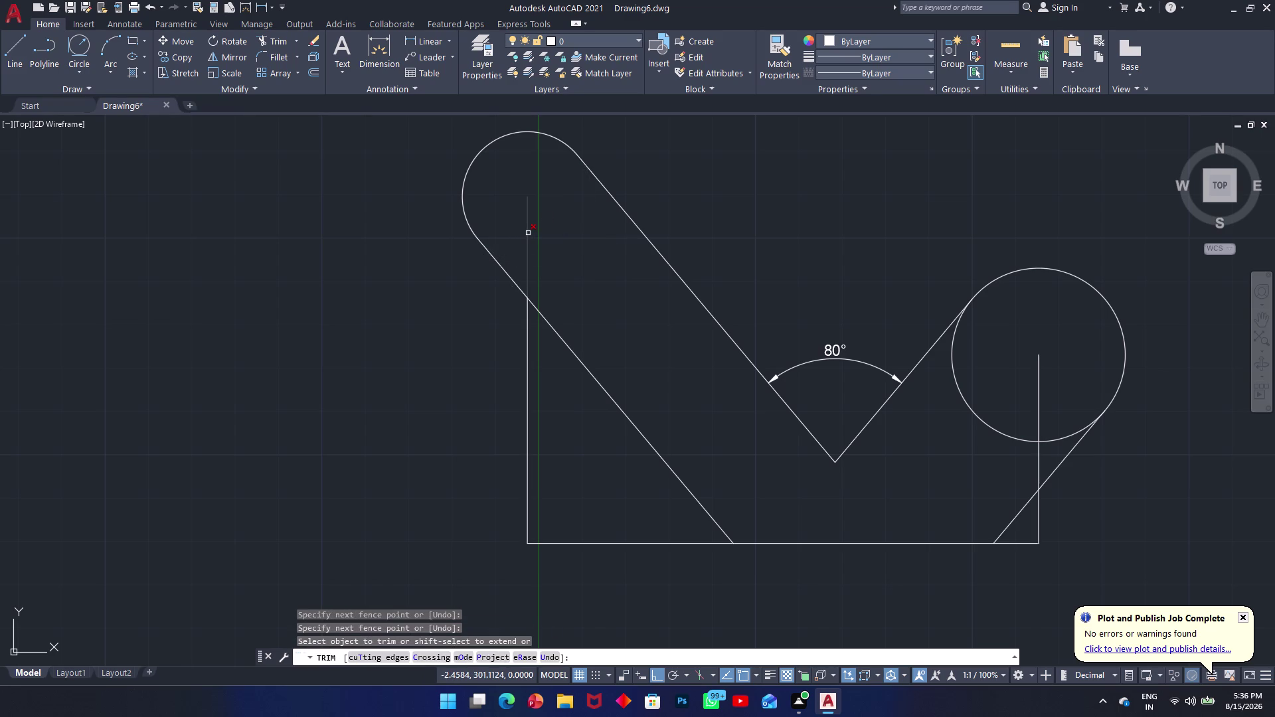
key(Escape)
Start a new circle centred on the rounded end.
text(c)
key(space)
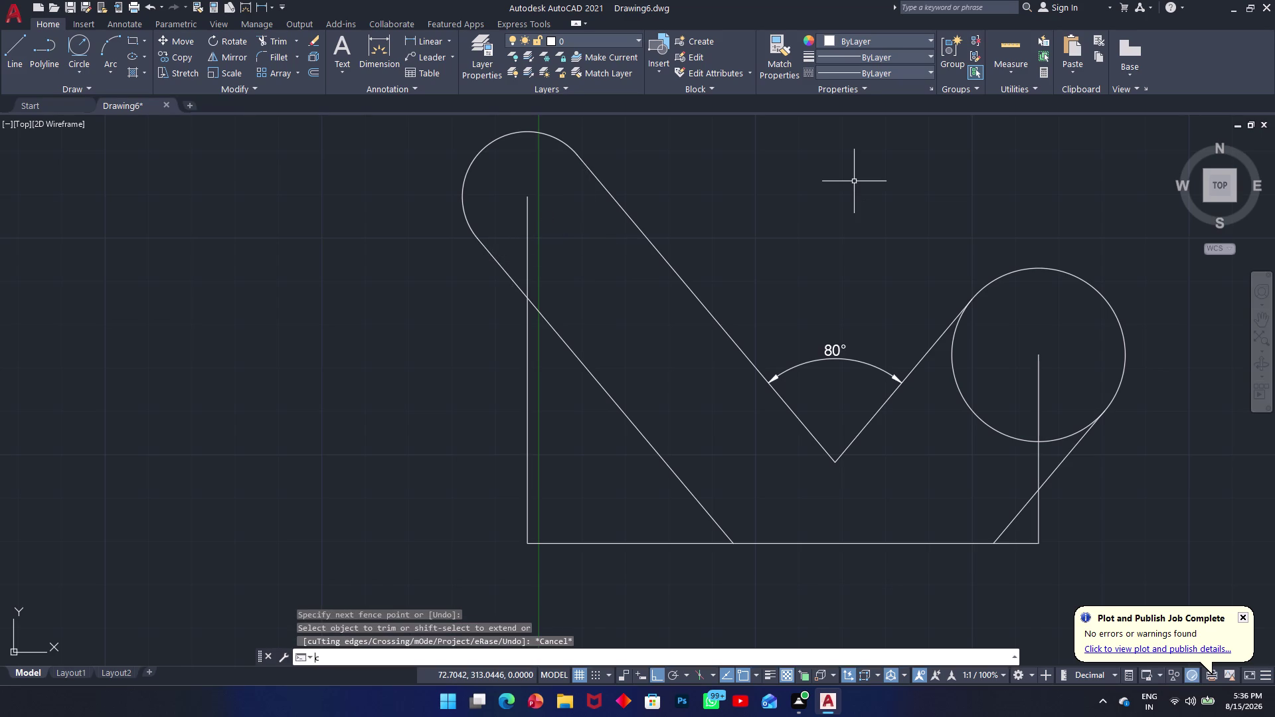
click(529, 198)
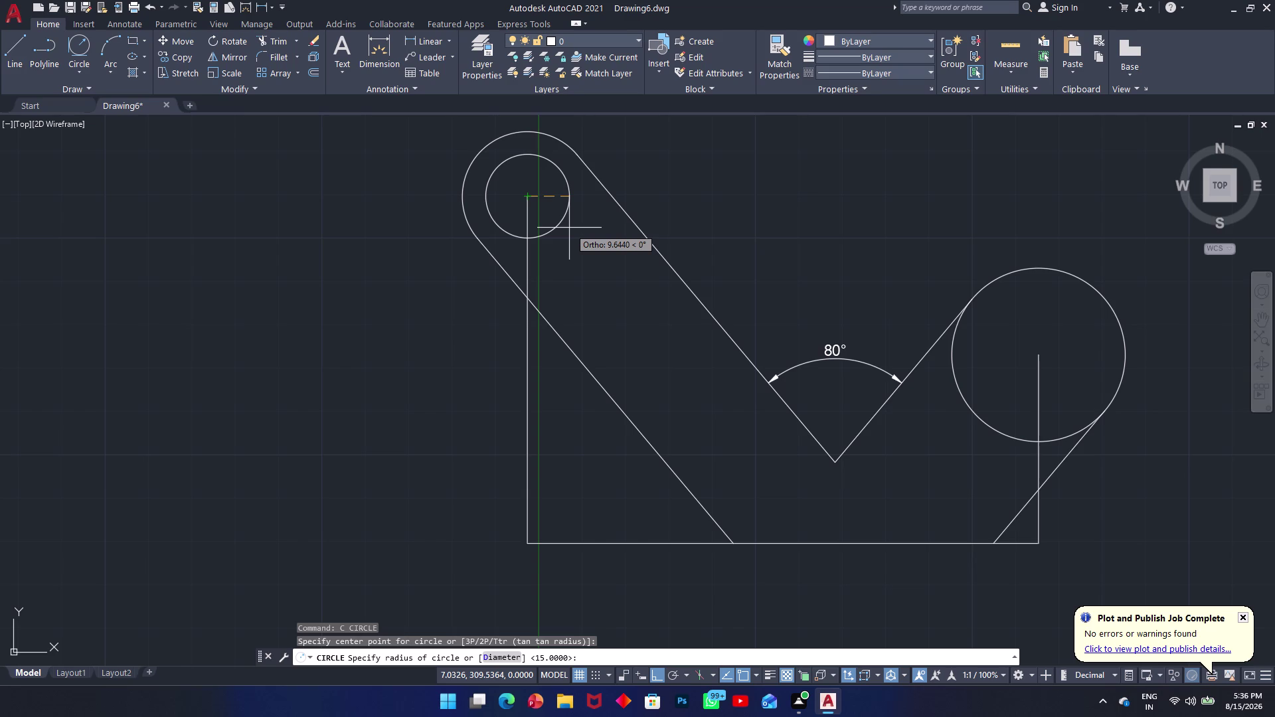
Make the concentric circle 14 in diameter.
text(d)
key(space)
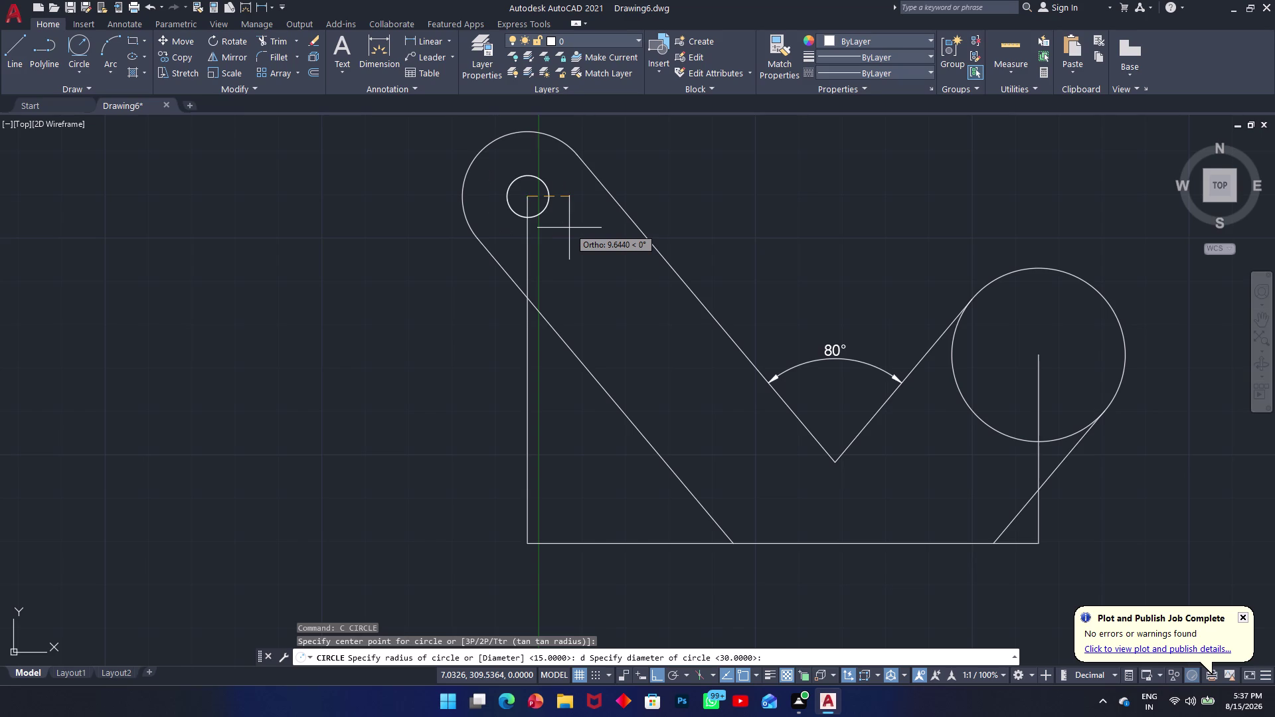
text(14)
key(Return)
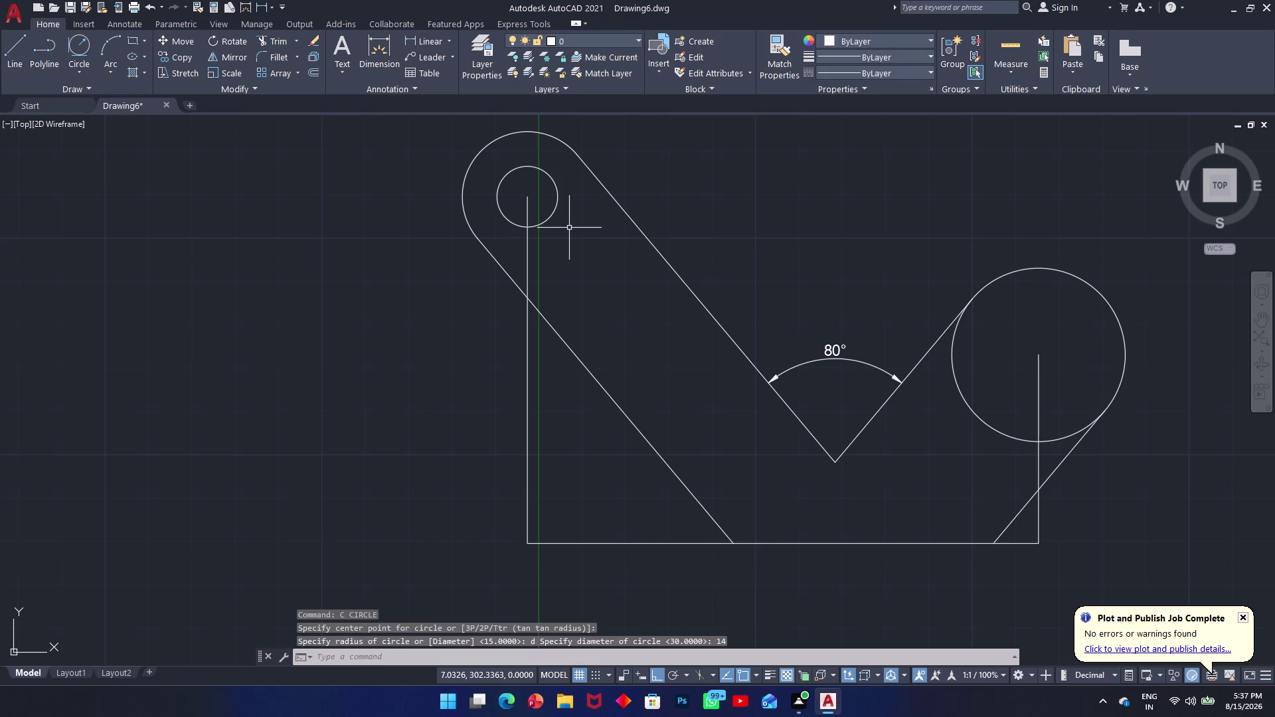
Start and cancel another circle, then type CO to begin copying.
text(c)
key(space)
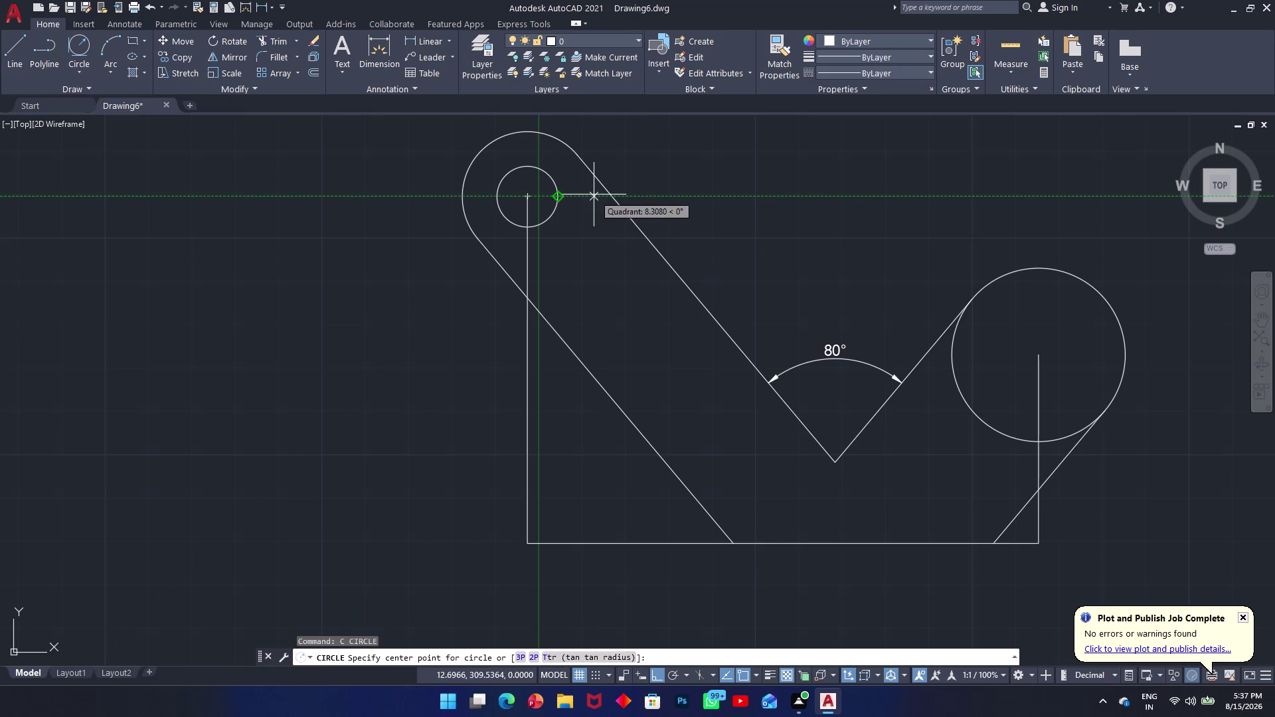
key(Escape)
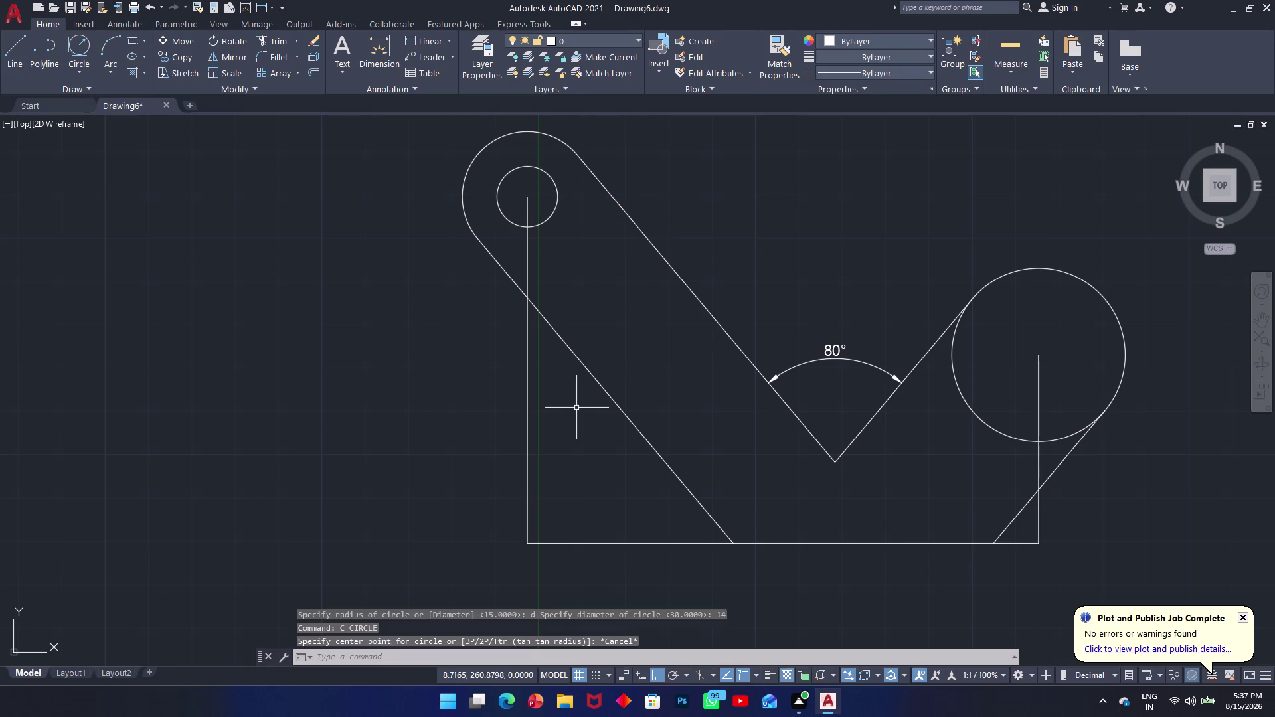
text(co)
key(space)
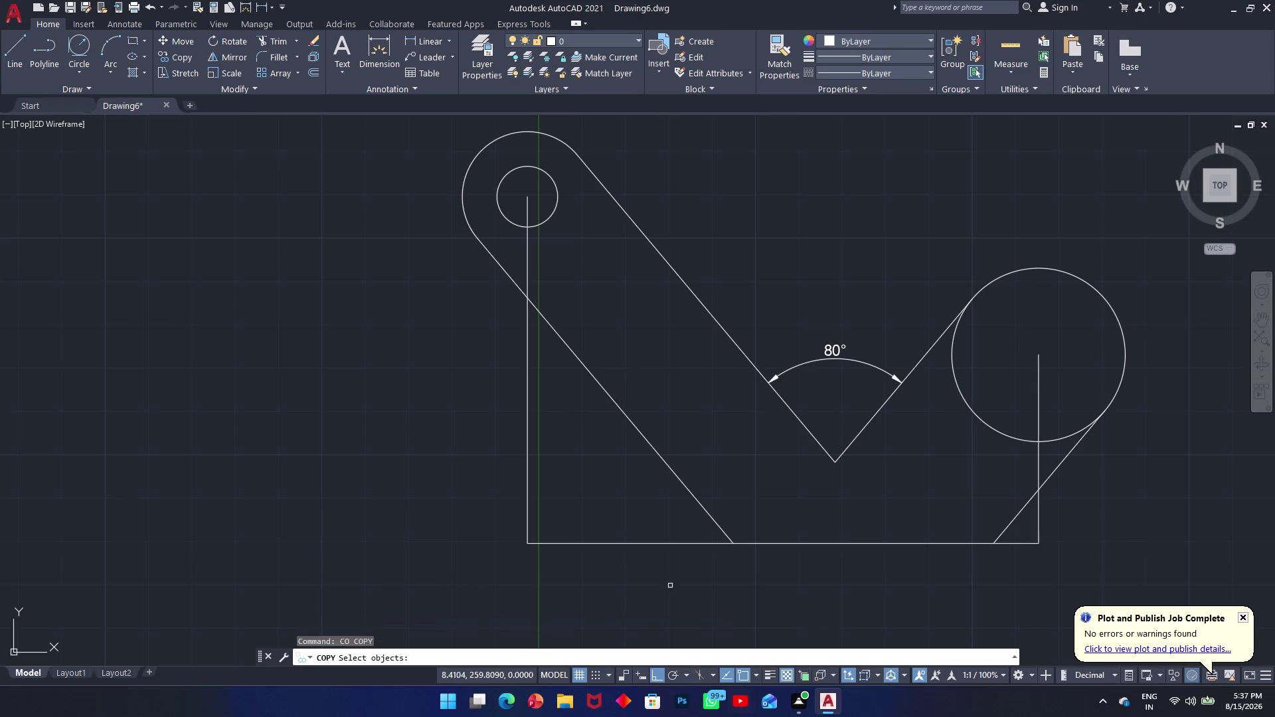
click(548, 216)
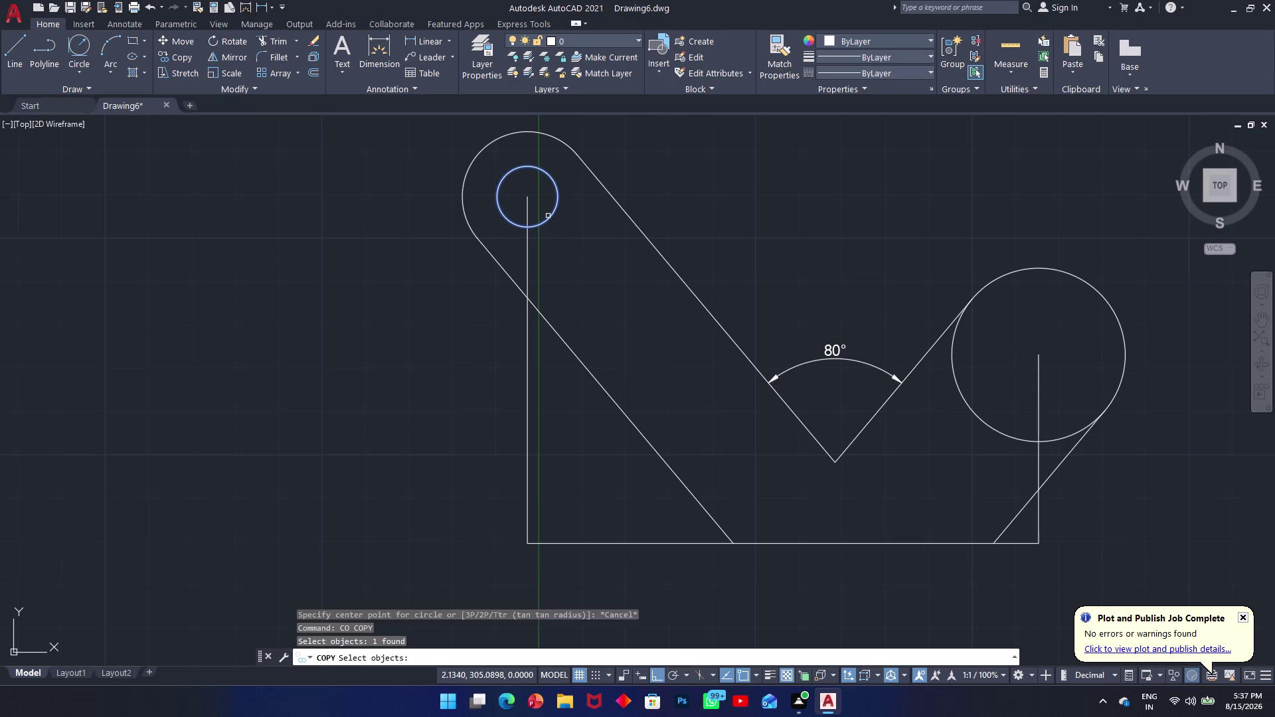
key(space)
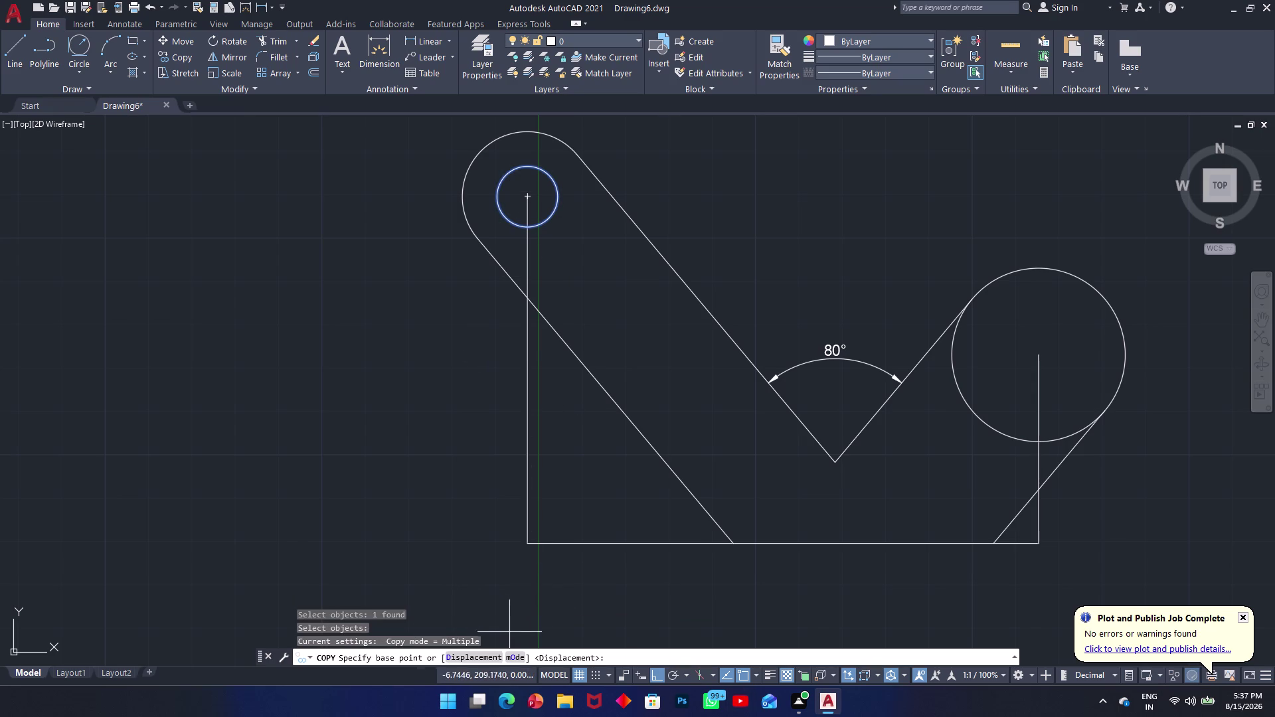
click(518, 662)
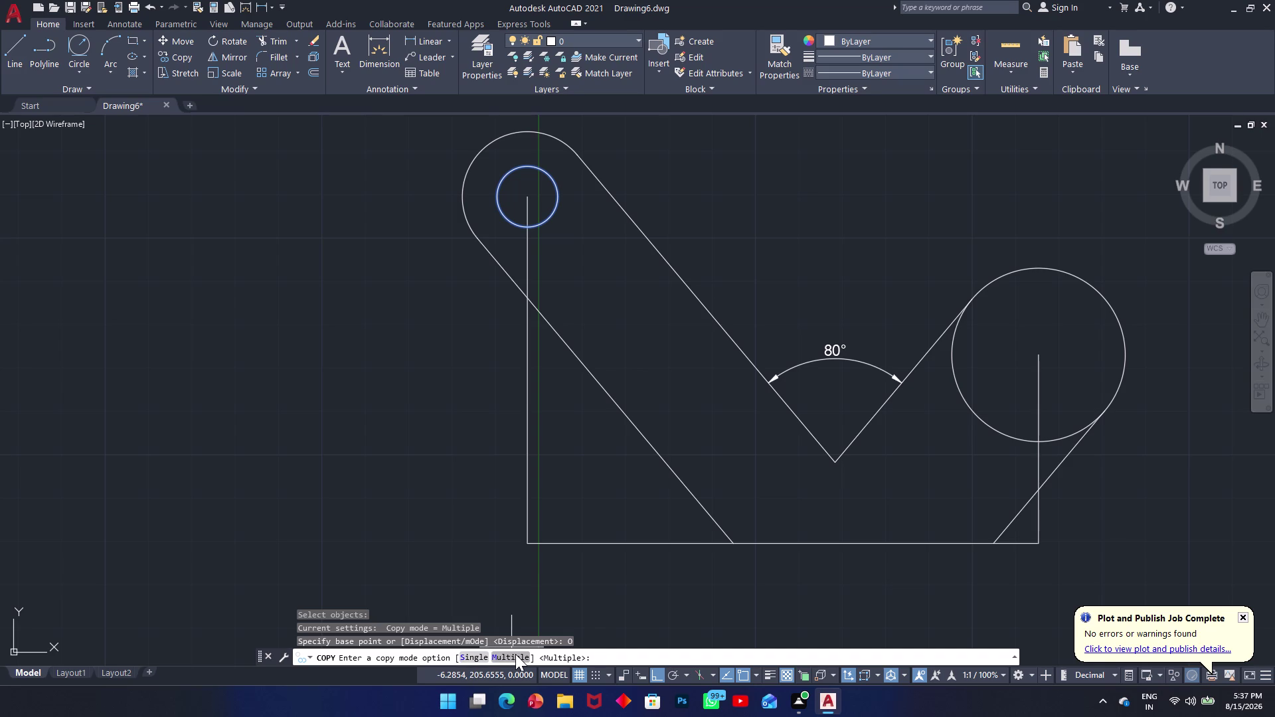
click(515, 655)
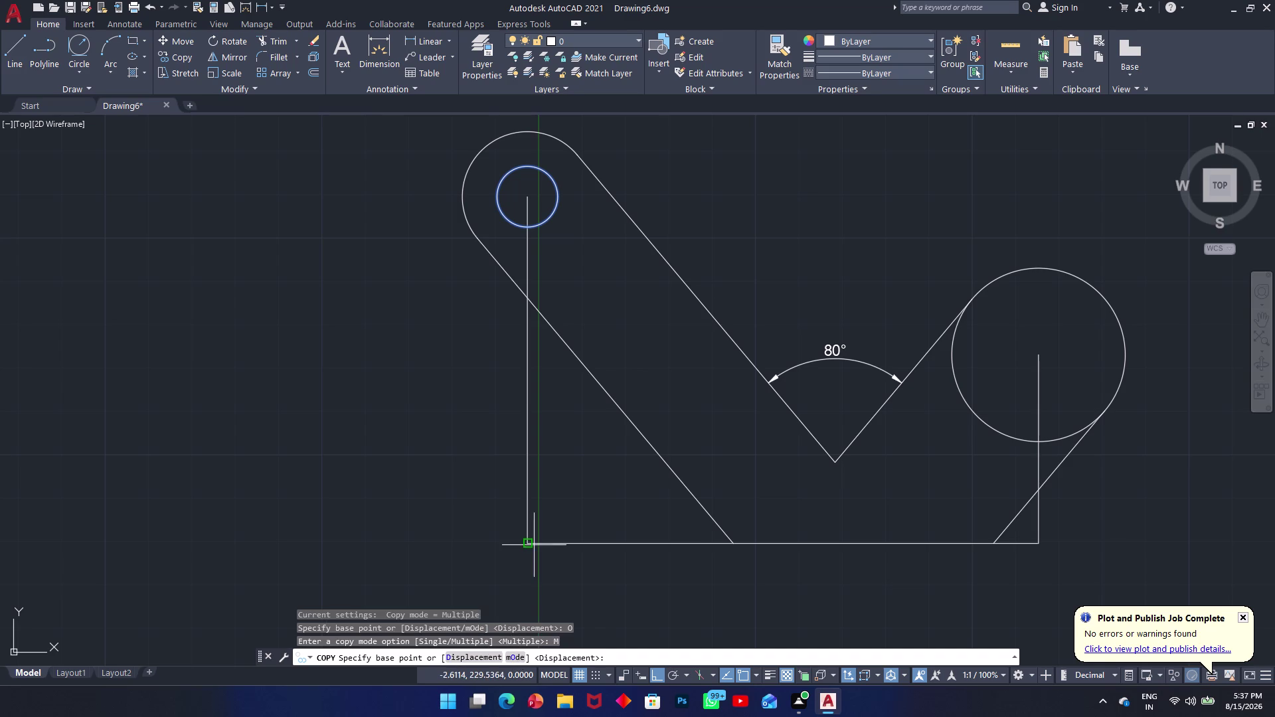
click(528, 195)
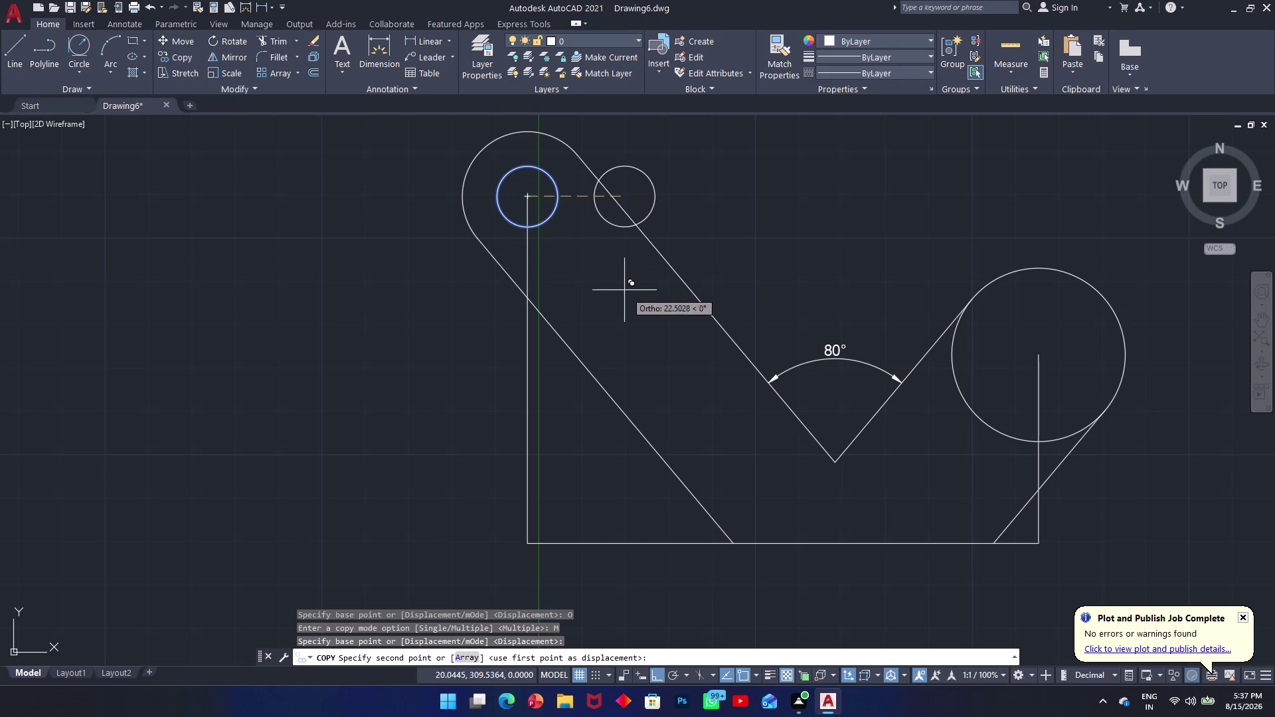
key(Escape)
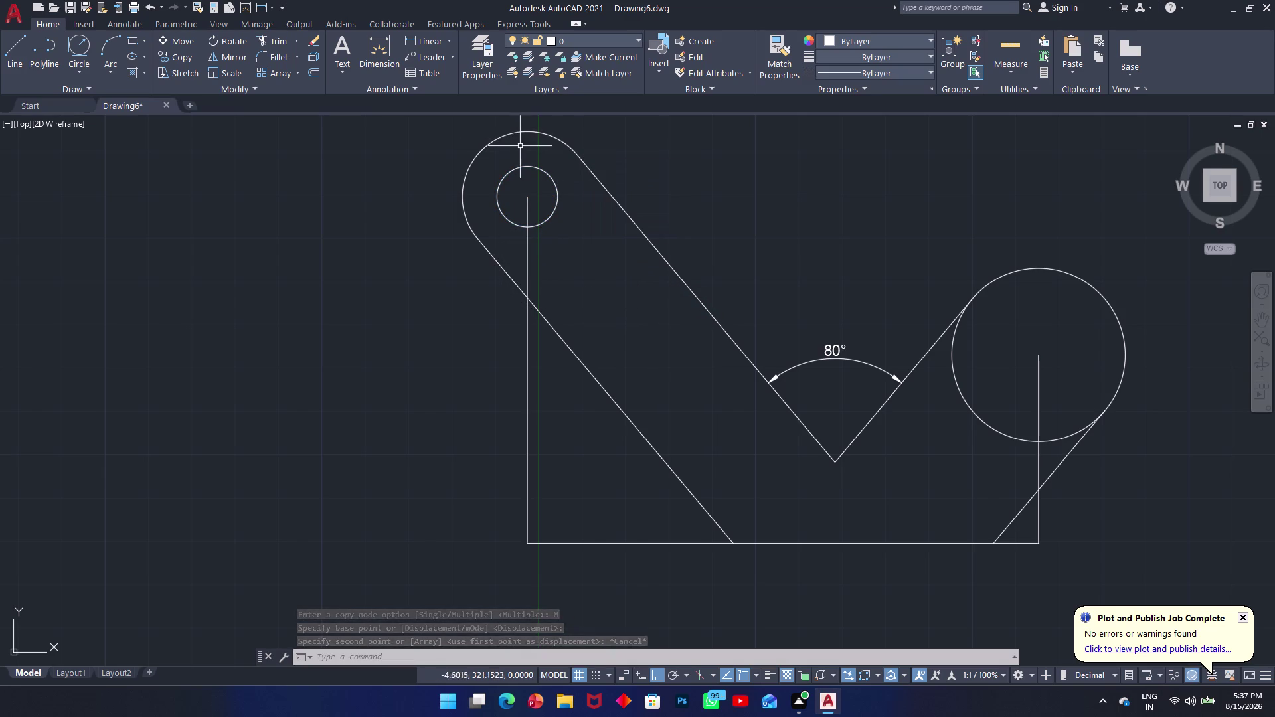
key(Escape)
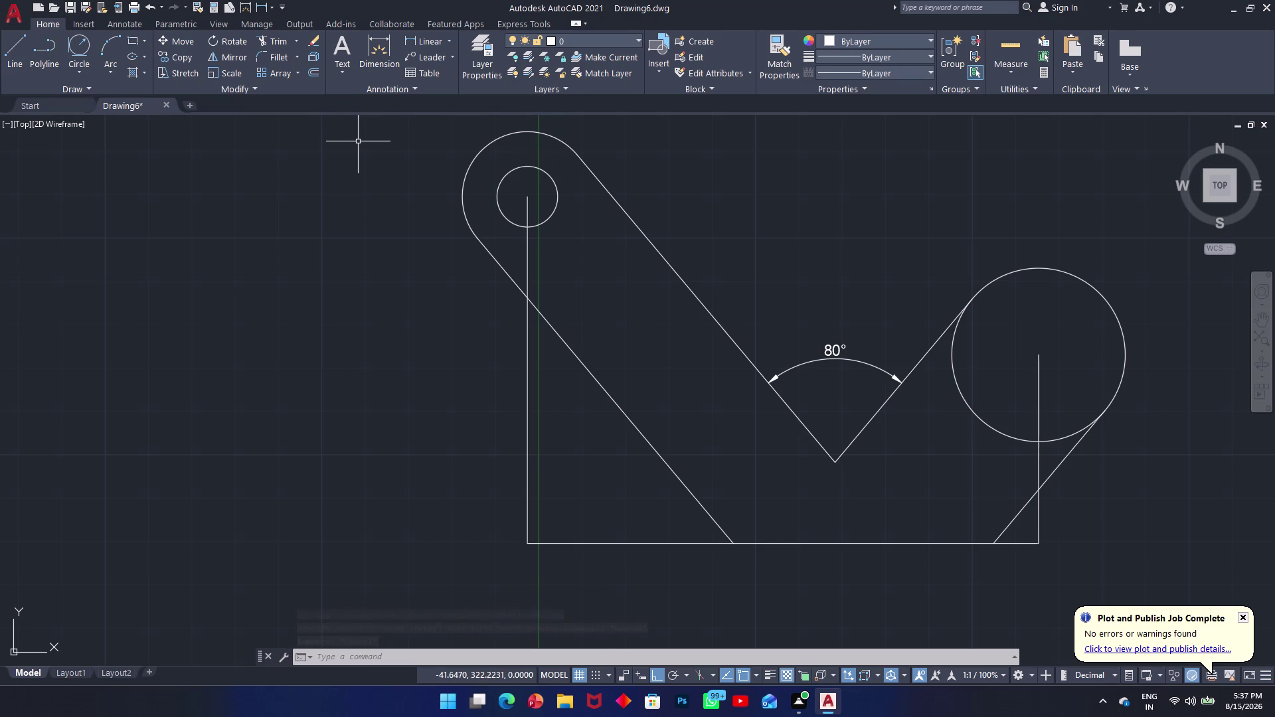
text(l)
key(space)
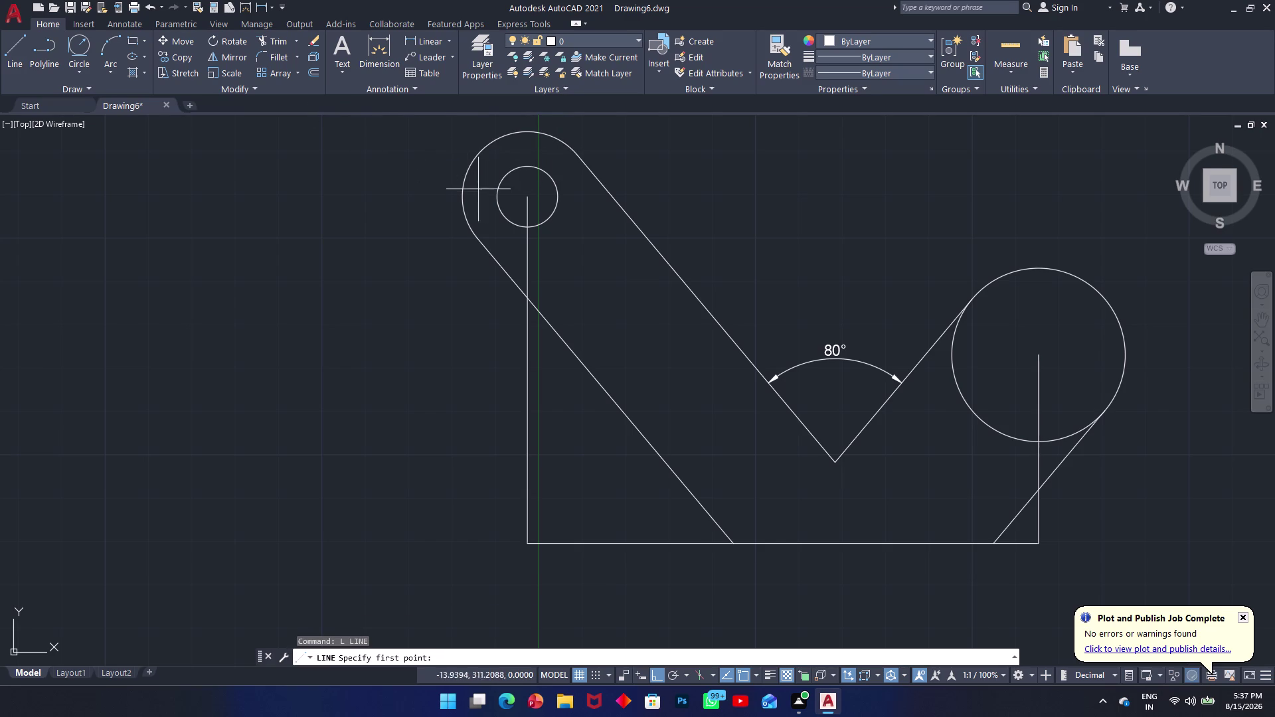
click(531, 193)
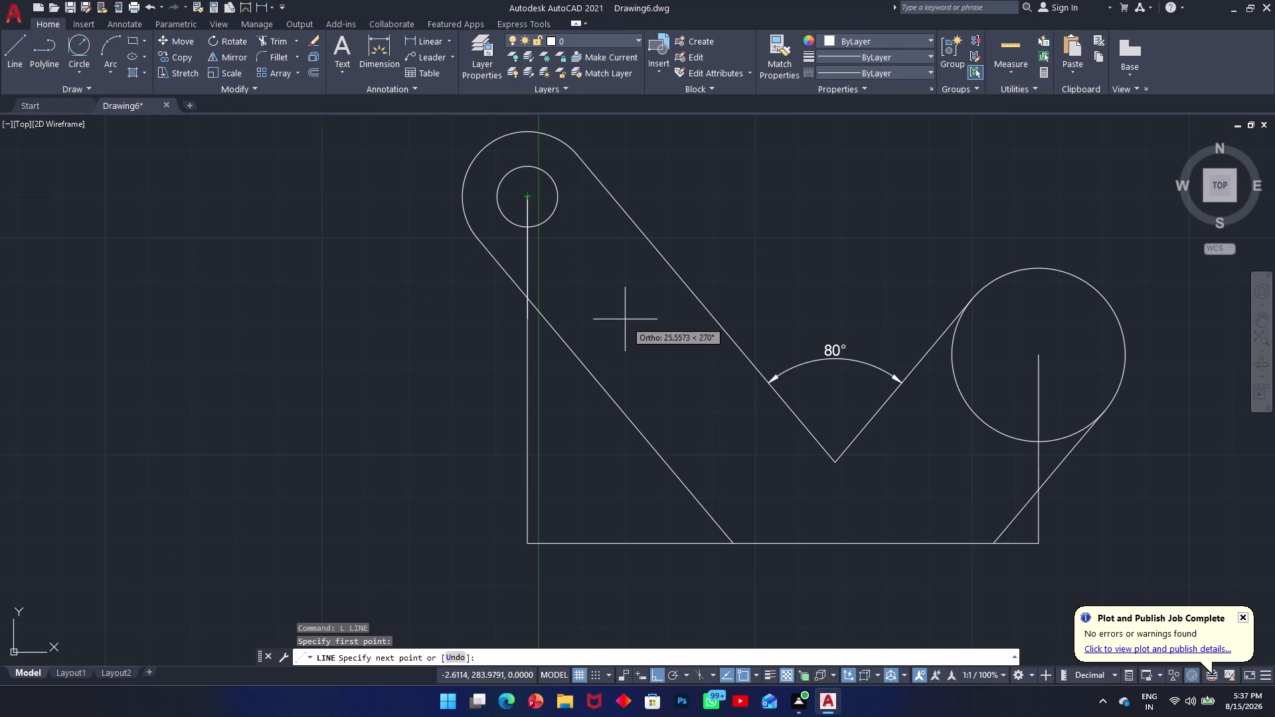
key(Escape)
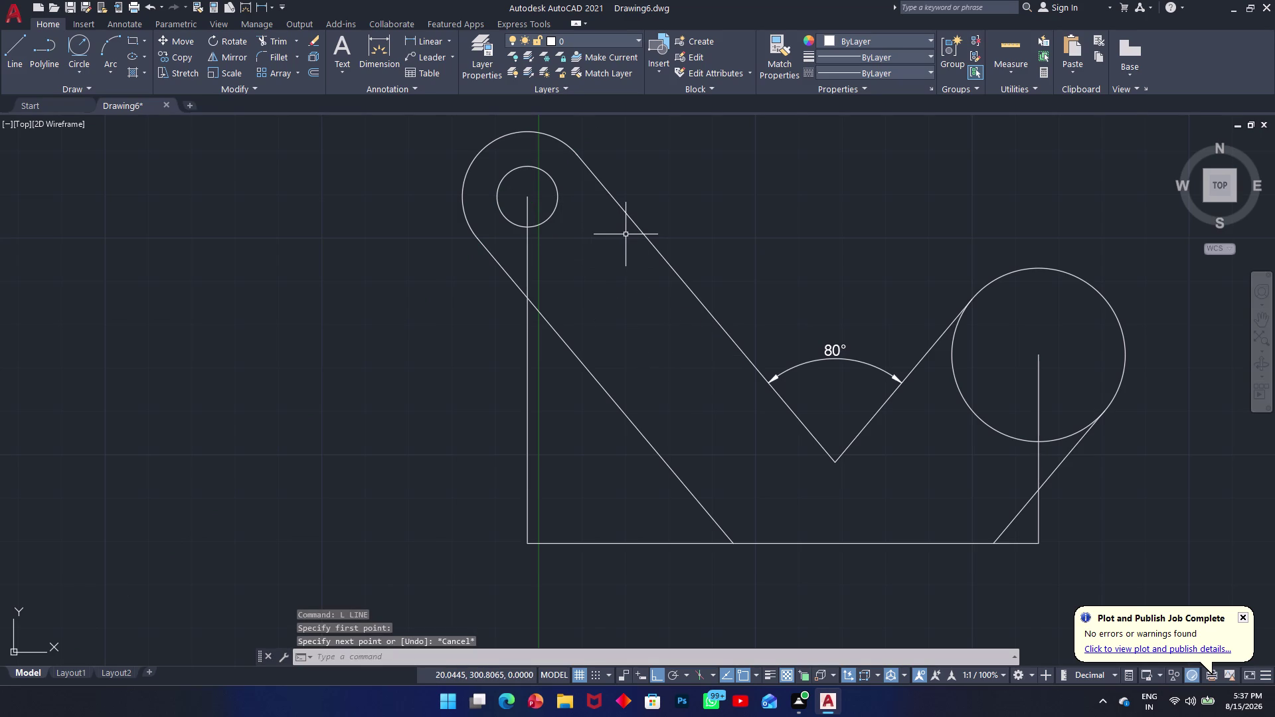
text(l)
key(space)
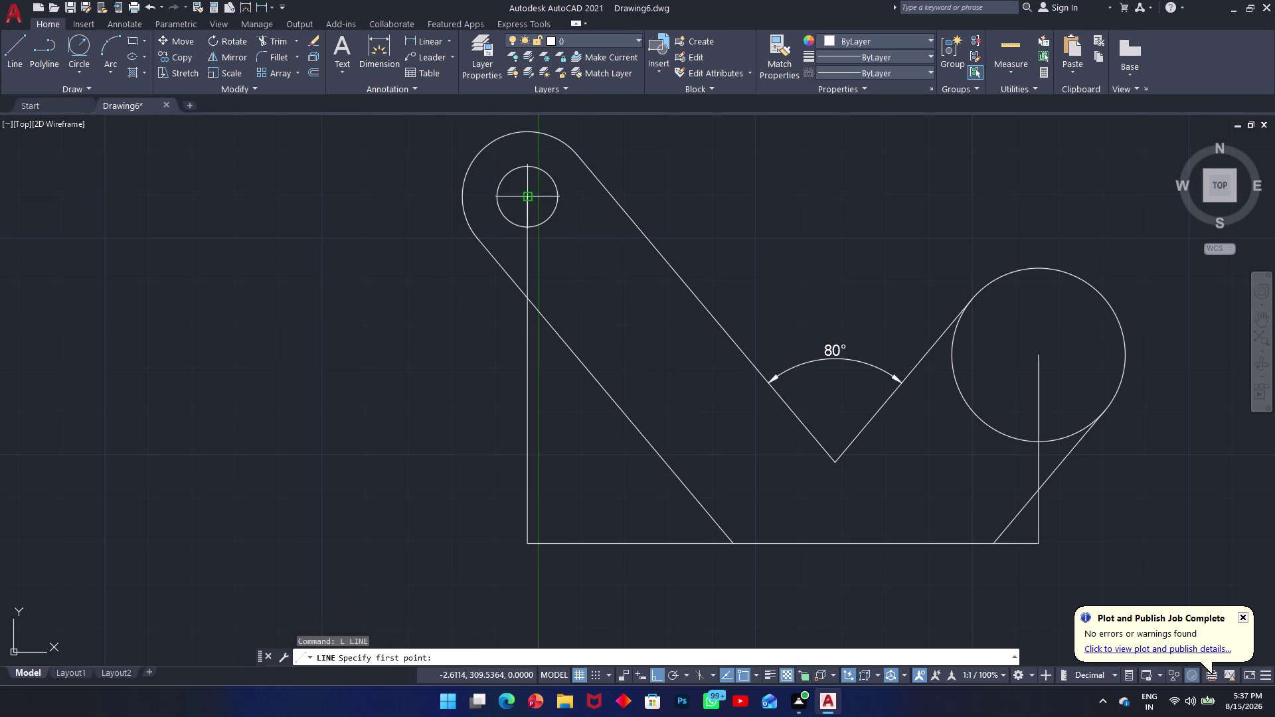
click(530, 201)
key(Escape)
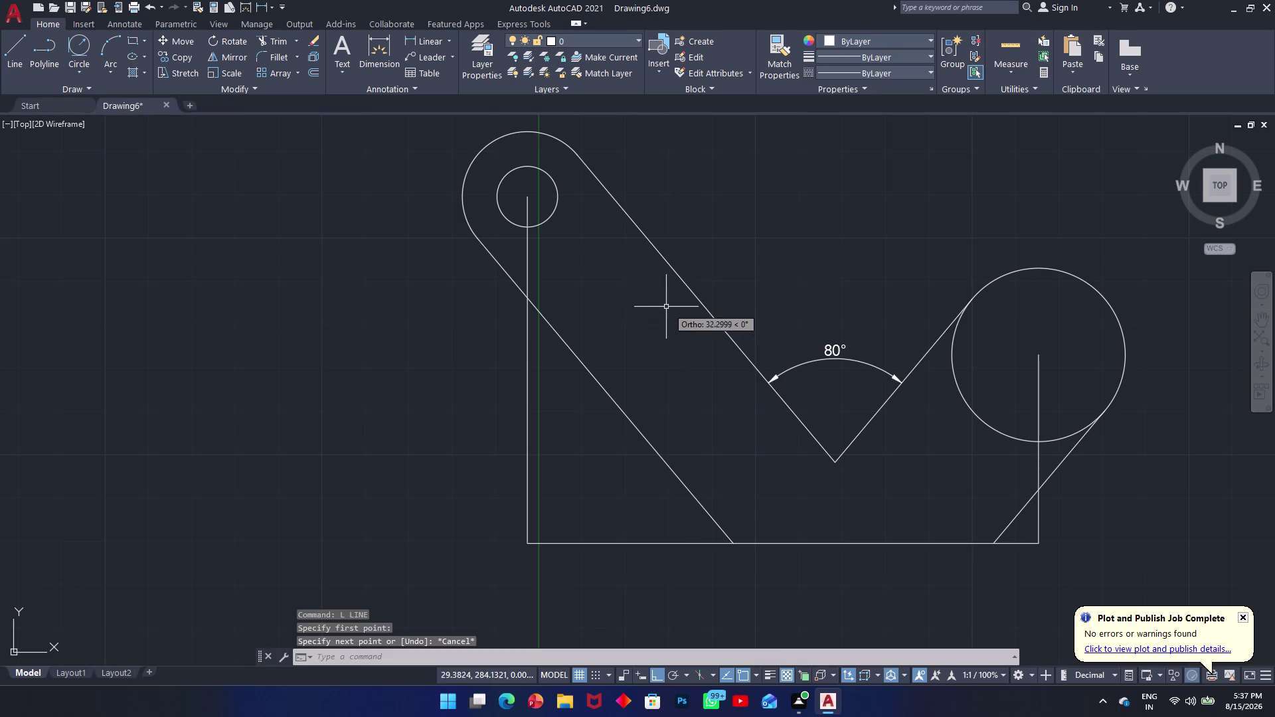
click(568, 345)
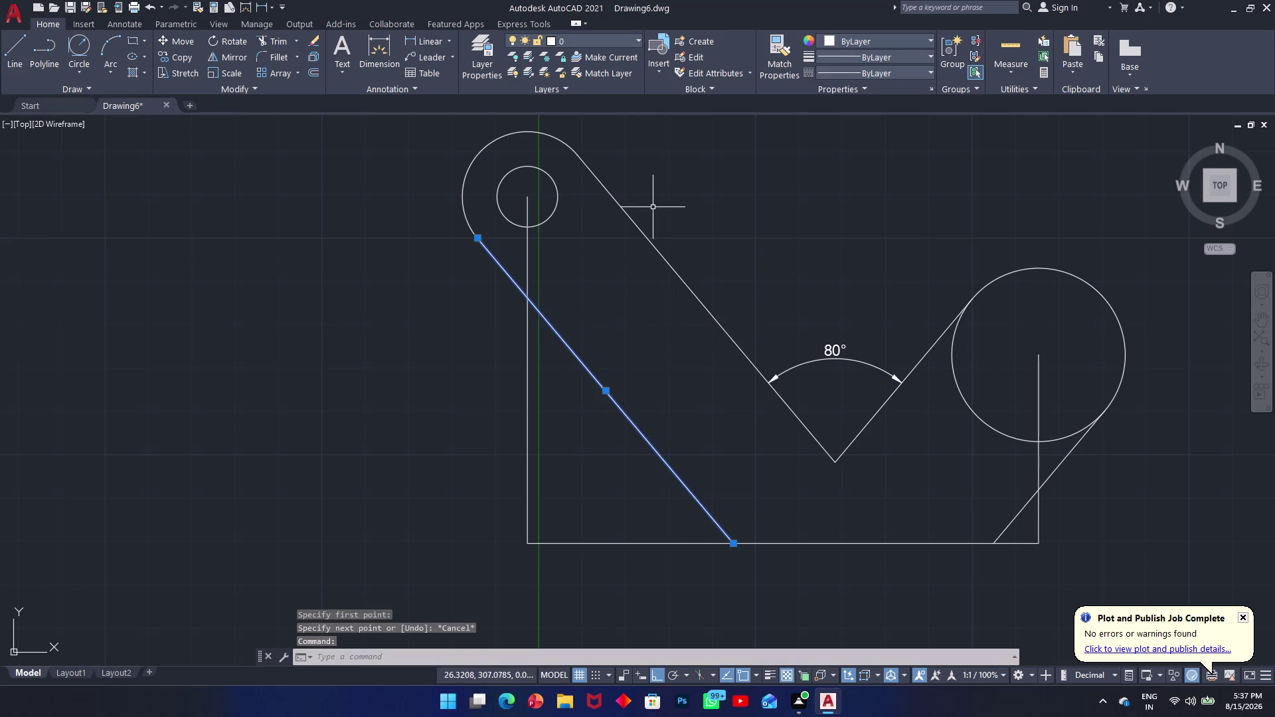
key(space)
text(o)
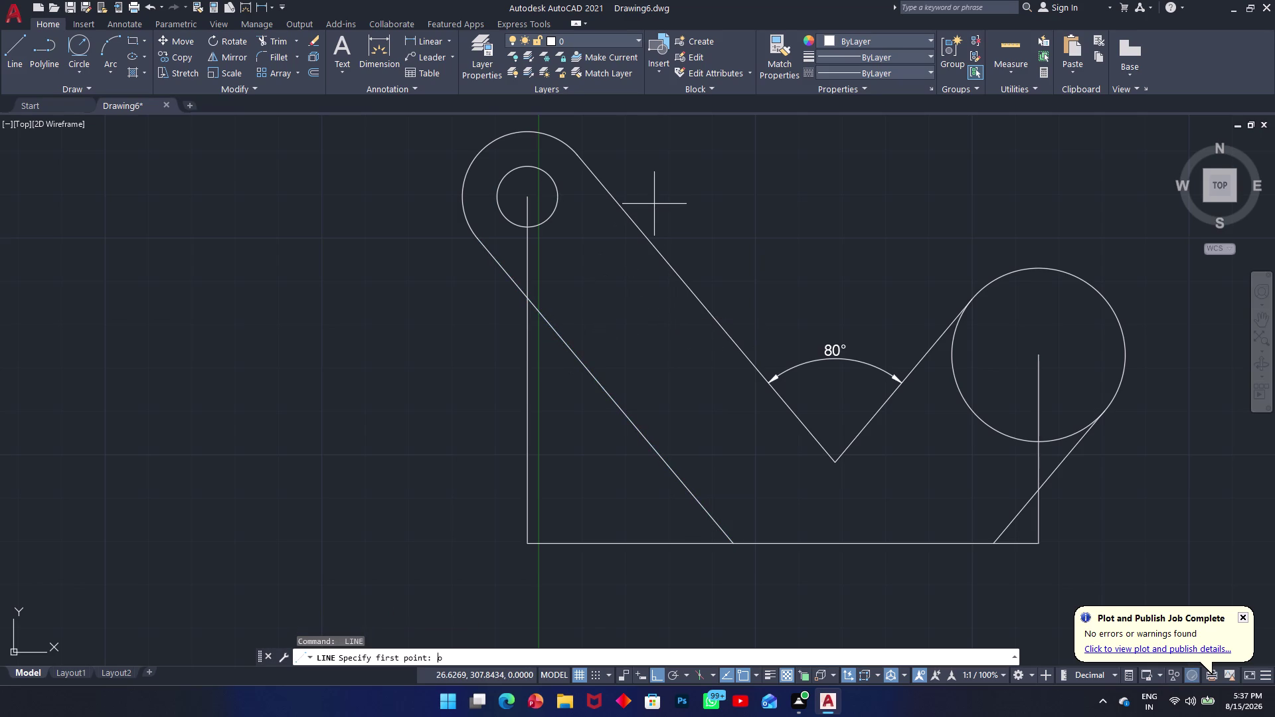
click(580, 368)
key(Escape)
text(o)
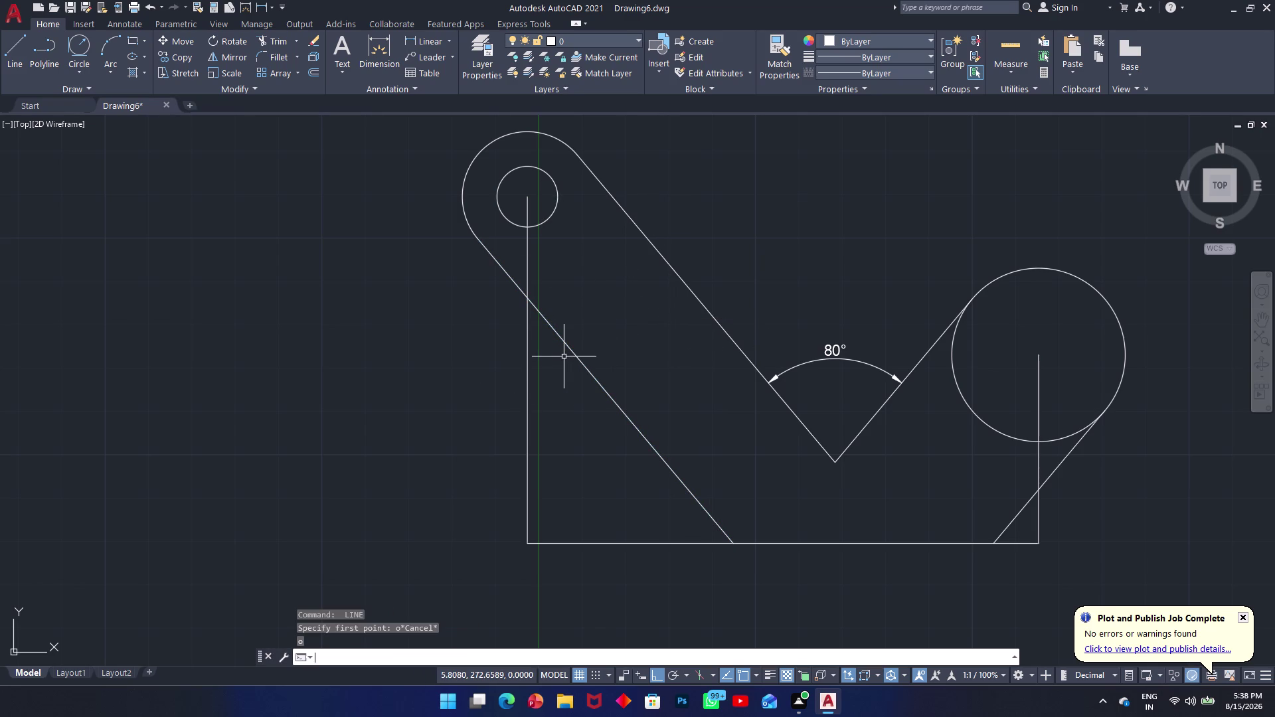
key(space)
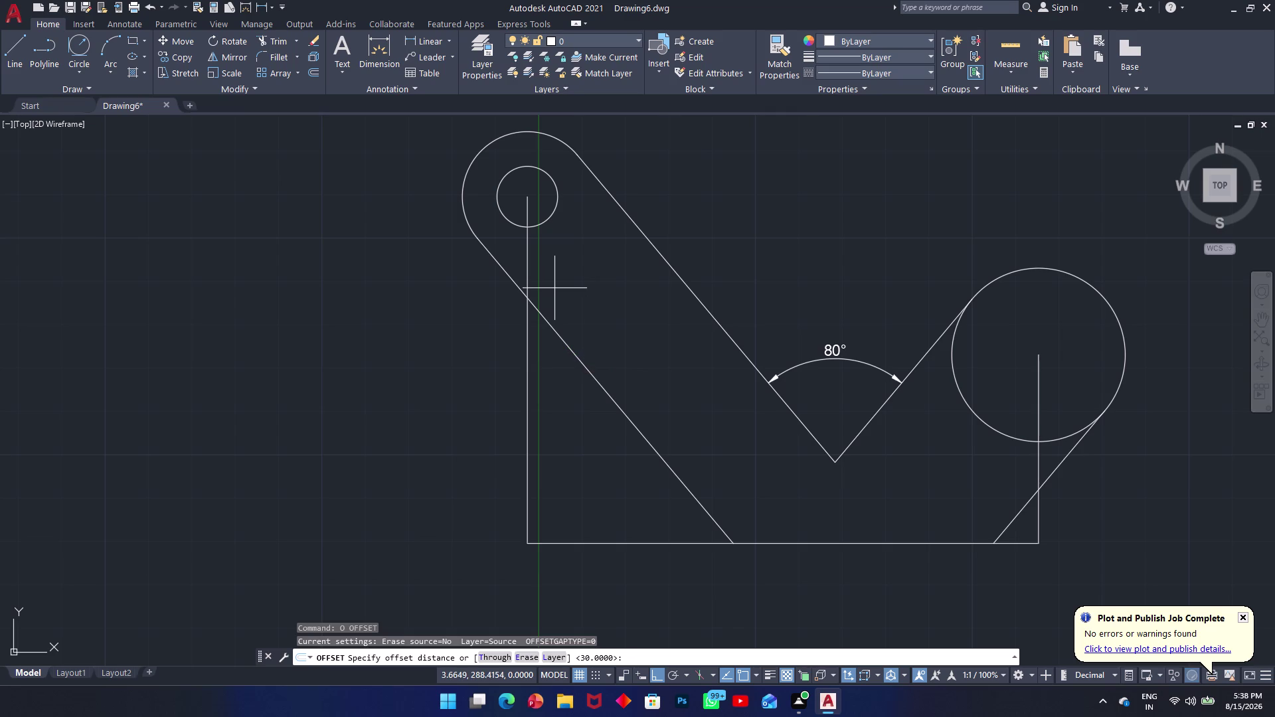
Offset the lower-left slanted edge 15 units toward its inner side.
text(15)
key(Return)
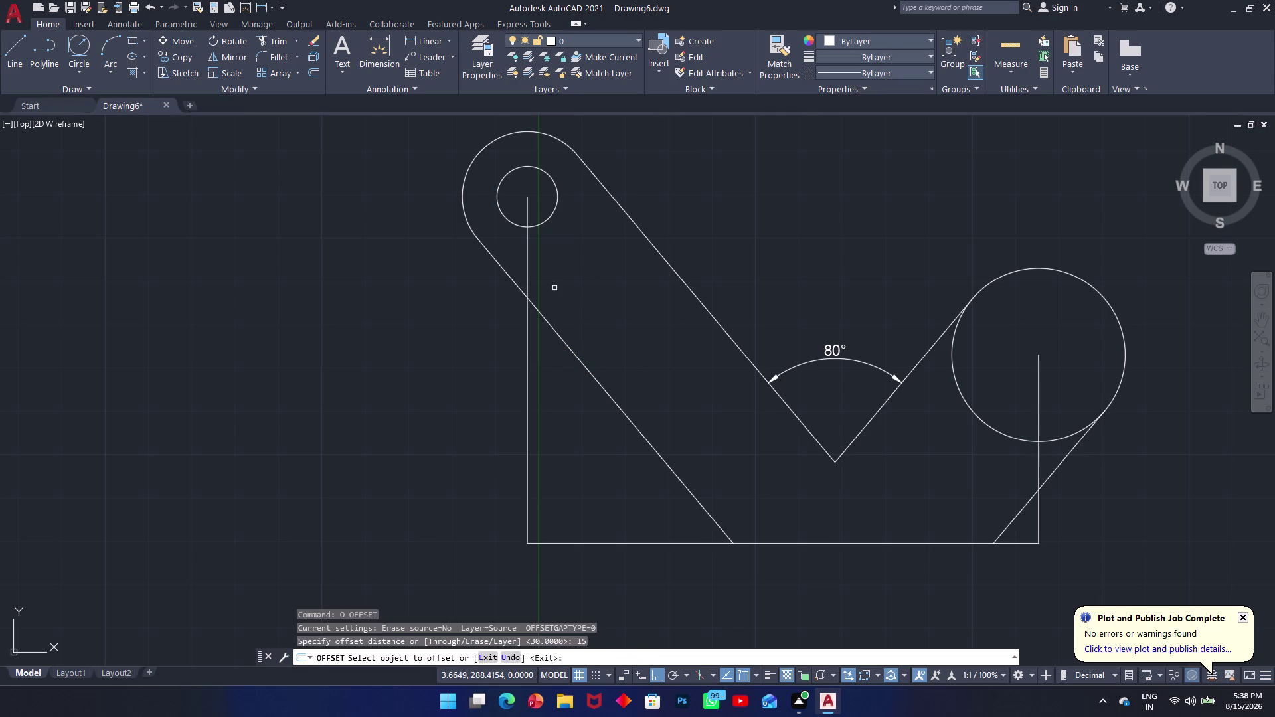
click(577, 359)
click(605, 340)
key(Escape)
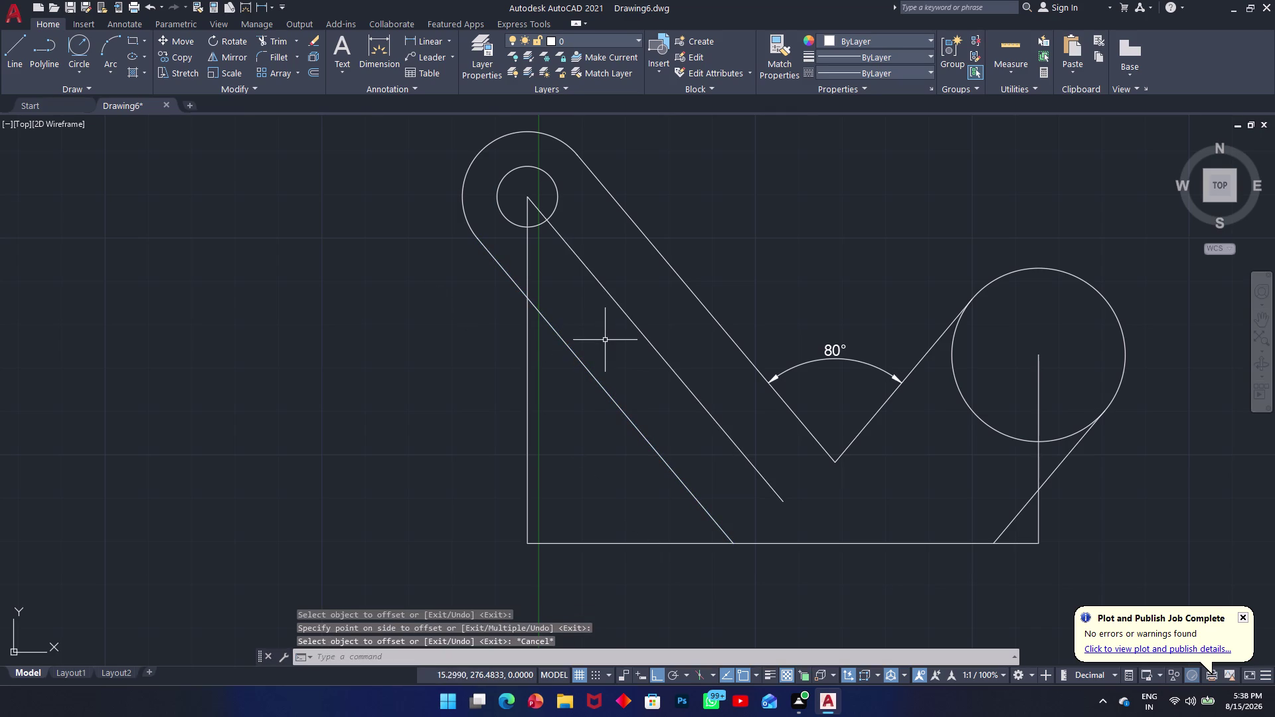
text(c)
key(space)
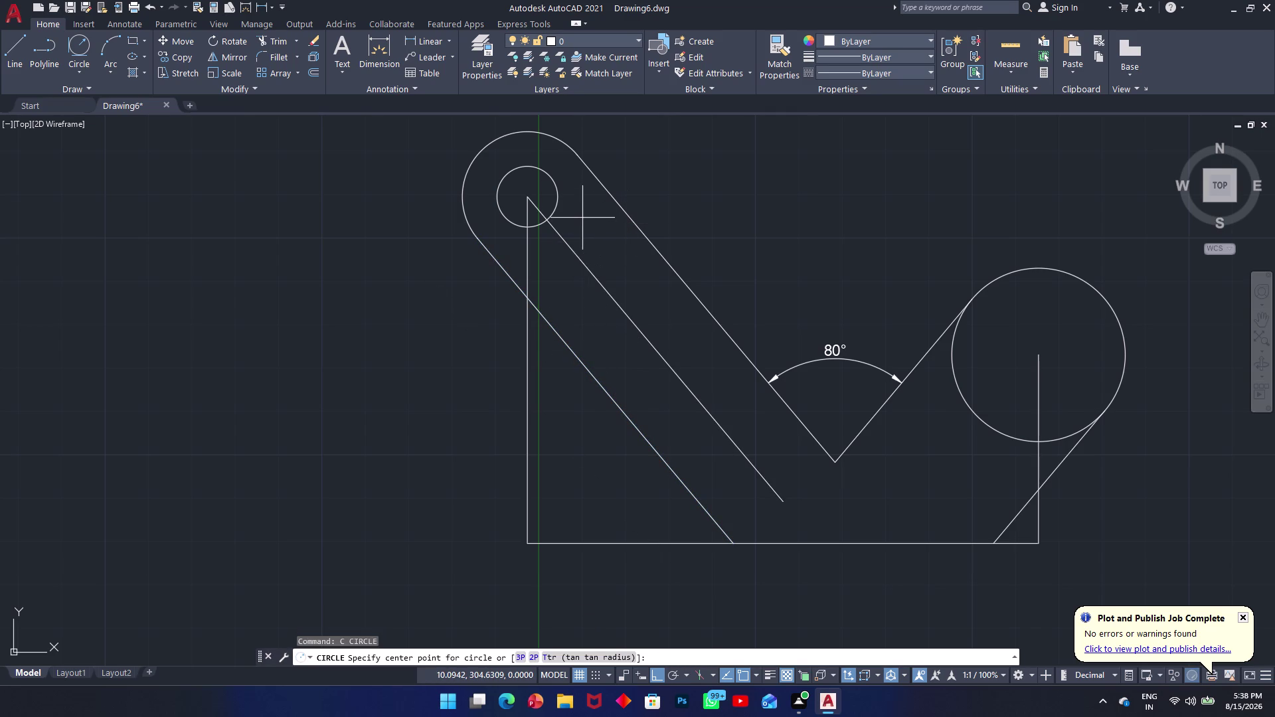
Begin a copy of the small hole circle, then cancel it.
key(Escape)
text(co)
key(space)
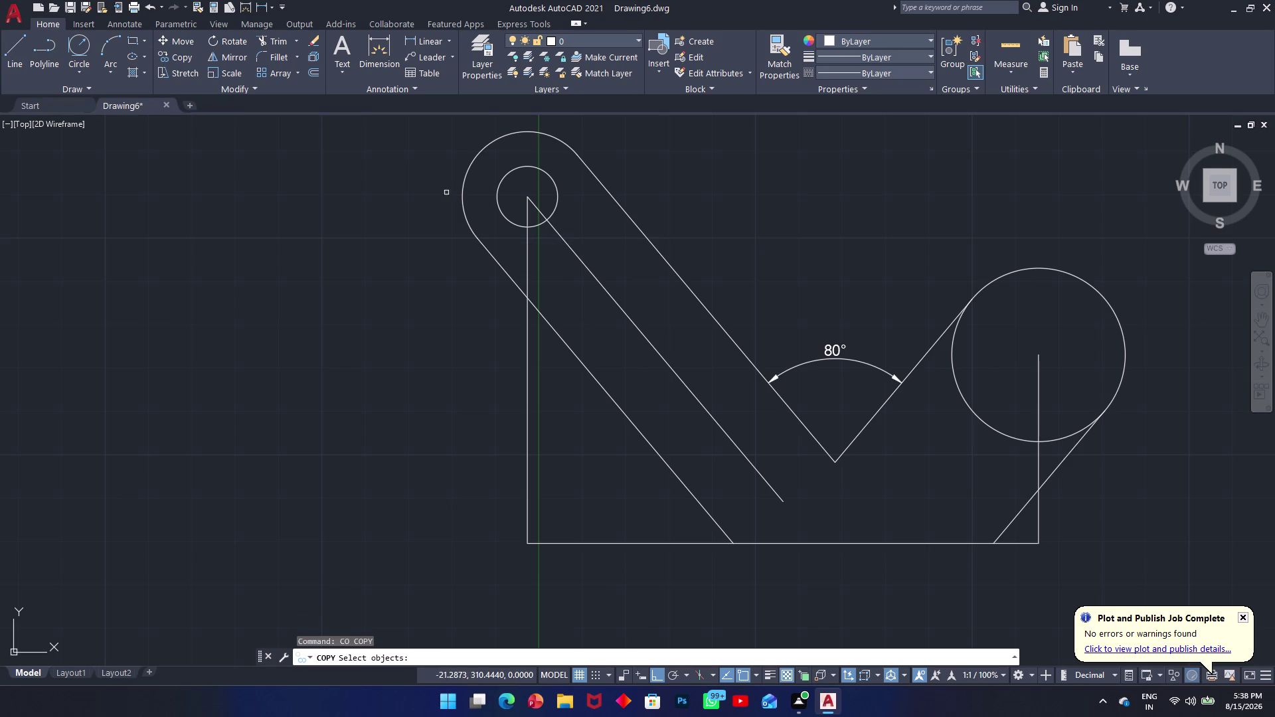
click(498, 198)
key(space)
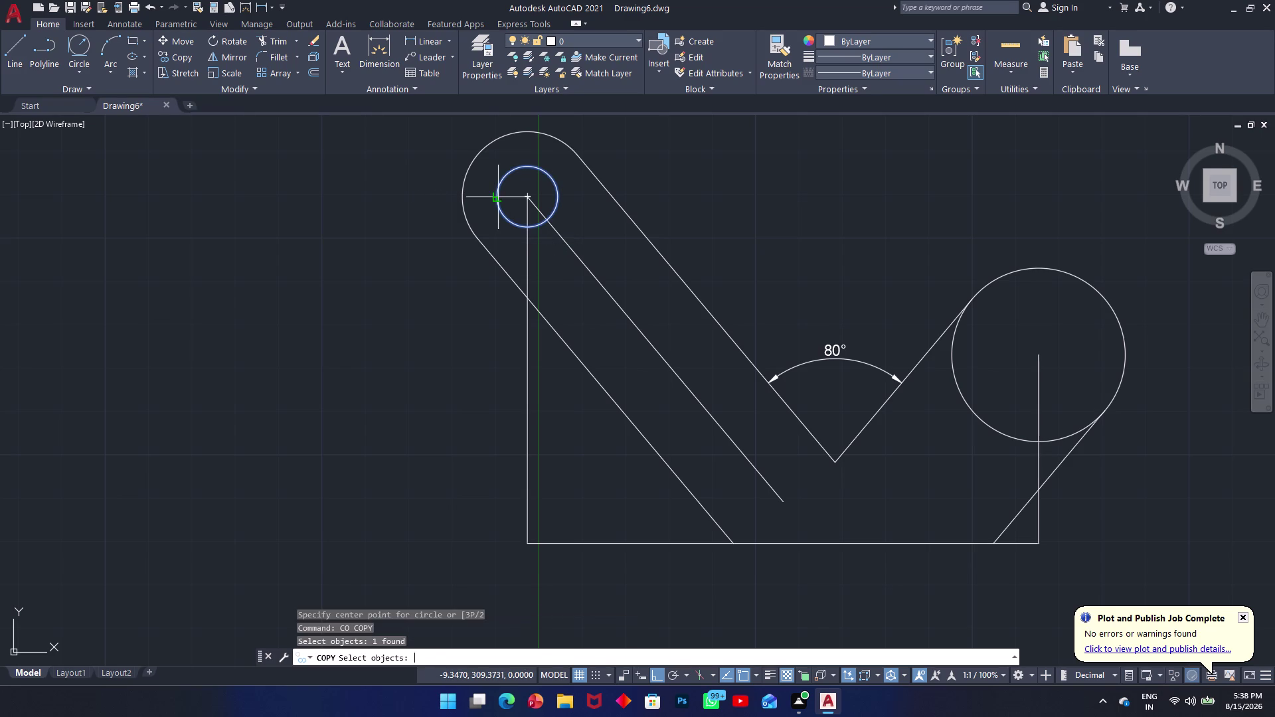
click(477, 653)
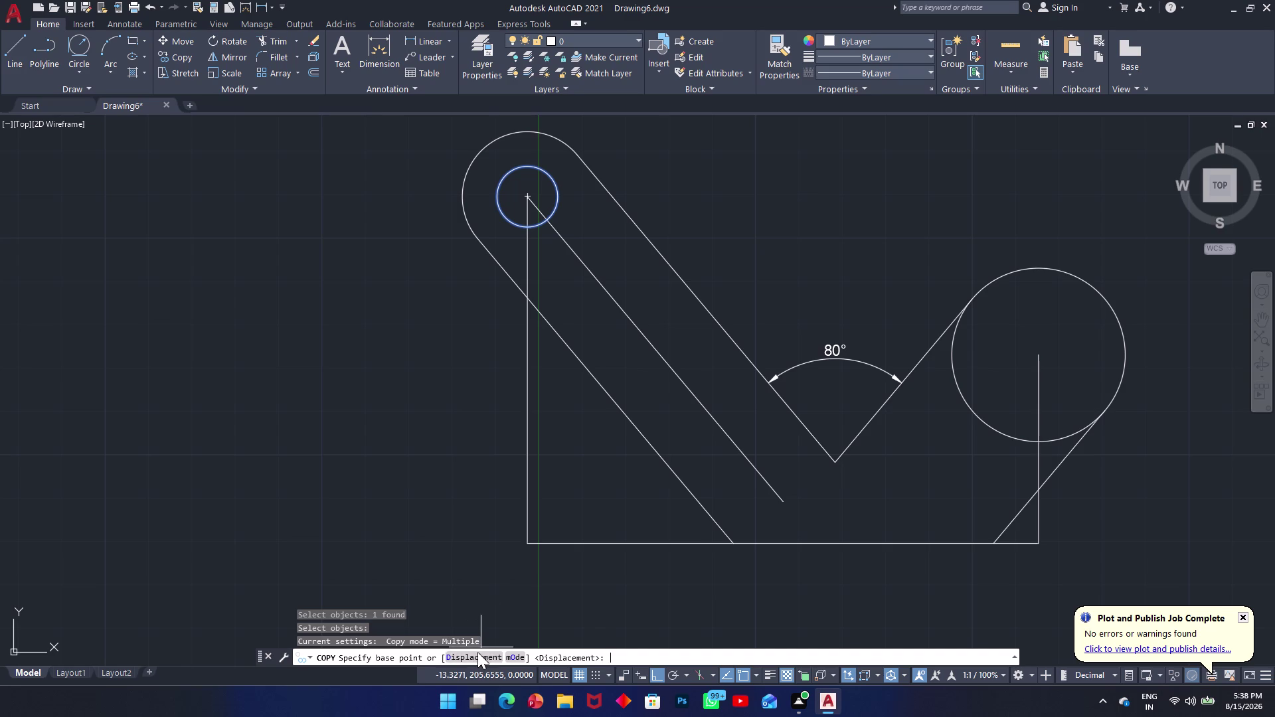
click(529, 200)
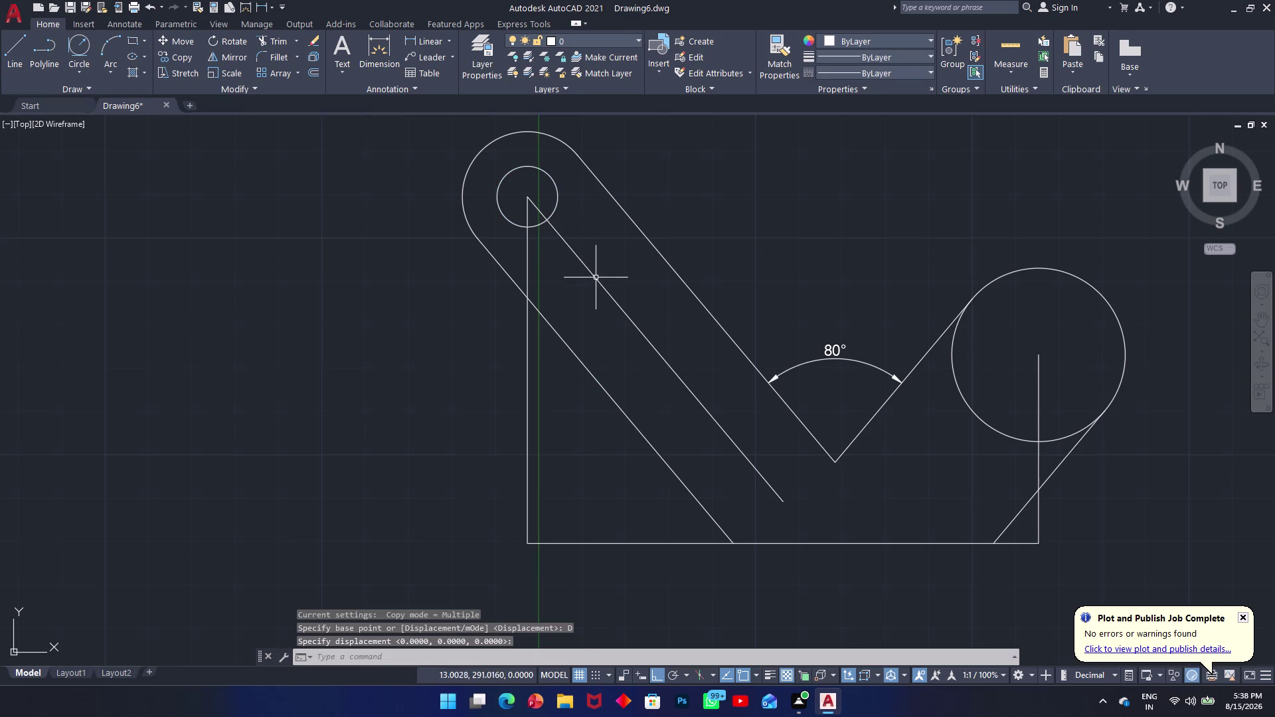
key(Escape)
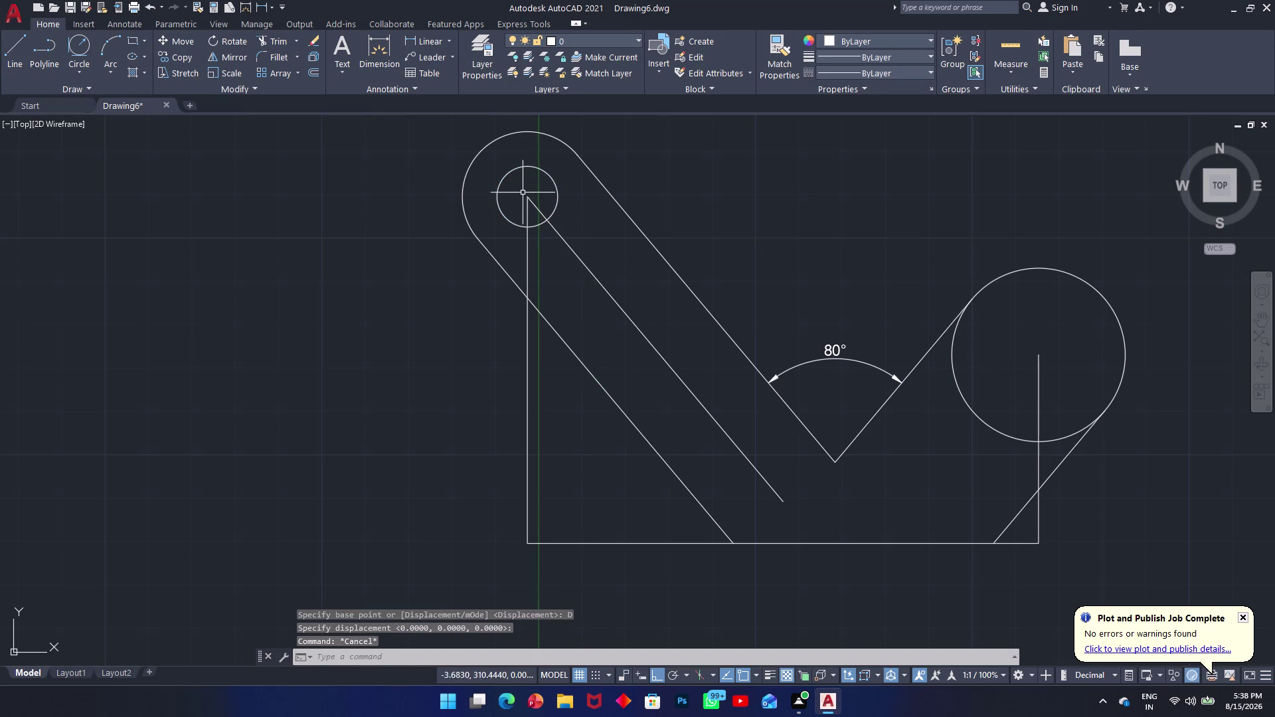
Copy the small hole in Multiple mode 18 units along the centre line, with Ortho off.
key(c)
text(o)
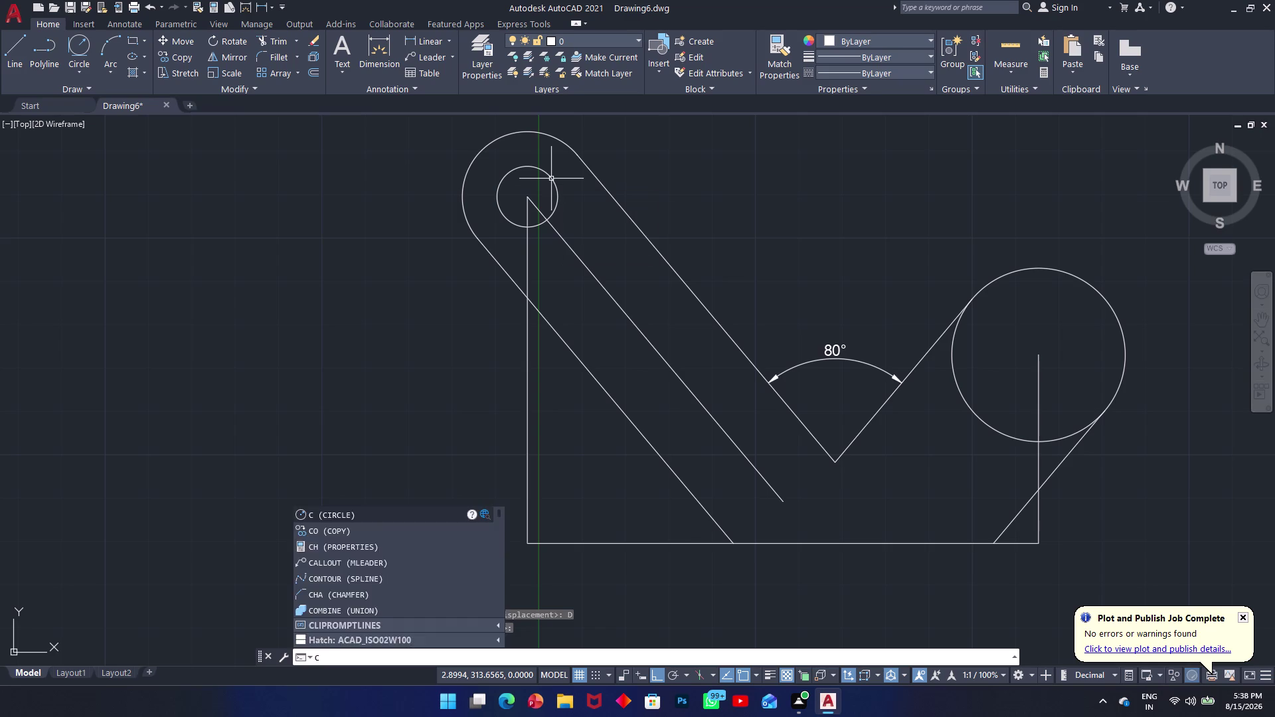
key(space)
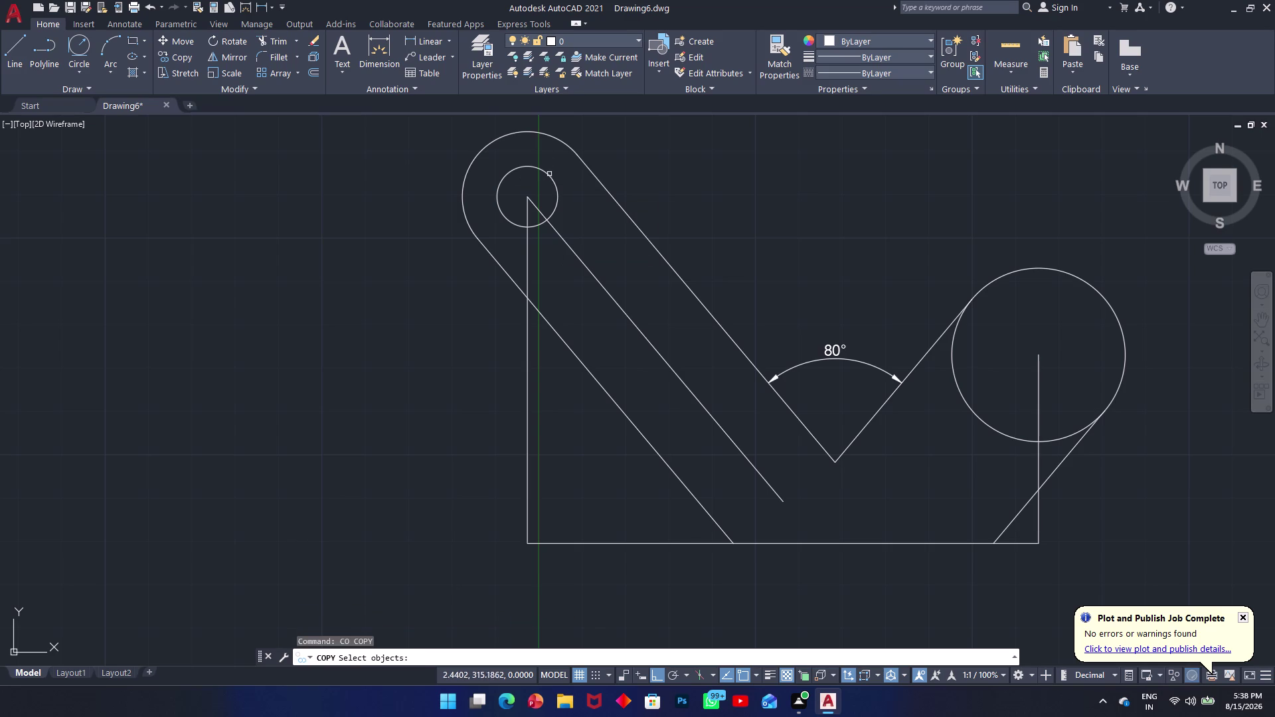
click(549, 175)
key(space)
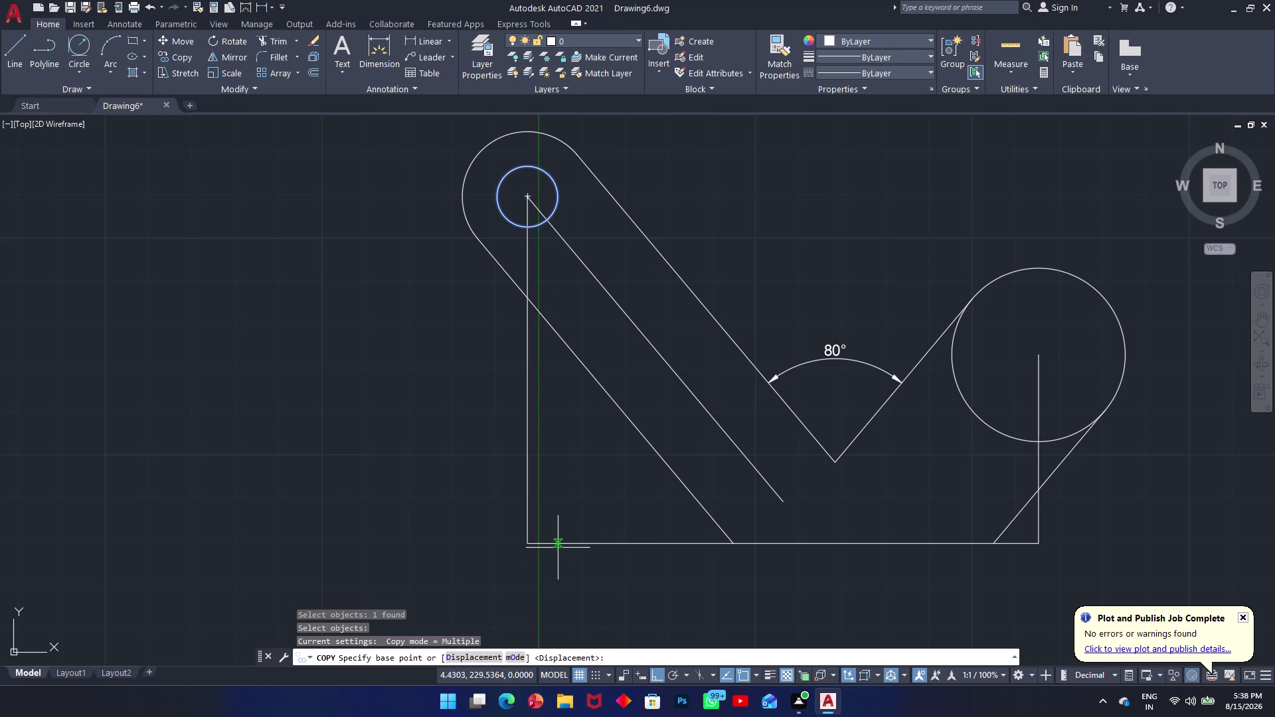
click(509, 657)
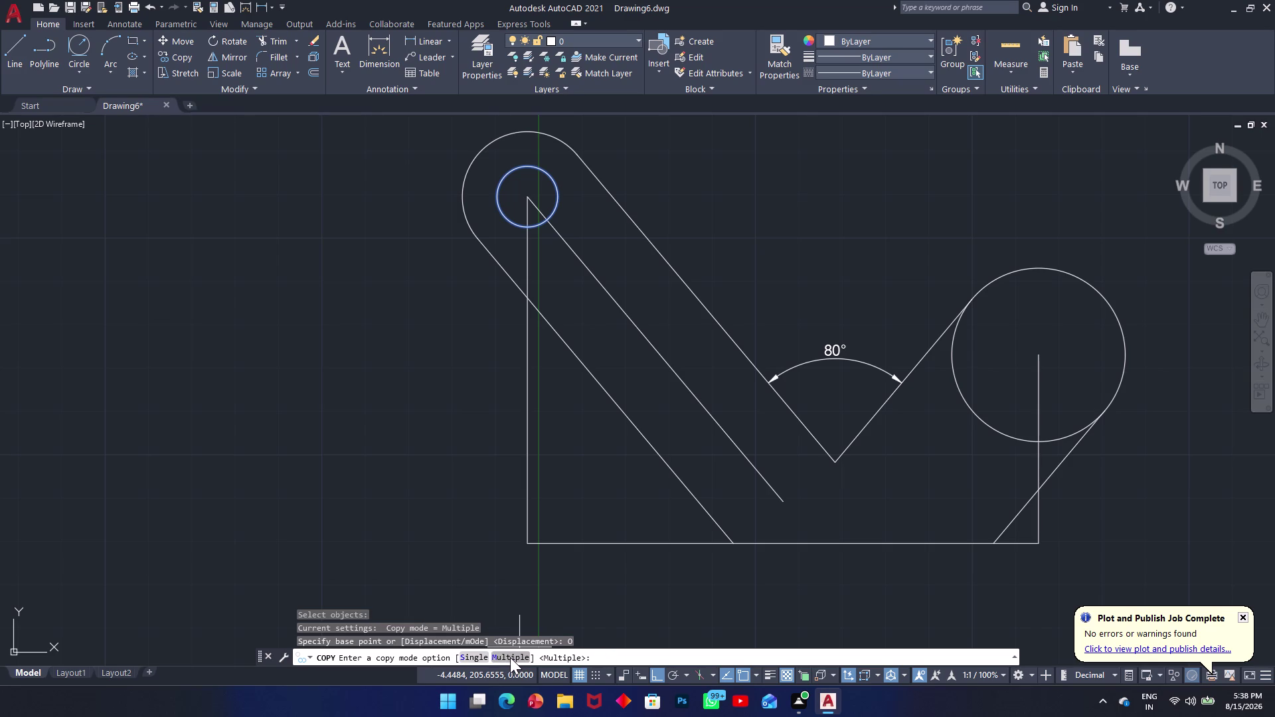
click(510, 658)
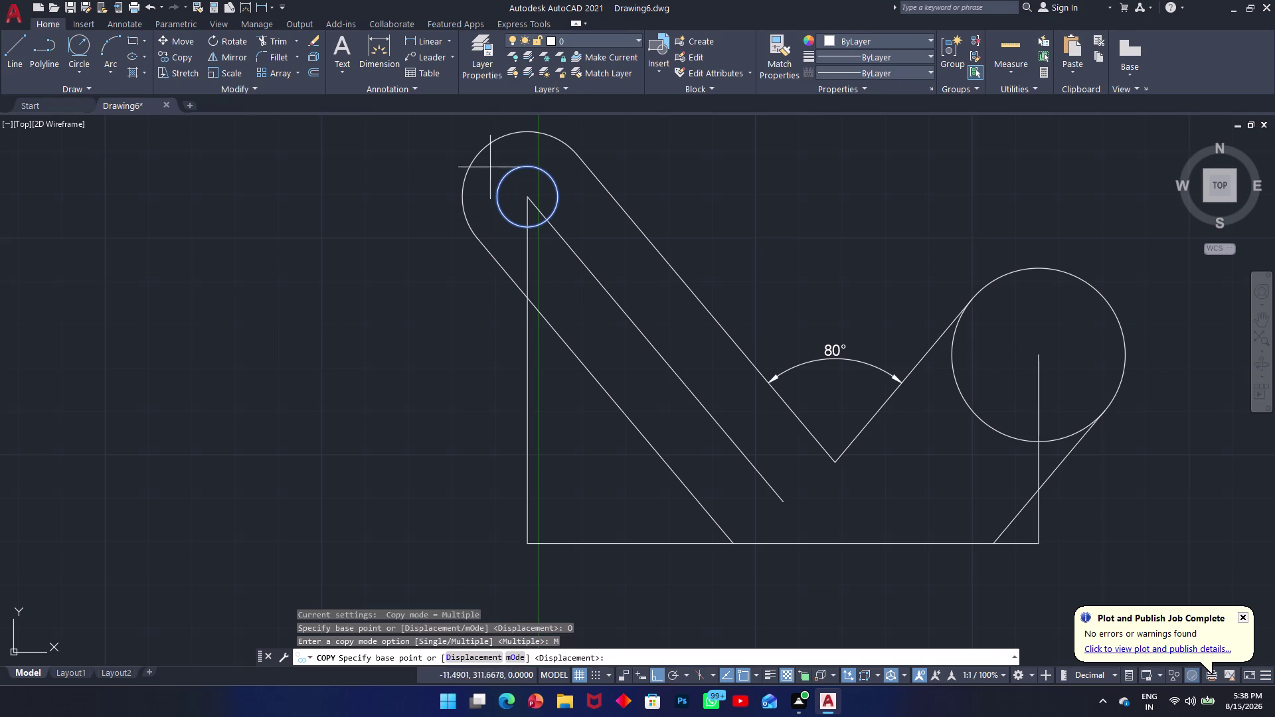
click(526, 198)
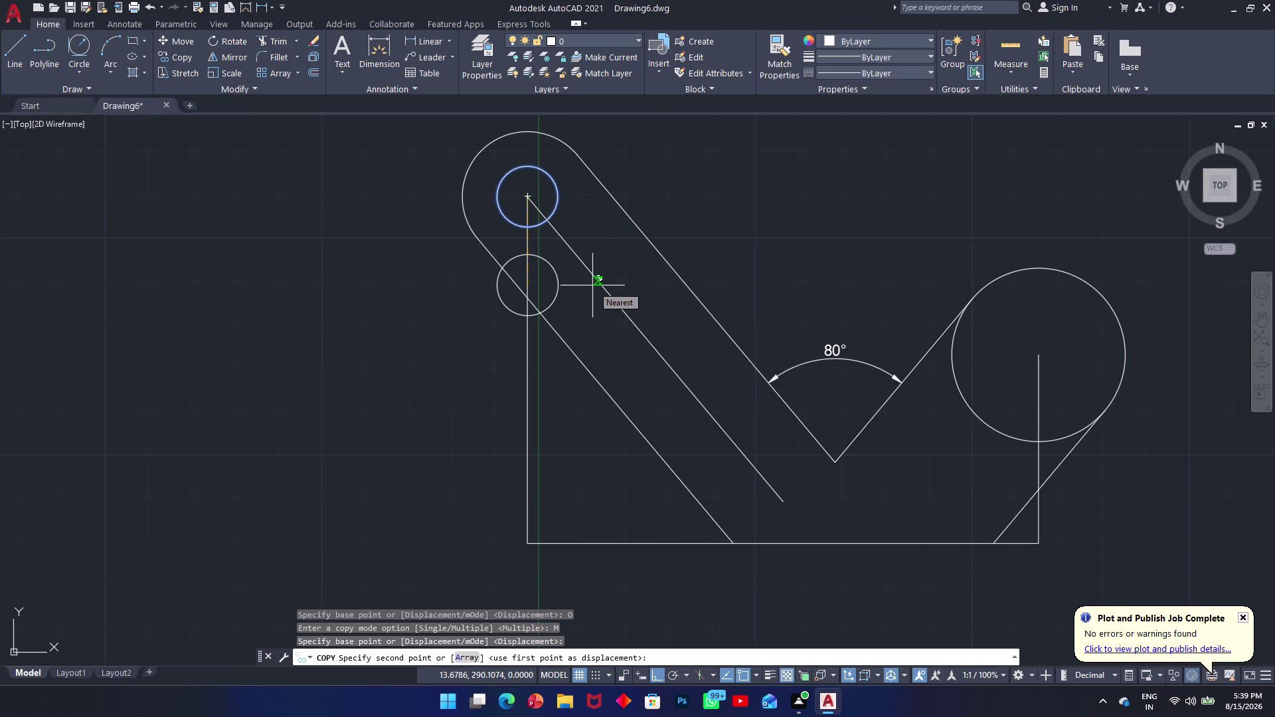
key(F8)
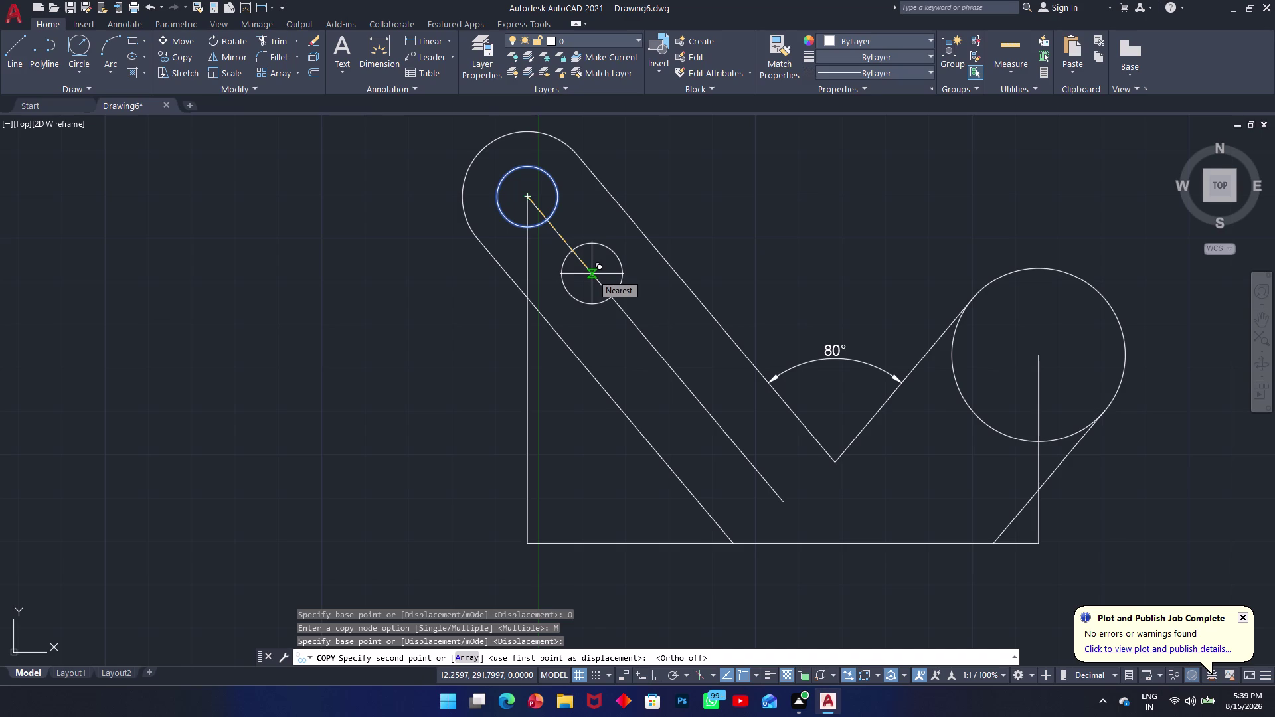
text(18)
key(Return)
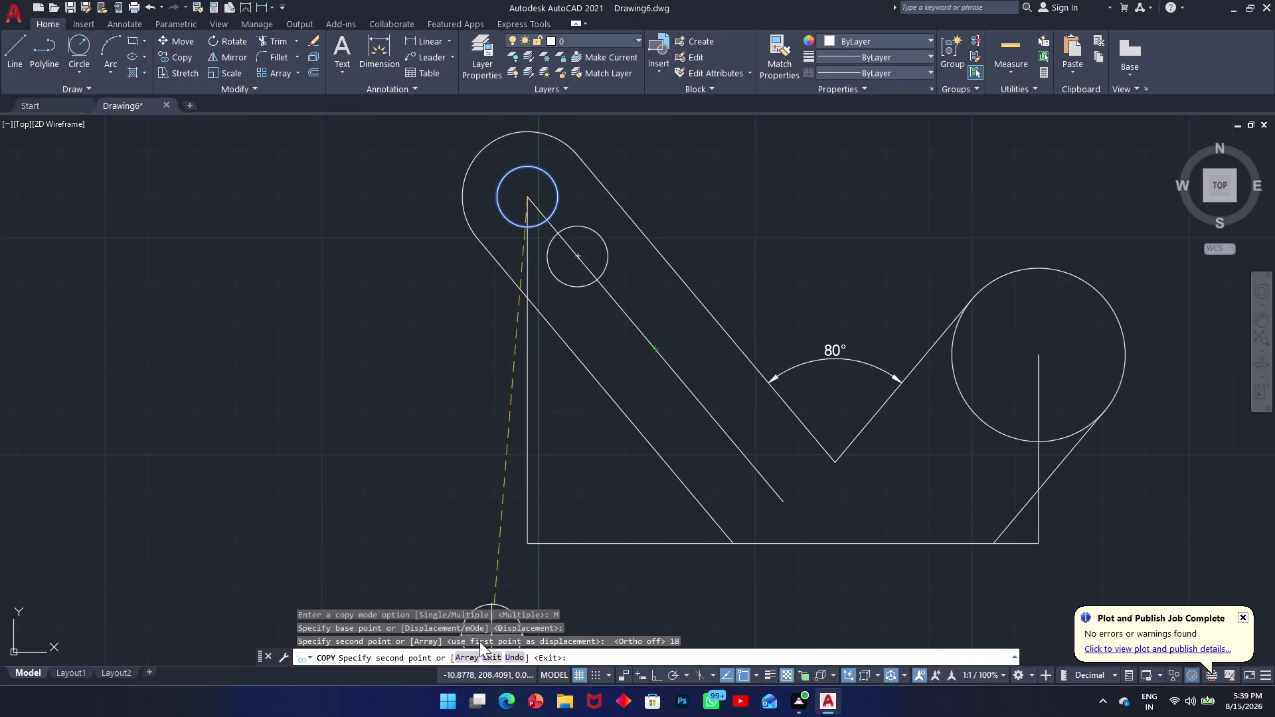
click(467, 656)
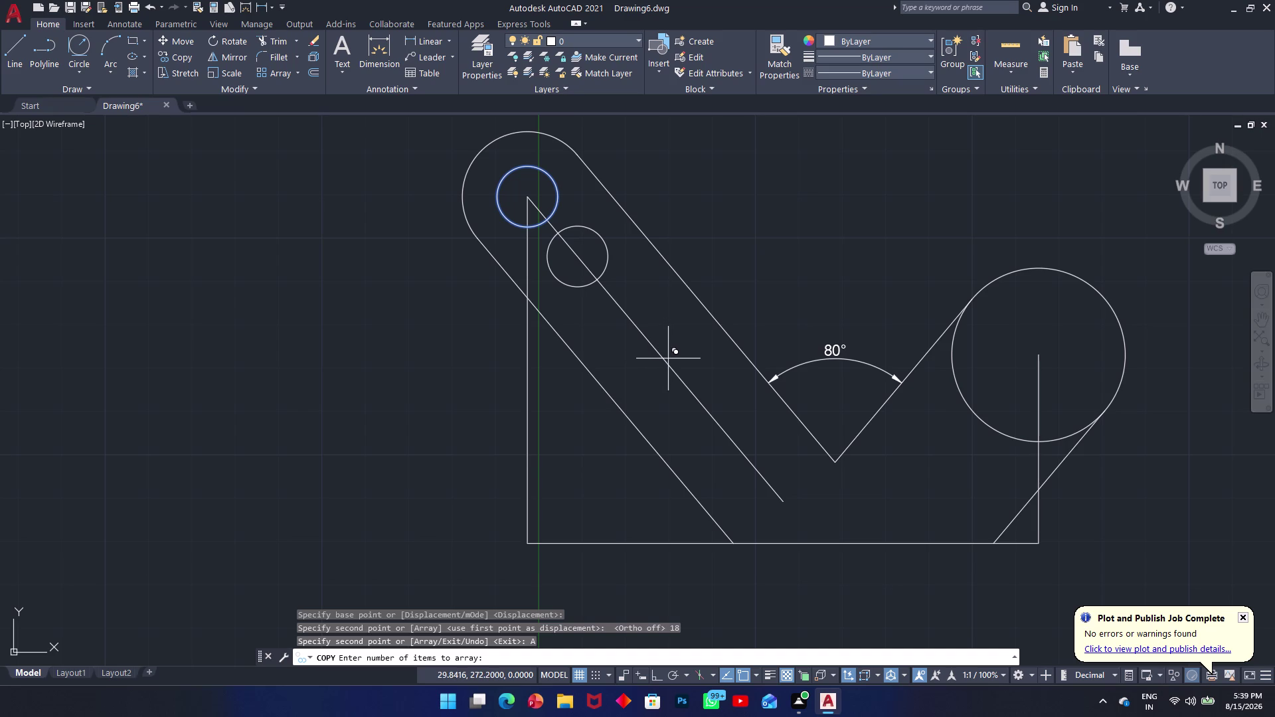
Array the hole copy as 3 items spaced 18 units apart along the centre line.
key(3)
key(Return)
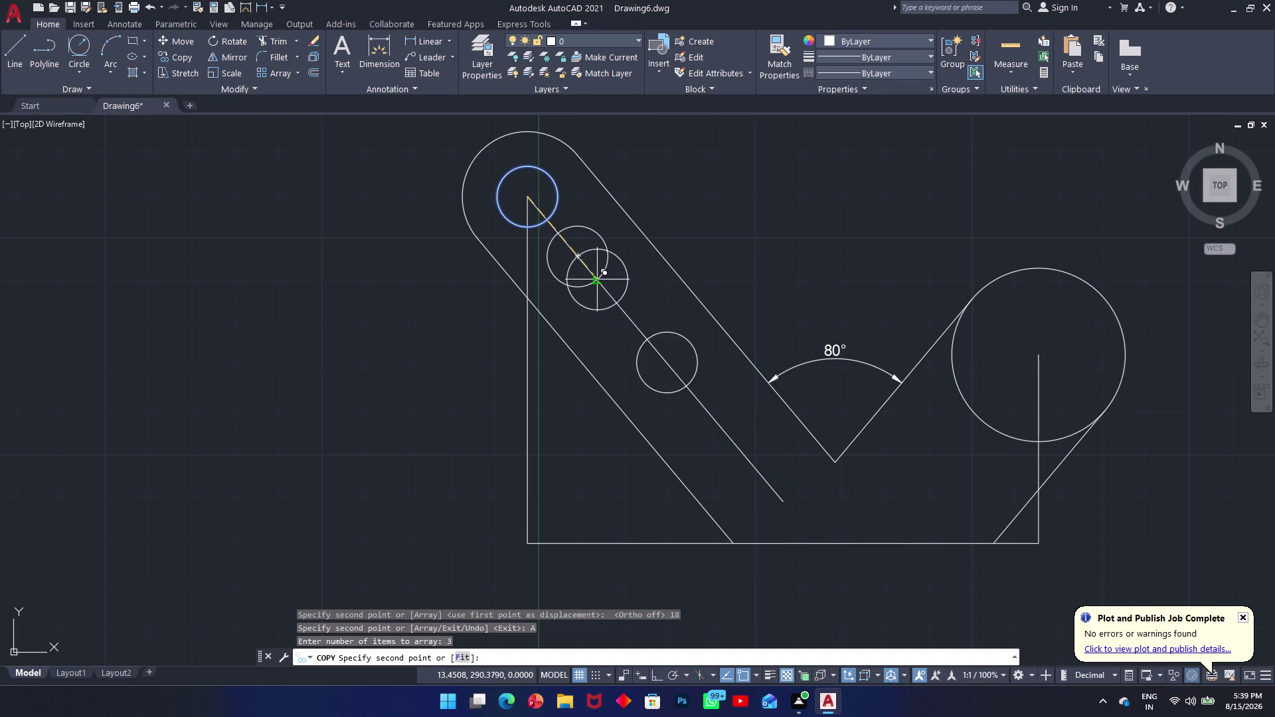
text(1)
text(8)
key(Return)
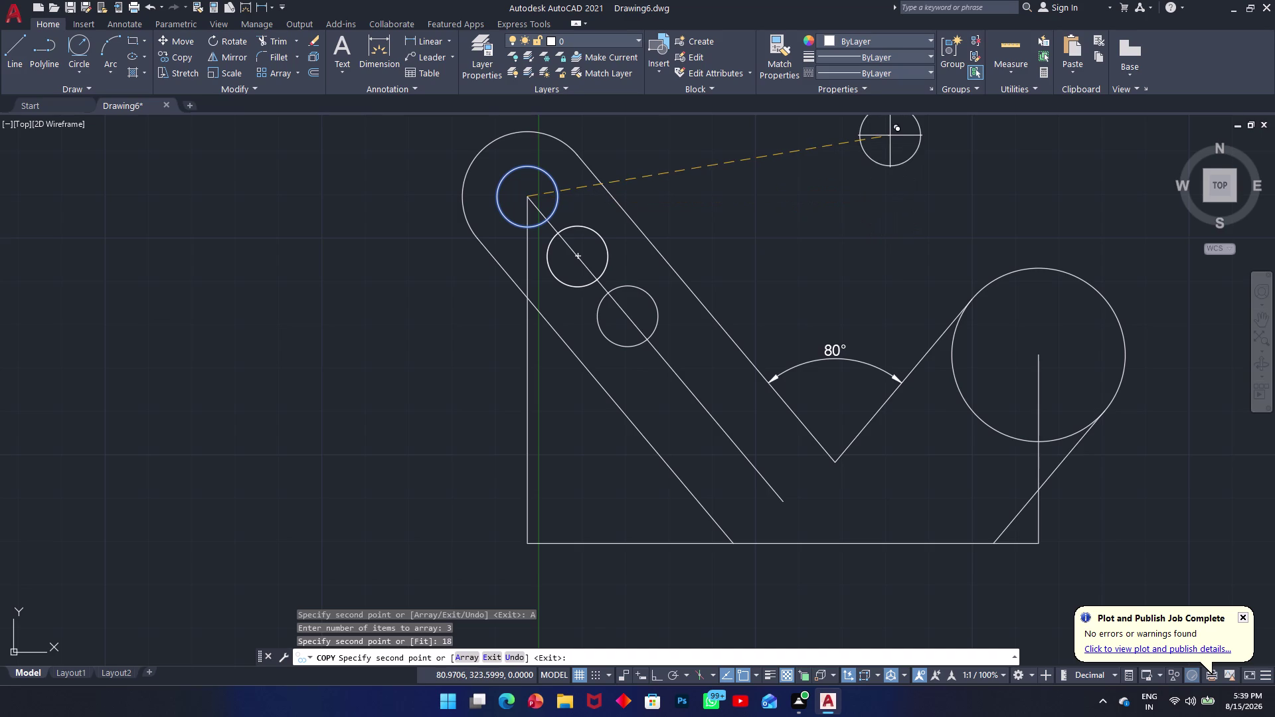
key(Return)
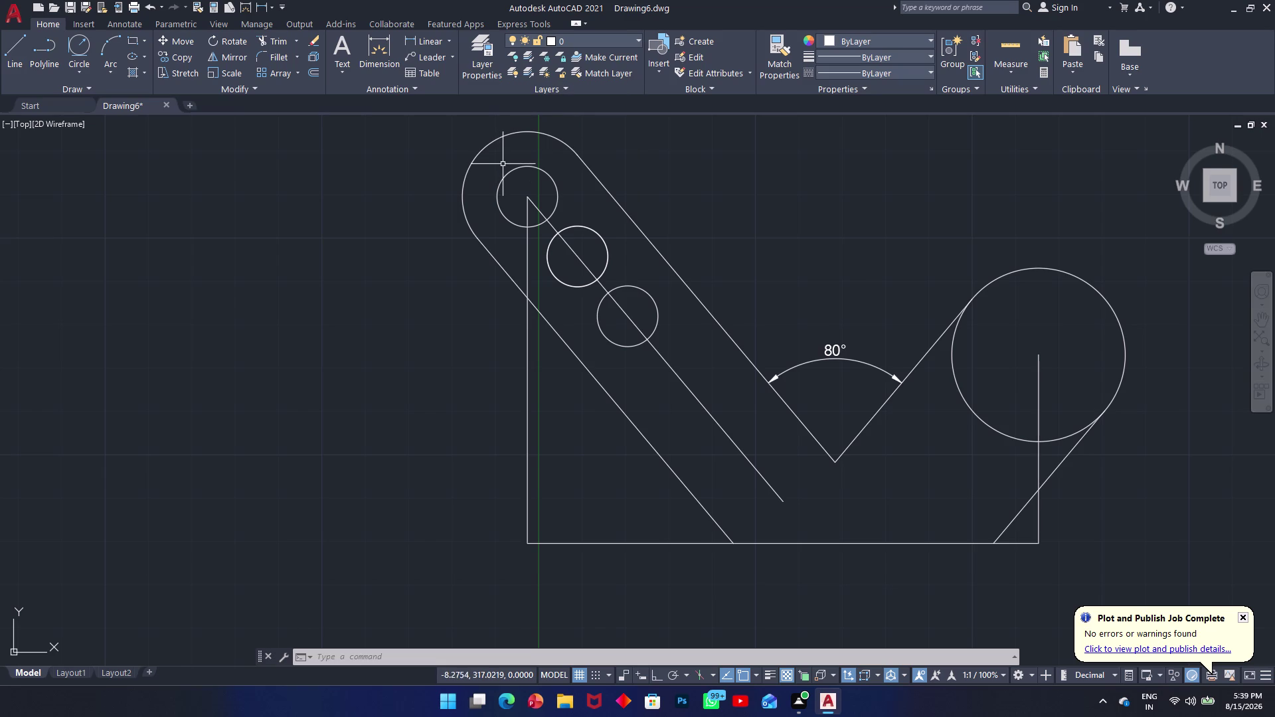
text(dal)
key(space)
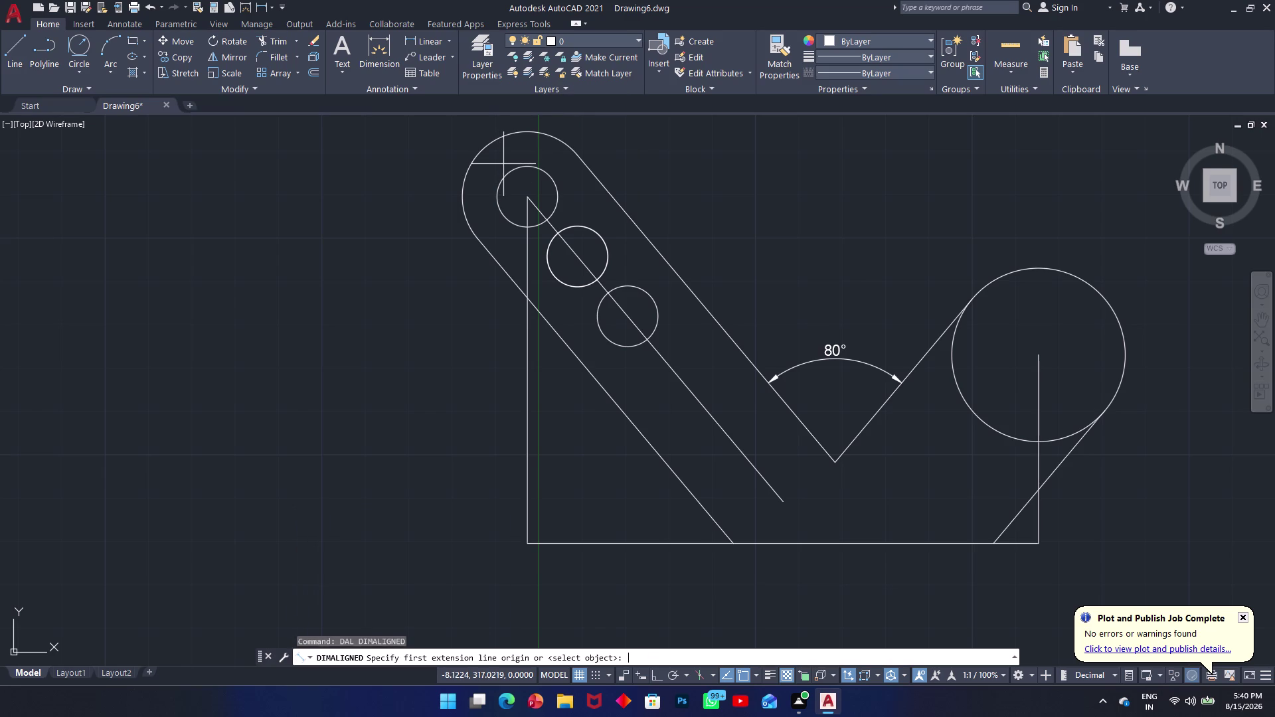
middle_drag(515, 191, 521, 304)
scroll(up, 3)
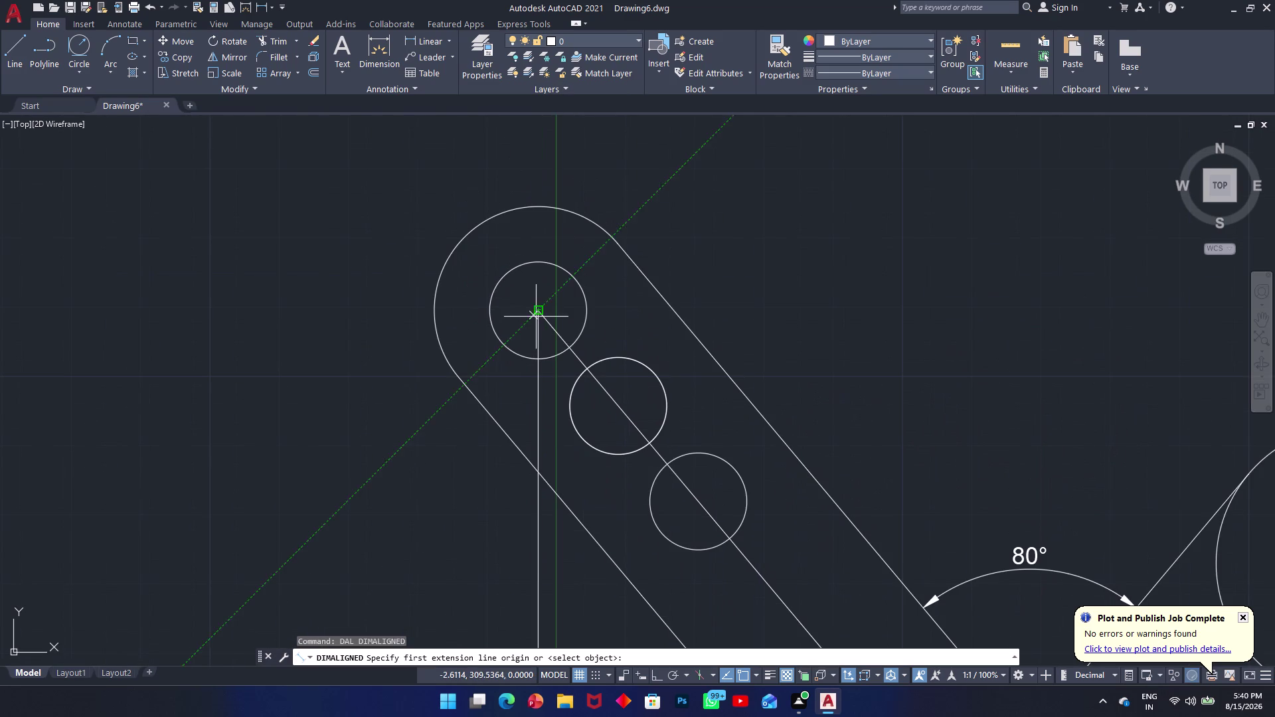
click(539, 316)
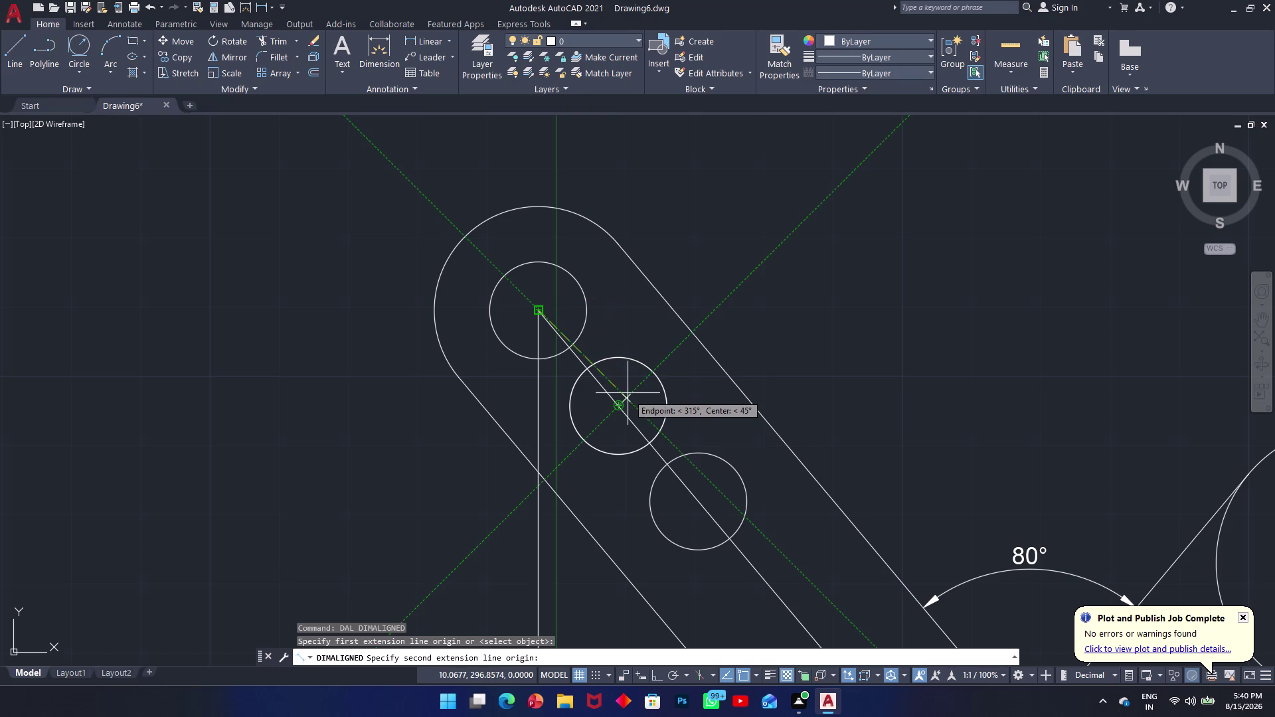
key(Escape)
text(d)
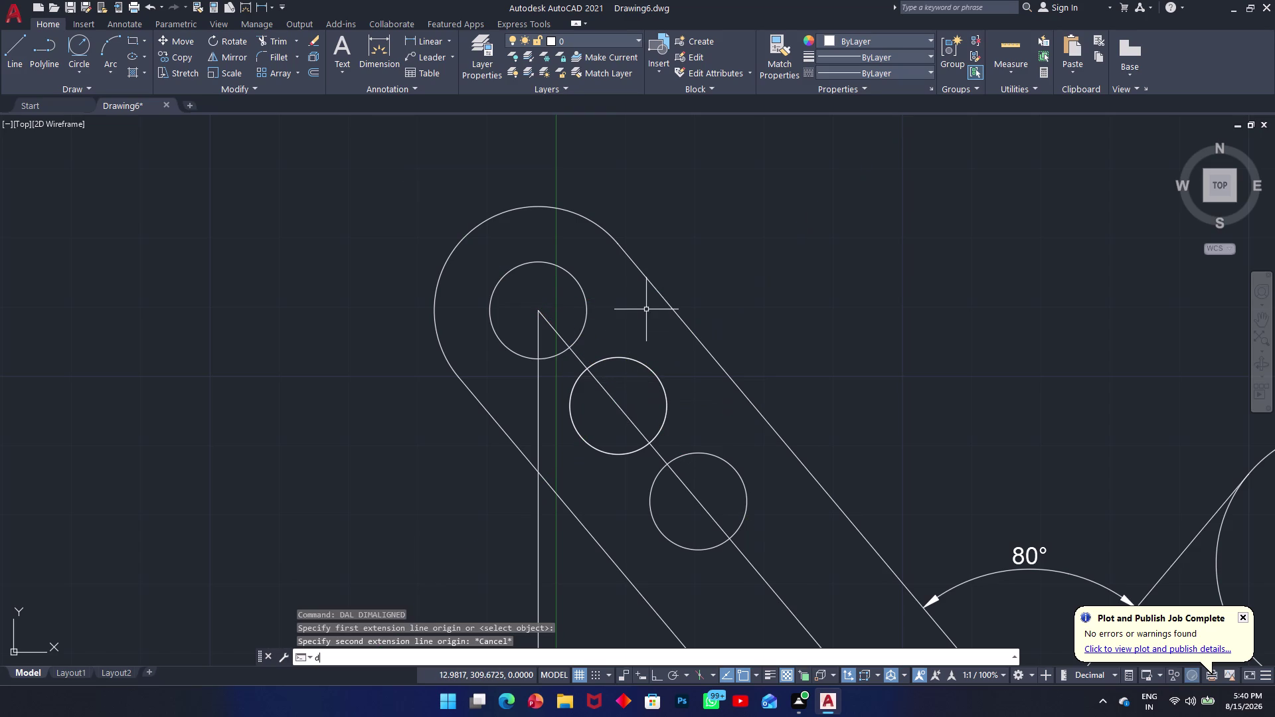
text(al)
key(space)
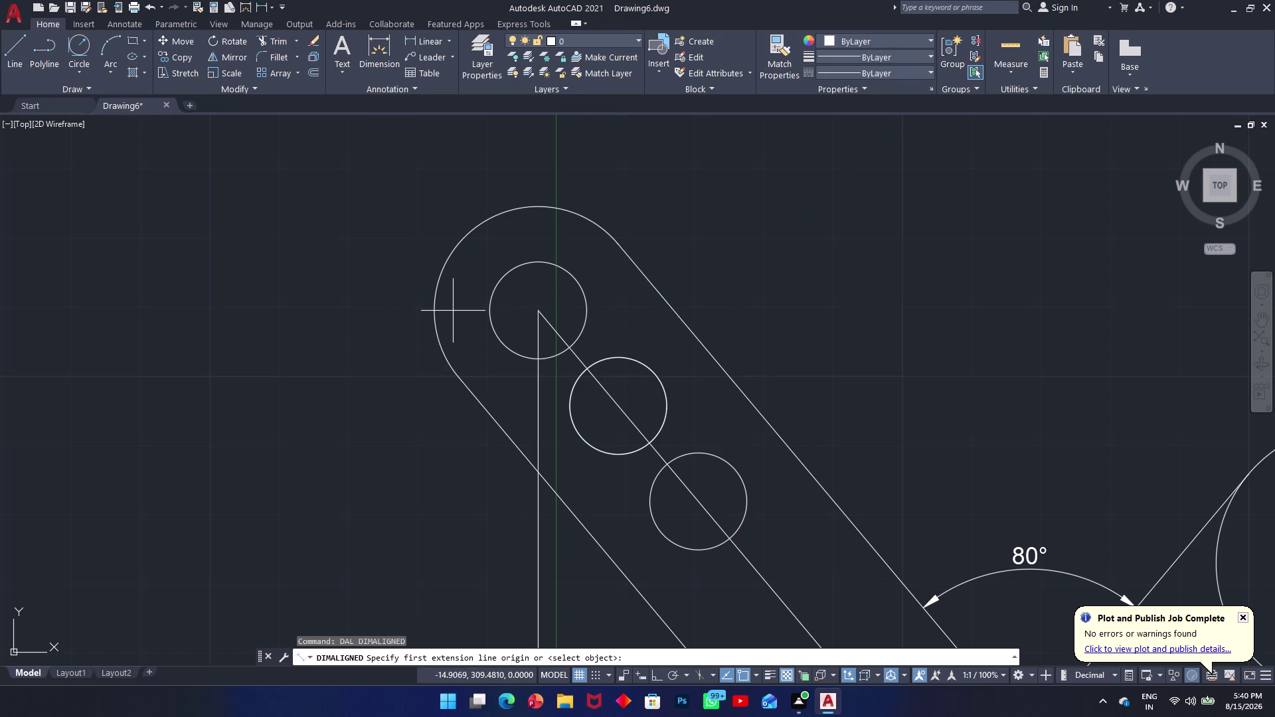
key(F8)
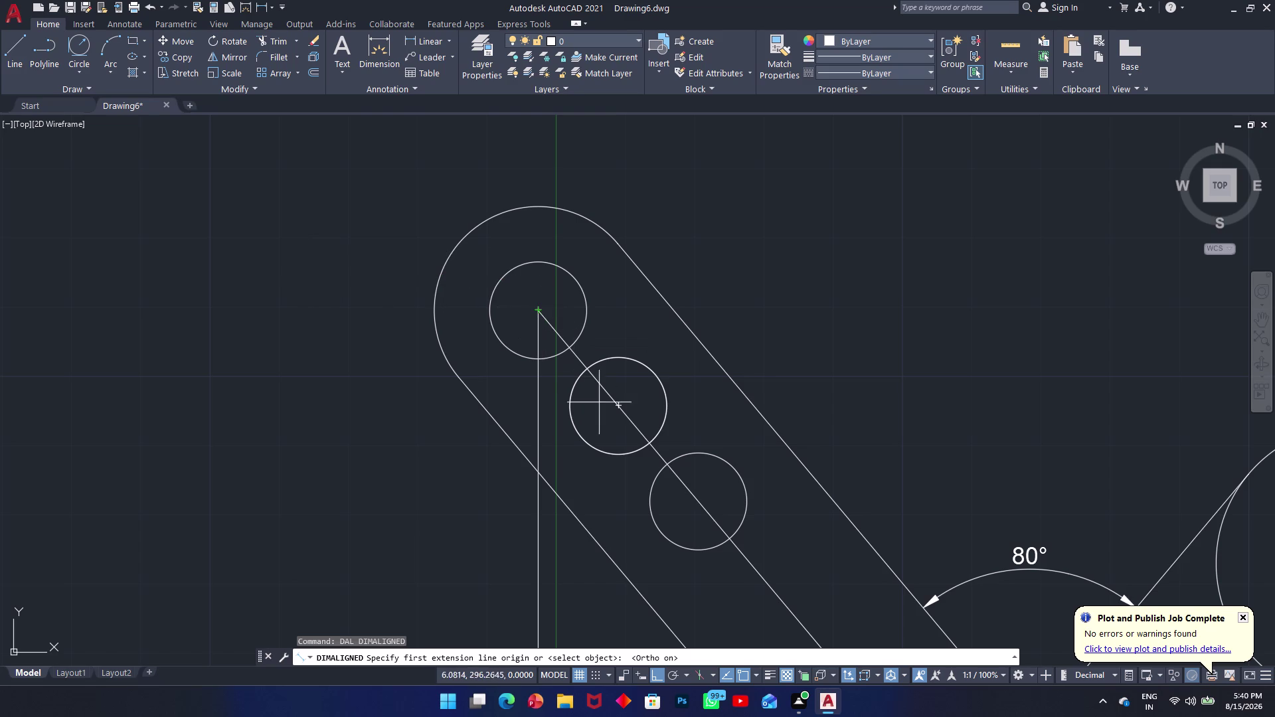
click(537, 306)
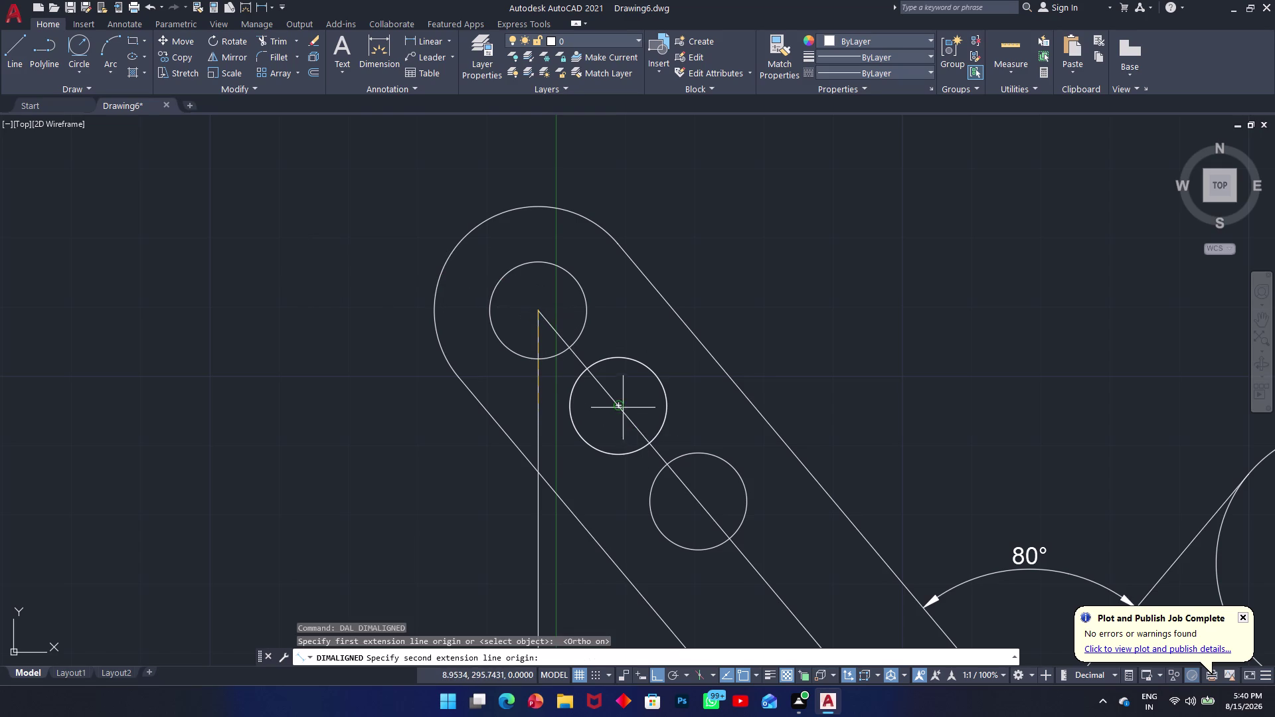
click(622, 406)
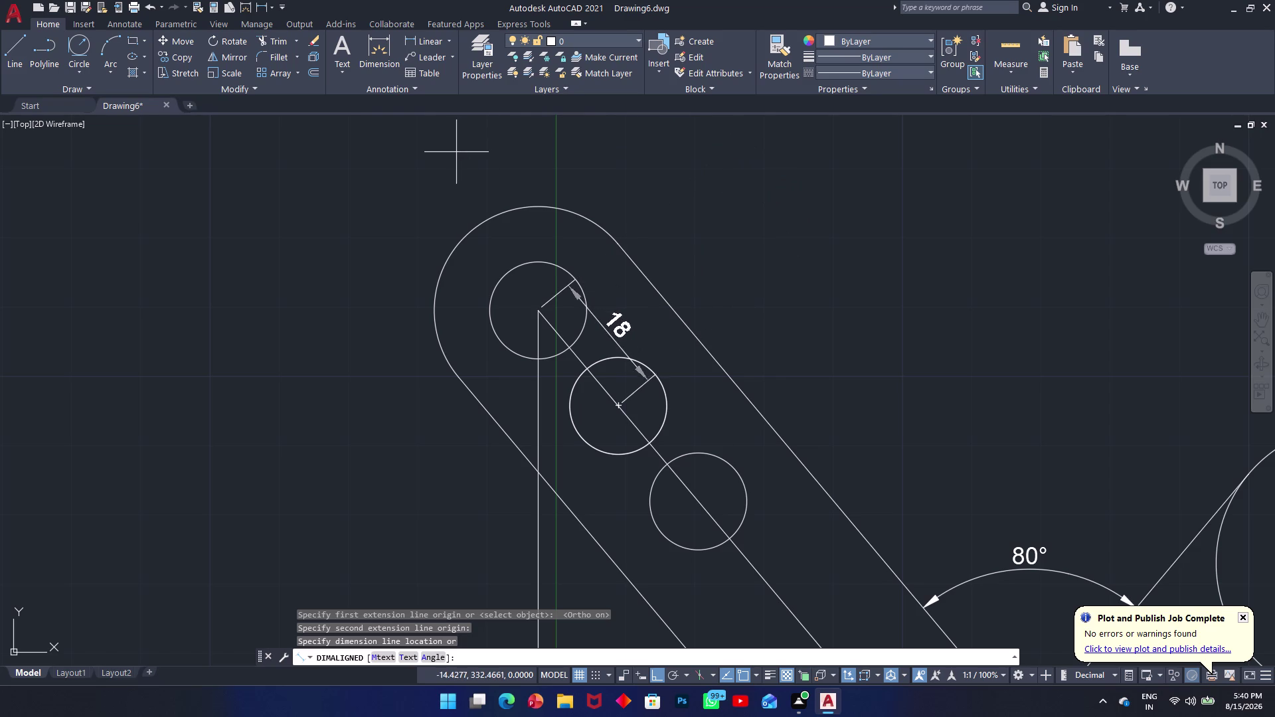
key(Escape)
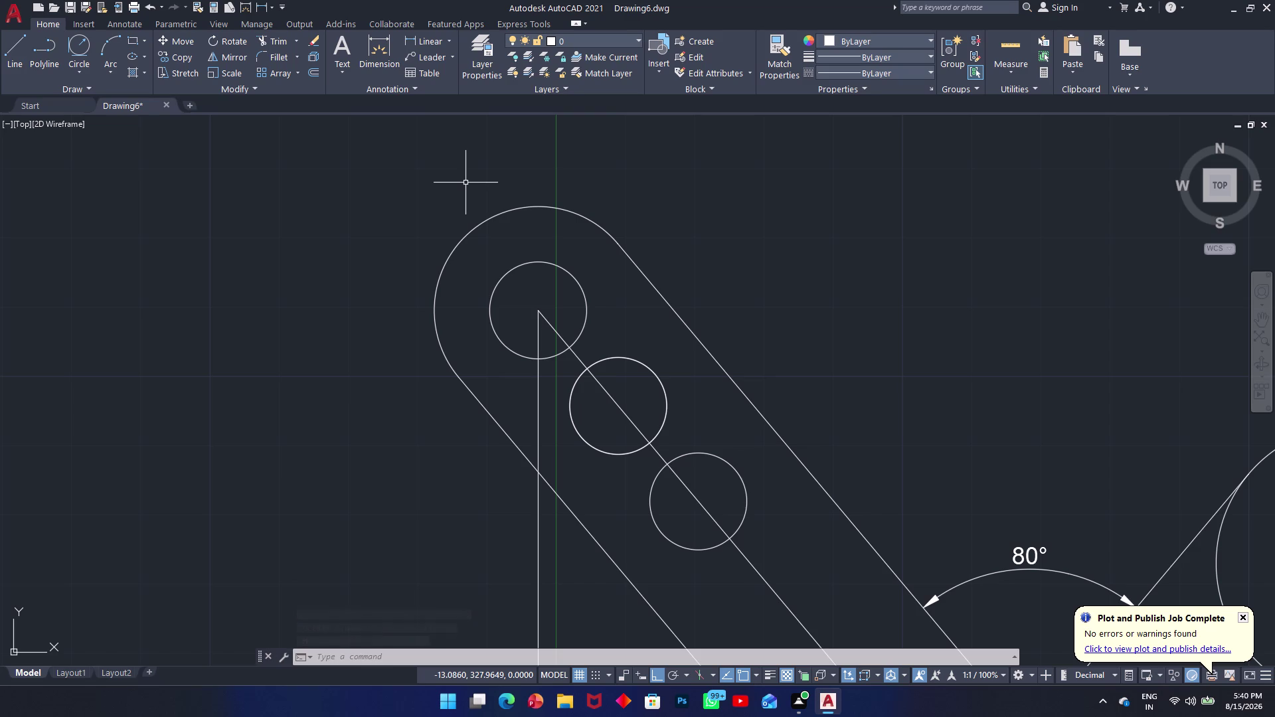
Erase the two copied holes and the diagonal centre line.
click(659, 449)
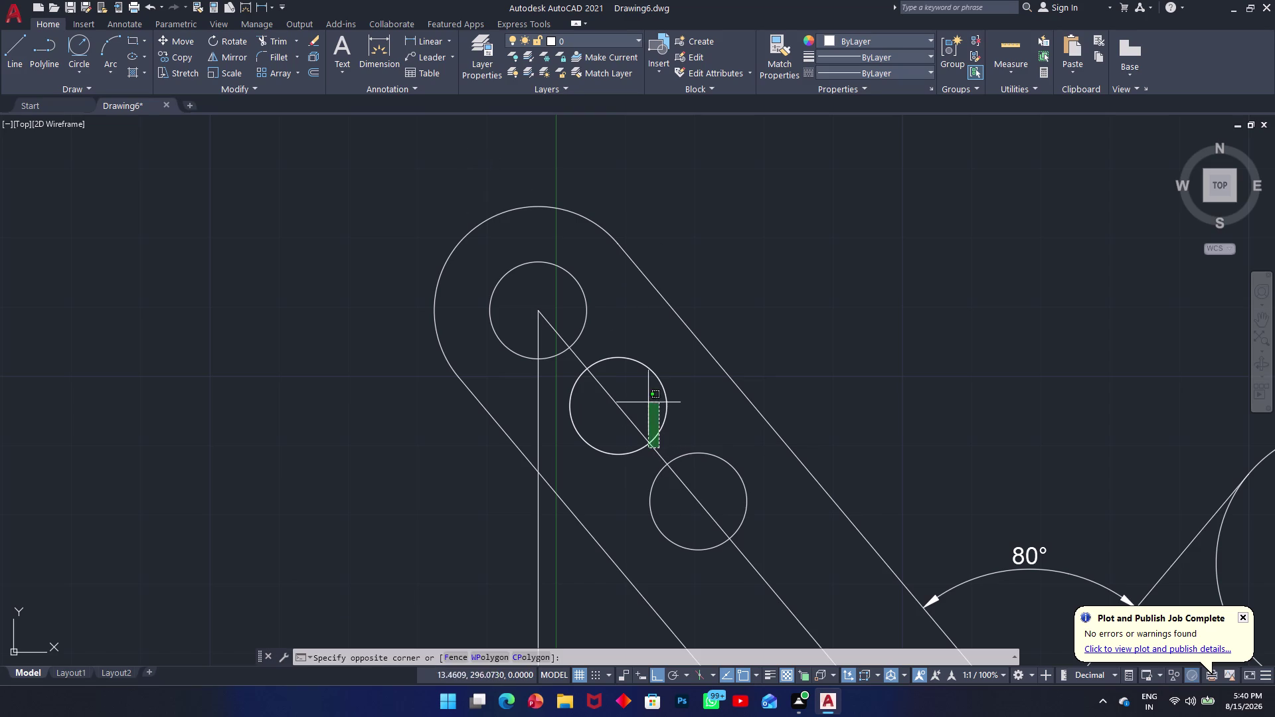
click(648, 402)
drag(734, 475, 706, 461)
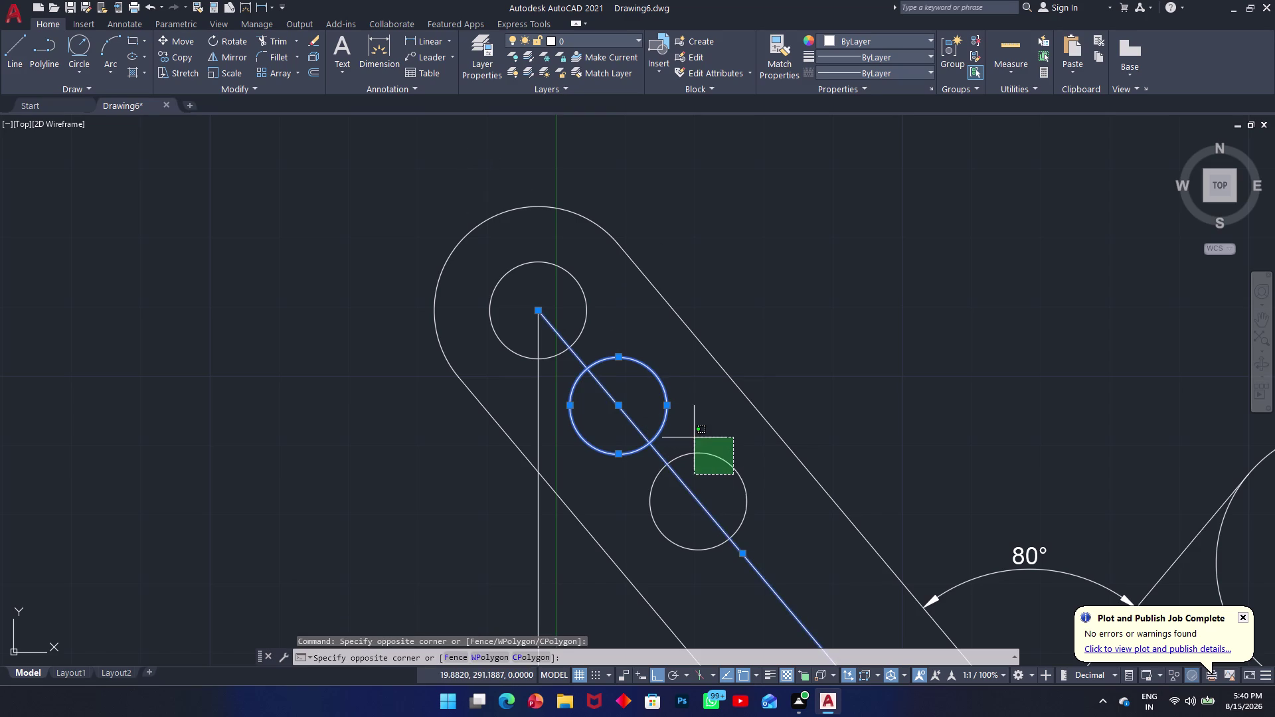
click(695, 438)
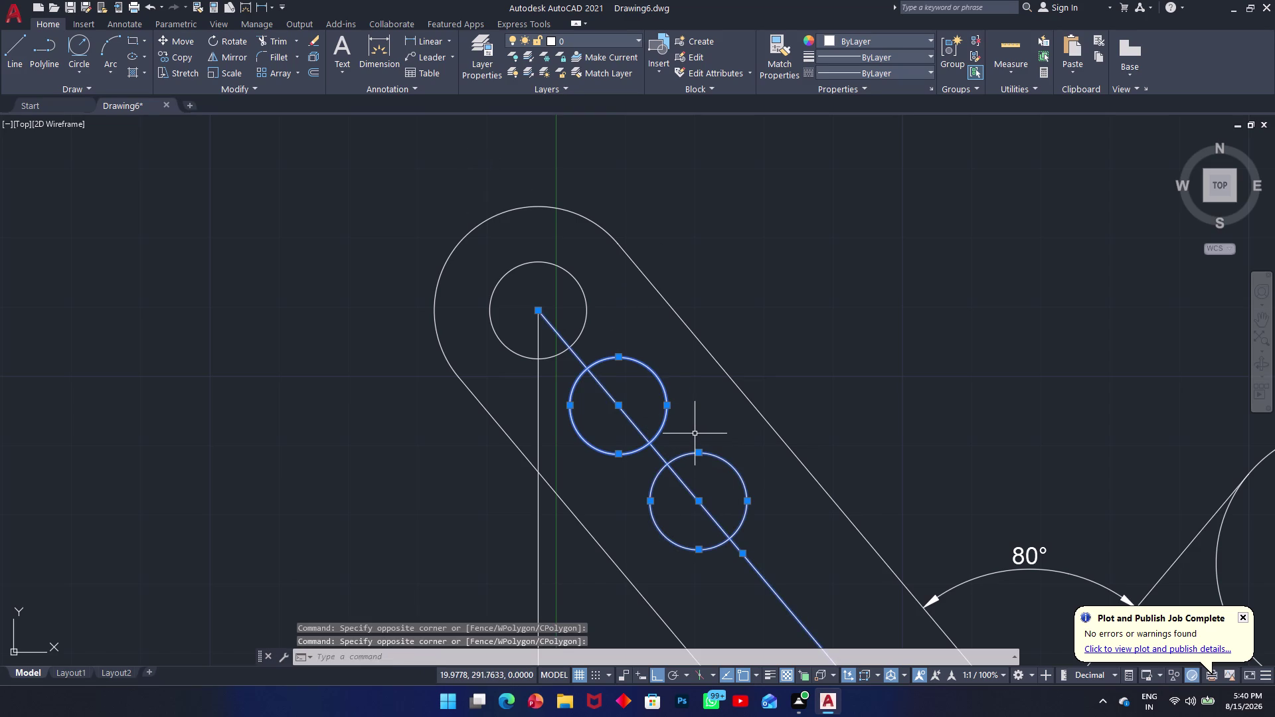
key(Delete)
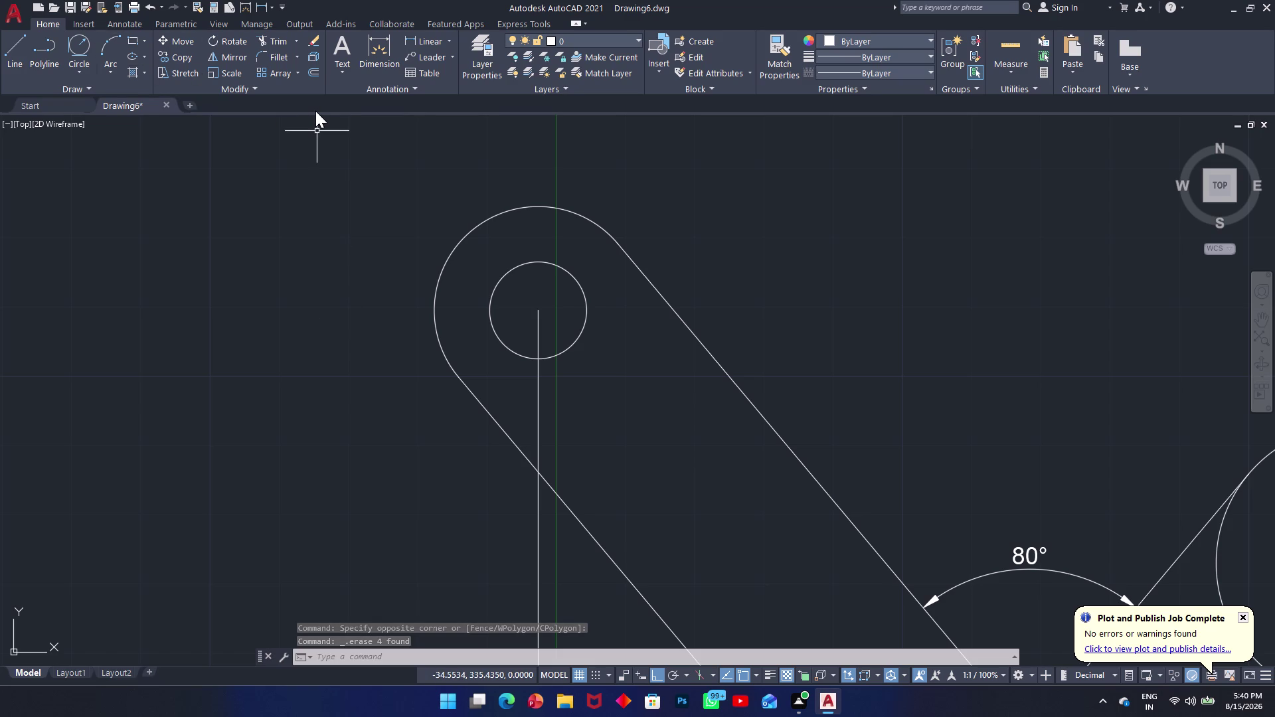
Start a line at the small hole's centre, then cancel it.
text(l)
key(space)
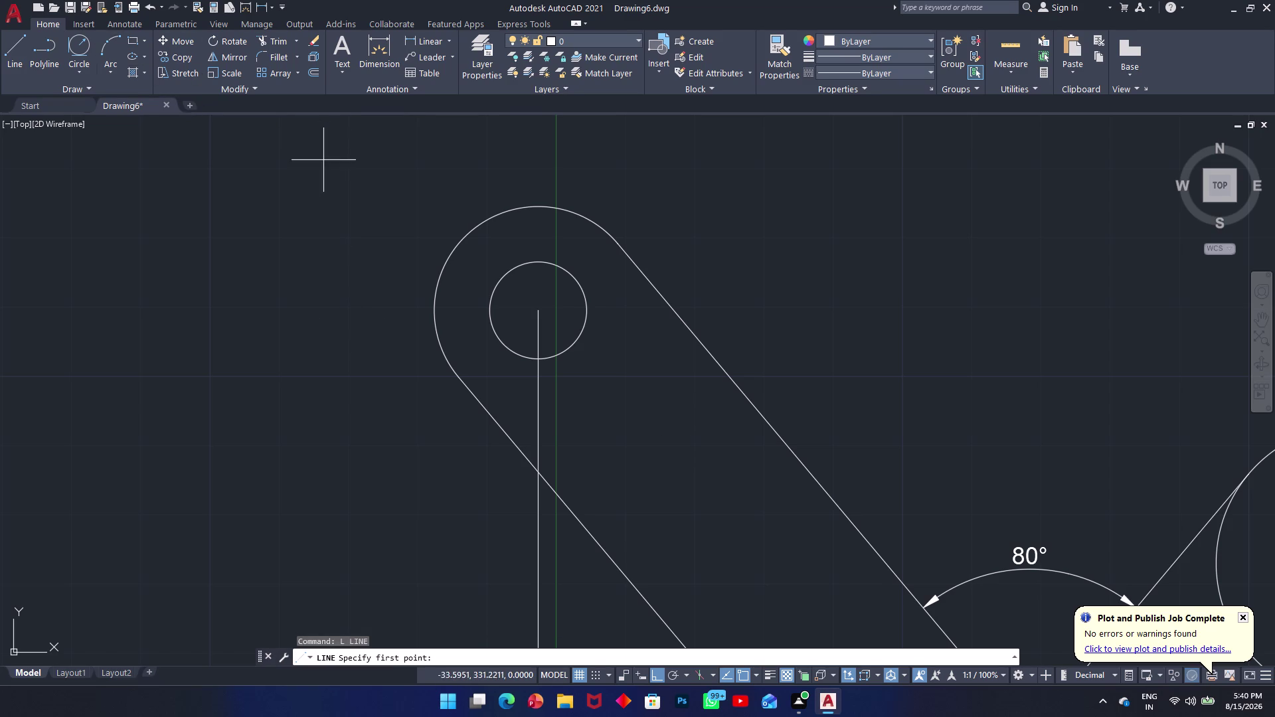
scroll(up, 3)
scroll(down, 3)
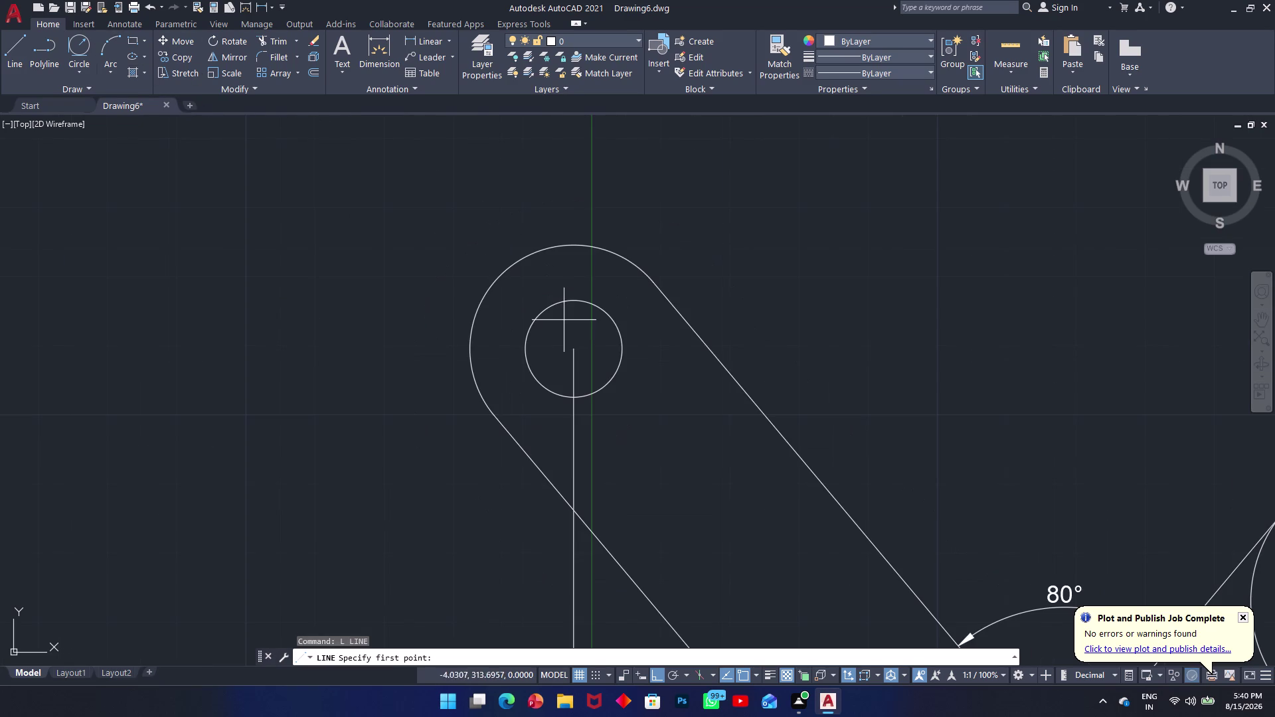
click(575, 348)
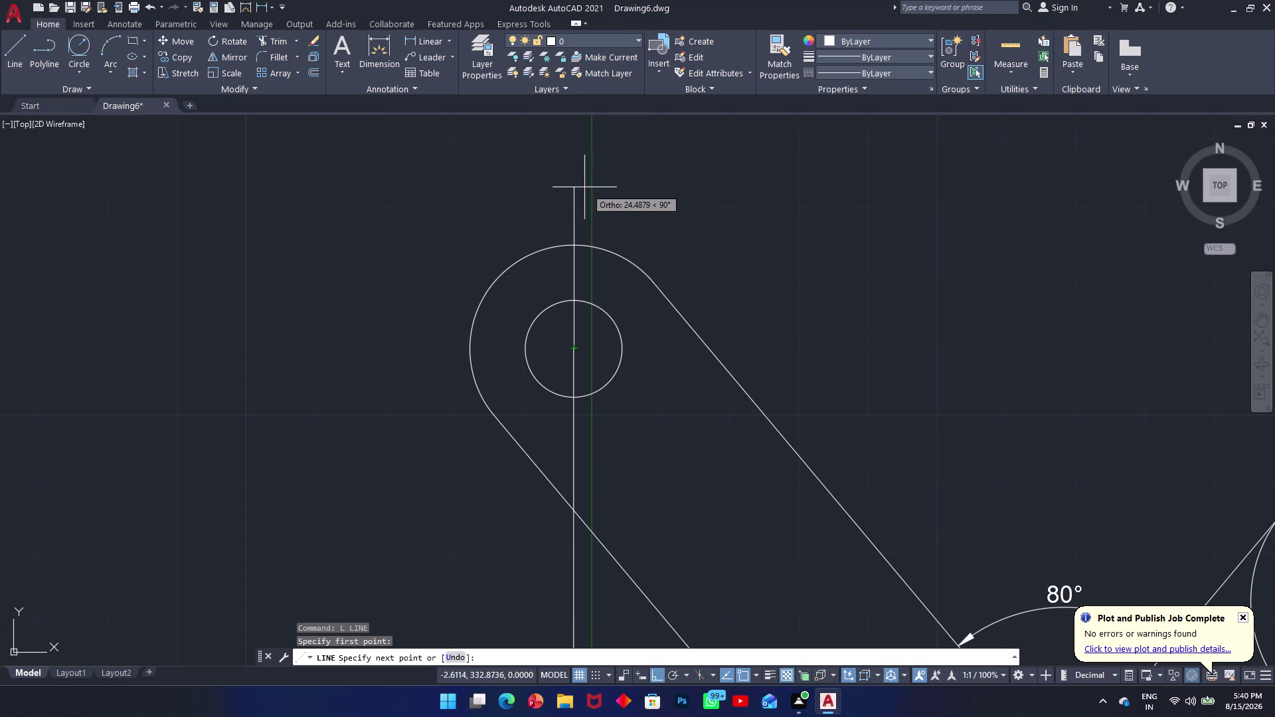
scroll(down, 3)
middle_drag(590, 172, 567, 342)
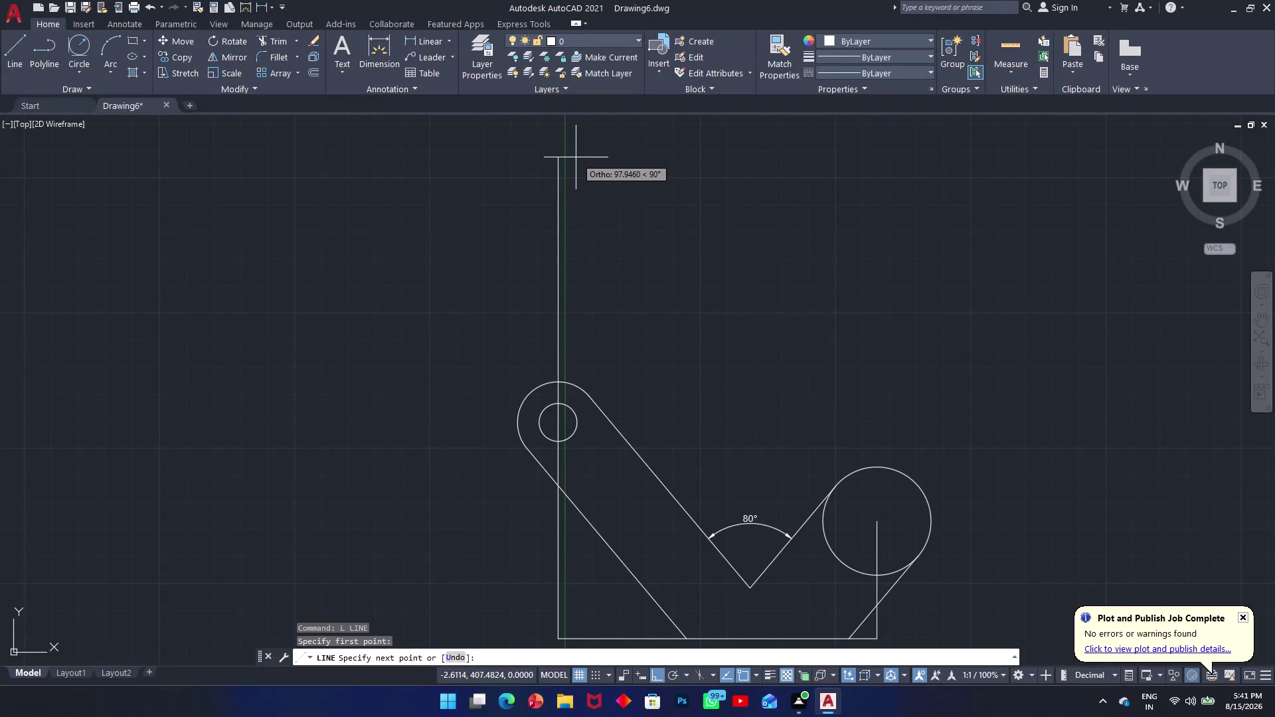
key(Escape)
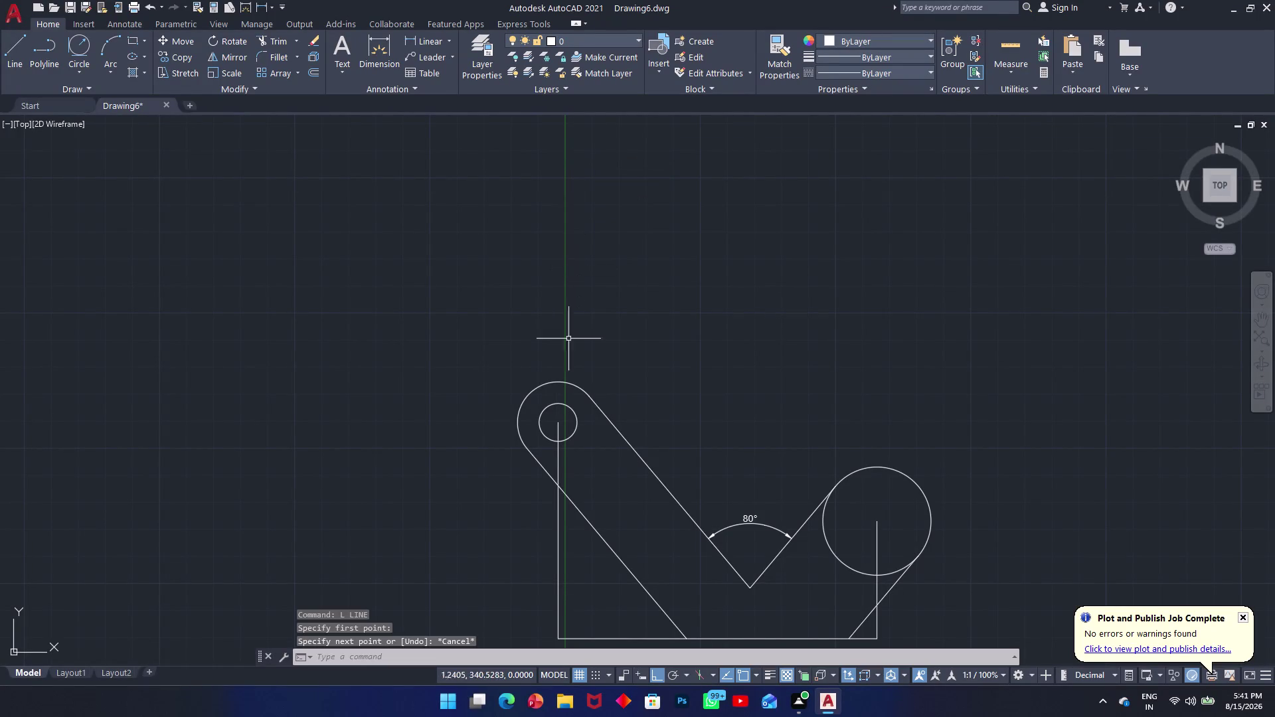
Offset the arm's lower-left edge 15 units inward.
key(l)
key(Escape)
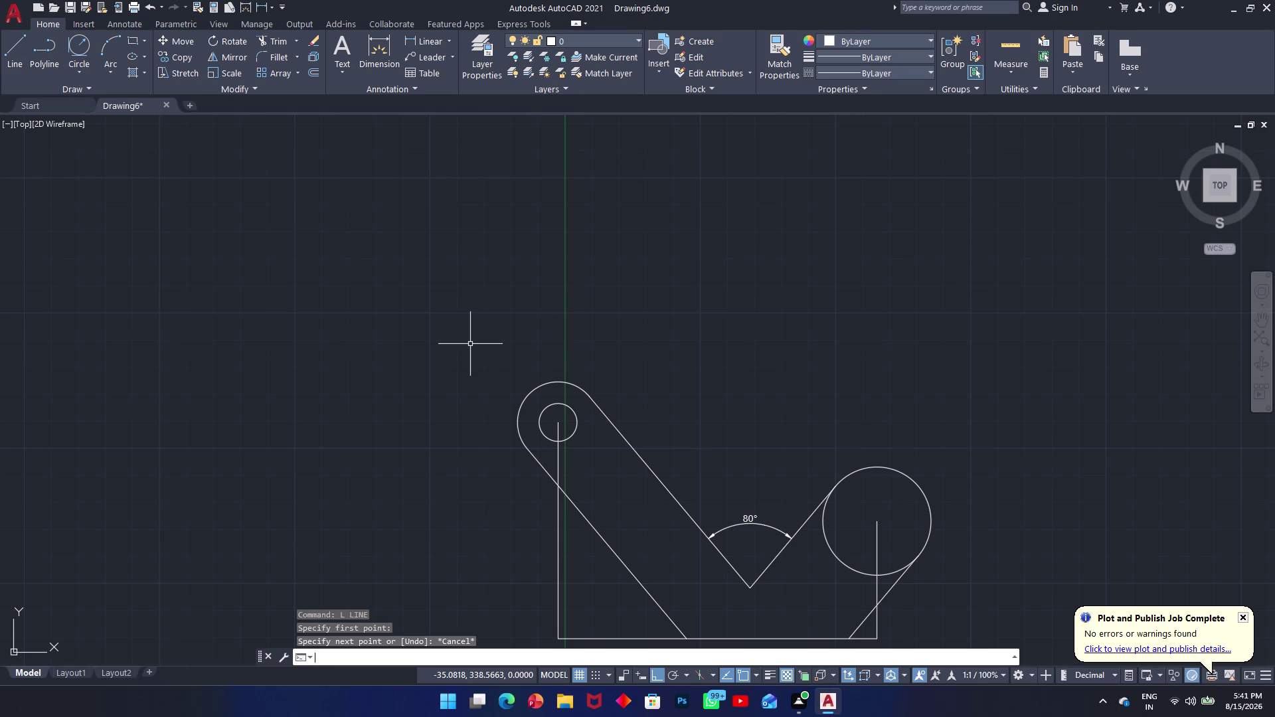
click(611, 542)
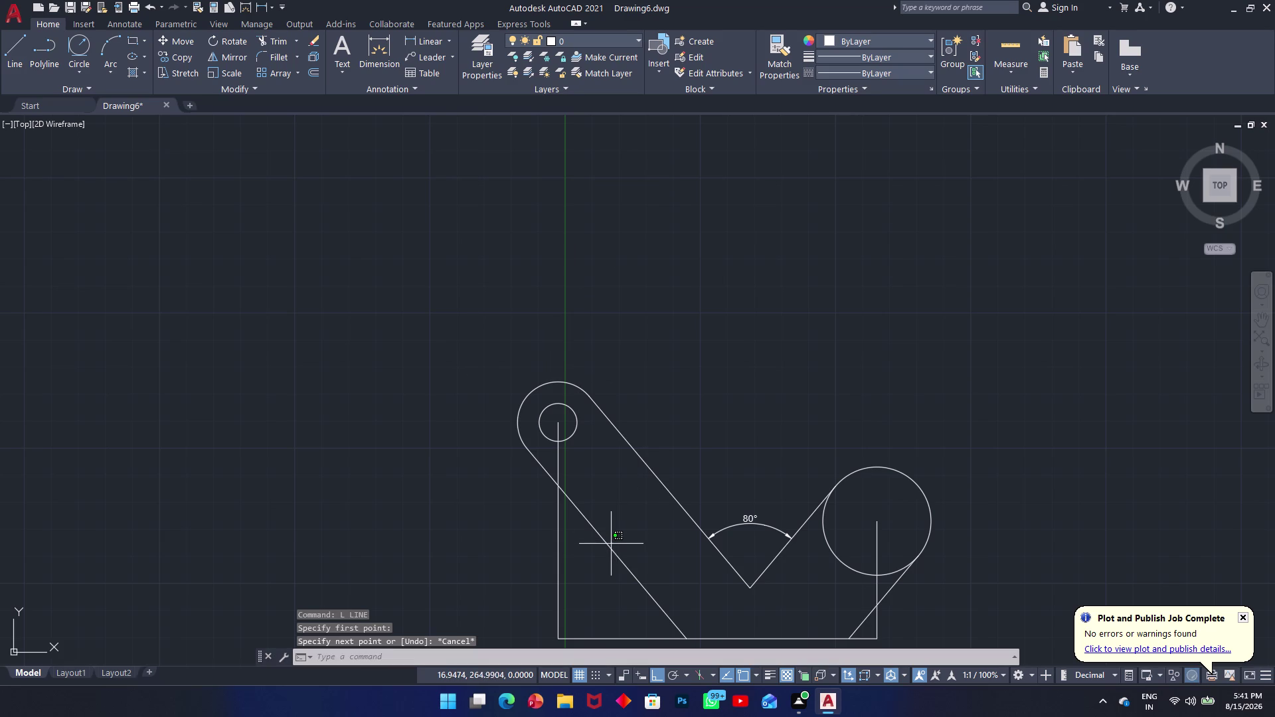
click(609, 548)
text(o)
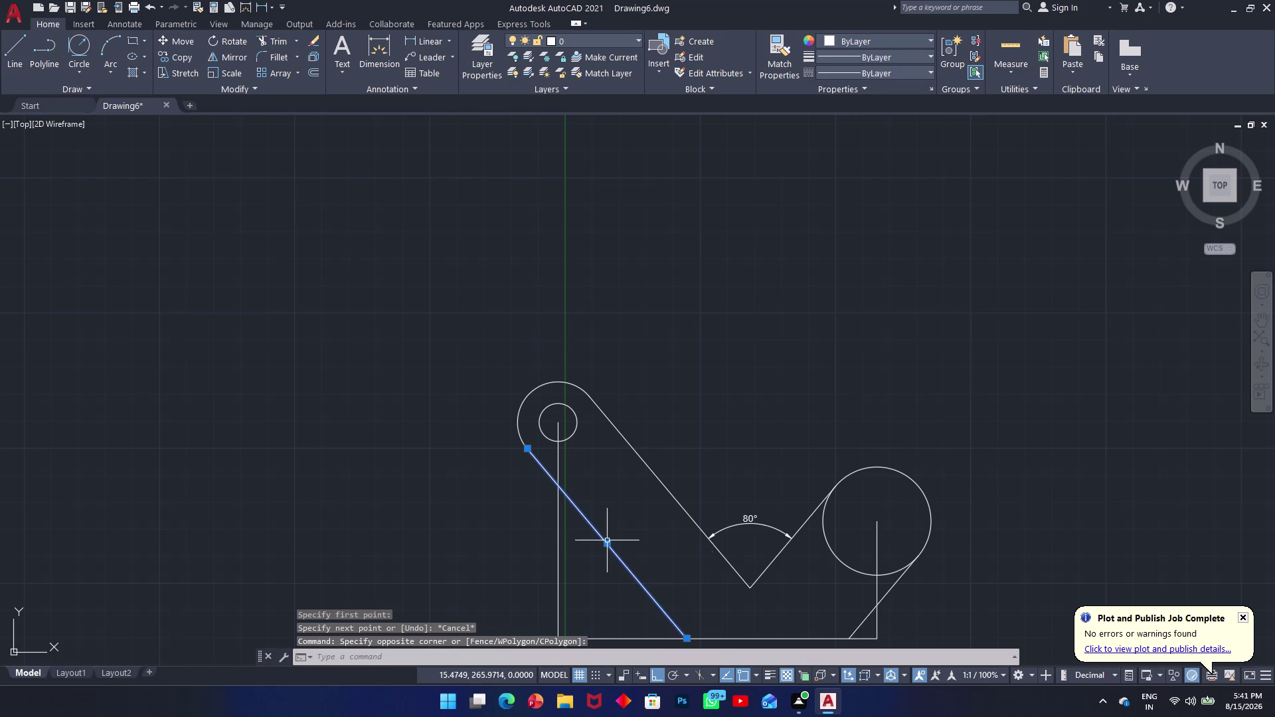
key(space)
text(15)
key(Return)
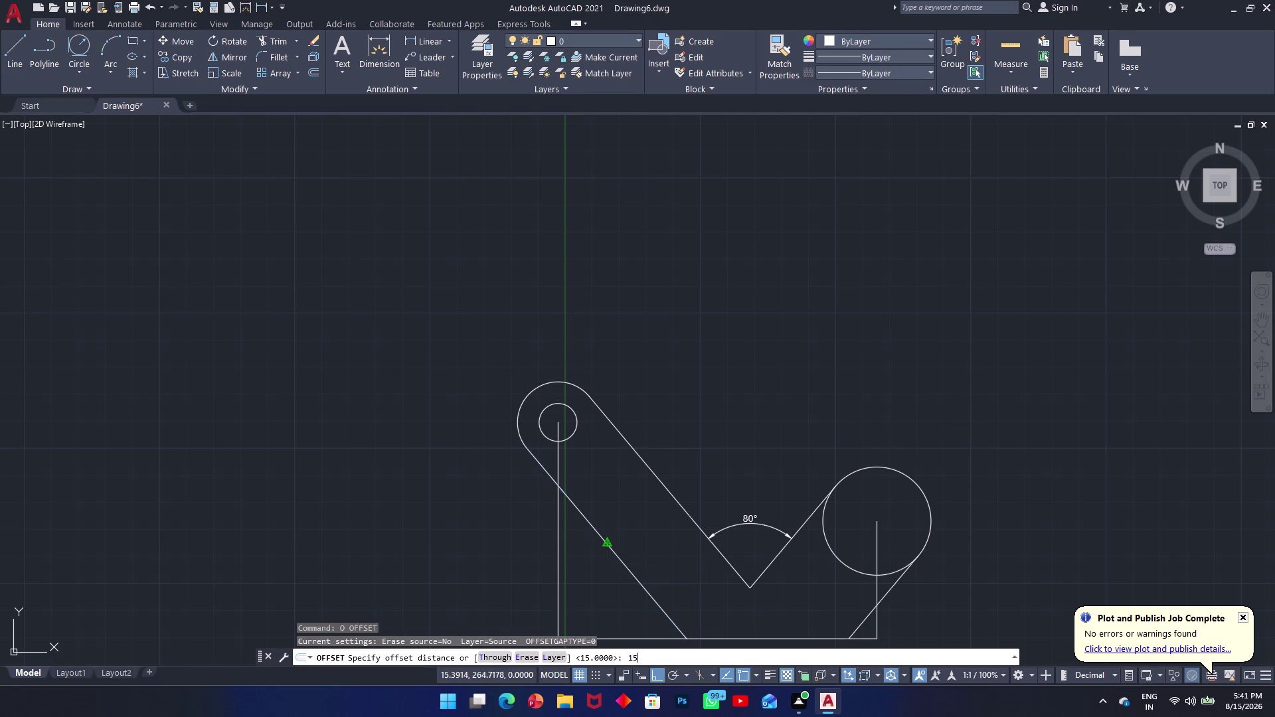
click(848, 335)
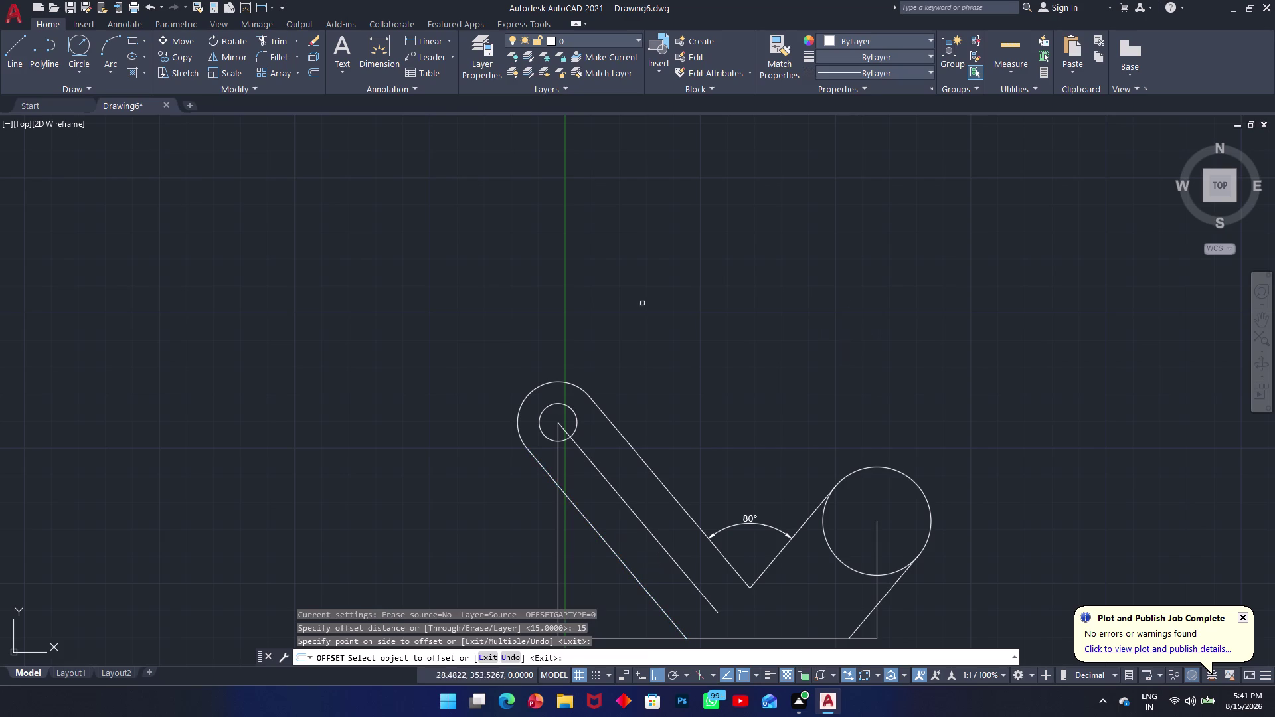
Cancel the offset and start a new line near the upper pin.
scroll(up, 3)
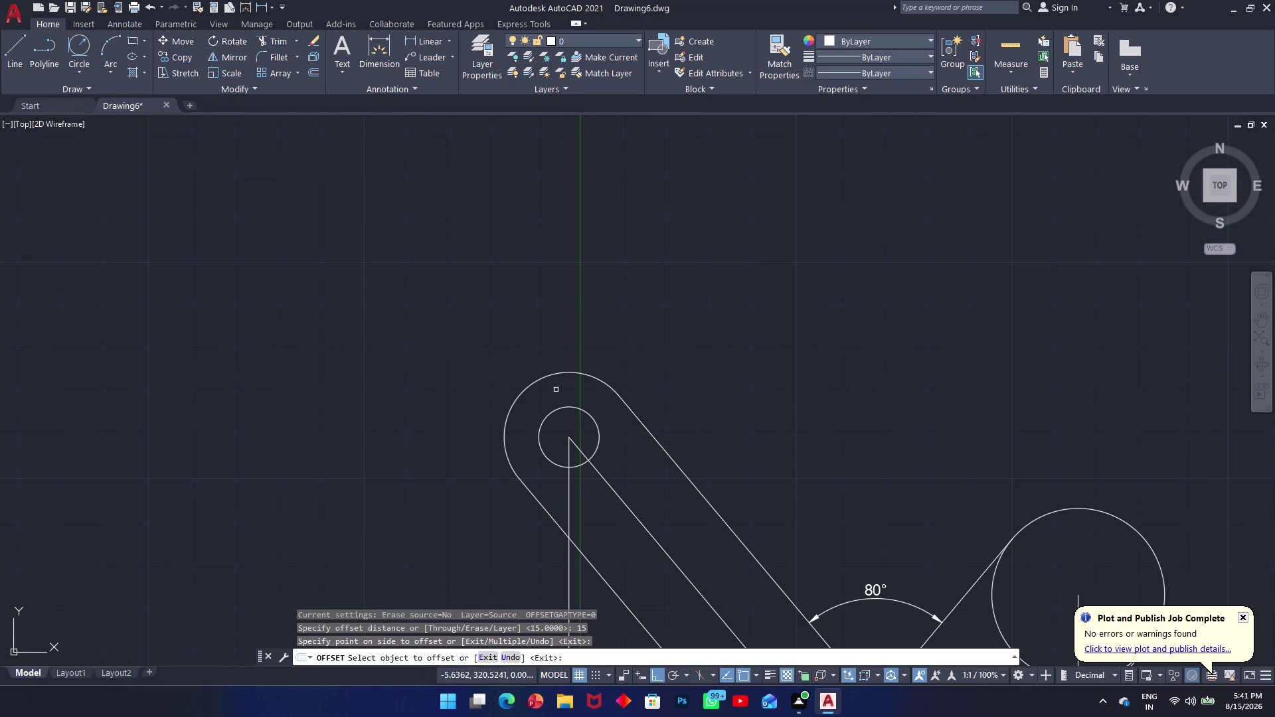
scroll(down, 3)
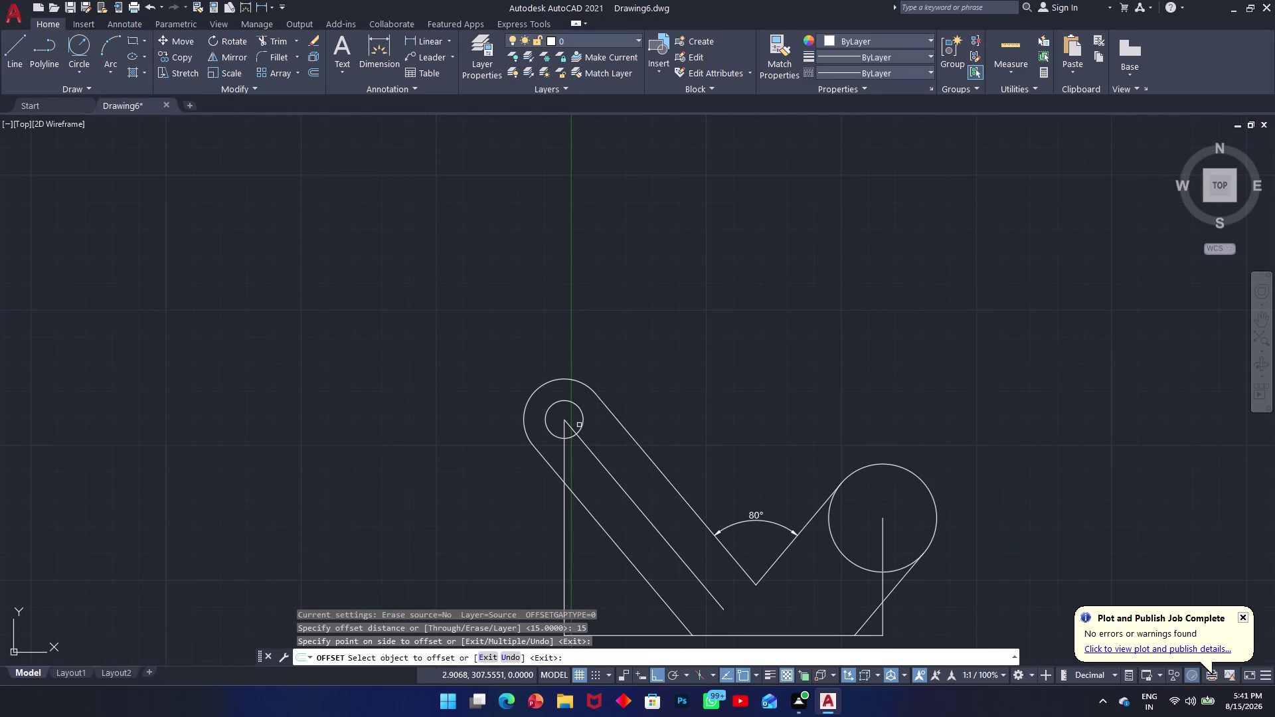
scroll(up, 3)
text(l)
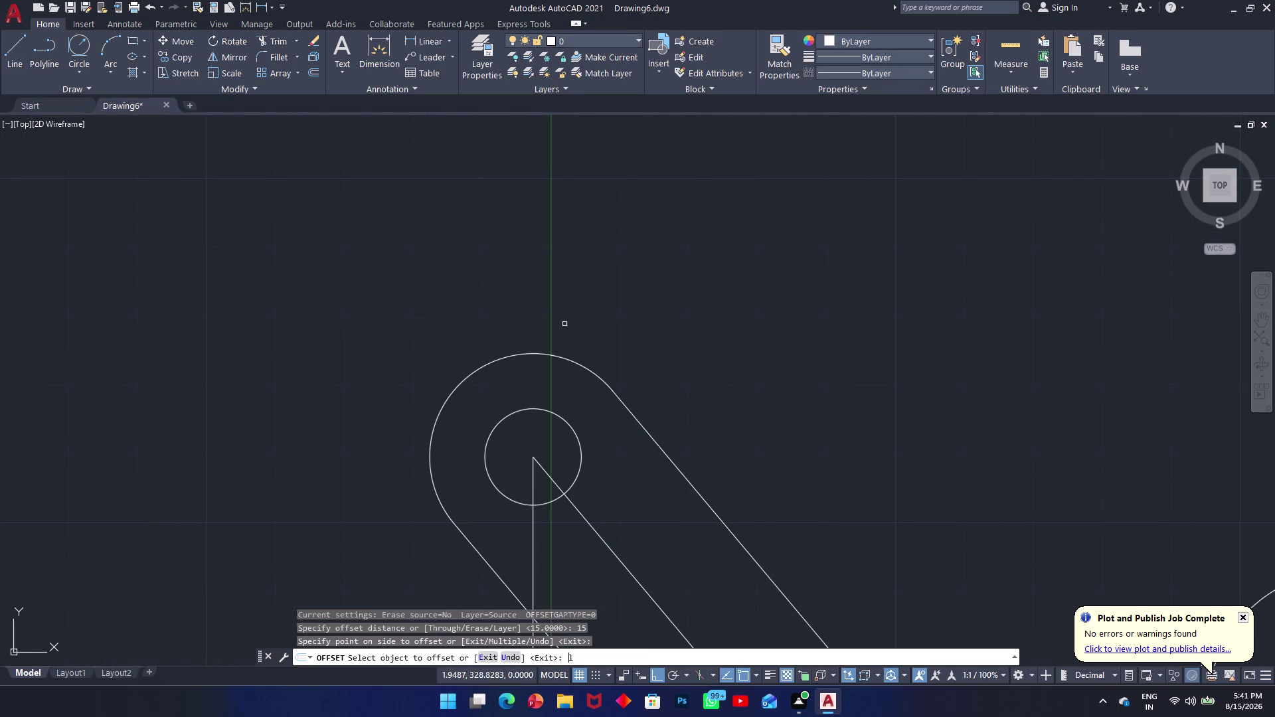
key(space)
key(Escape)
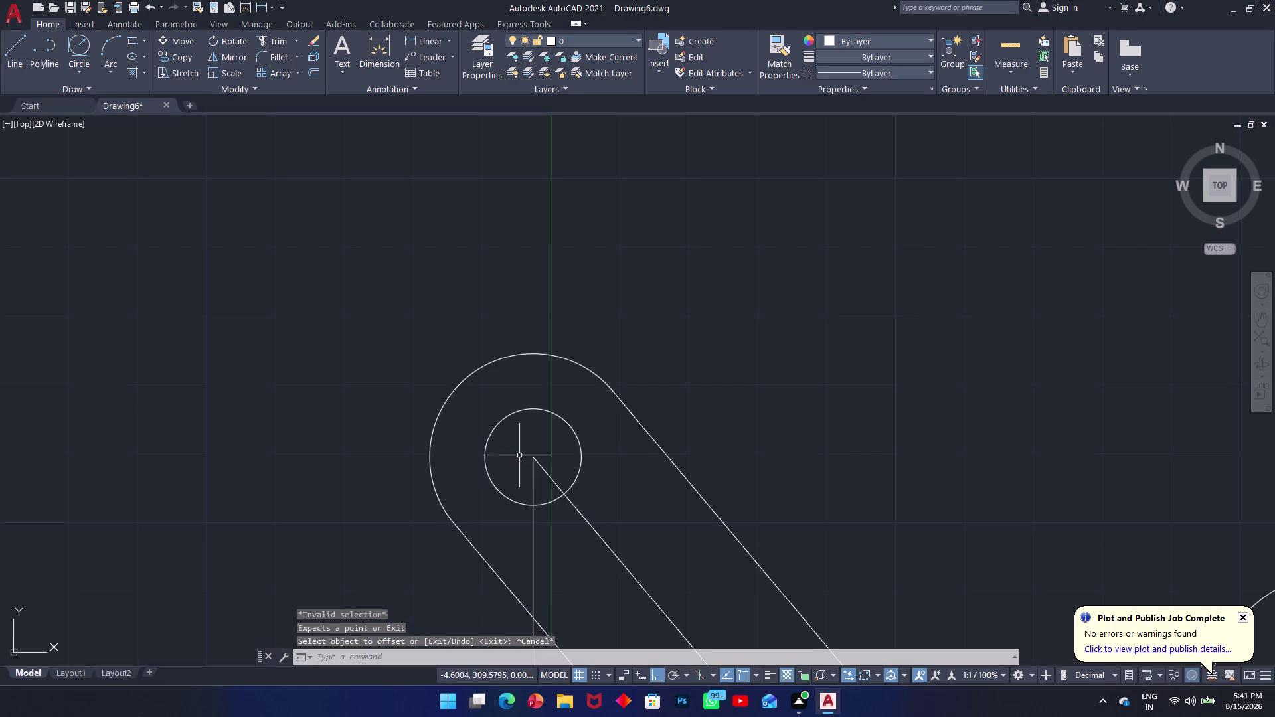
text(l)
key(space)
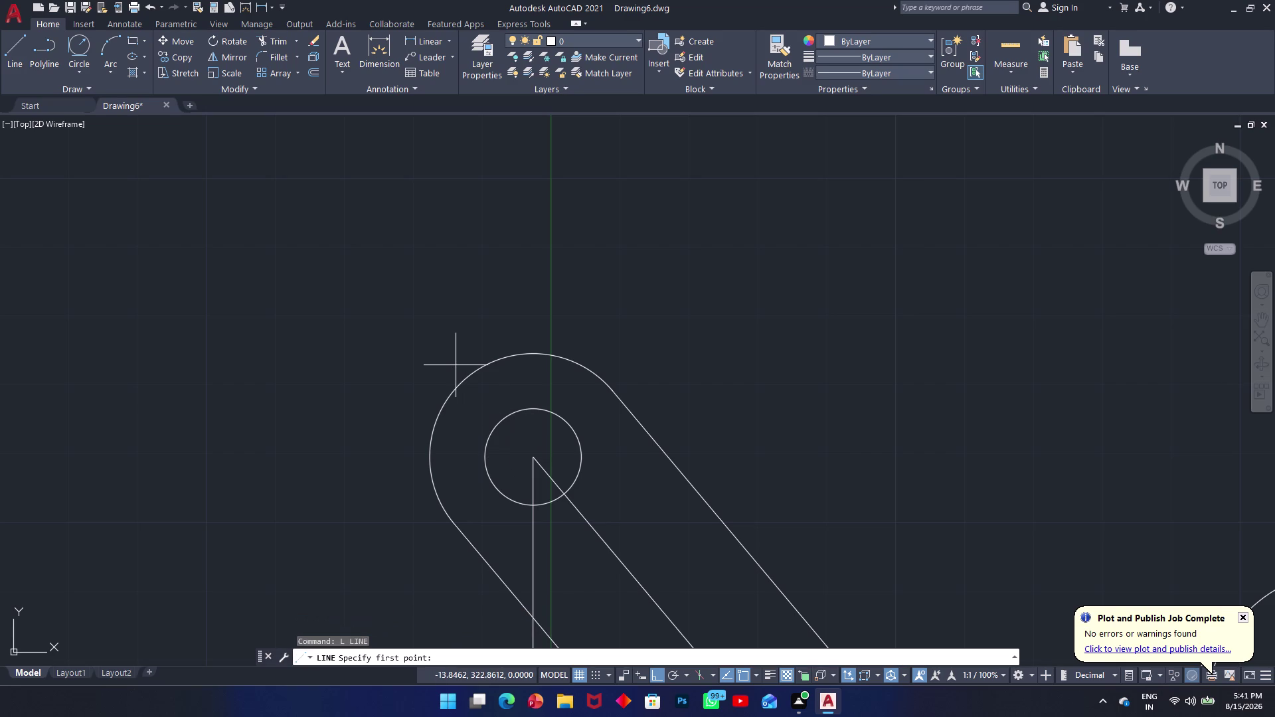
Draw an open 18-unit-wide upright tab from the upper pin centre down to the arm edge.
click(533, 457)
scroll(down, 3)
middle_drag(586, 184, 594, 217)
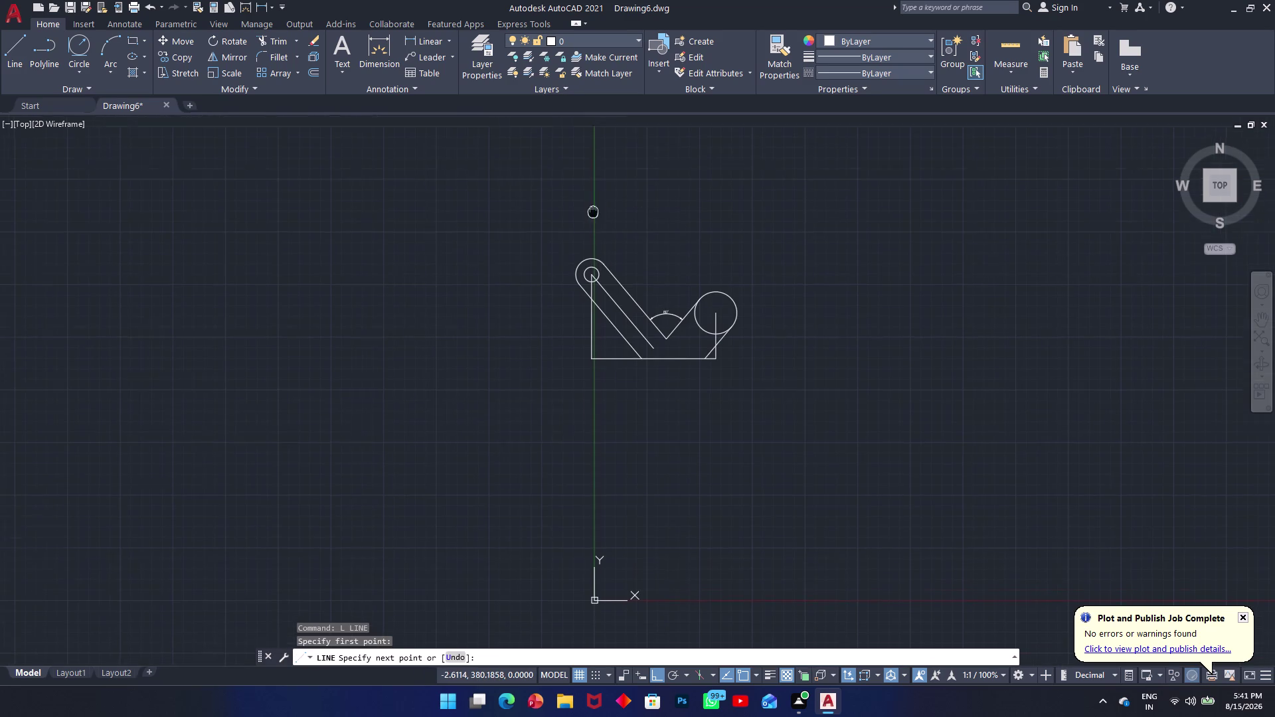
middle_drag(593, 218, 581, 422)
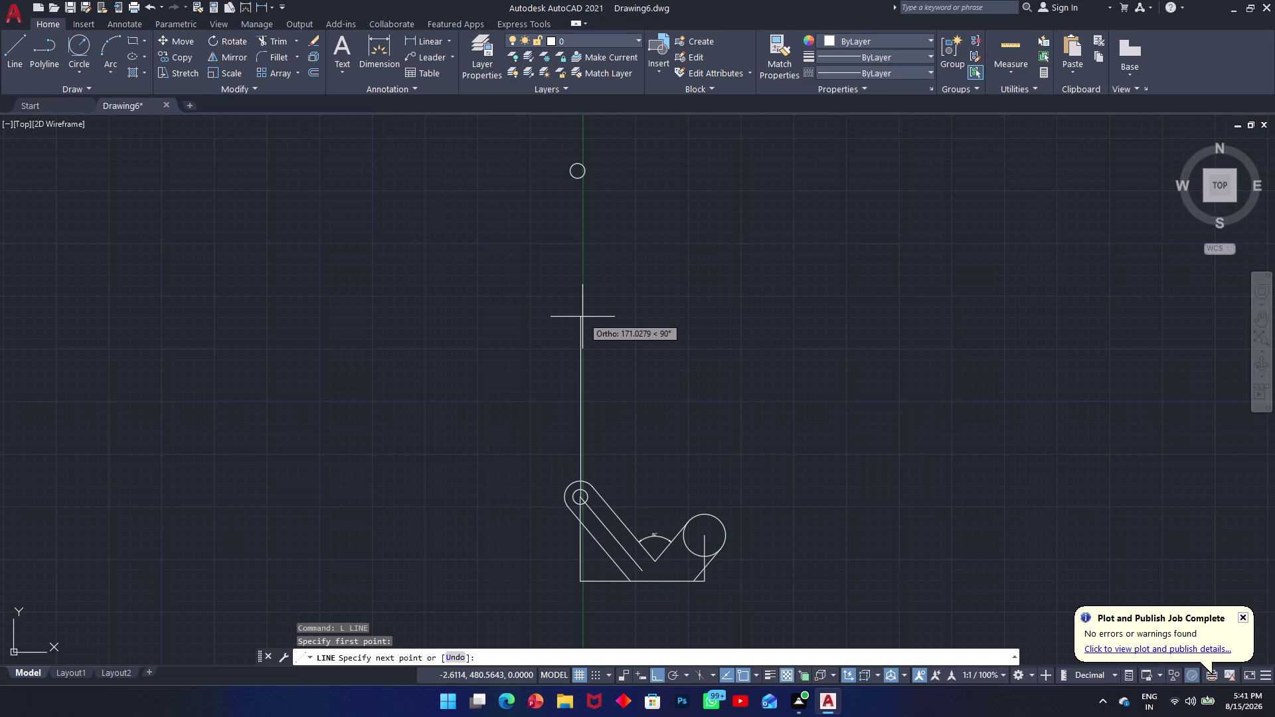
scroll(up, 3)
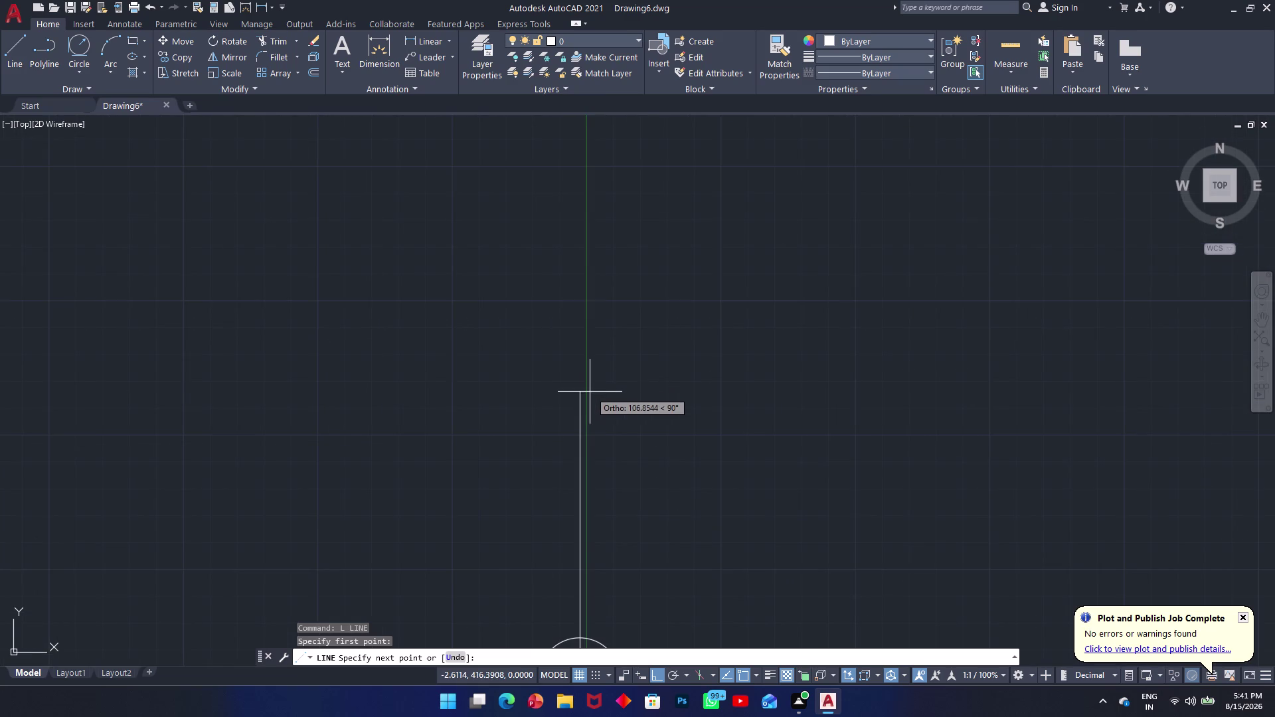
middle_drag(590, 393, 518, 32)
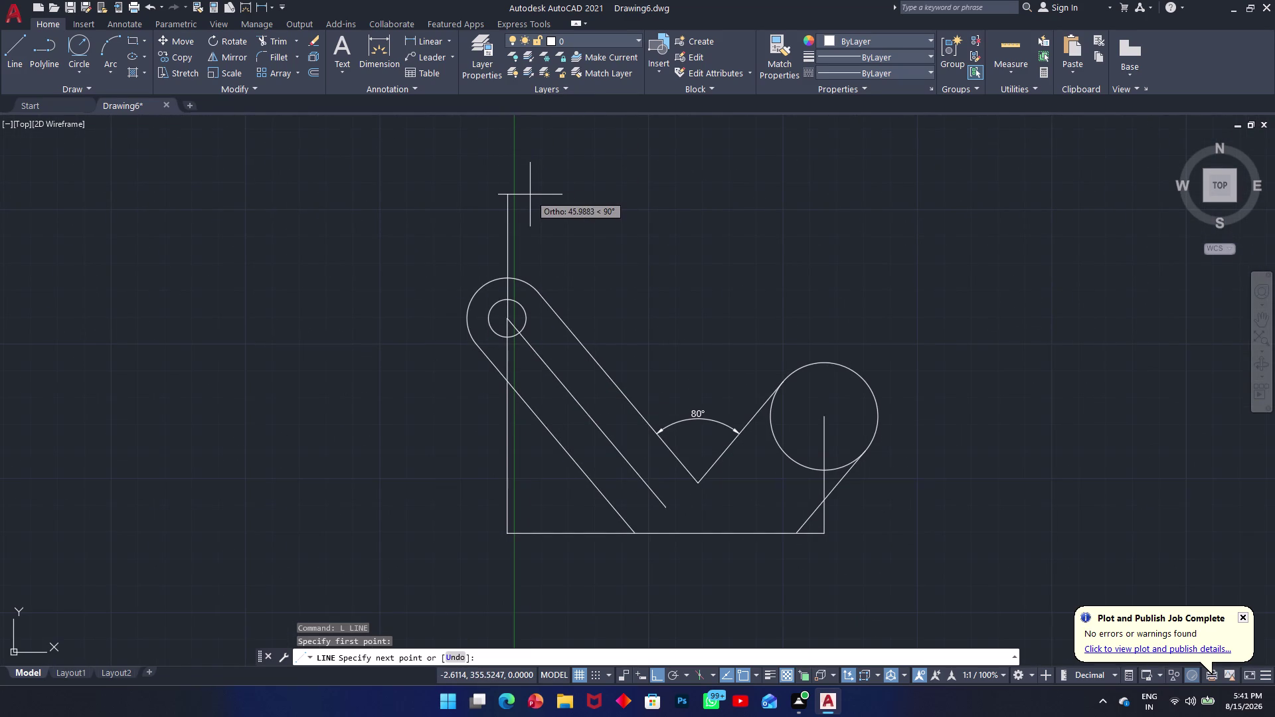
click(530, 194)
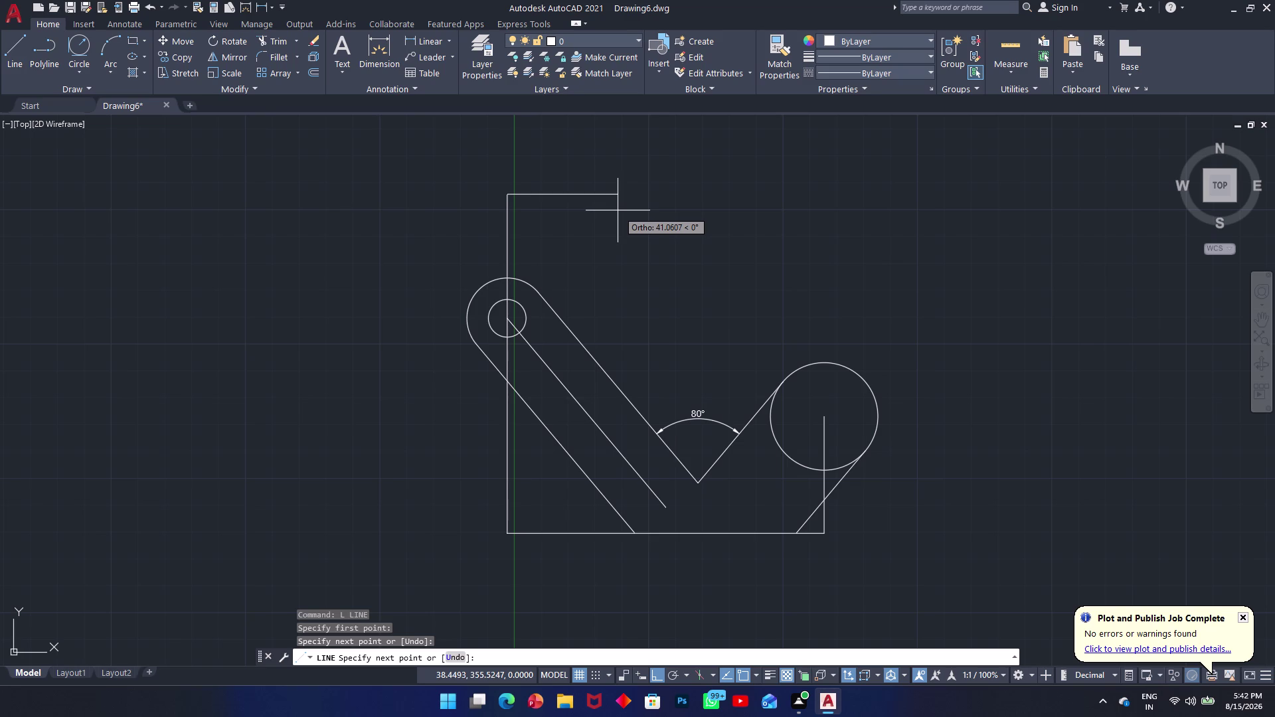
text(18)
key(Return)
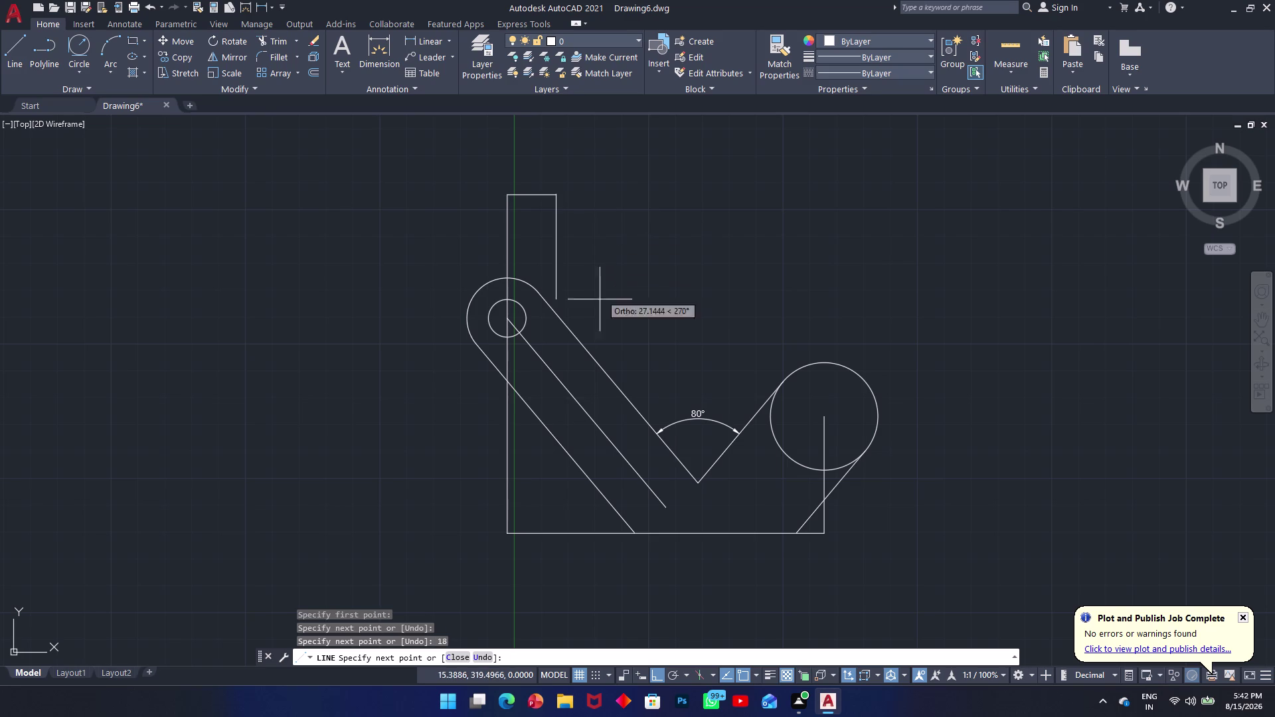
click(553, 393)
key(Escape)
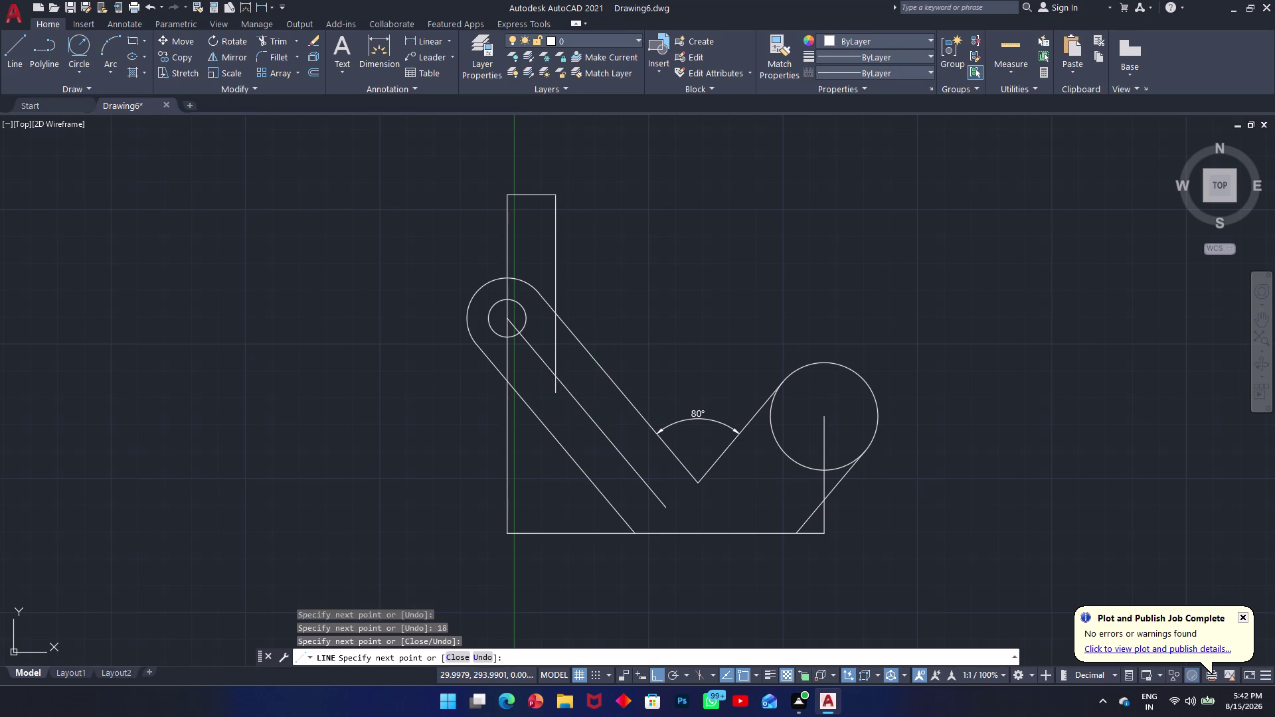
Start a circle centred where the tab's right edge meets the centreline.
text(c)
key(space)
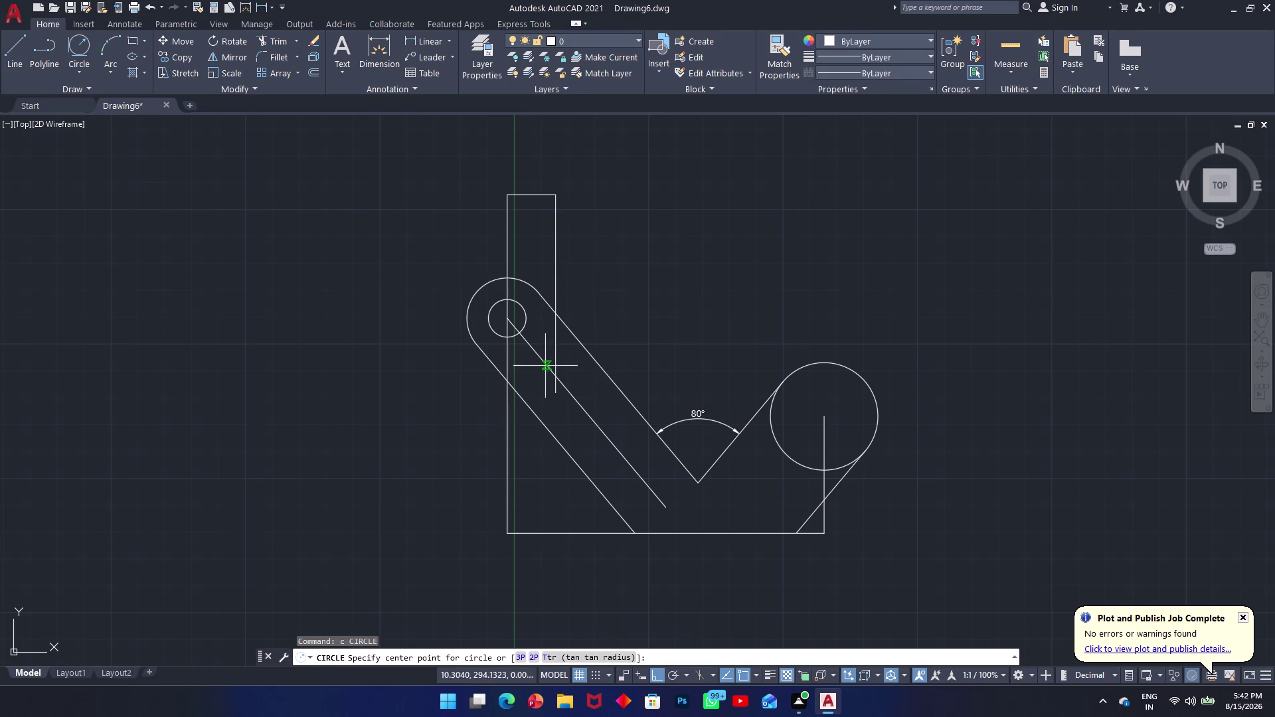
scroll(up, 3)
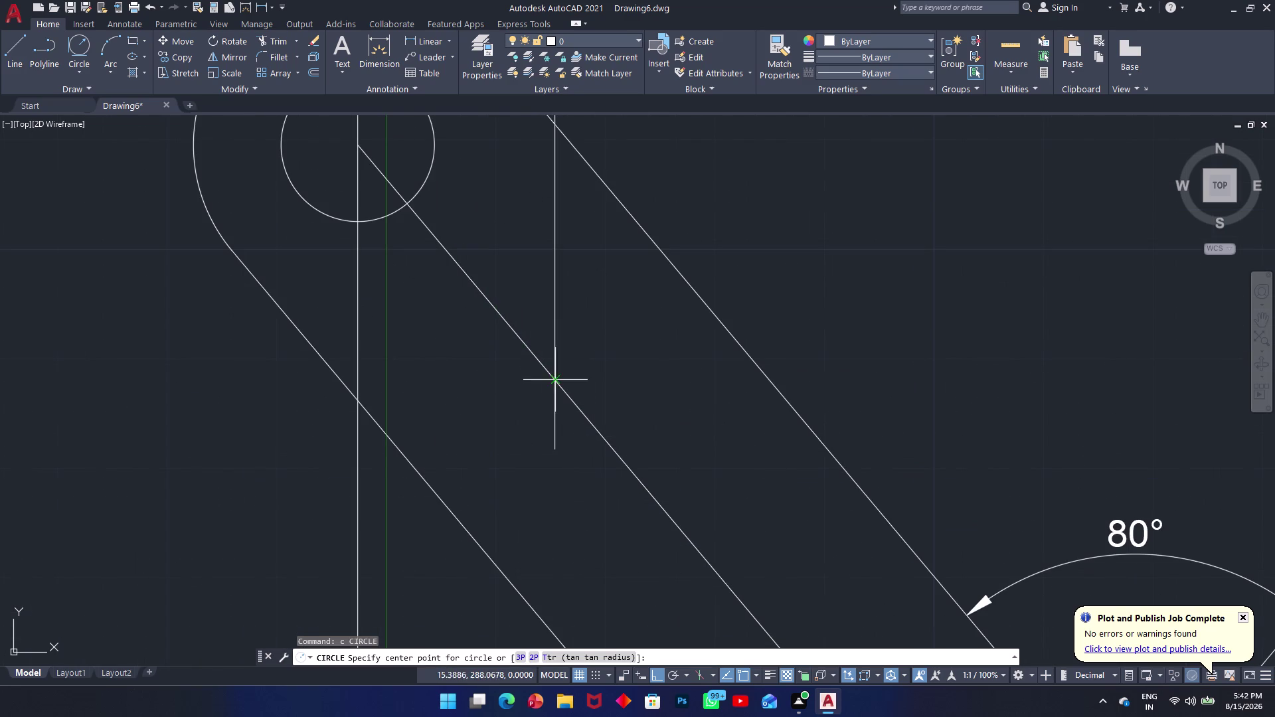
click(554, 381)
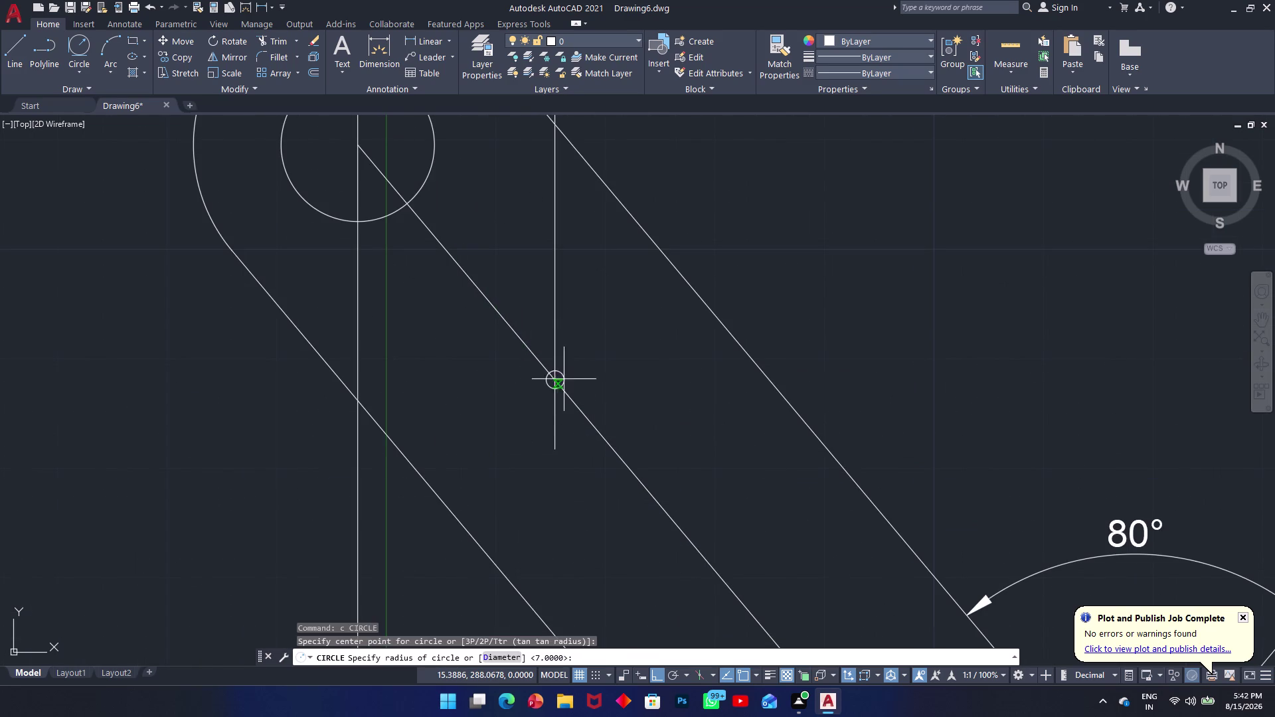
Draw a radius-18 circle, then undo it.
text(1)
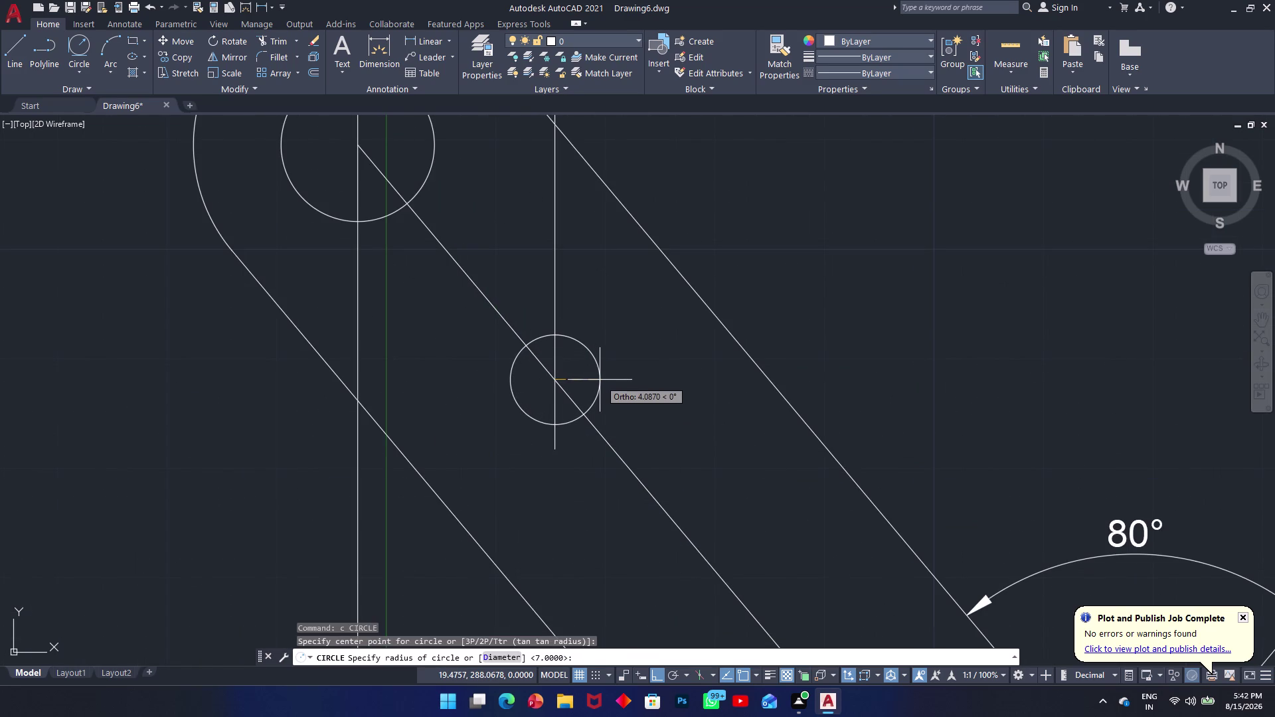
text(8)
key(Return)
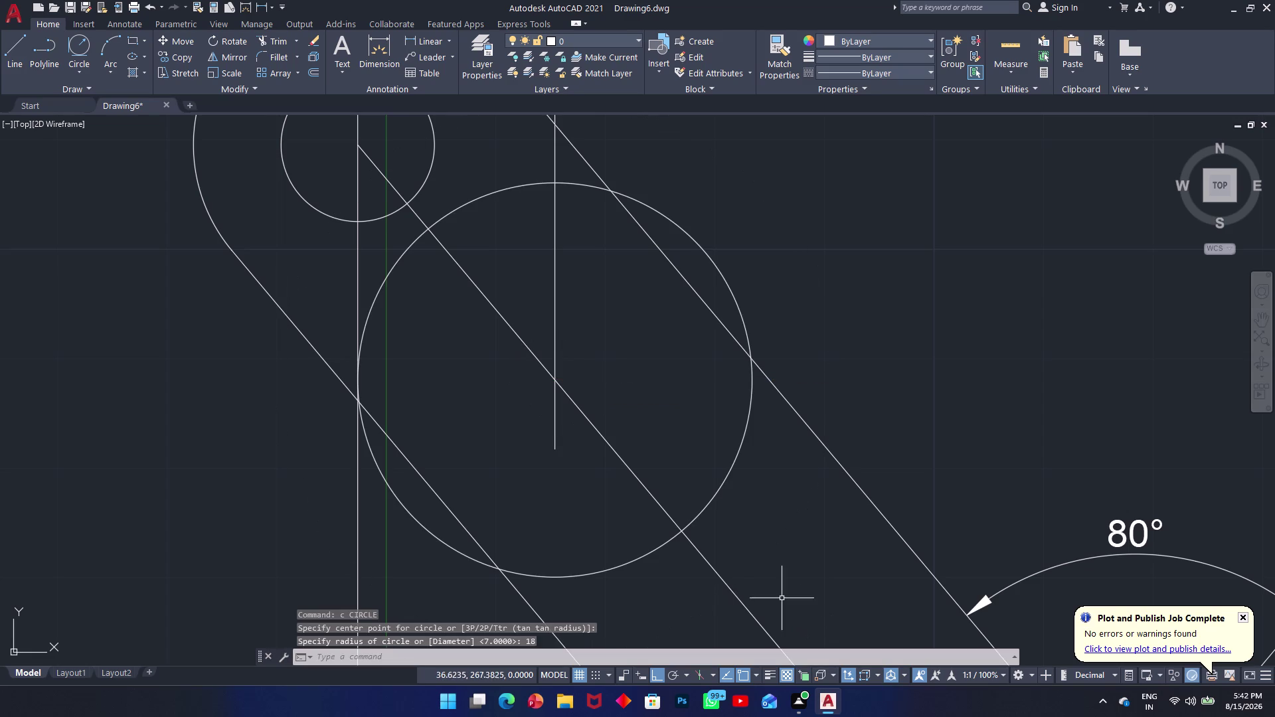
key(ctrl+z)
scroll(up, 3)
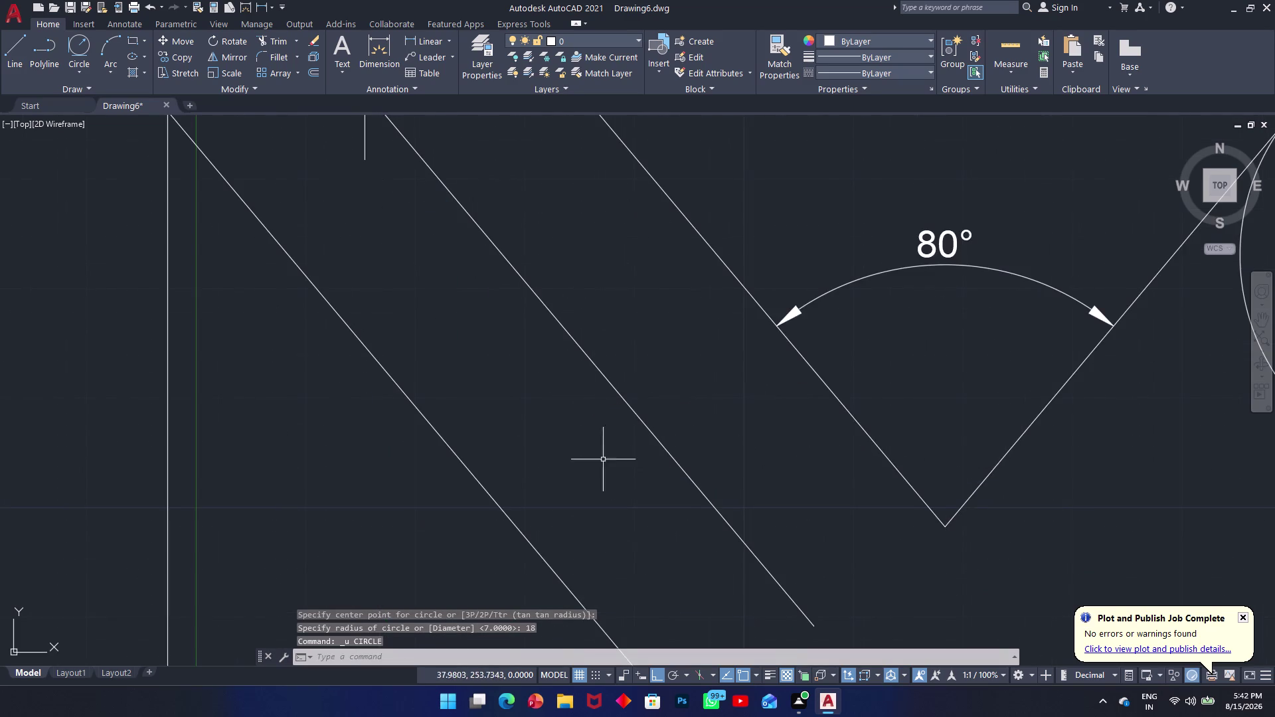
middle_drag(511, 231, 576, 480)
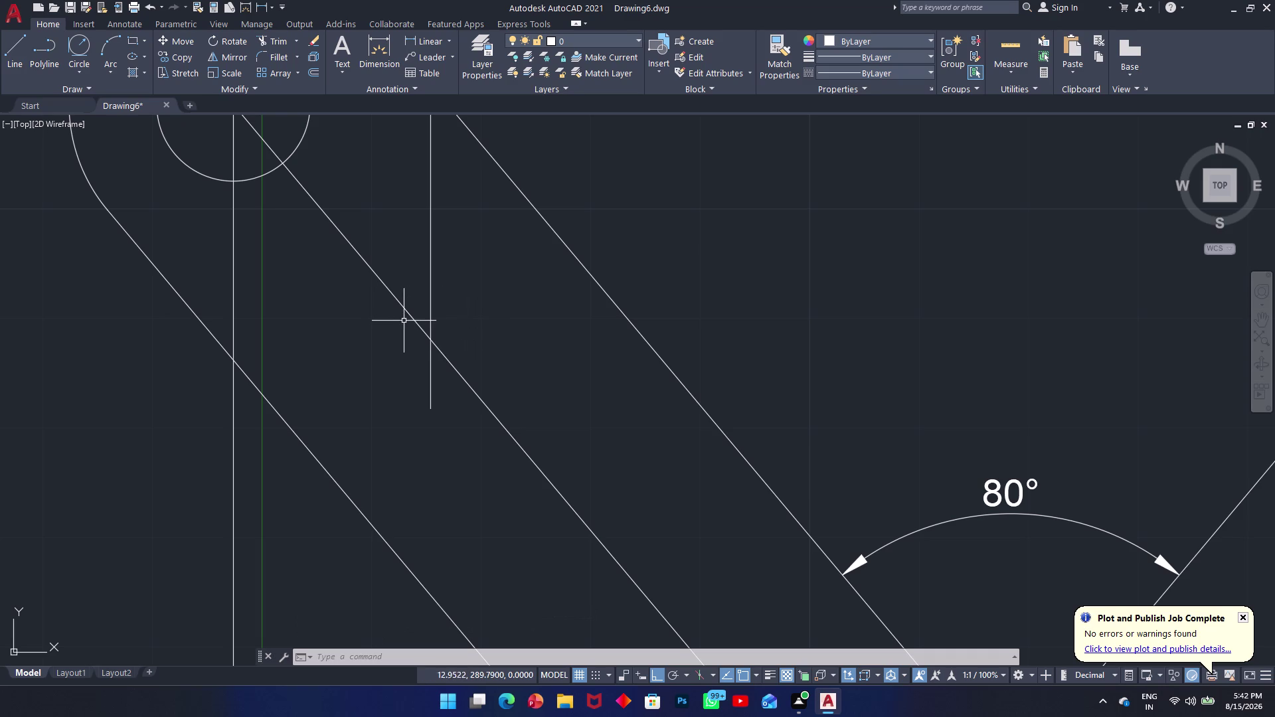
Draw a 14-diameter hole at the tab-edge and centreline intersection.
text(c)
key(space)
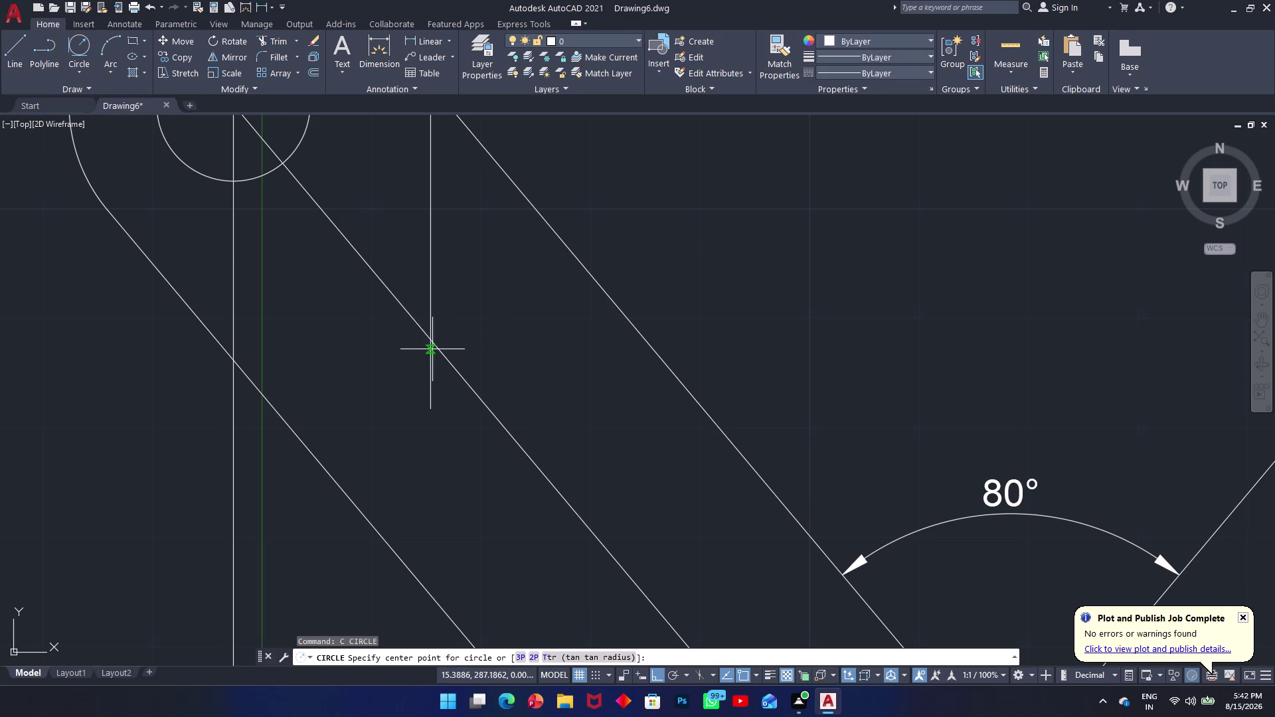
click(431, 341)
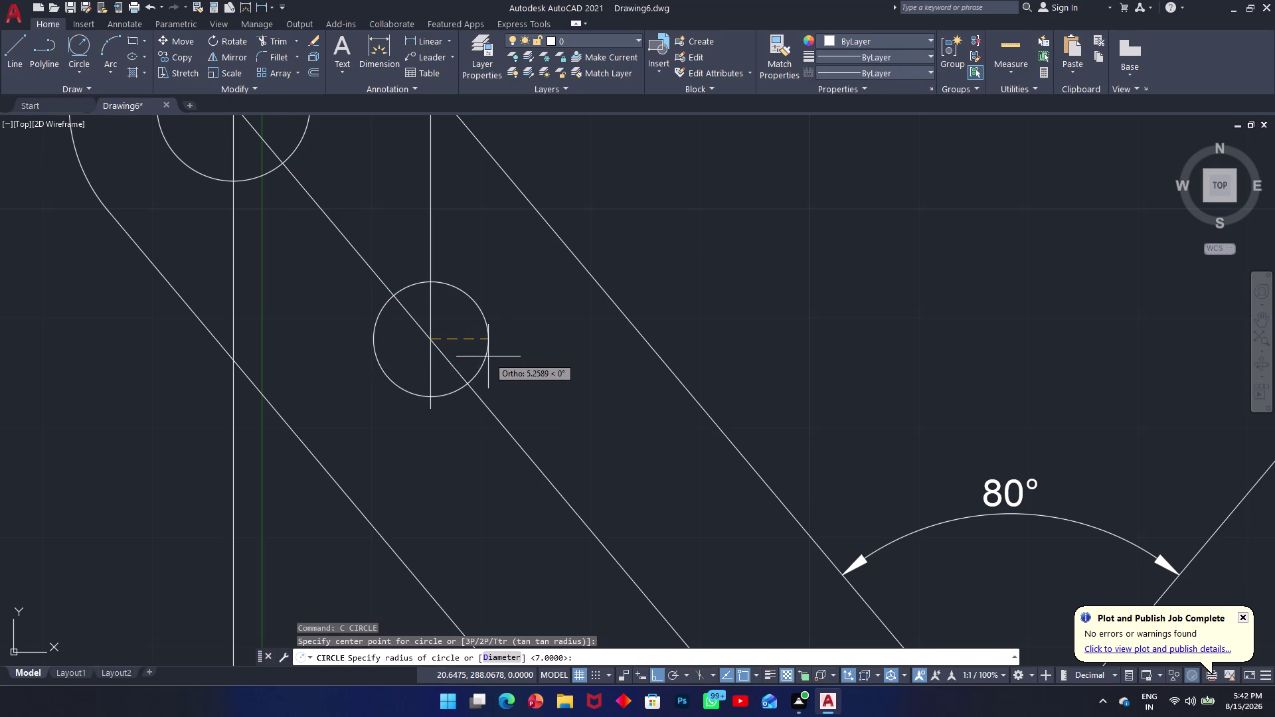
text(d)
key(space)
text(1)
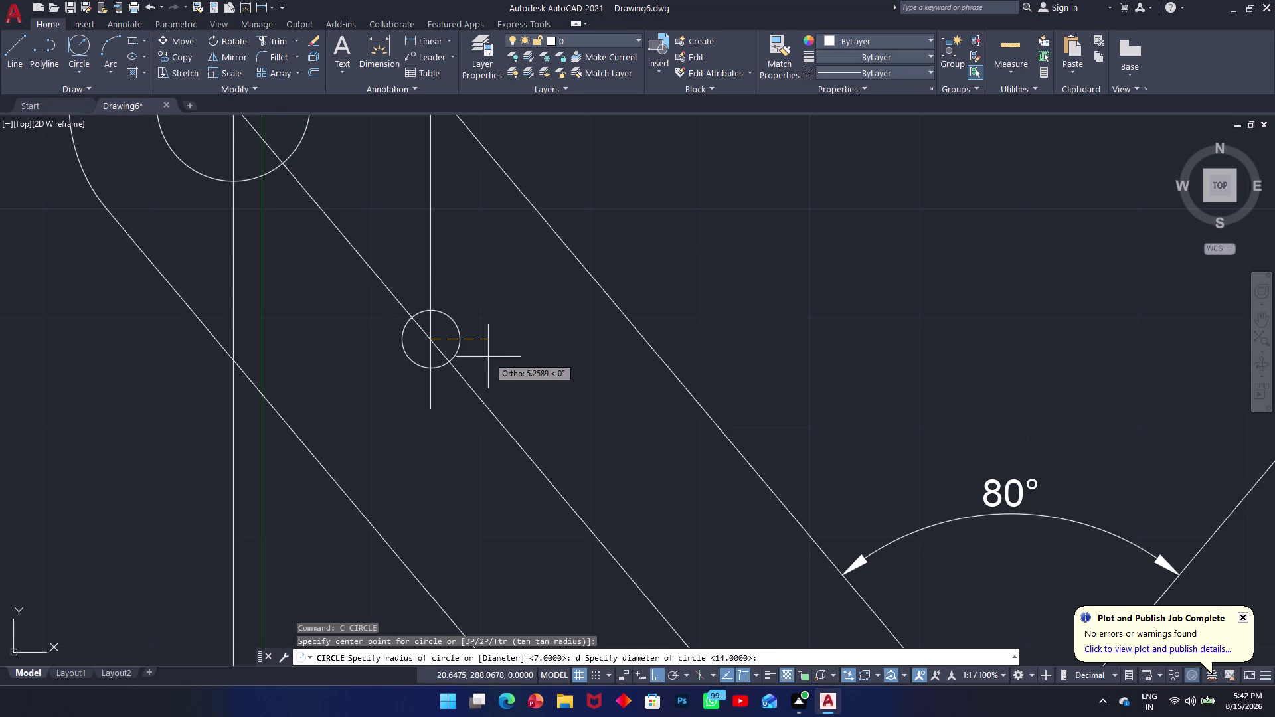
text(4)
key(Return)
scroll(up, 3)
scroll(down, 3)
scroll(down, 3)
middle_drag(488, 224, 477, 371)
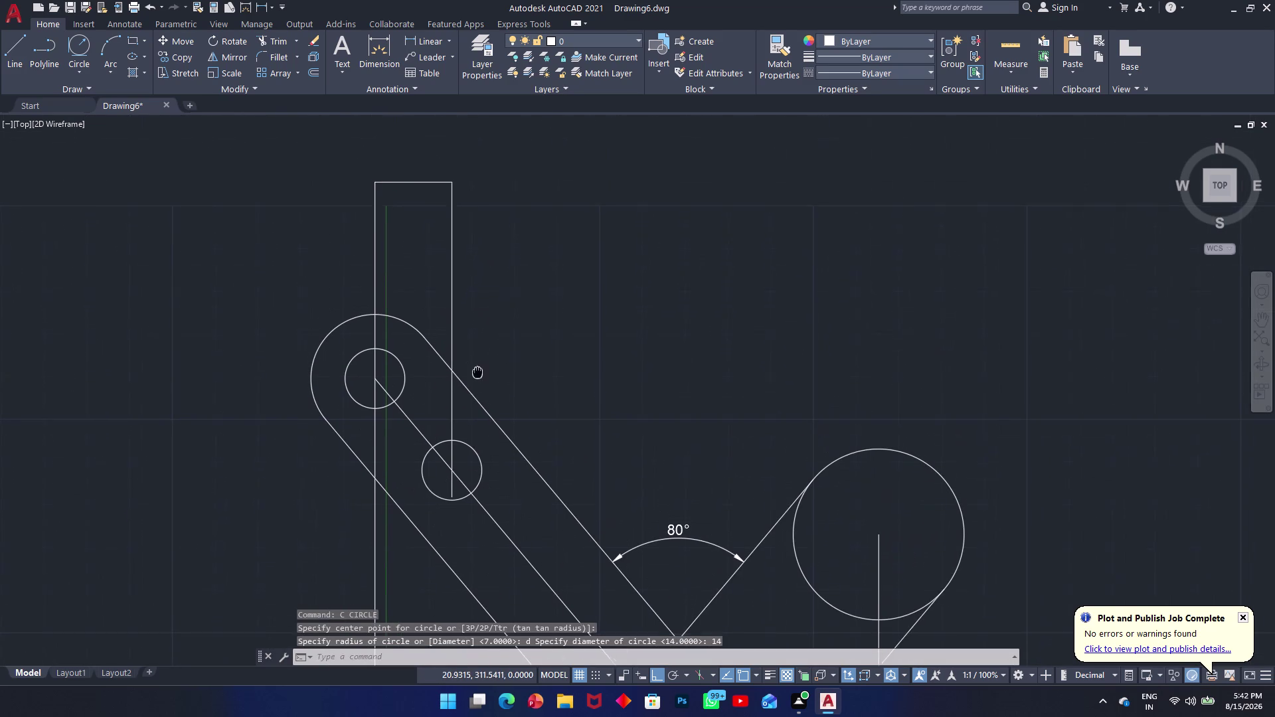
middle_drag(477, 372, 477, 373)
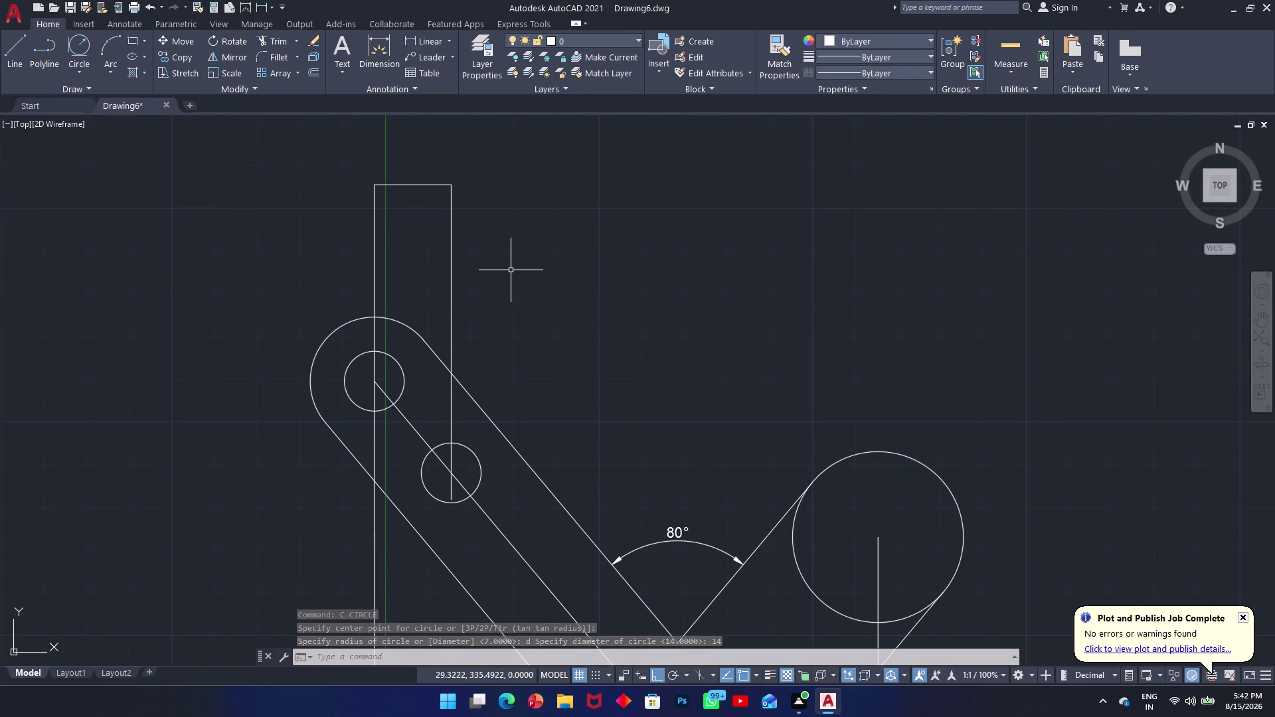
Draw a line from the tab's right edge 18 units right, then down across the arm.
text(l)
key(space)
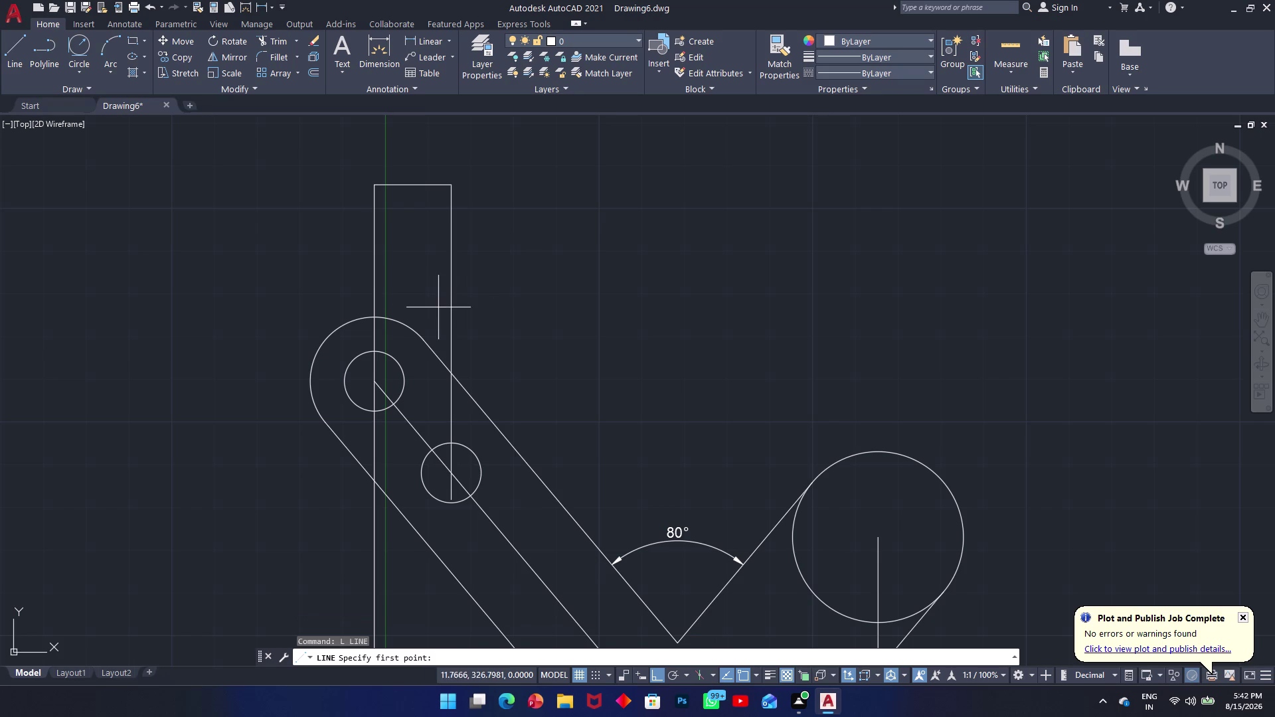
click(451, 308)
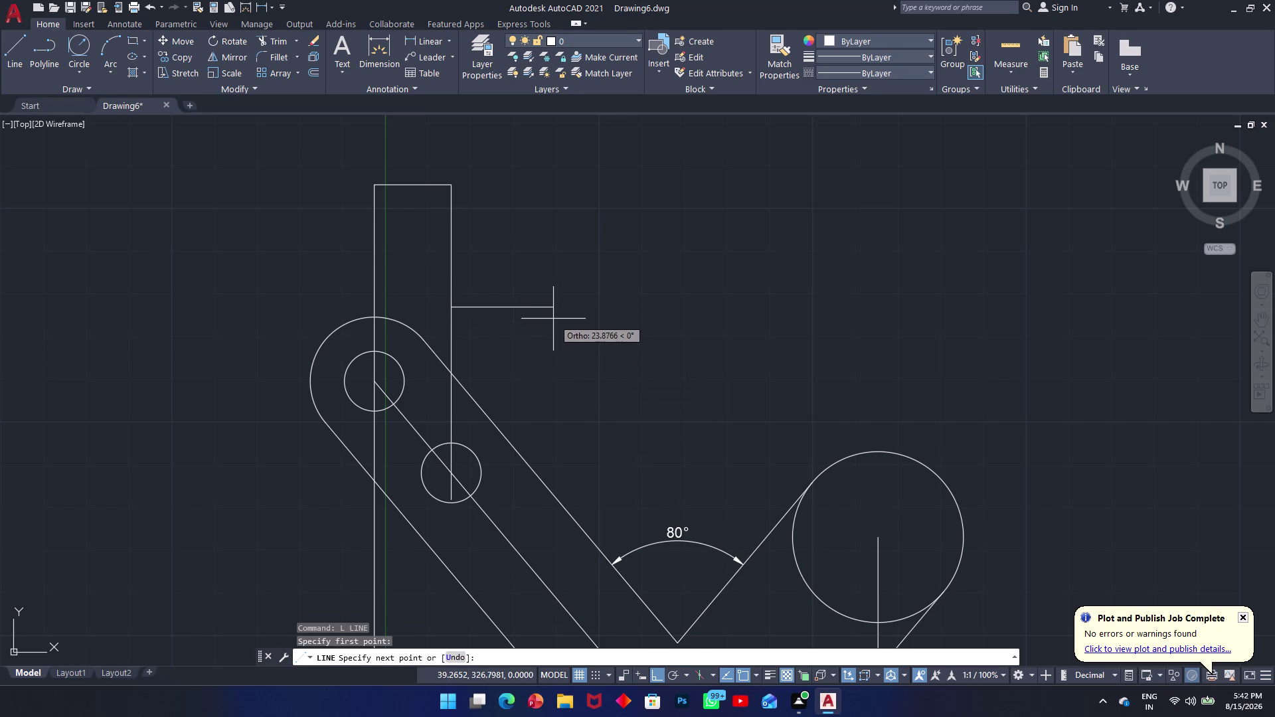
text(18)
key(Return)
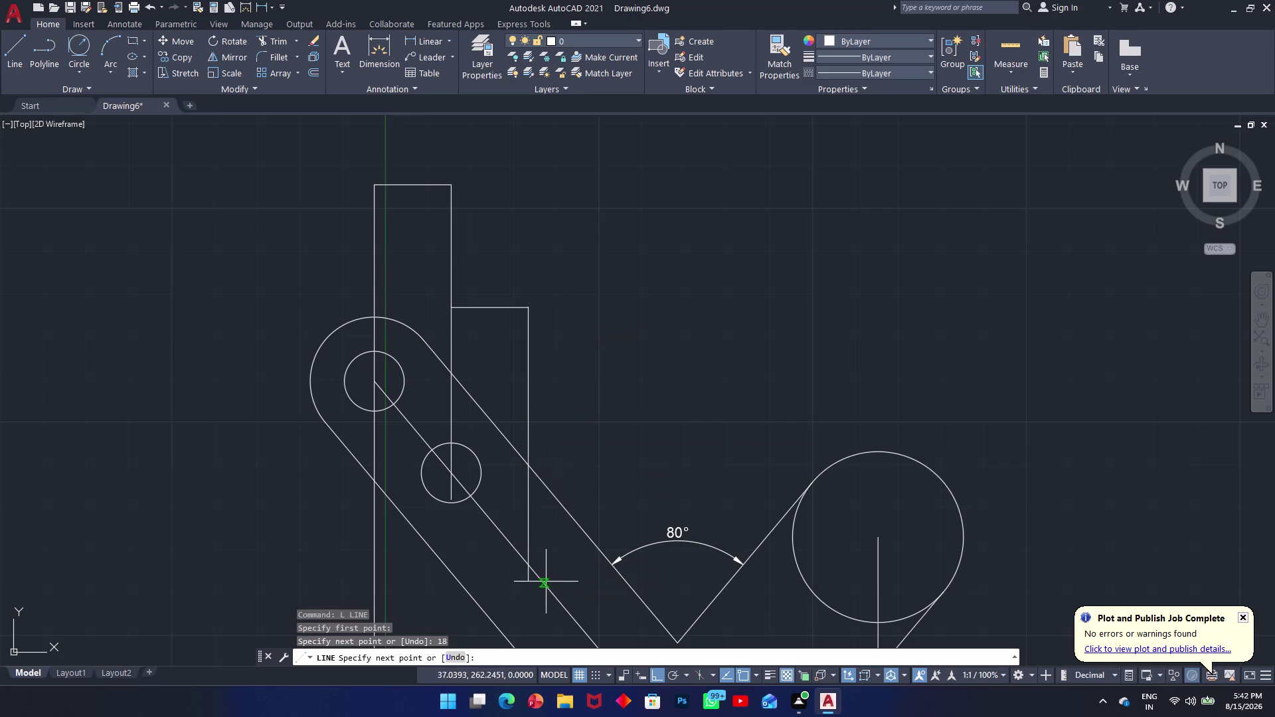
click(546, 616)
key(Escape)
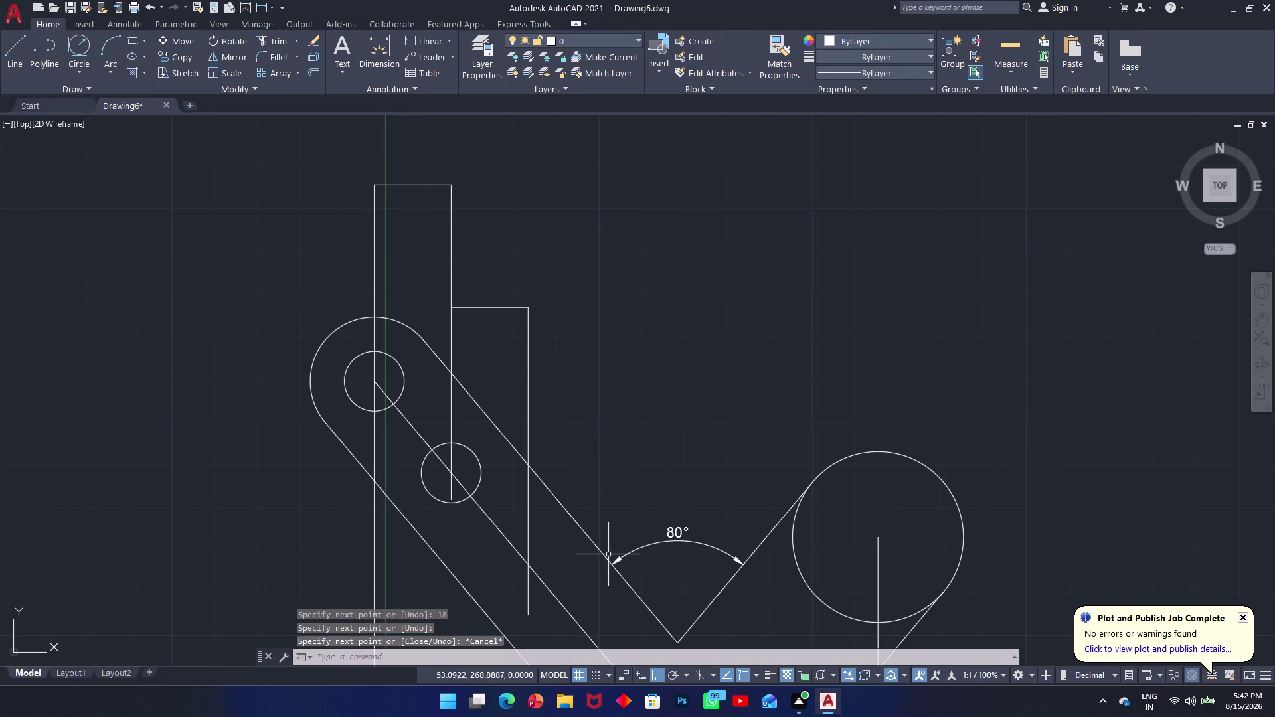
text(c)
key(space)
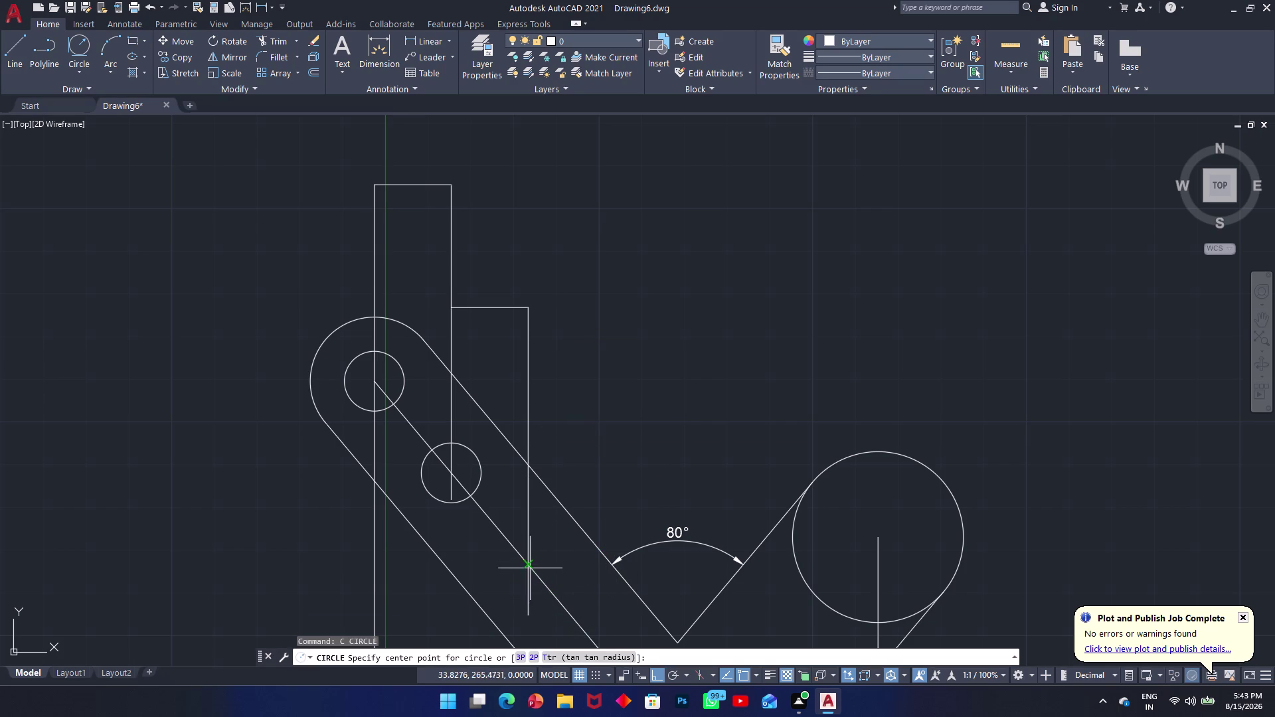
Add another 14-diameter hole where the new edge meets the centreline.
click(531, 564)
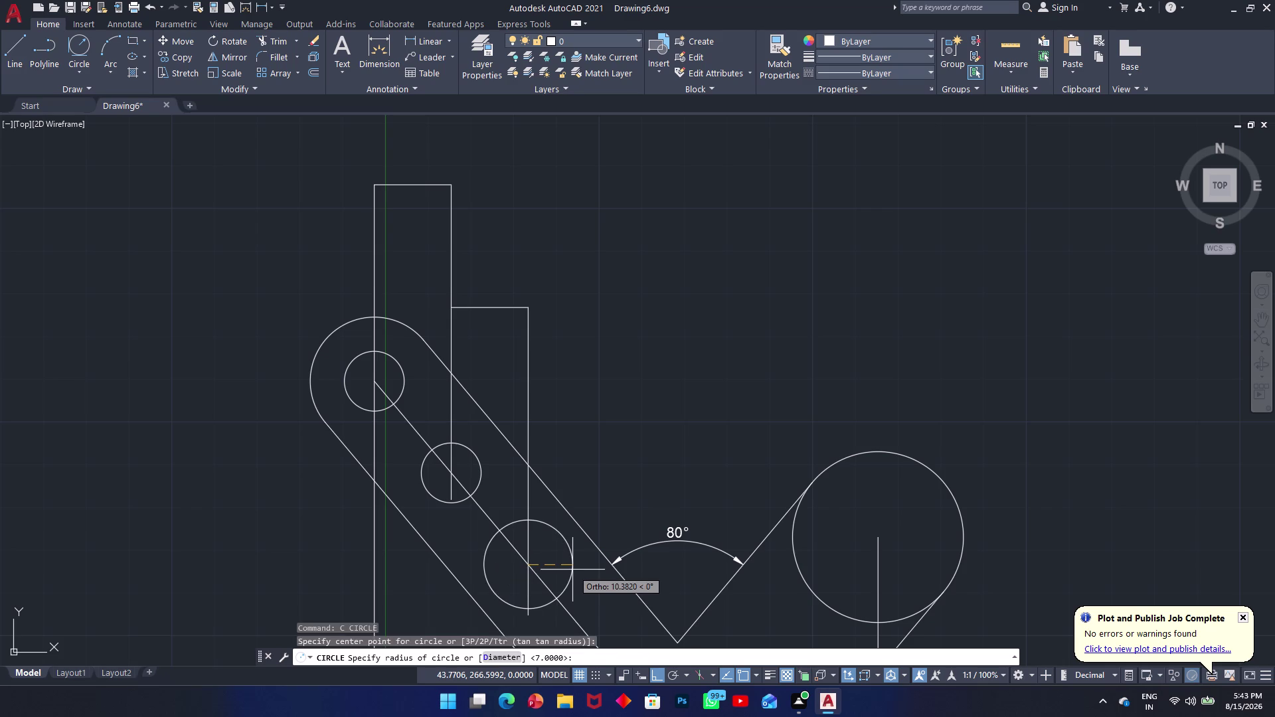
text(d)
key(space)
text(14)
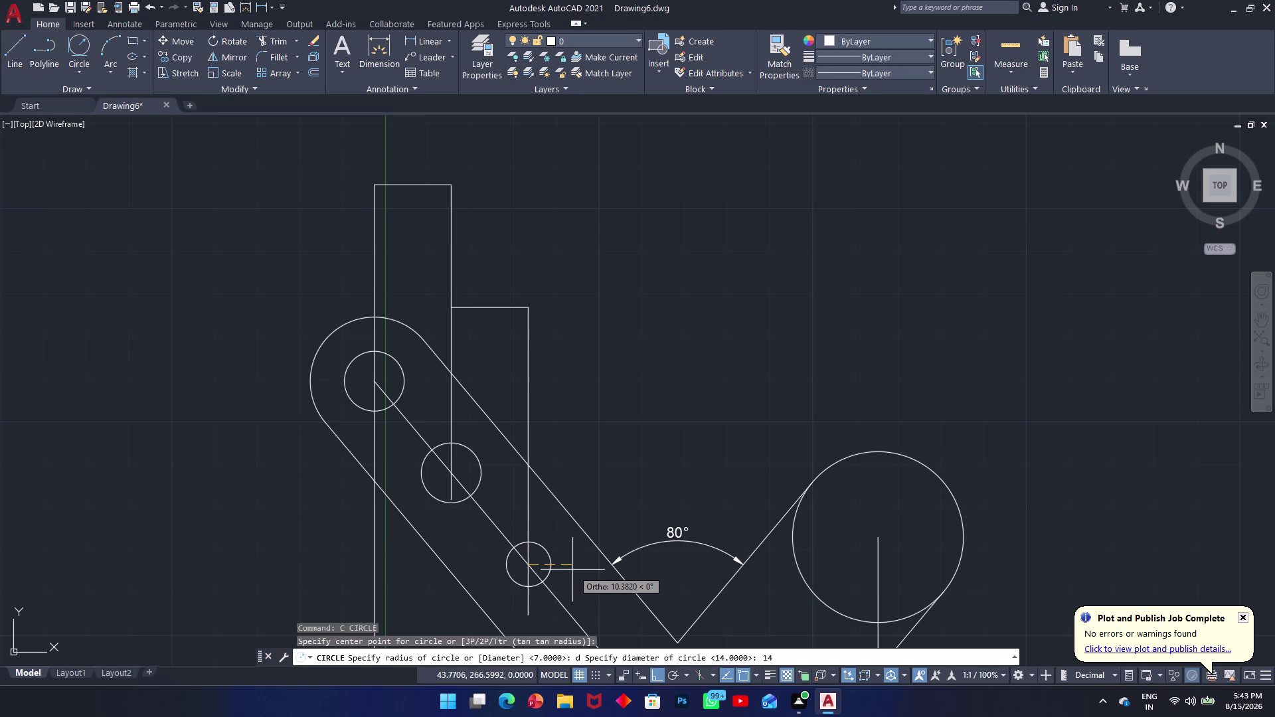
key(Return)
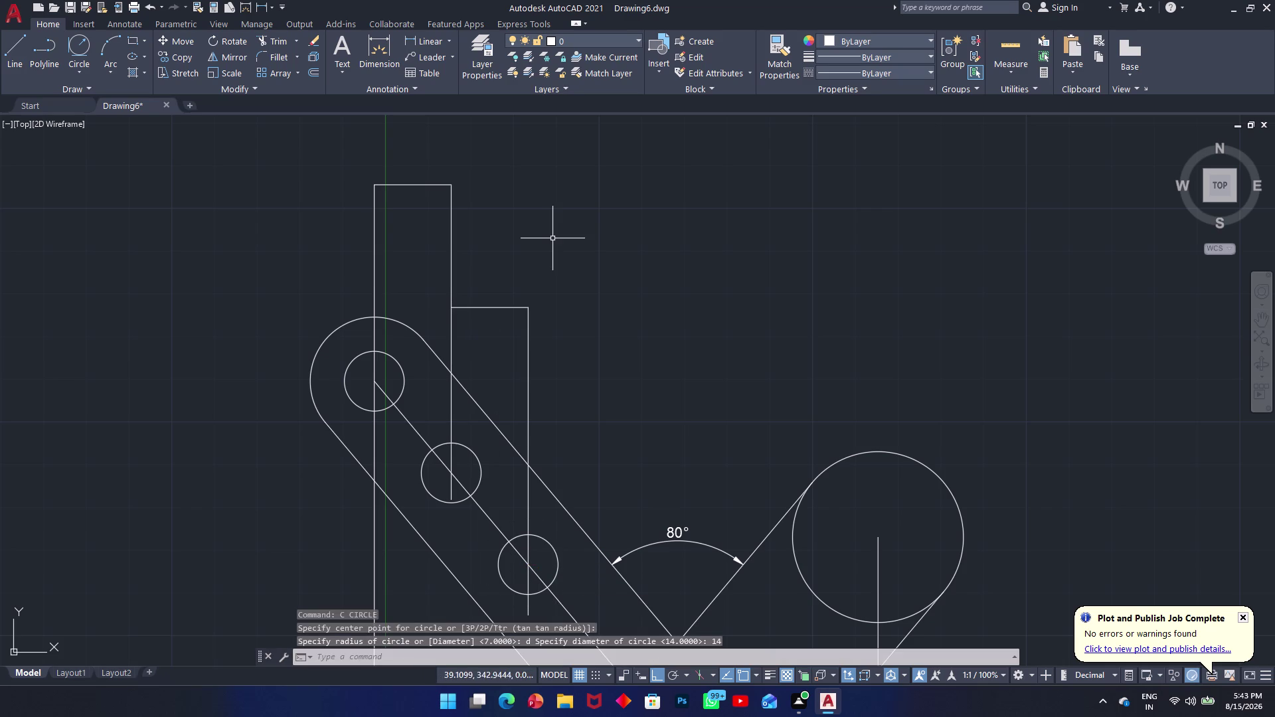
middle_drag(549, 265, 631, 282)
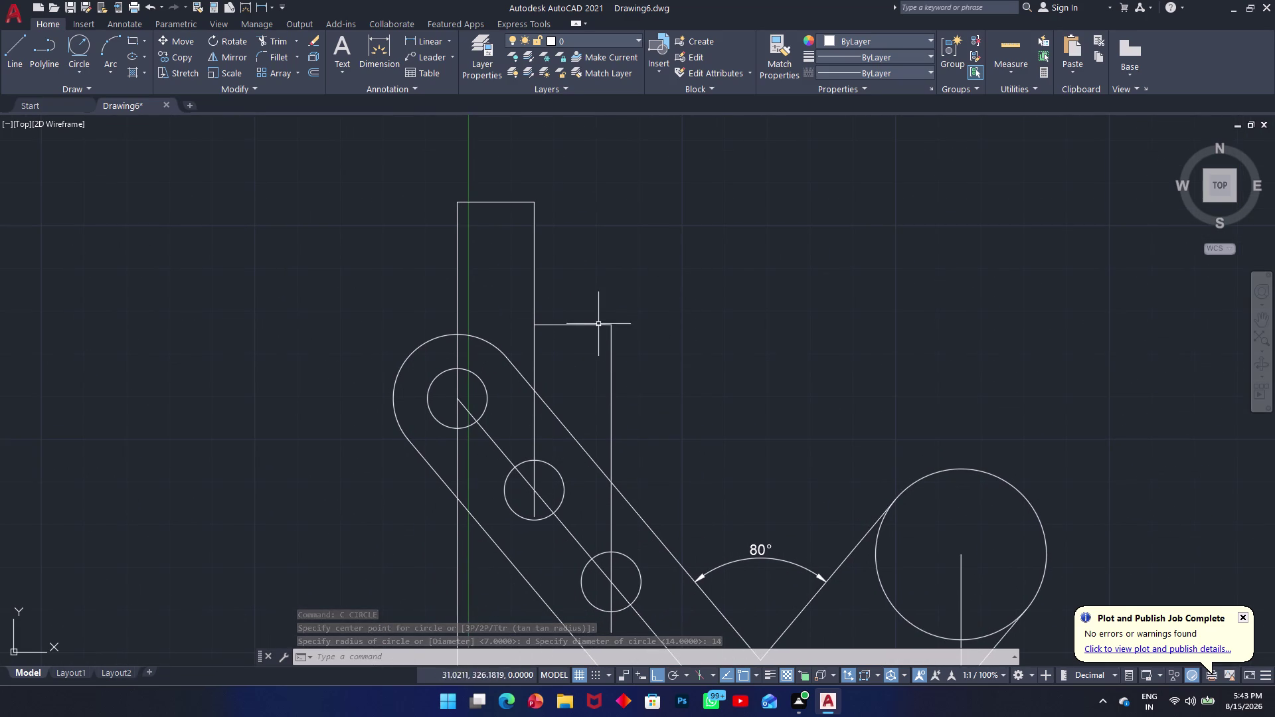
Window-select and delete the tall and short vertical construction lines.
drag(649, 199, 636, 199)
click(435, 260)
drag(708, 351, 683, 354)
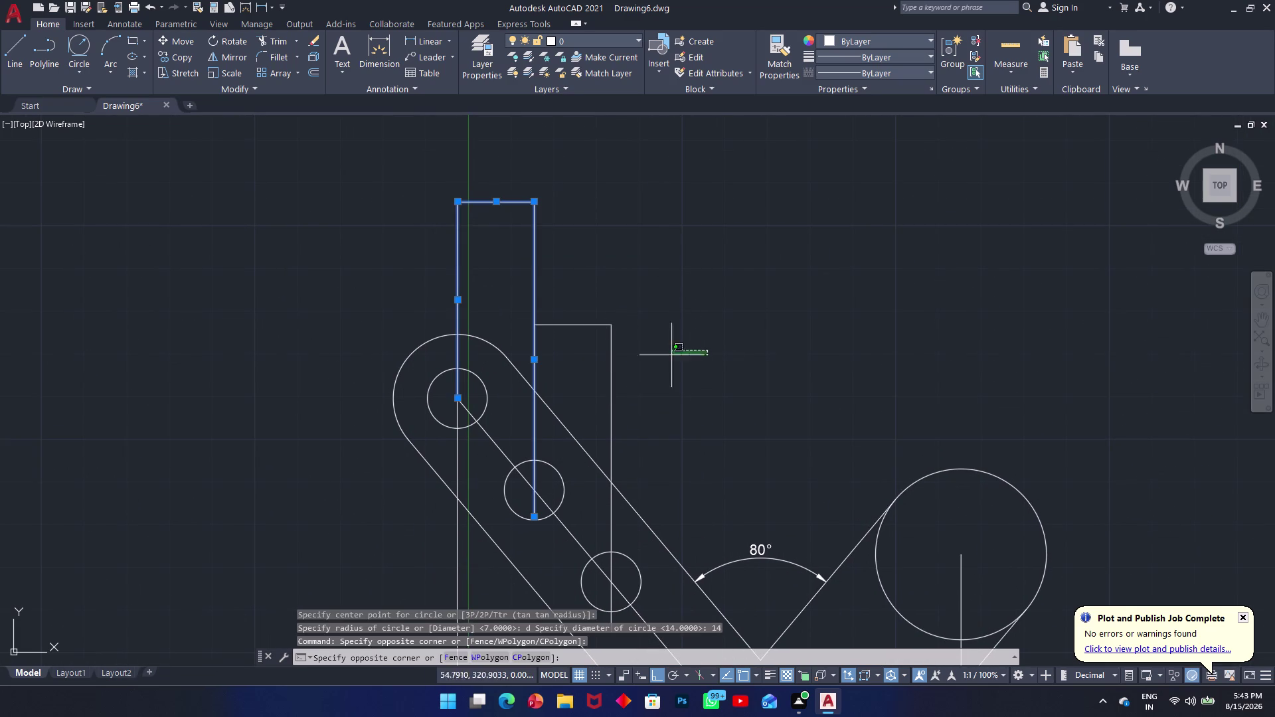
click(599, 406)
drag(598, 275, 599, 291)
click(571, 340)
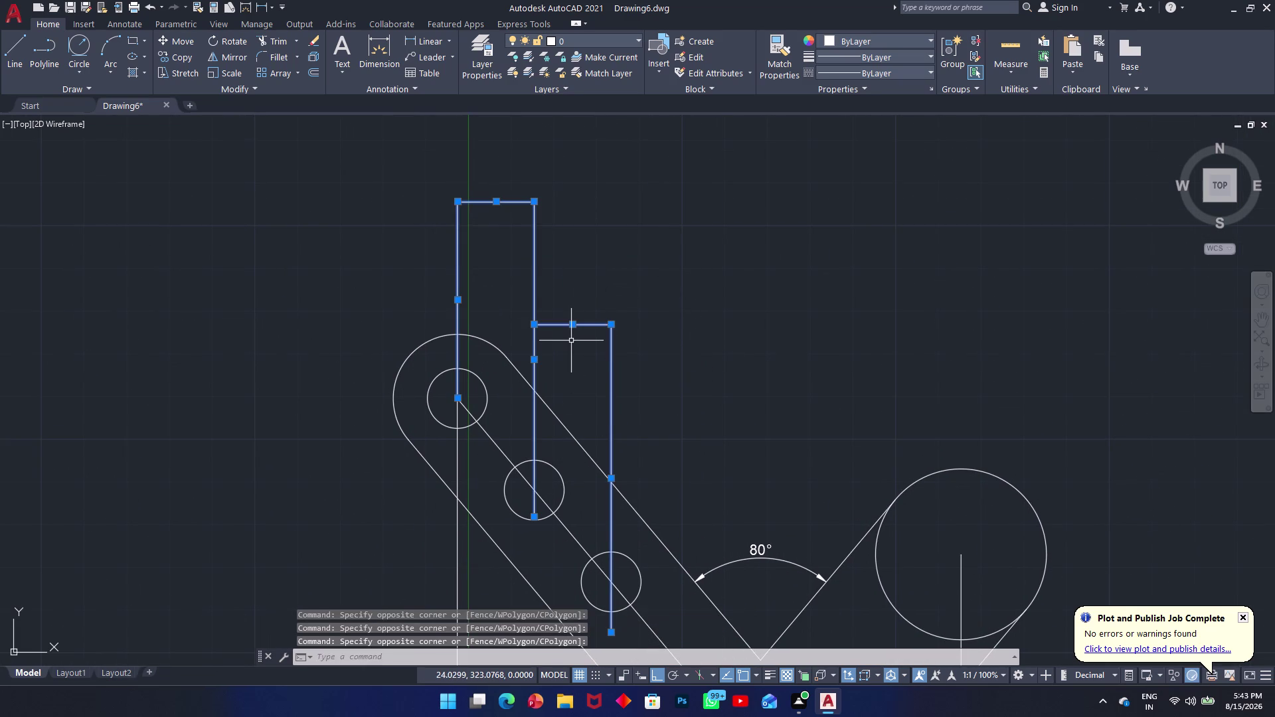
key(Delete)
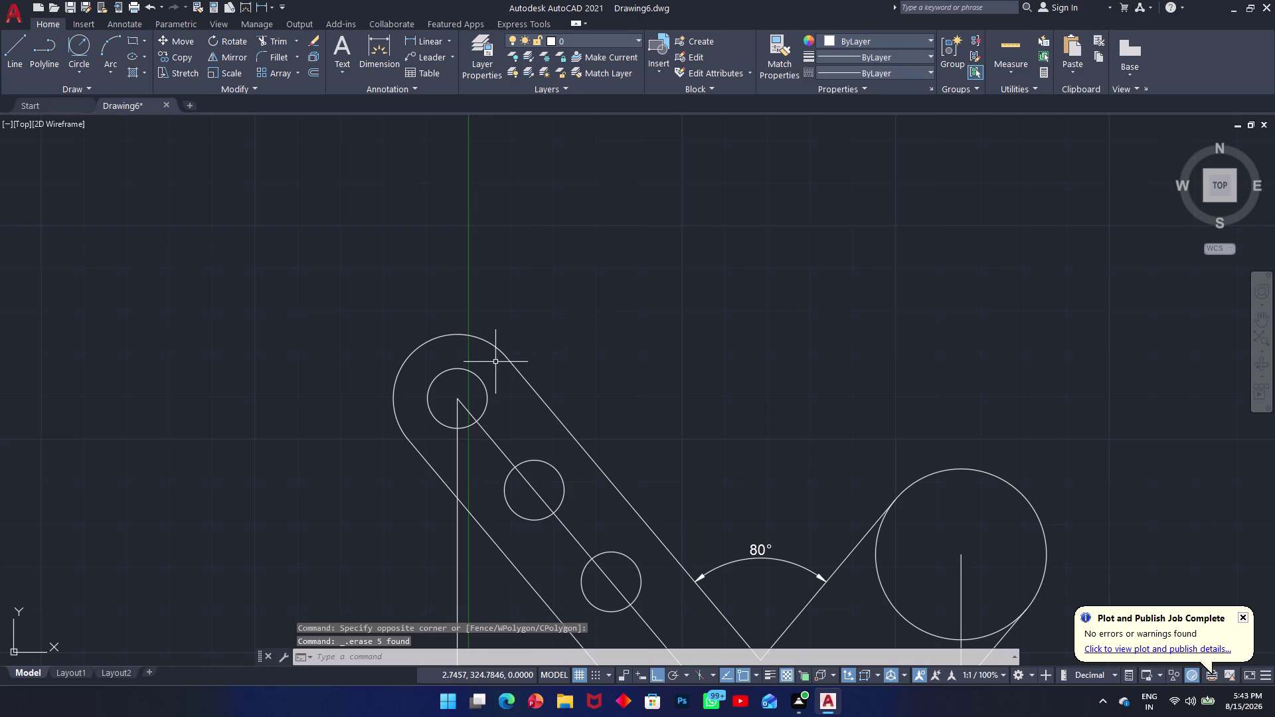
Delete the diagonal construction line through the holes.
scroll(down, 3)
scroll(up, 3)
middle_drag(499, 422, 491, 230)
click(615, 363)
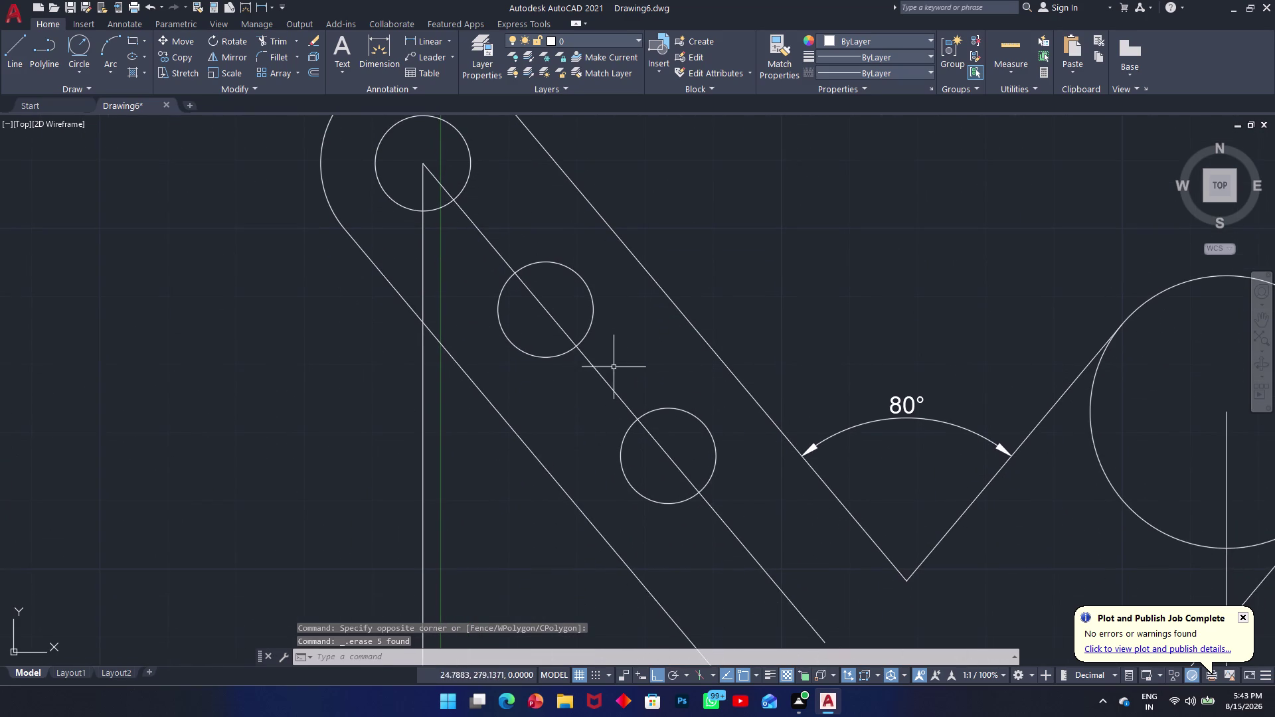
click(592, 382)
key(Delete)
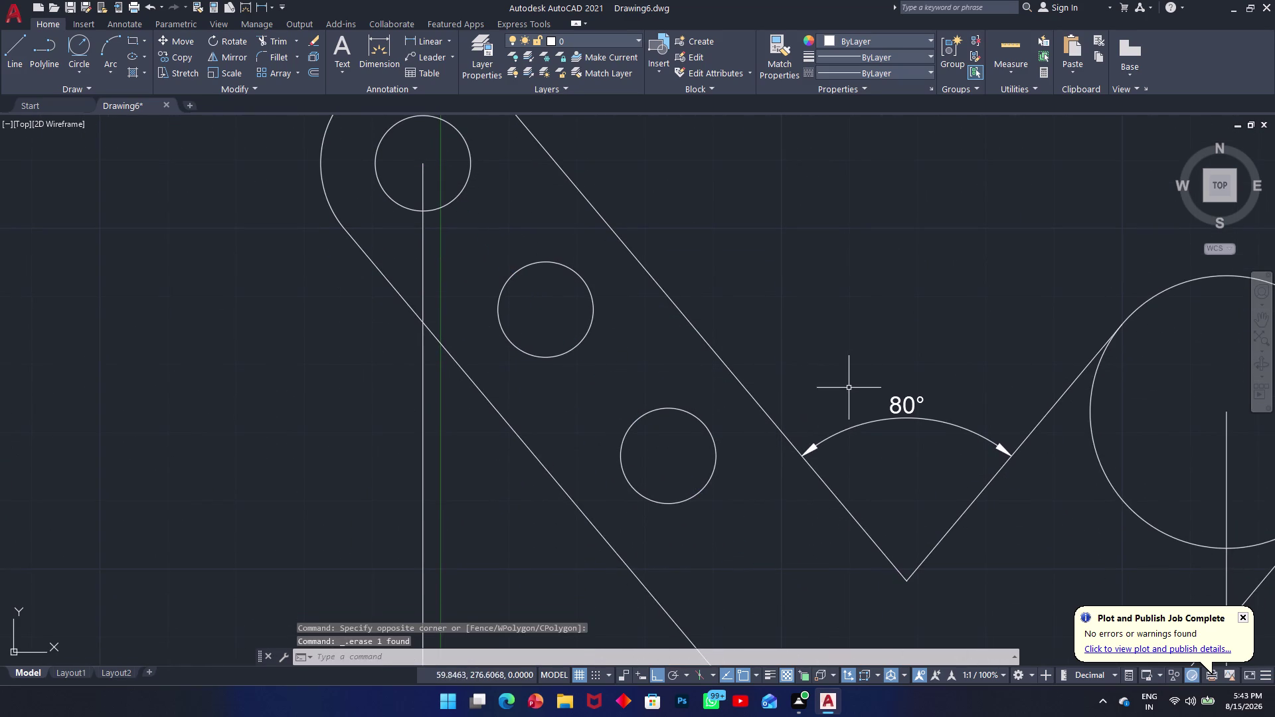
scroll(down, 3)
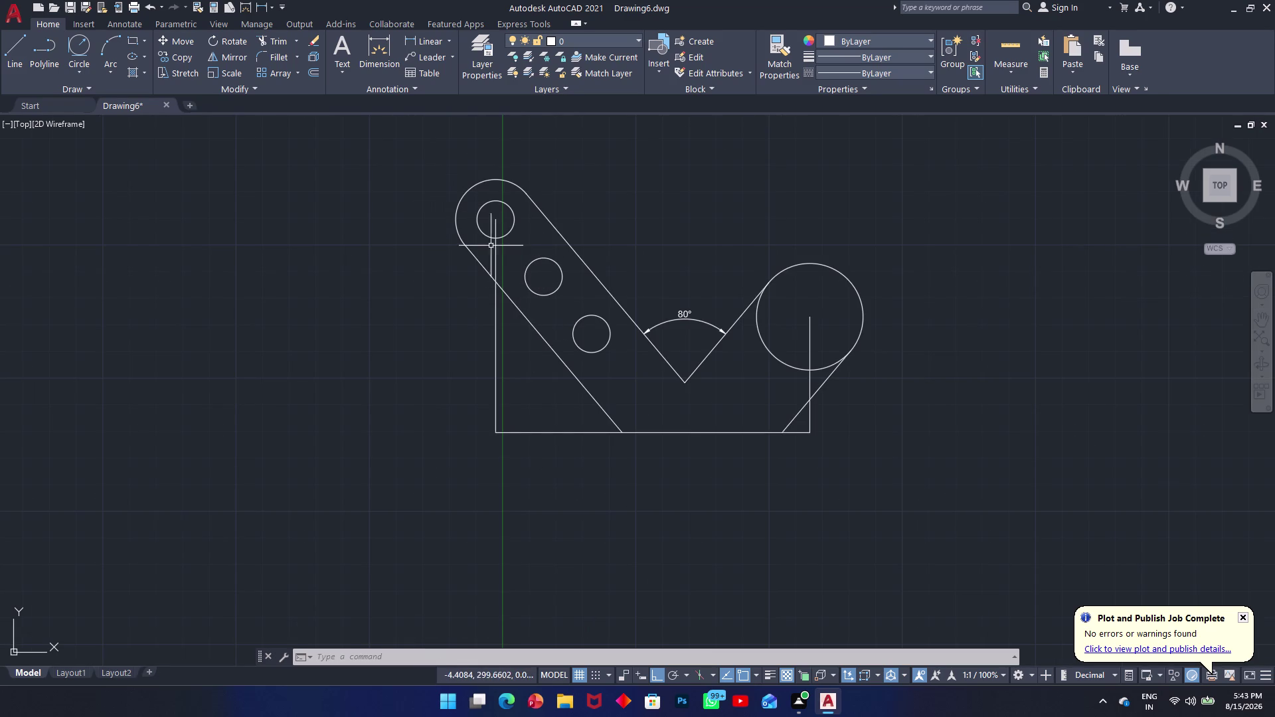
click(377, 53)
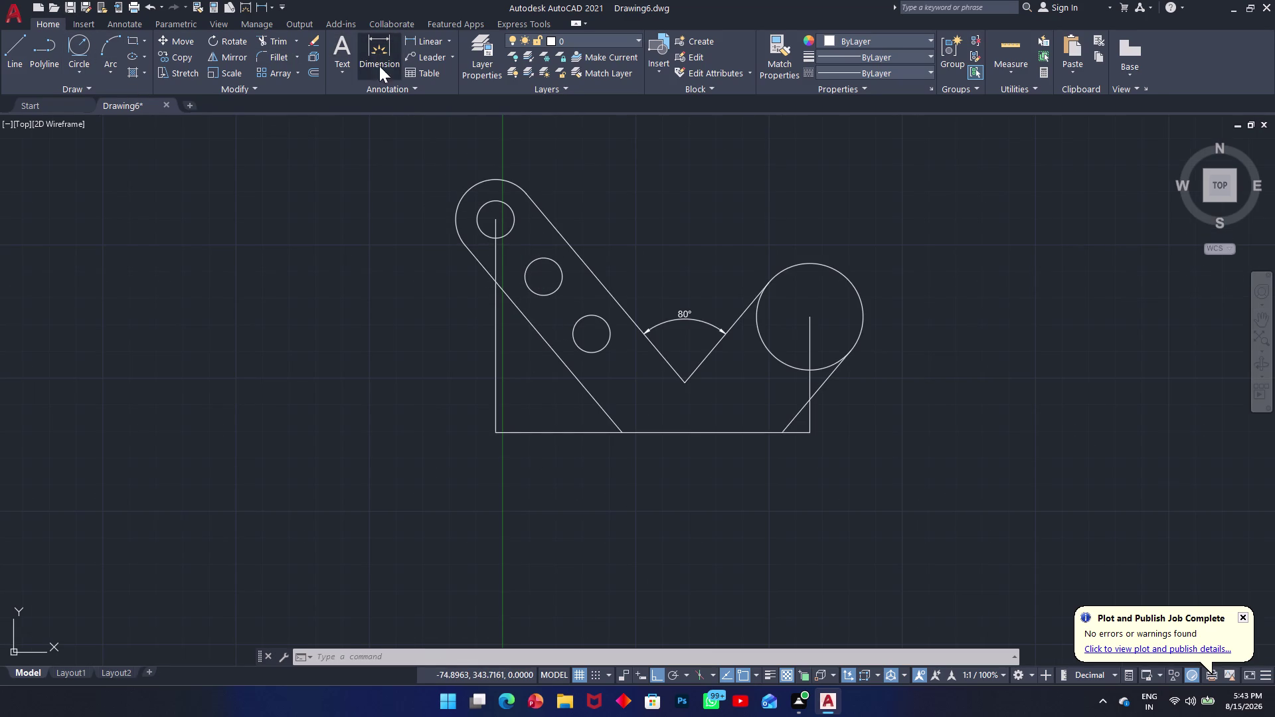
click(496, 218)
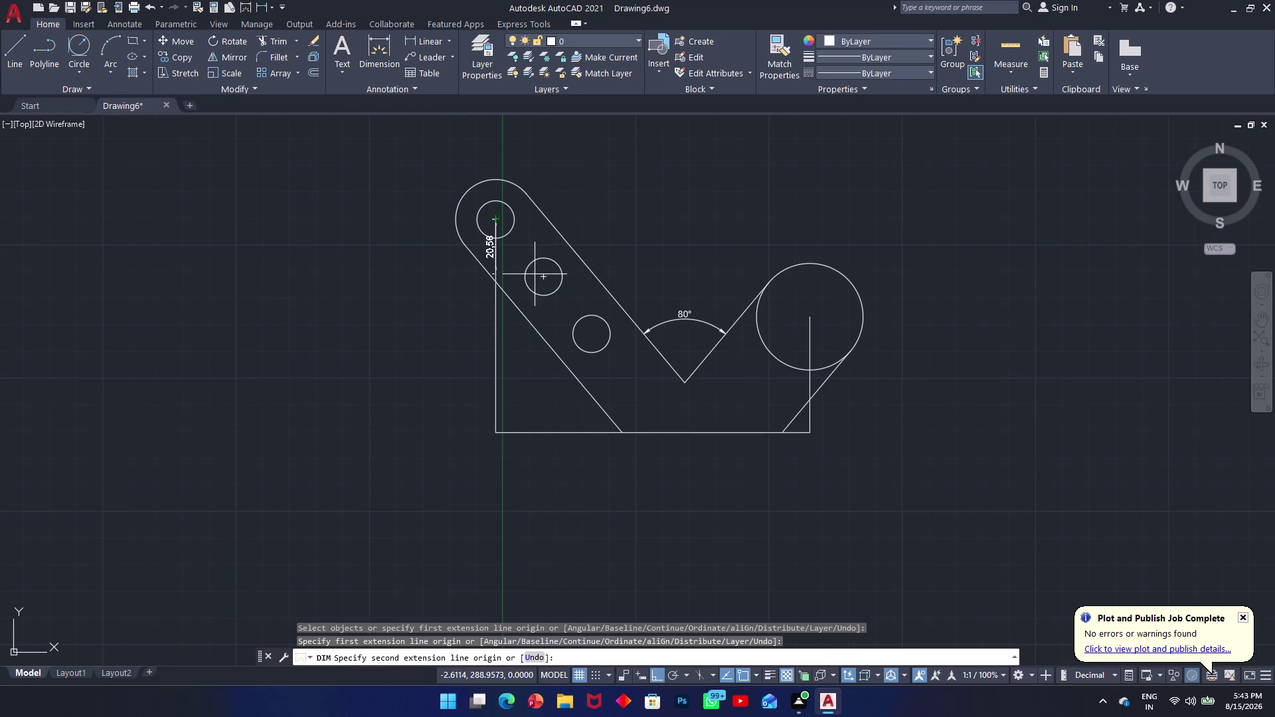
click(542, 277)
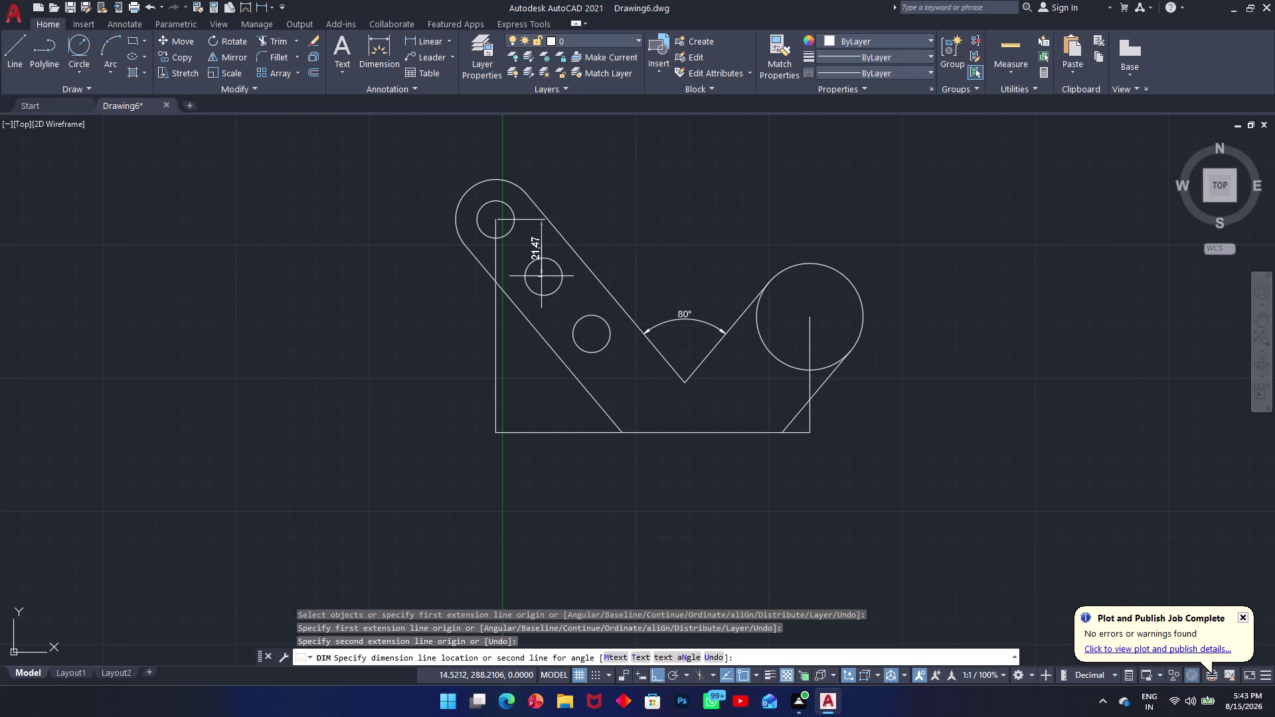
scroll(up, 3)
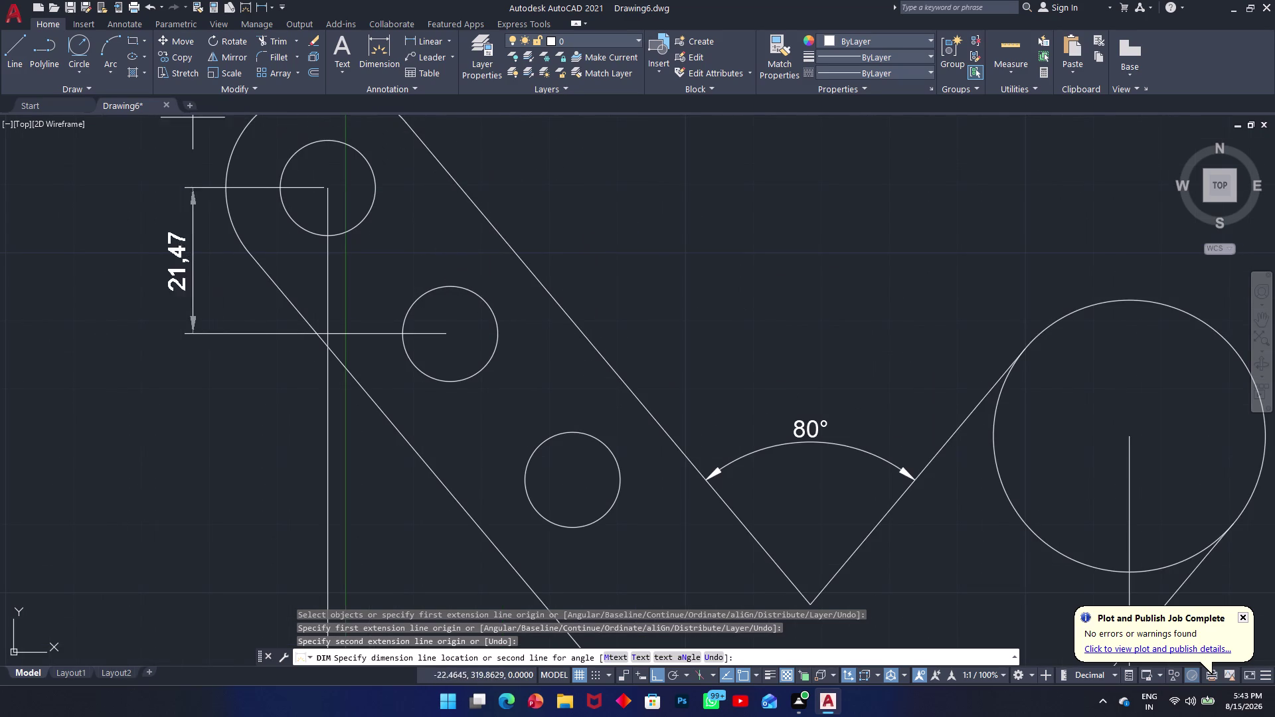
middle_drag(401, 132, 425, 287)
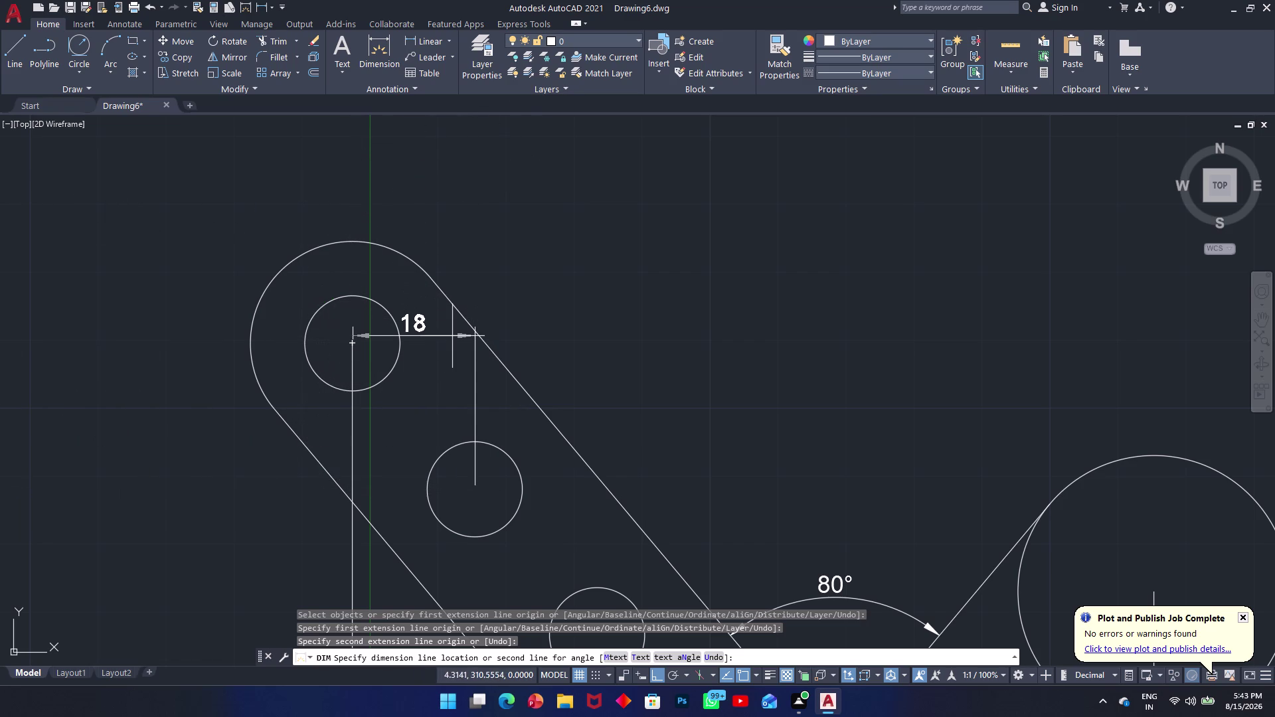
key(Escape)
scroll(down, 3)
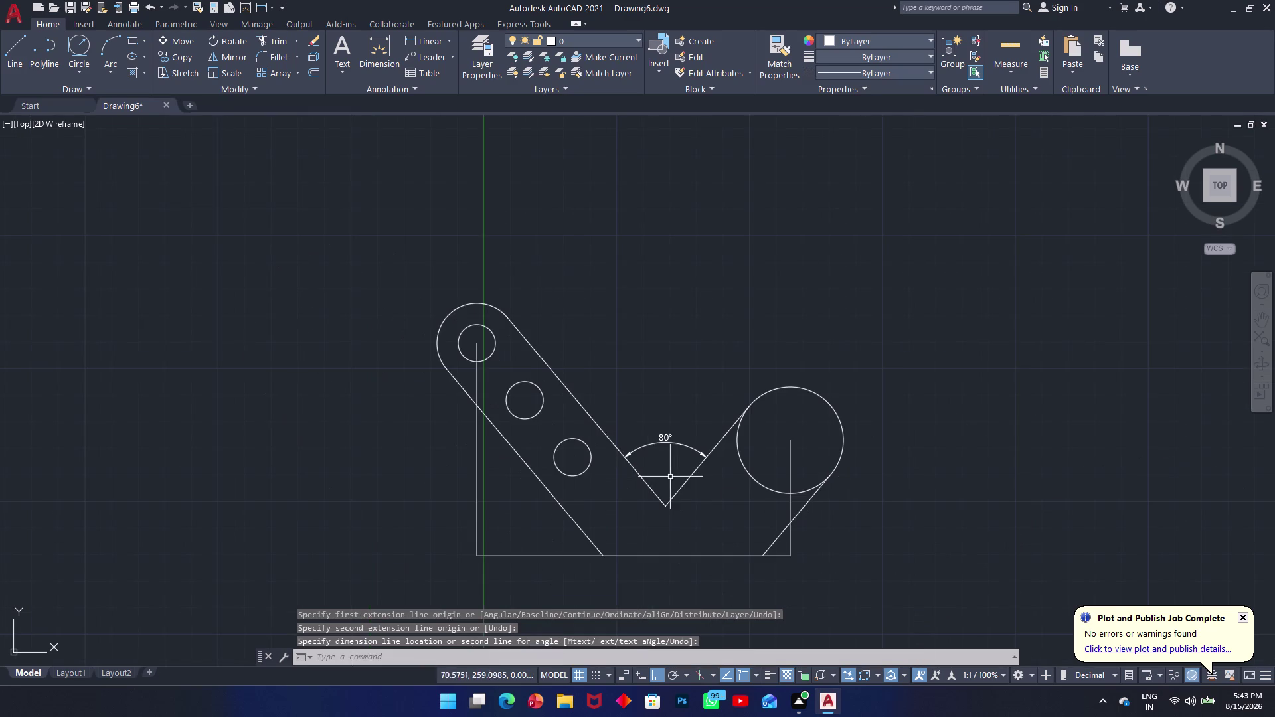
middle_drag(665, 476, 557, 308)
scroll(up, 3)
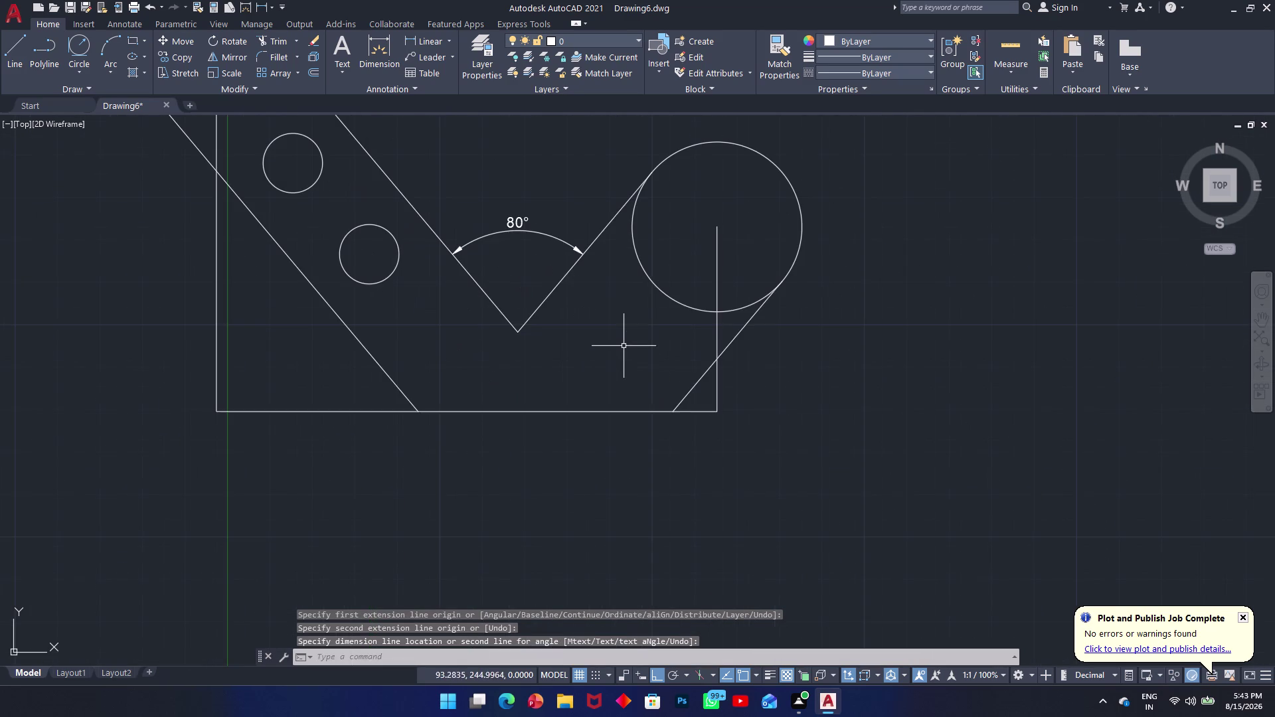
Draw a 20-diameter hole concentric with the large end circle.
middle_drag(655, 278, 570, 345)
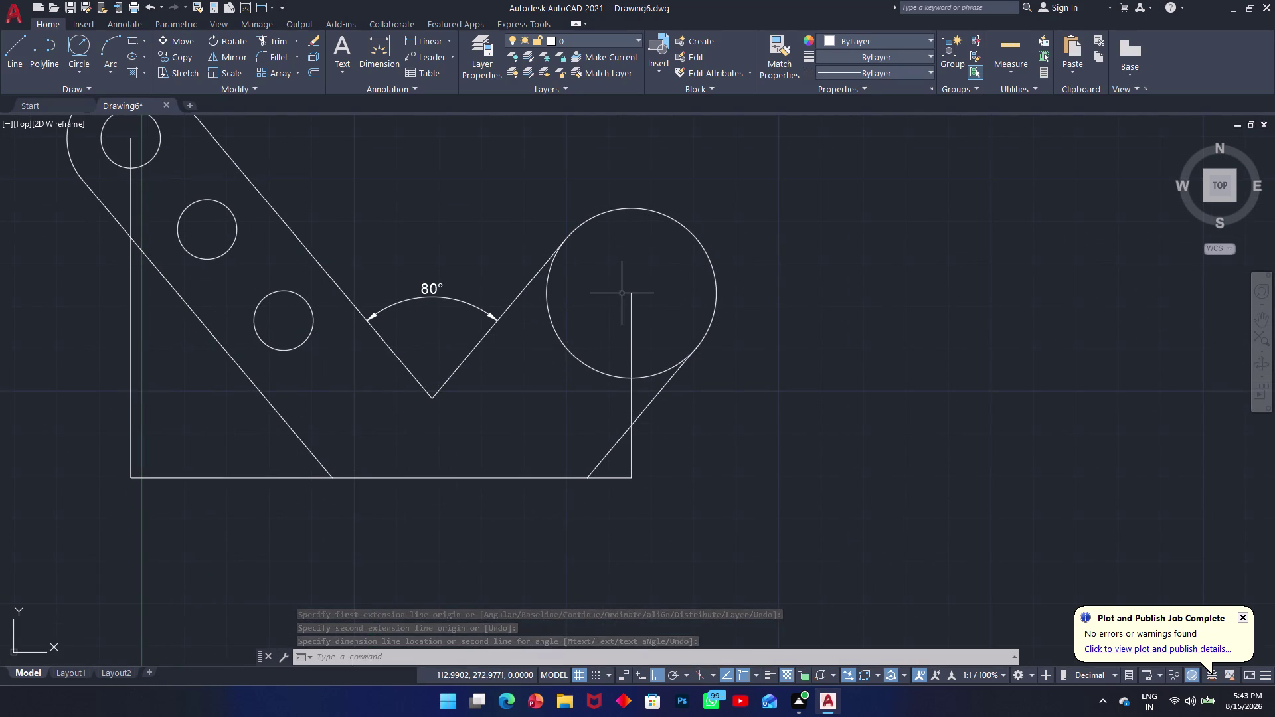
text(c)
key(space)
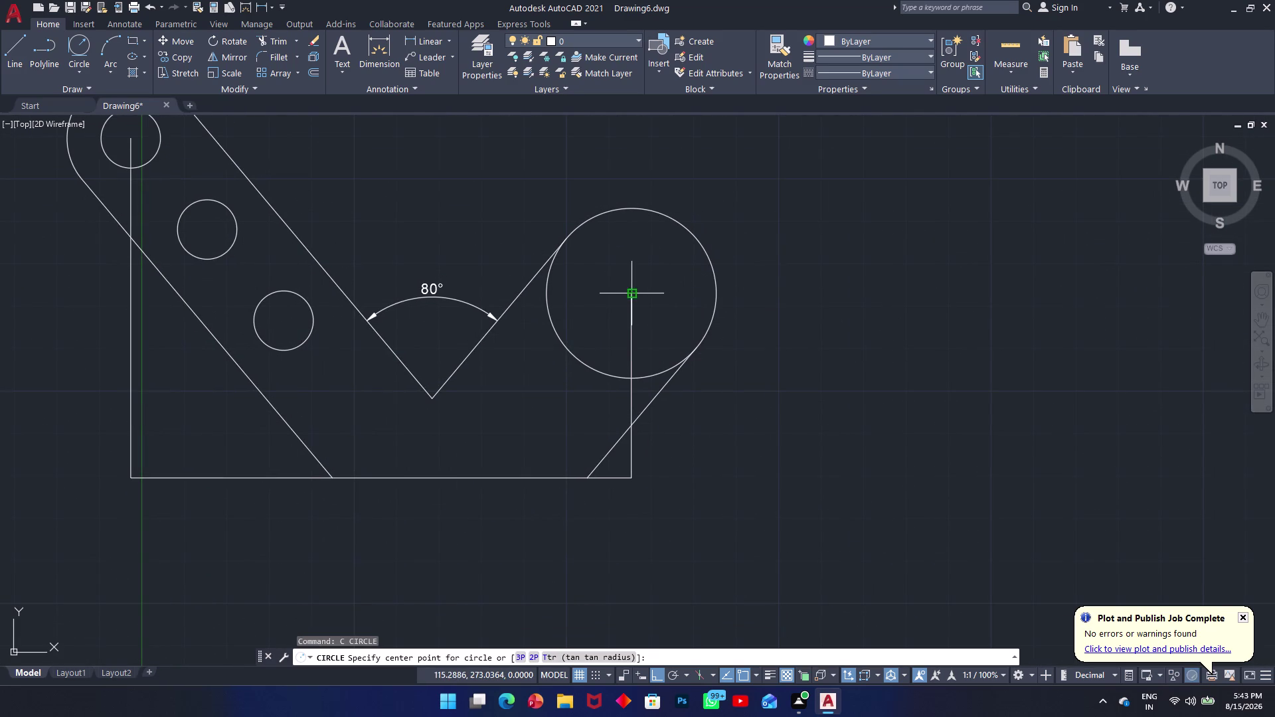
click(635, 294)
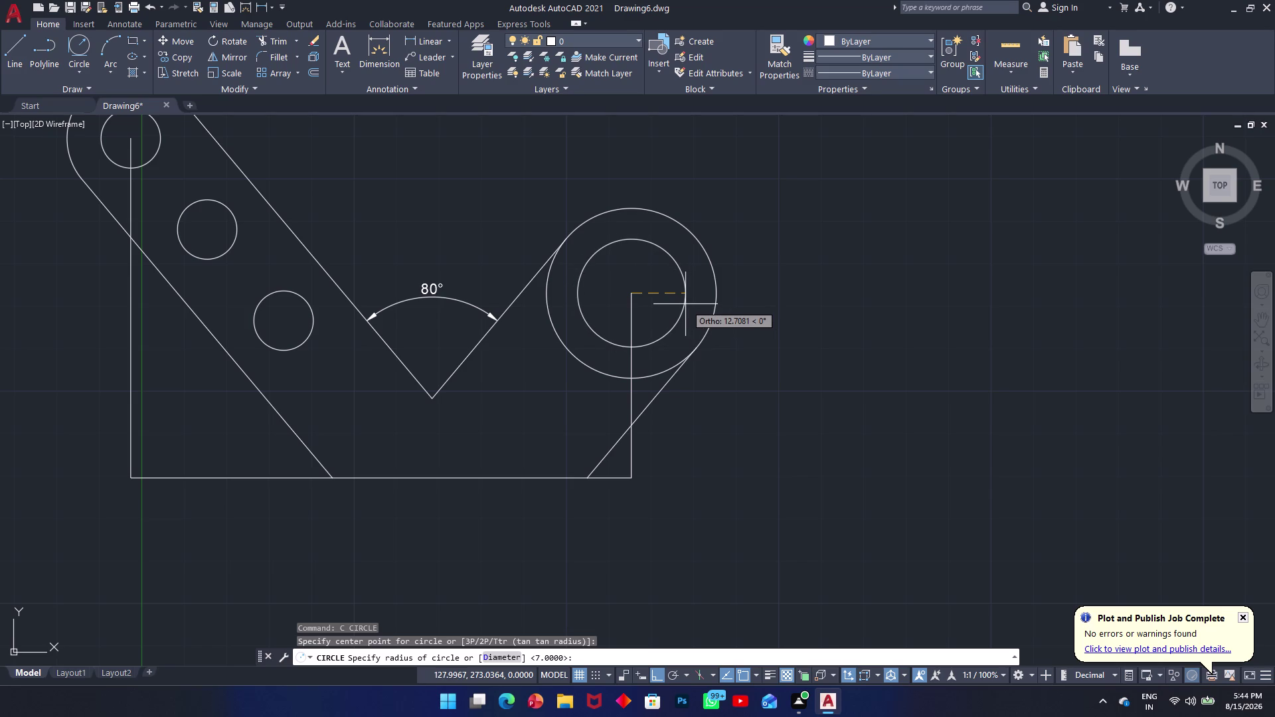
text(d)
key(space)
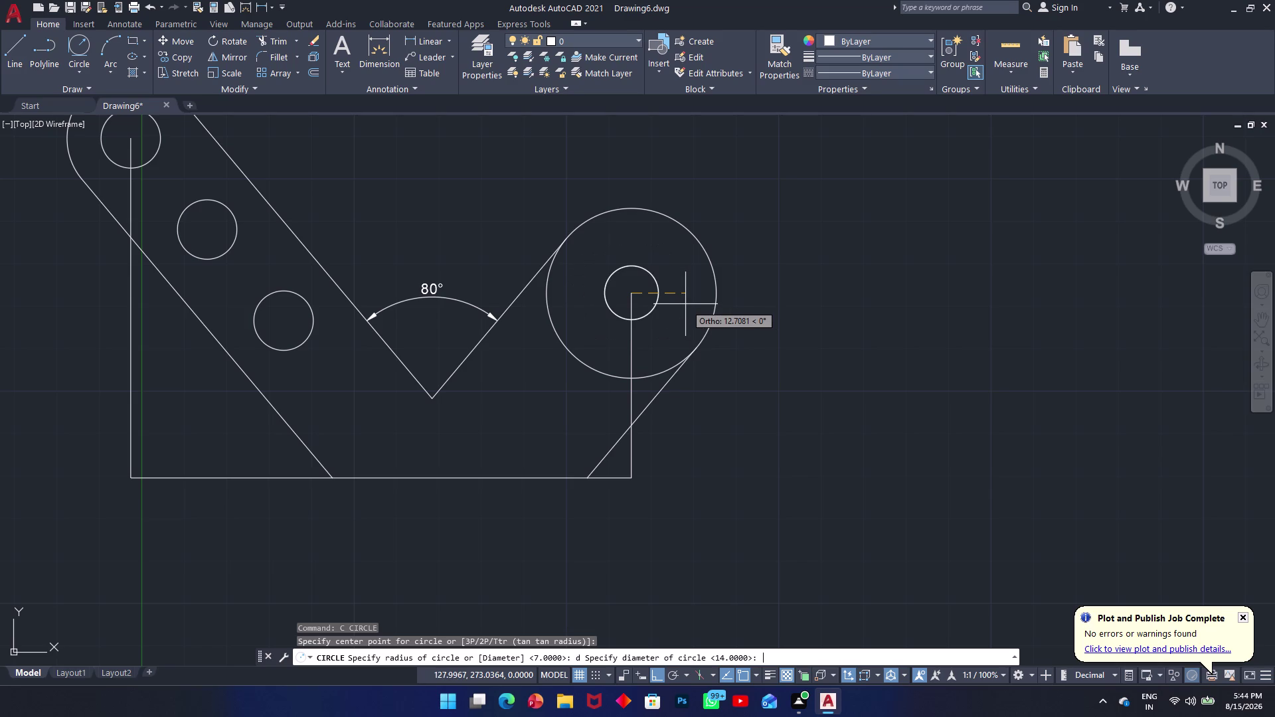
text(20)
key(Return)
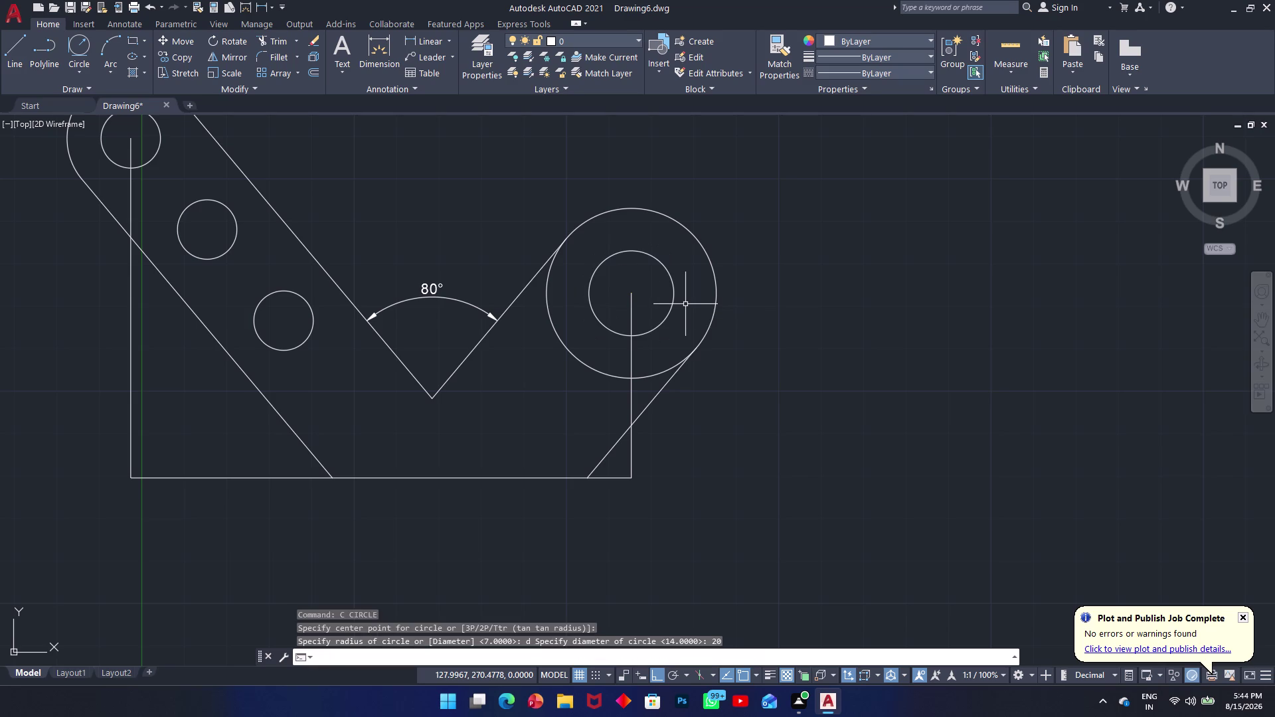
Trim the large circle's inner arcs to leave a rounded end.
text(tr)
key(space)
click(581, 322)
click(527, 353)
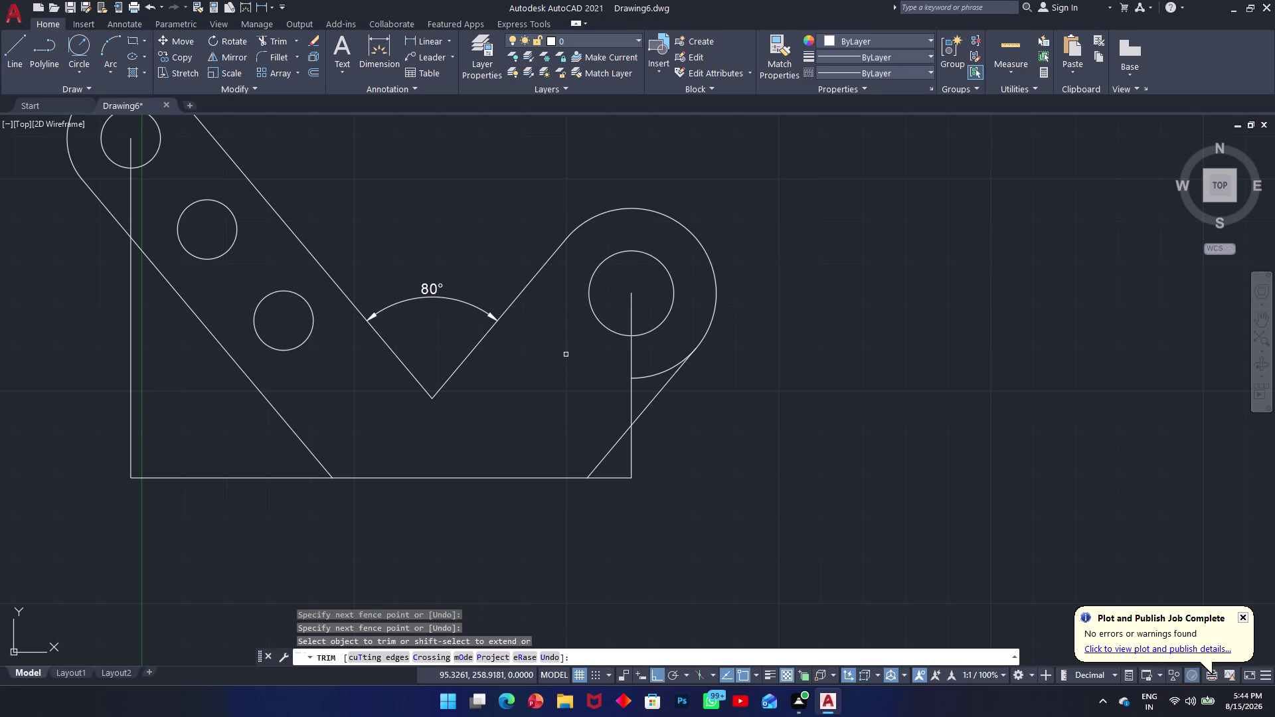
Trim the leftover arc pieces, right vertical line and bottom-right corner lines.
click(644, 366)
click(632, 388)
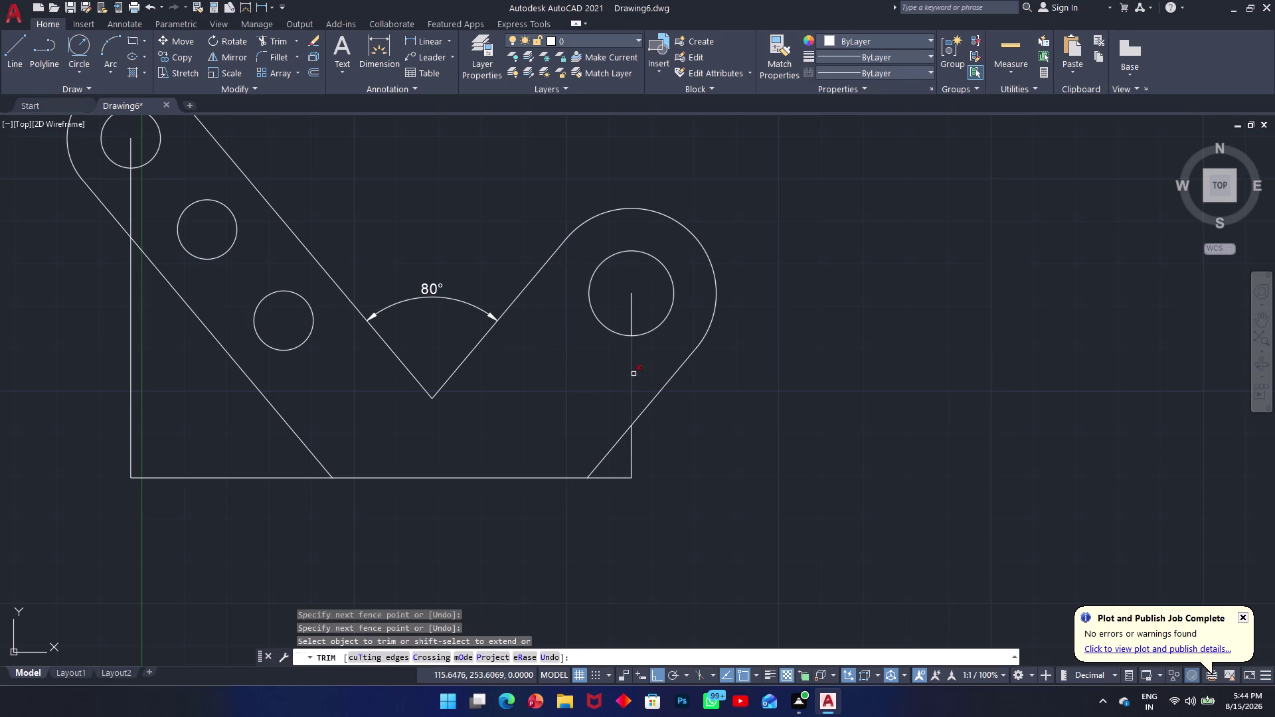
click(635, 371)
click(602, 376)
click(635, 450)
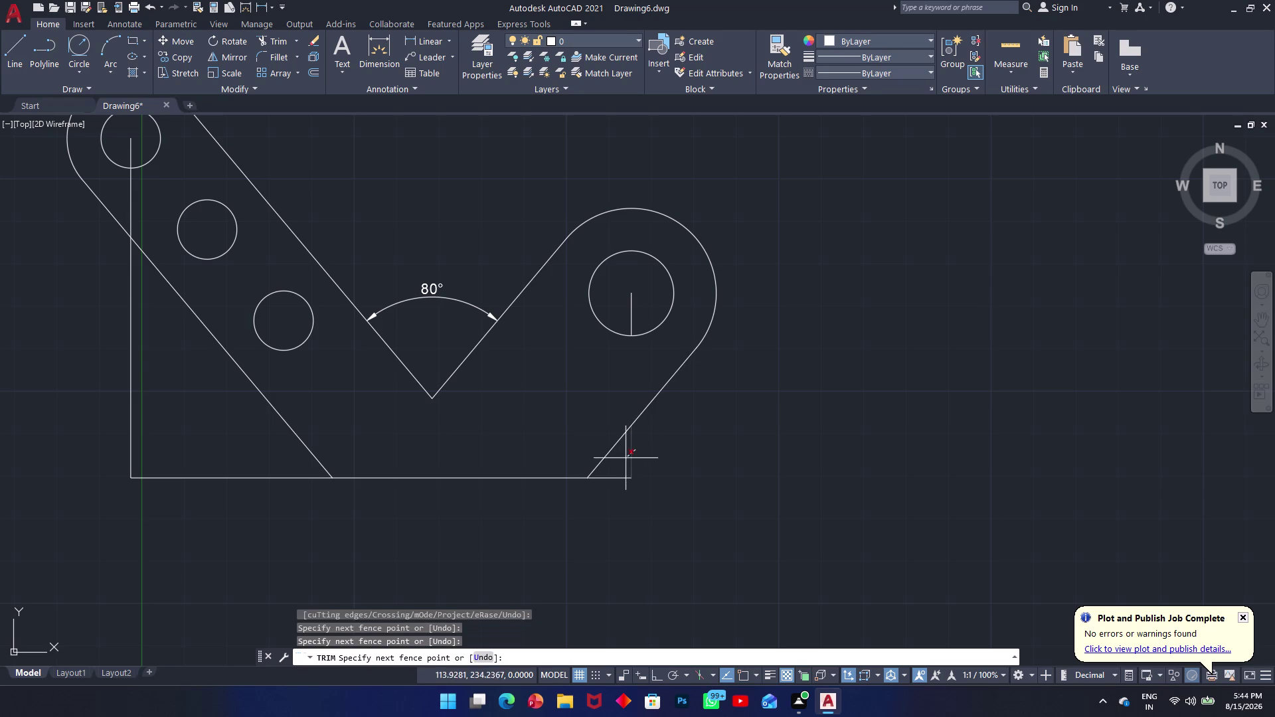
click(625, 462)
drag(625, 469, 622, 477)
click(601, 503)
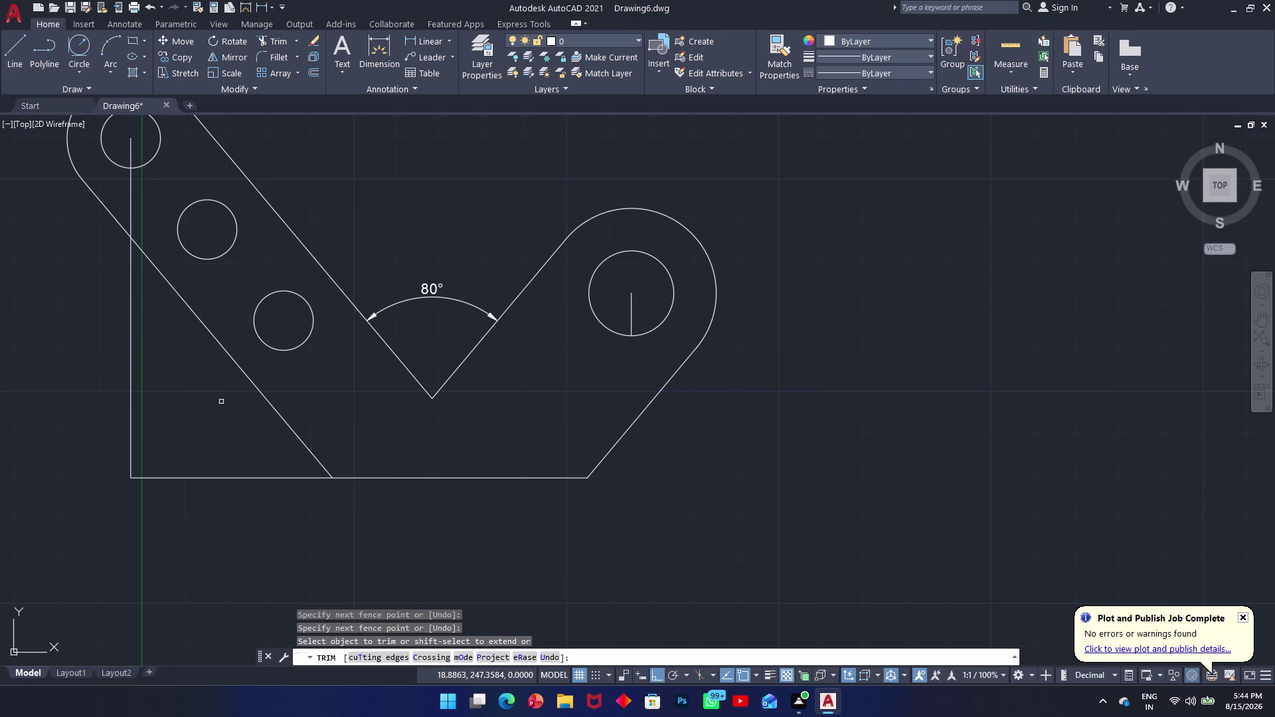
Trim the bottom line's left end, the left vertical lines and the stray line in the top hole.
click(111, 413)
click(217, 564)
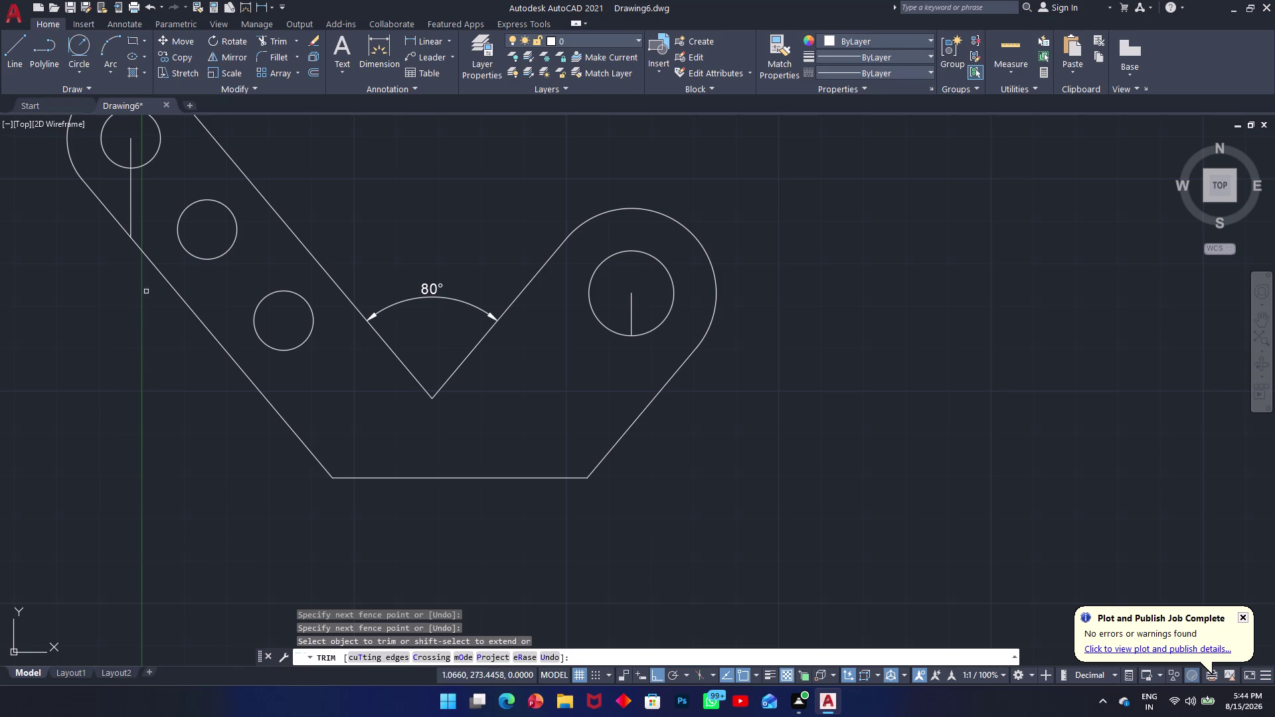
click(119, 194)
click(142, 200)
middle_drag(140, 186, 154, 348)
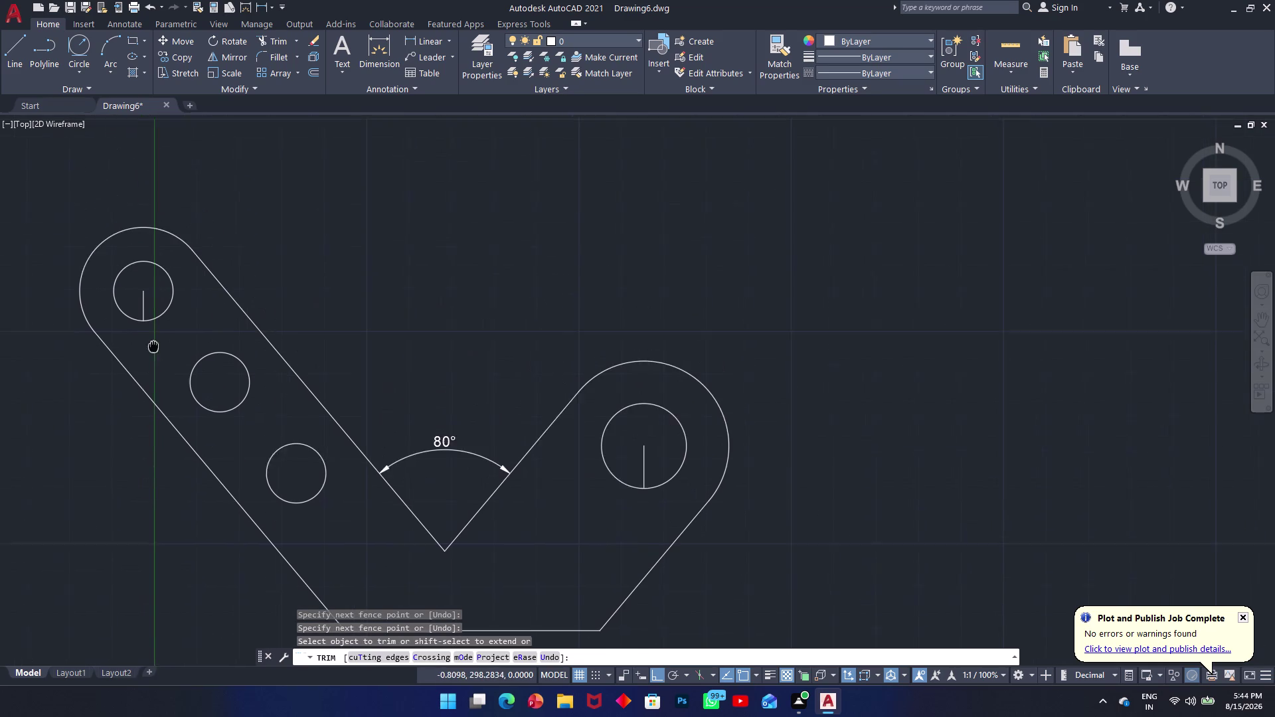
middle_drag(153, 348, 153, 349)
scroll(up, 3)
click(148, 314)
click(129, 319)
scroll(down, 3)
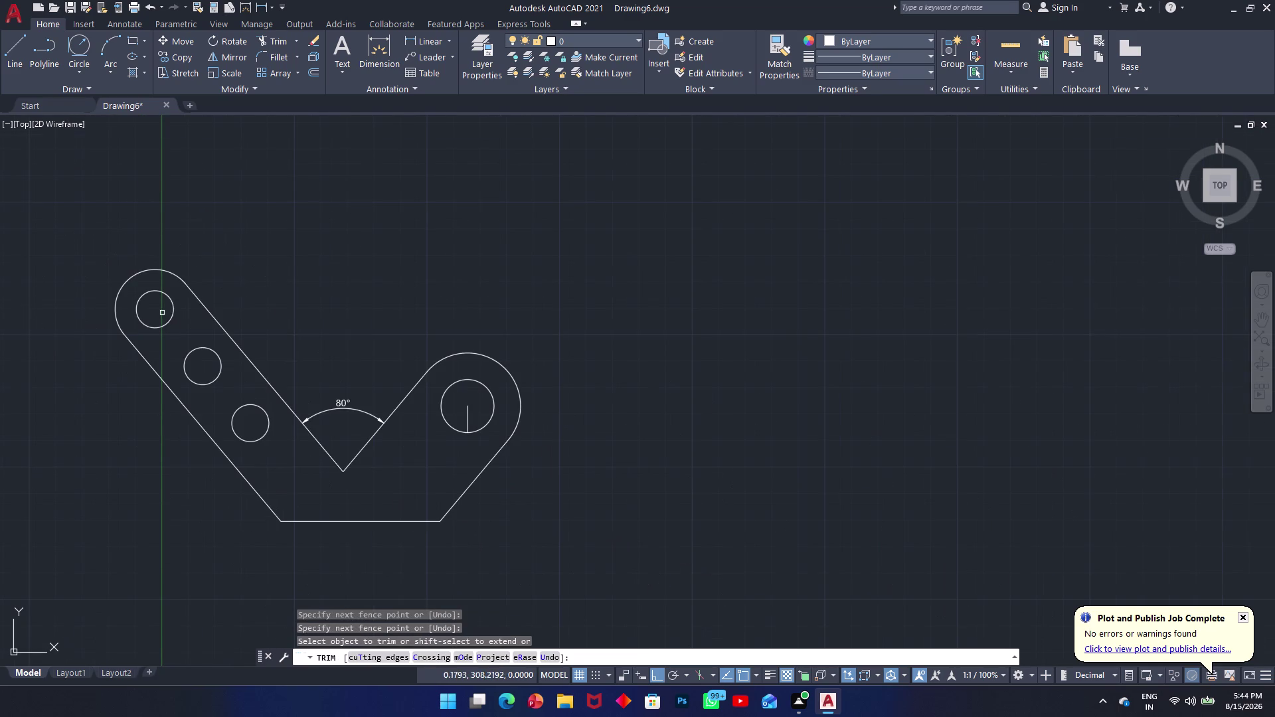
key(Escape)
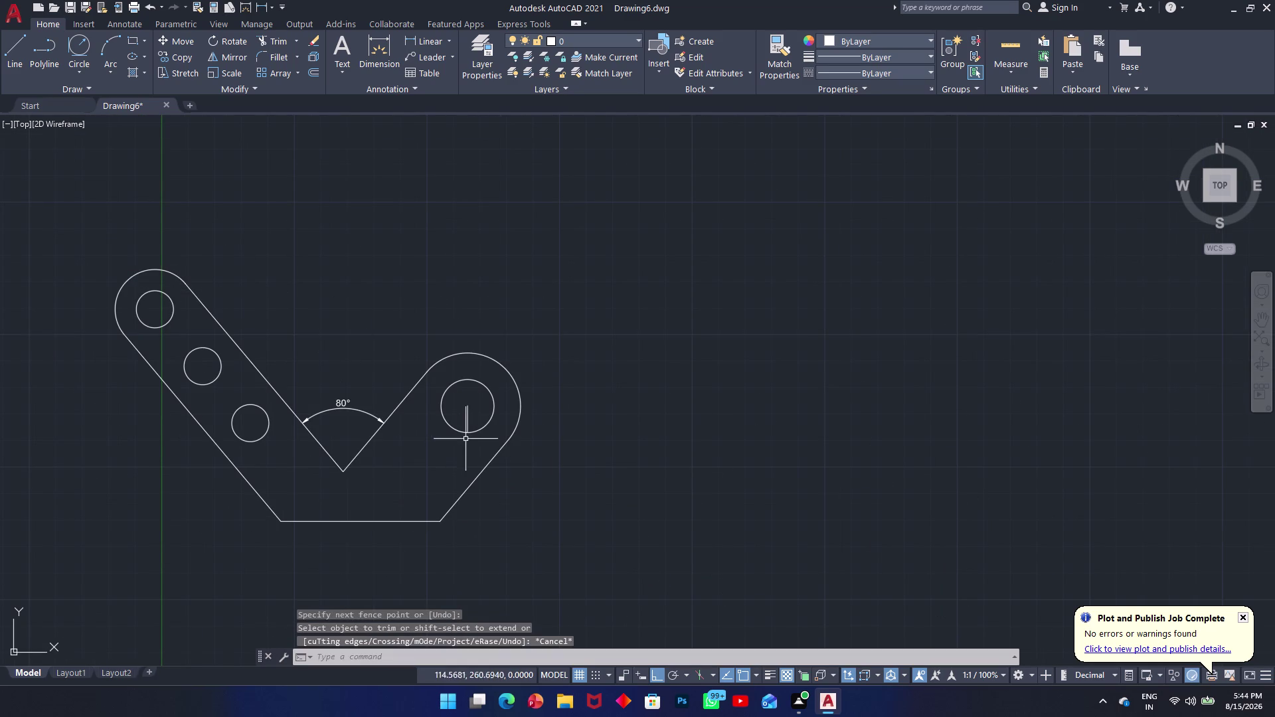
Delete the stray line left inside the right hole.
click(465, 409)
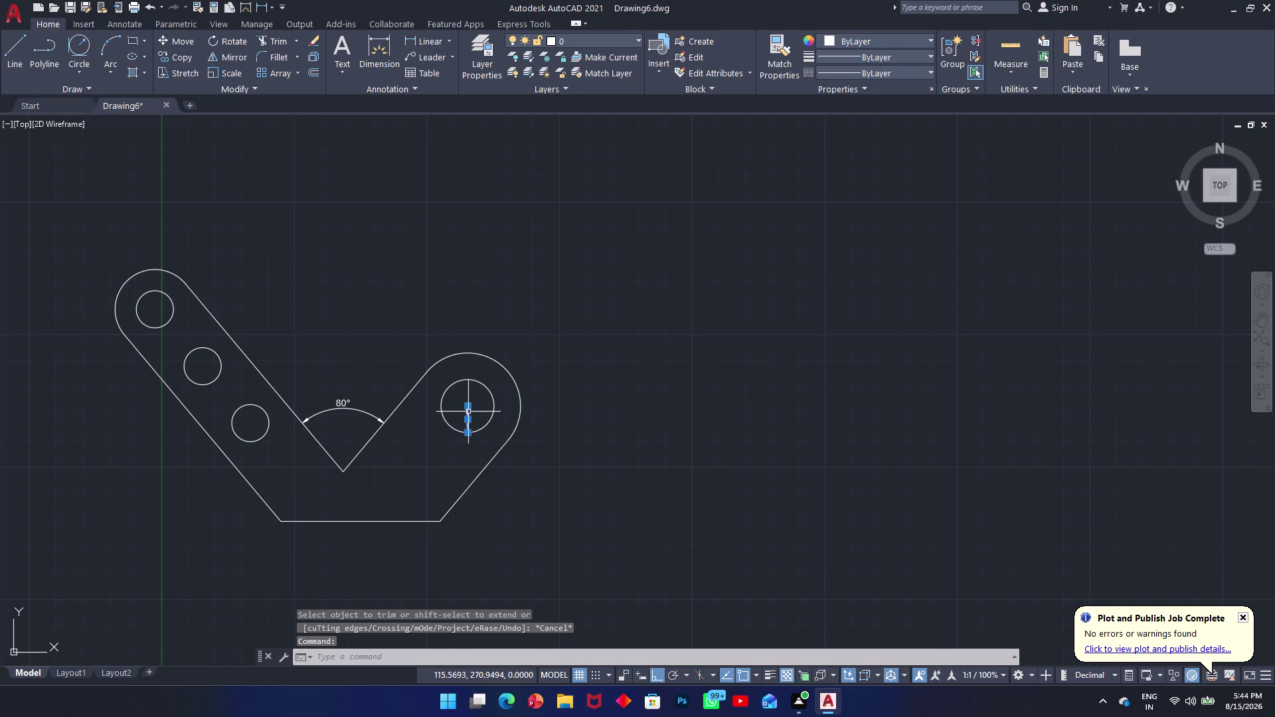
key(Delete)
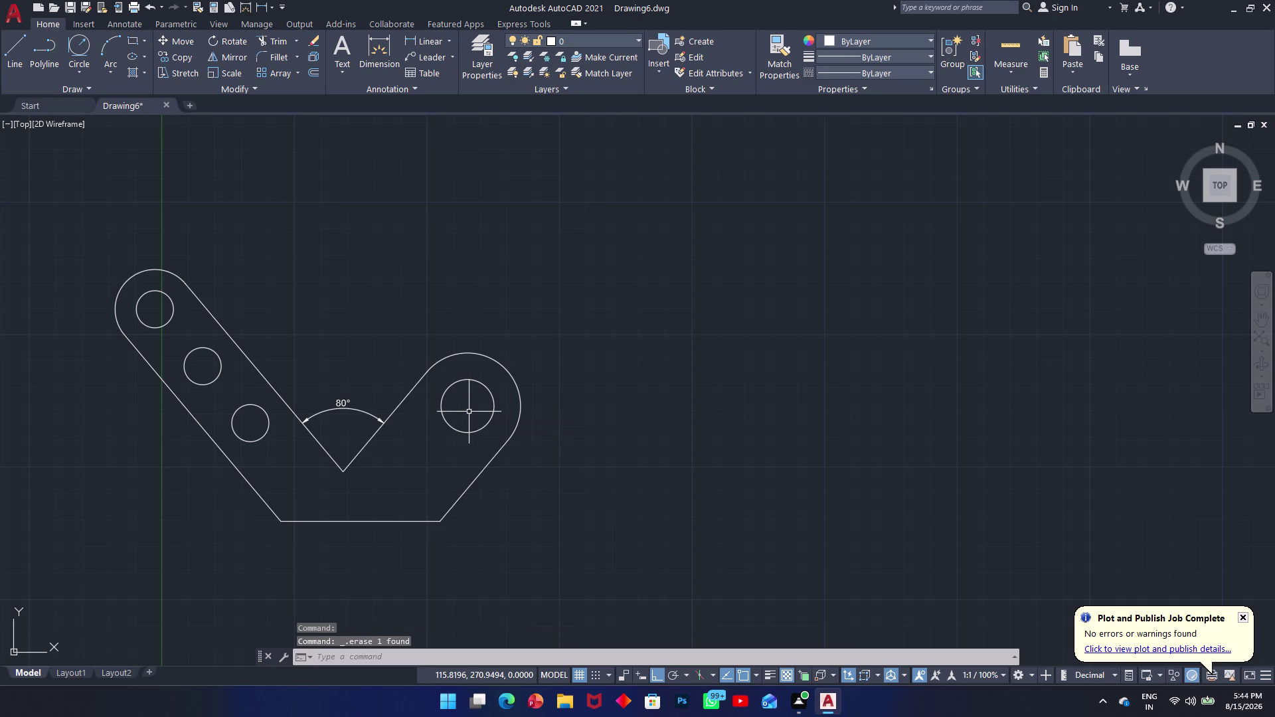
scroll(up, 3)
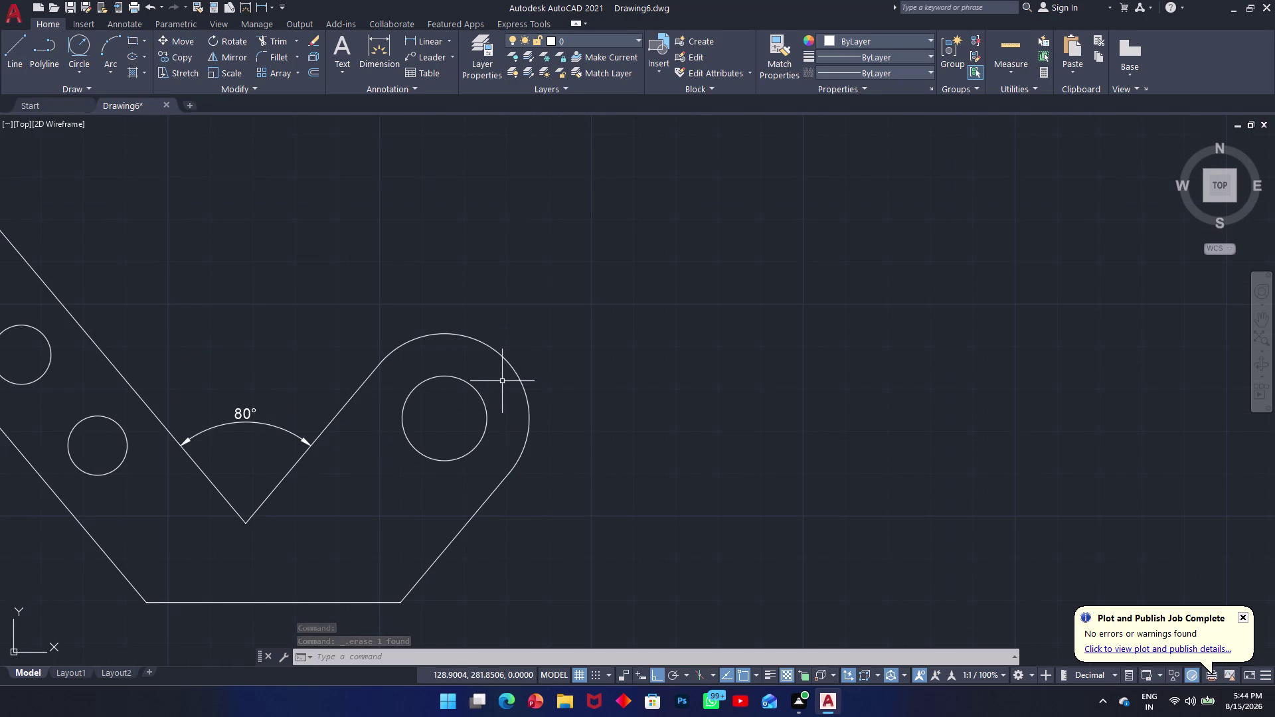
Draw construction lines from the right hole centre: up, left 20.4, then down.
text(l)
key(space)
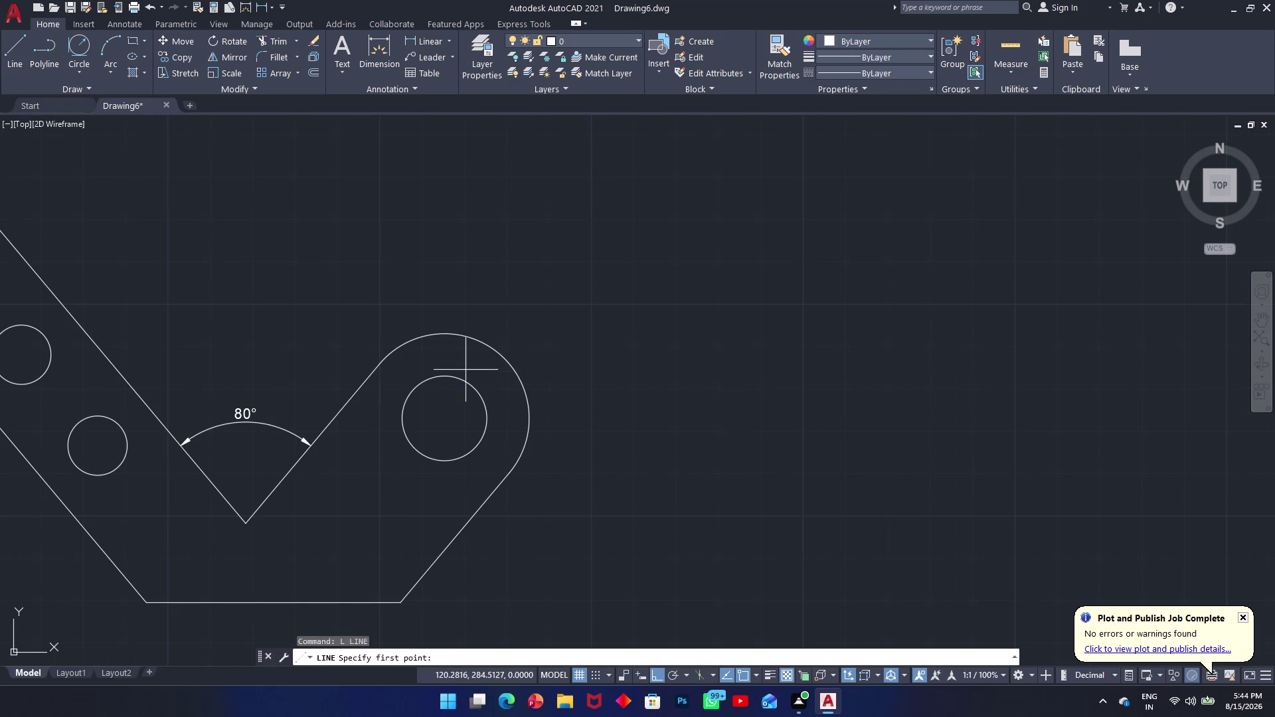
click(447, 418)
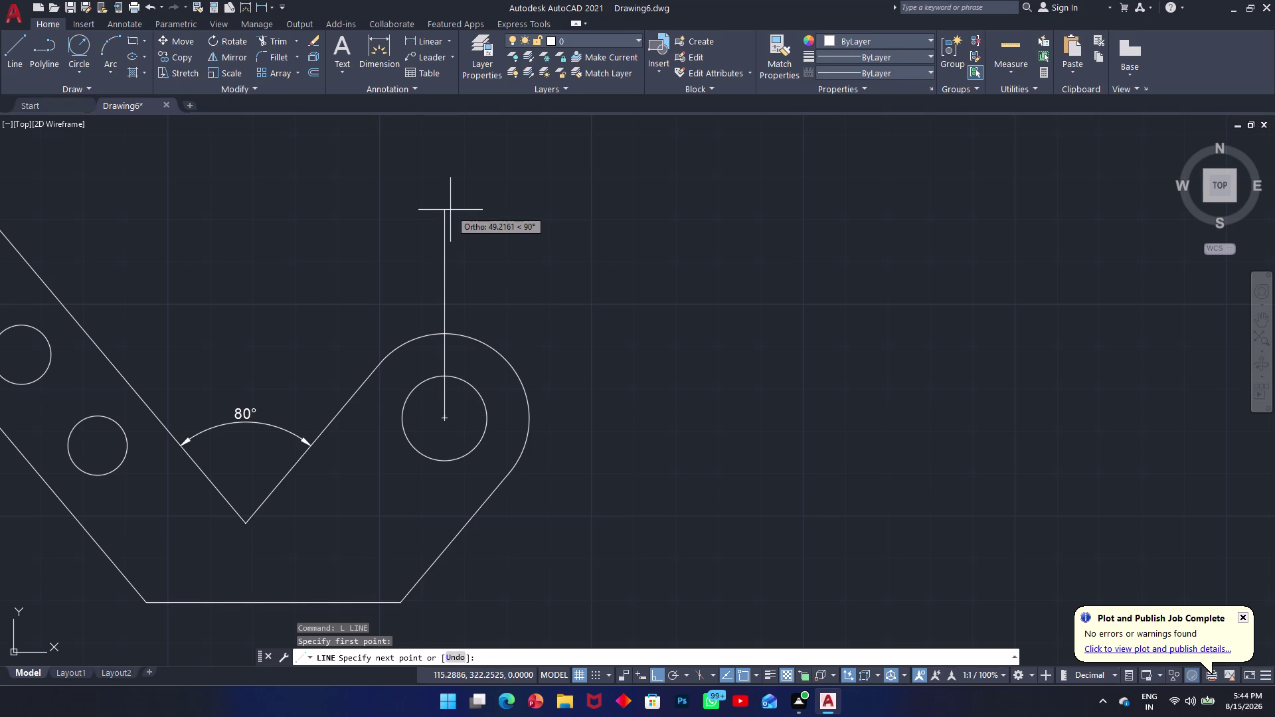
click(450, 210)
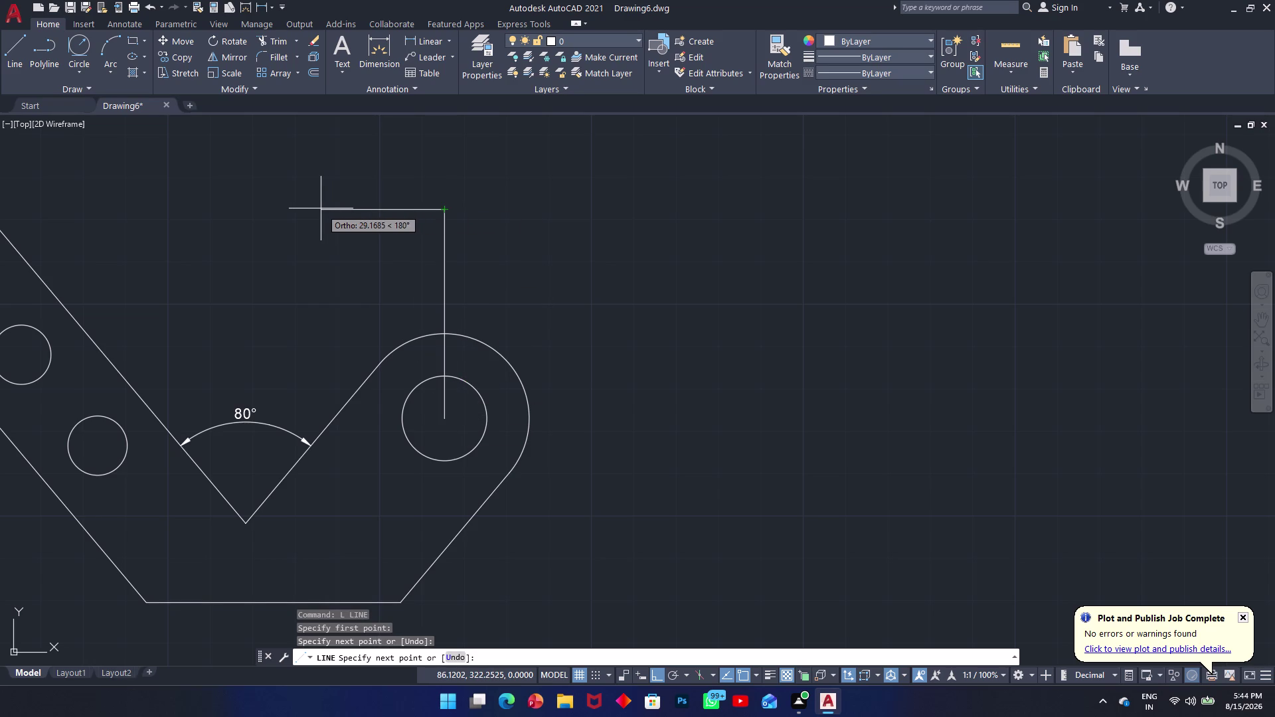
key(2)
key(0)
text(.4)
key(Return)
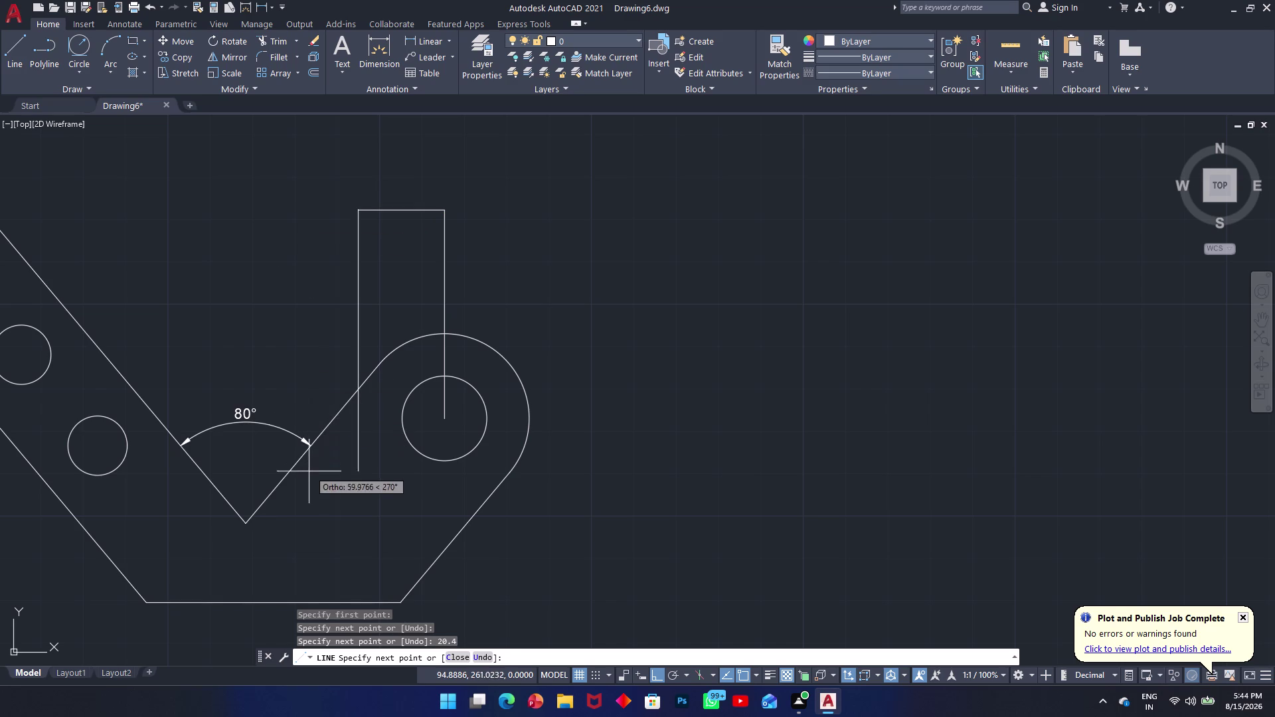
click(315, 568)
key(Escape)
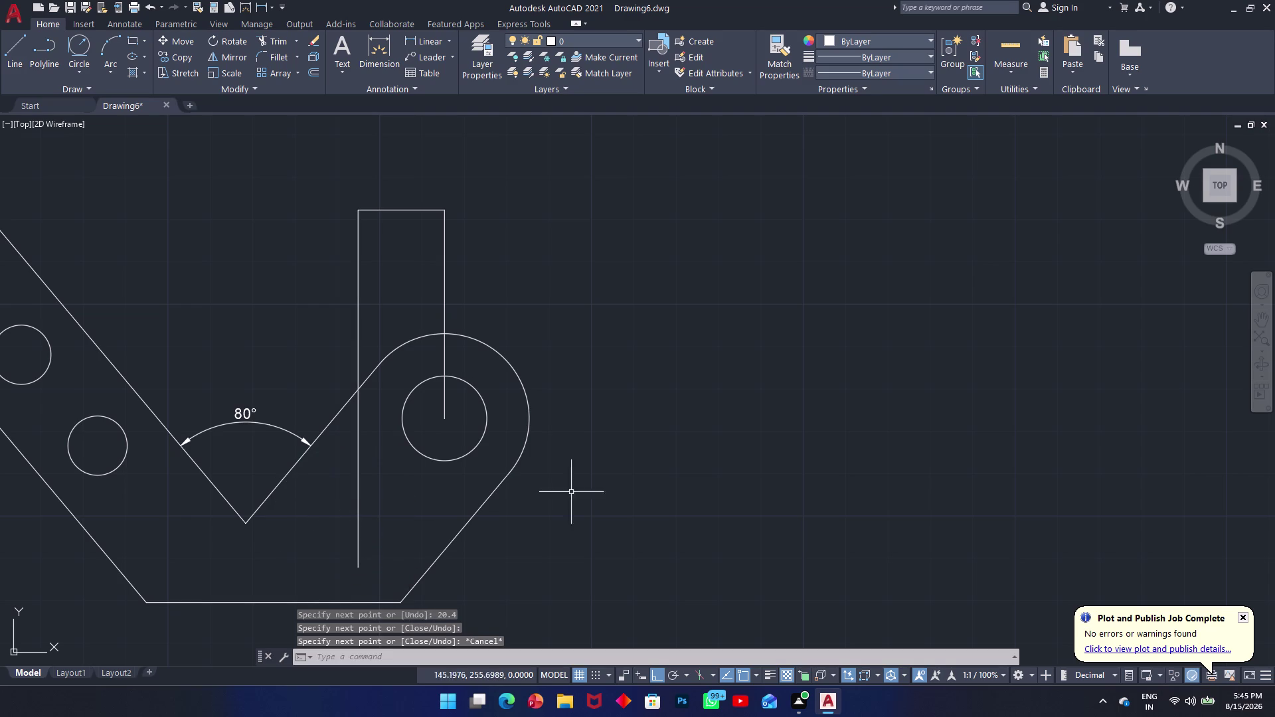
Offset the lower-right slanted edge 20 units to the inner side.
text(o)
key(space)
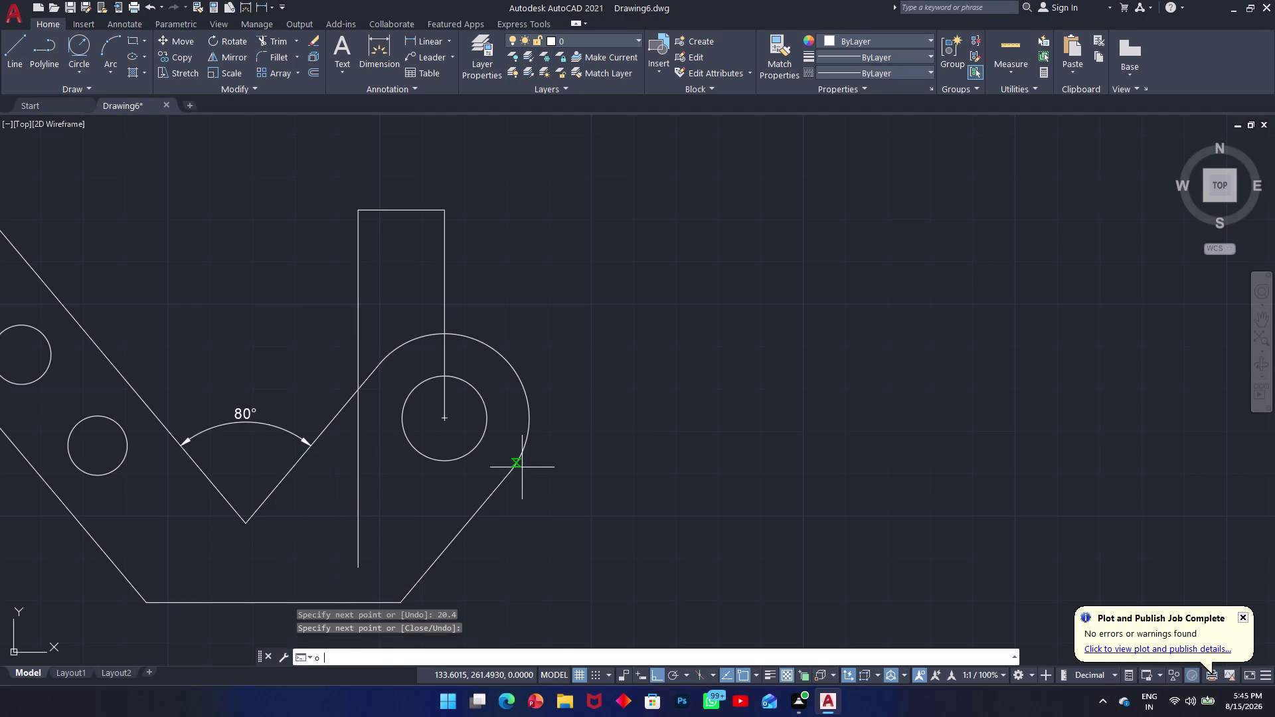
click(458, 540)
key(Escape)
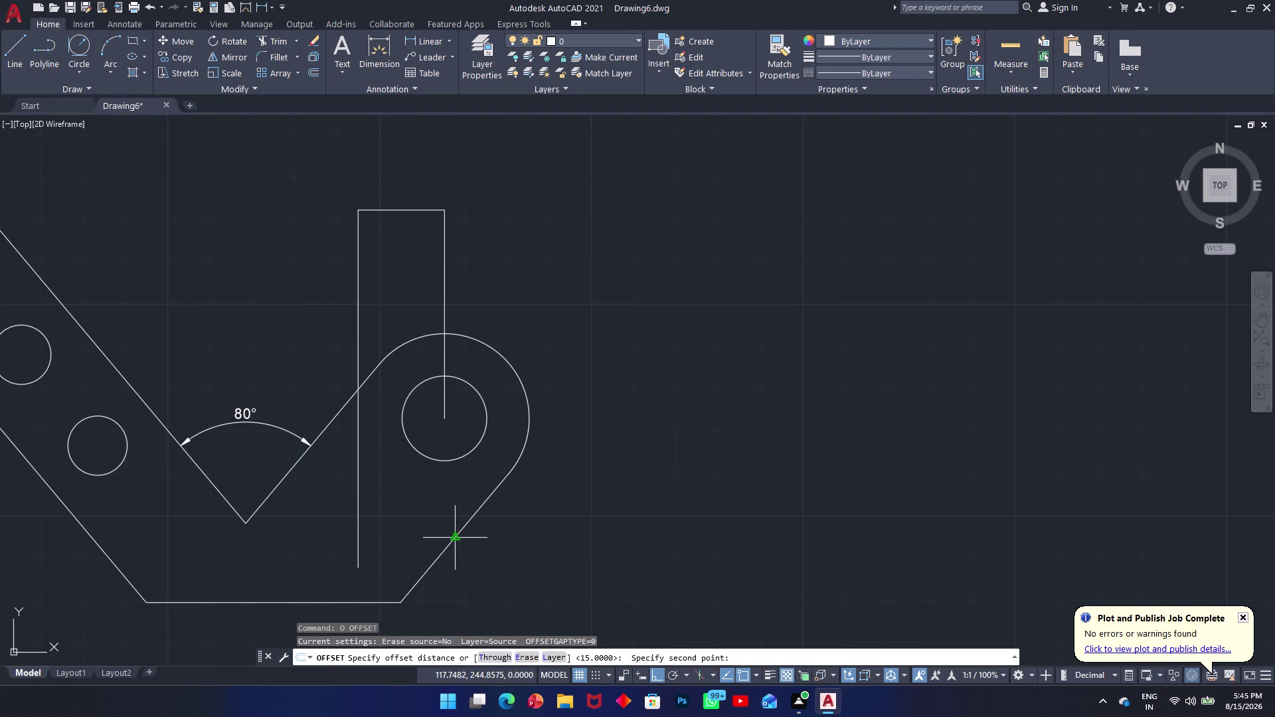
text(o)
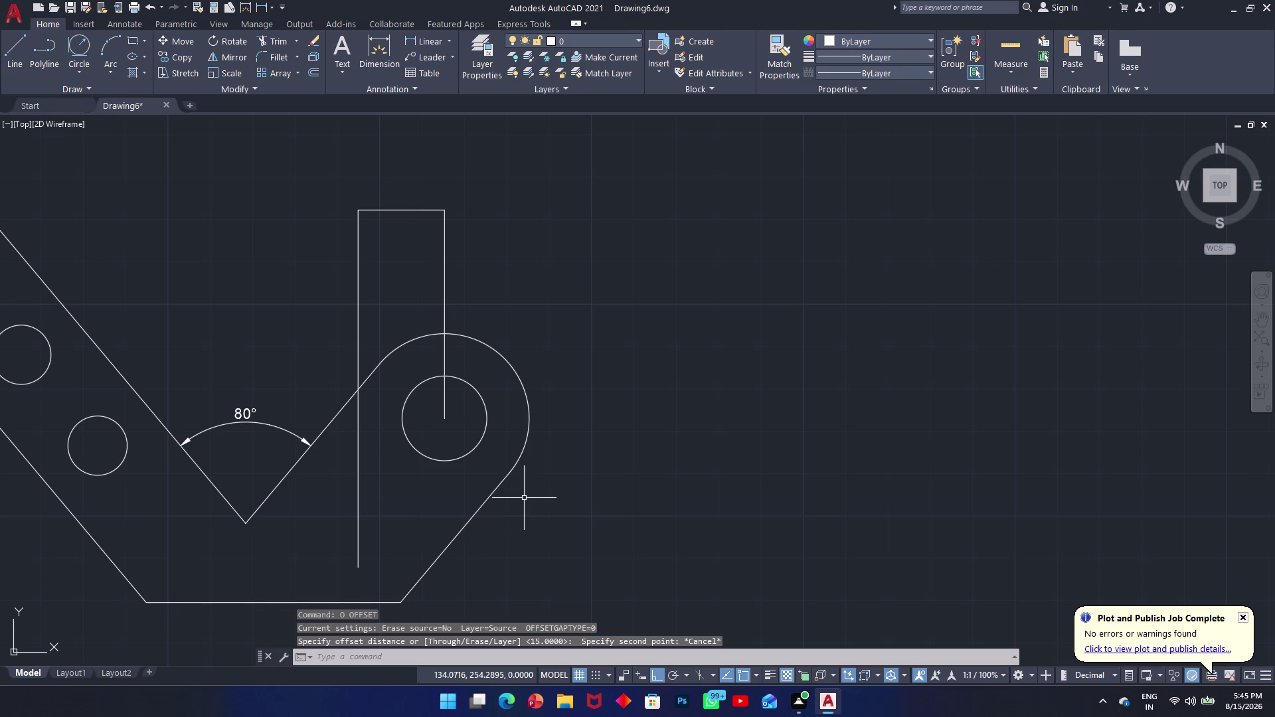
key(space)
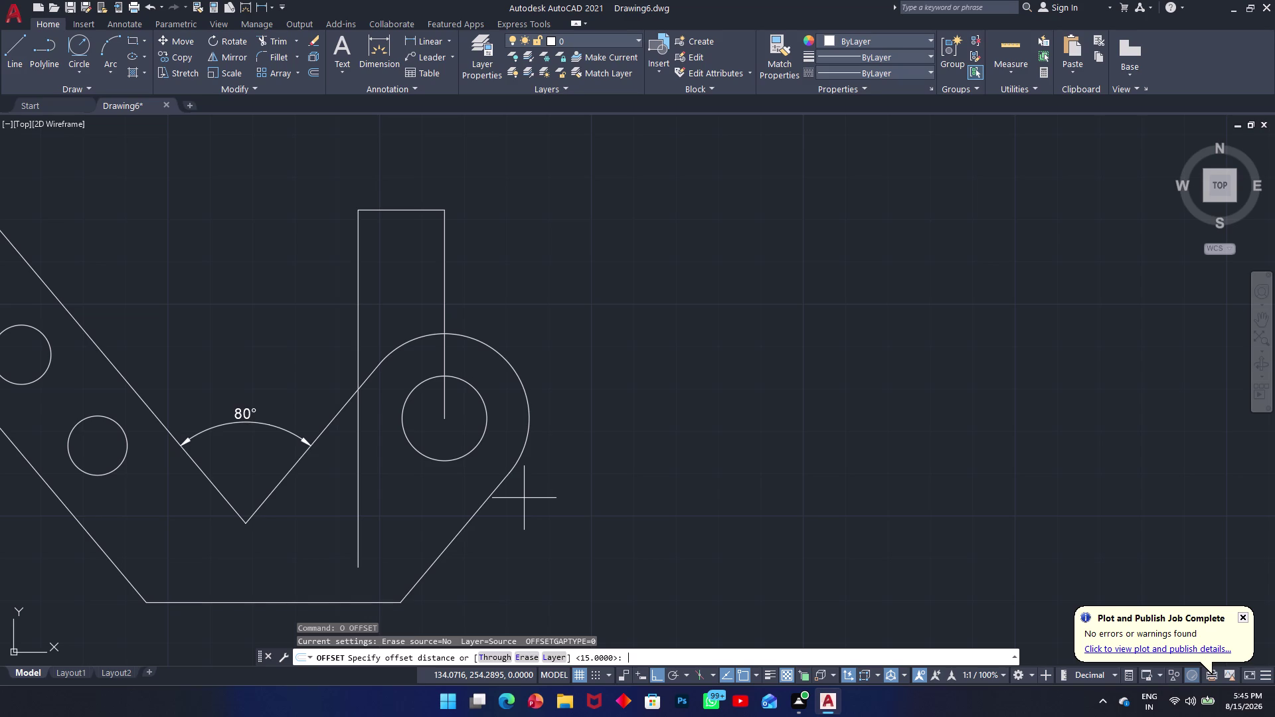
text(20)
key(Return)
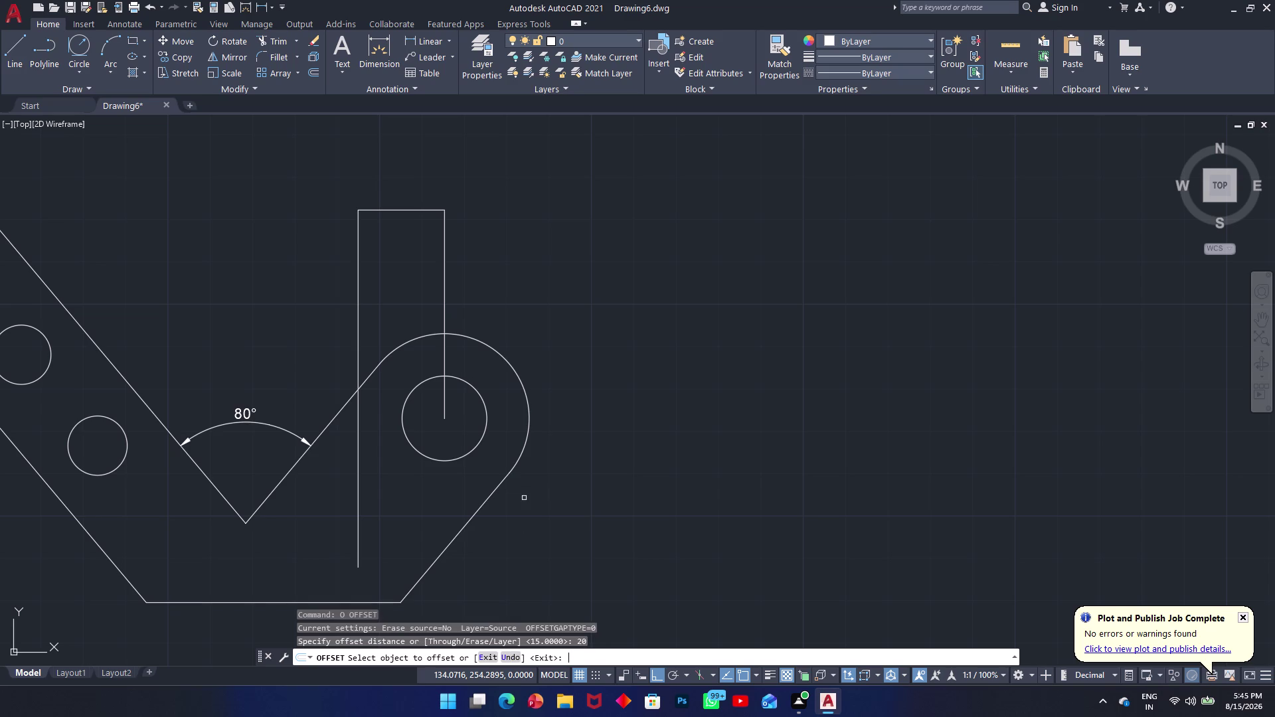
click(467, 522)
click(418, 496)
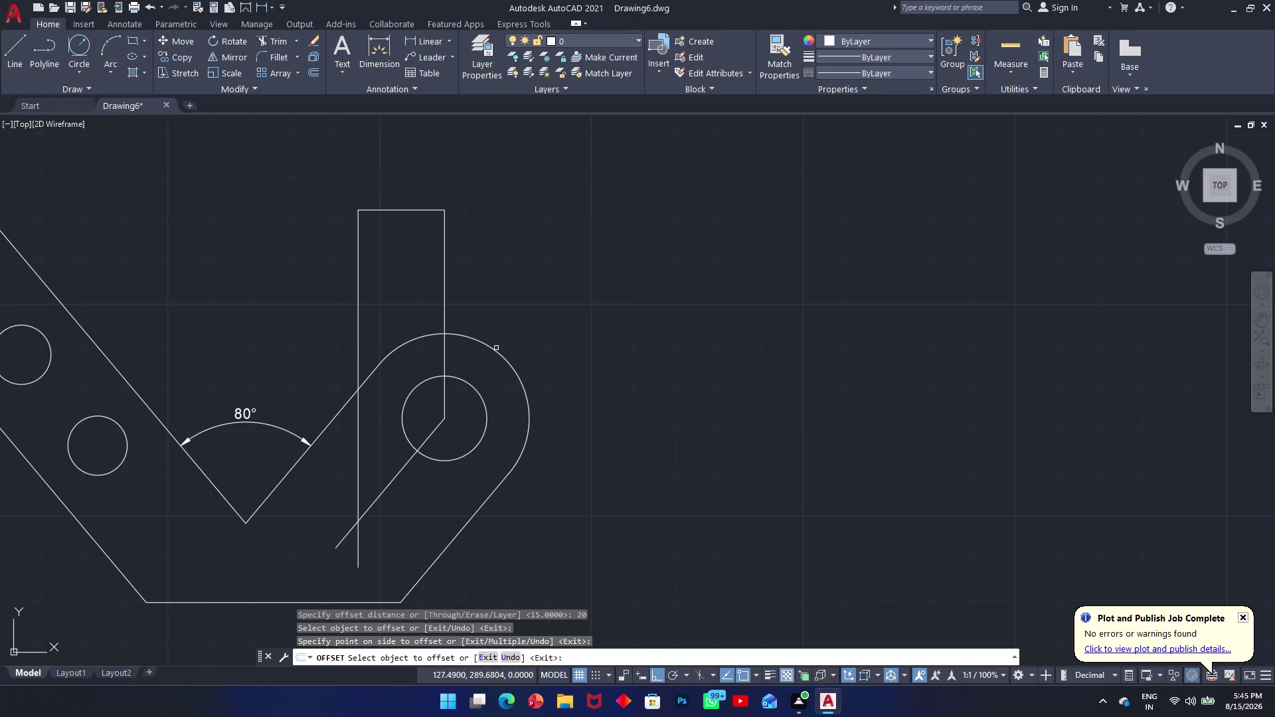
click(597, 316)
key(Escape)
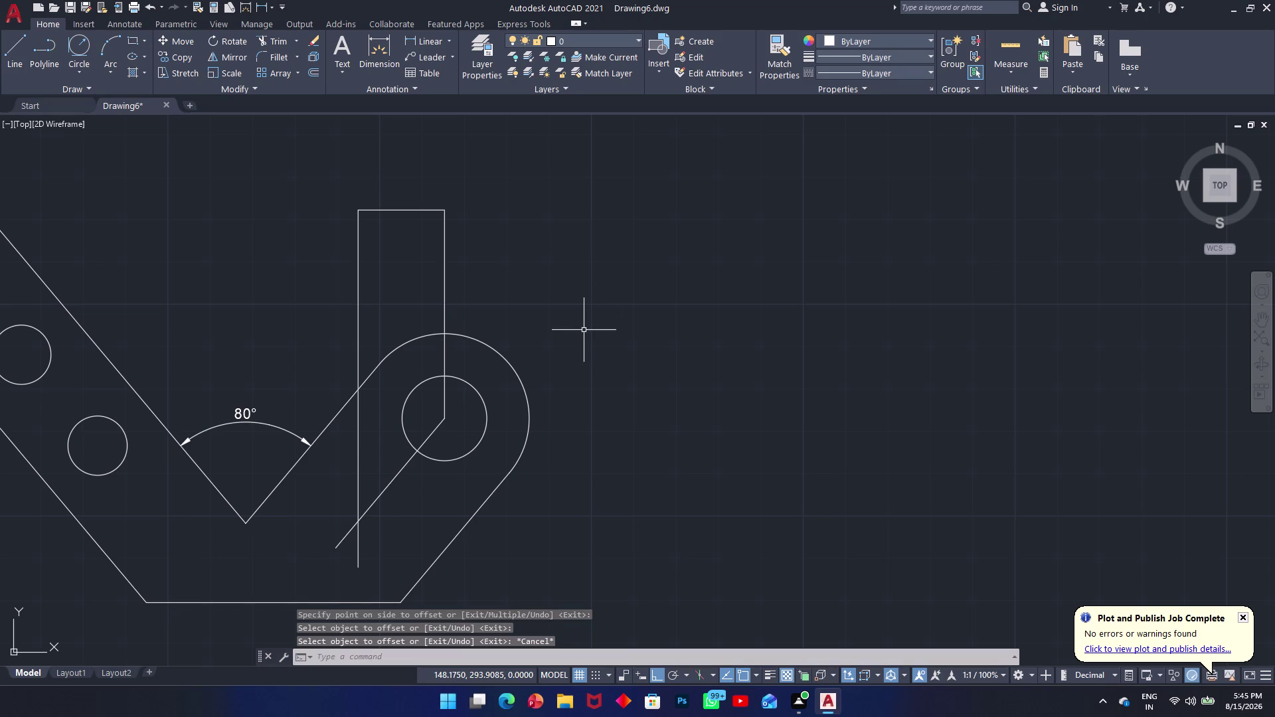
text(c)
key(space)
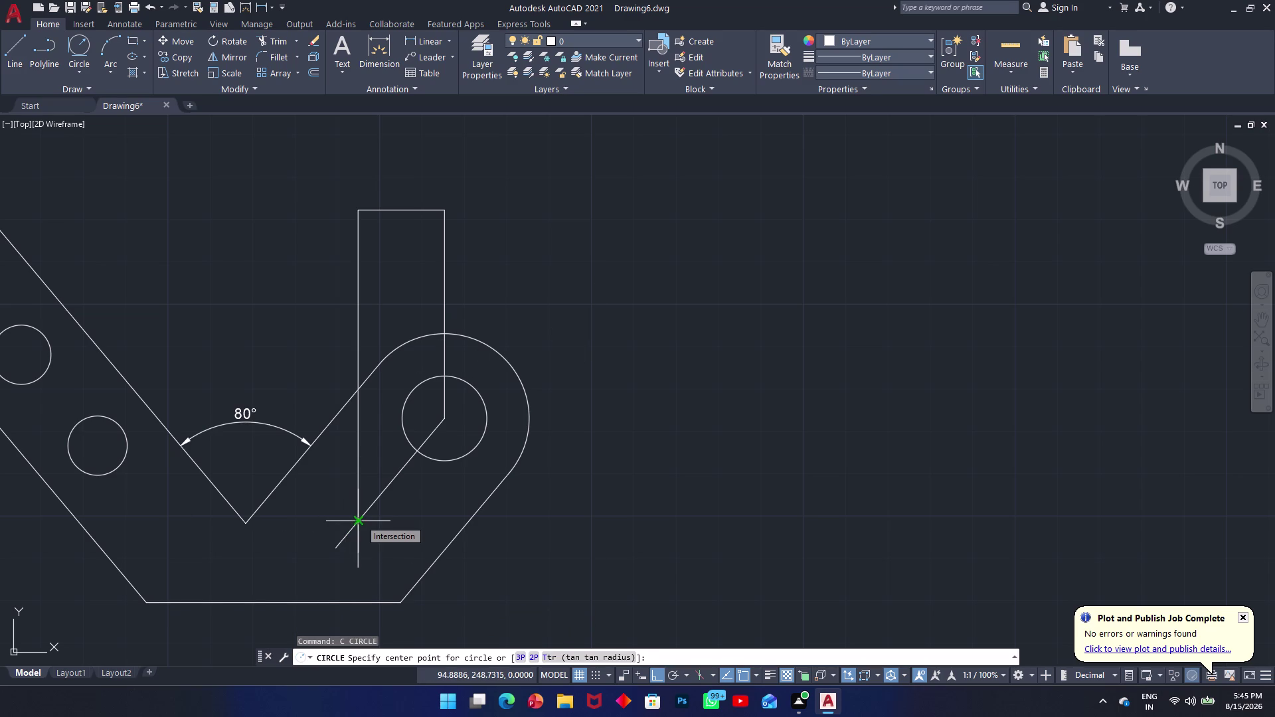
Try radius-20 circles at the construction-line intersection, undoing each oversized result.
click(360, 520)
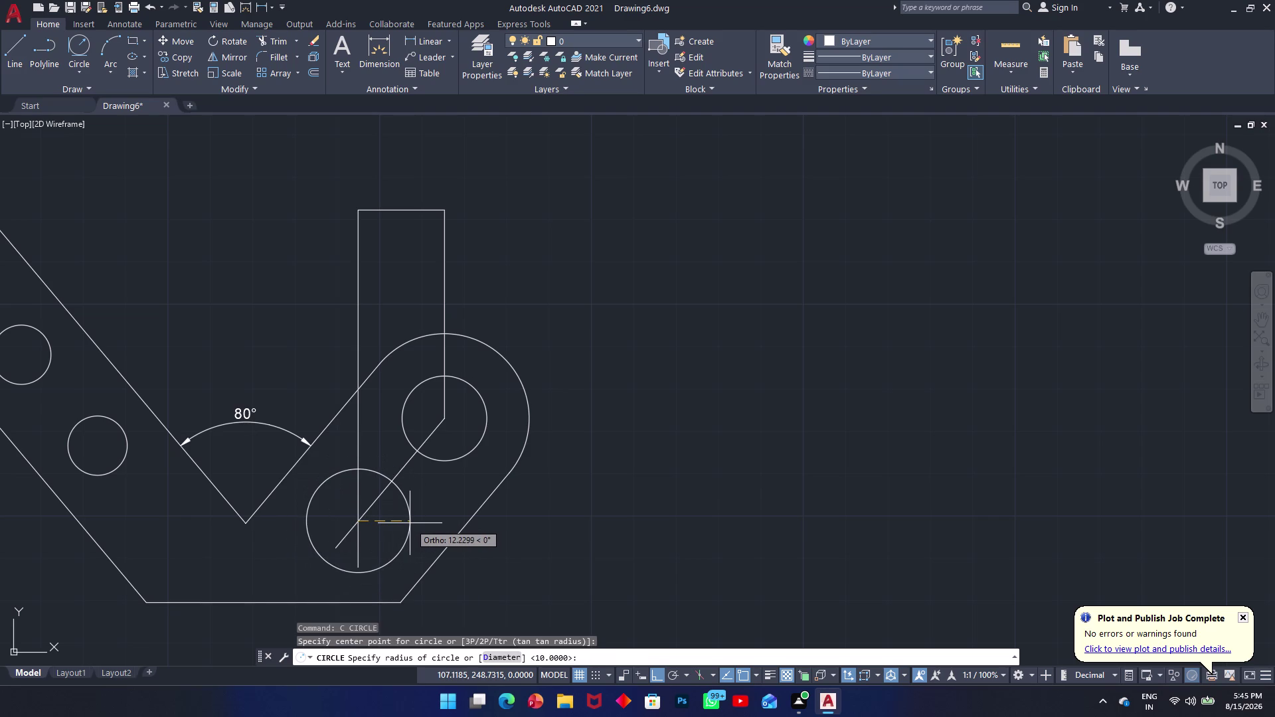
text(20)
key(Return)
key(period)
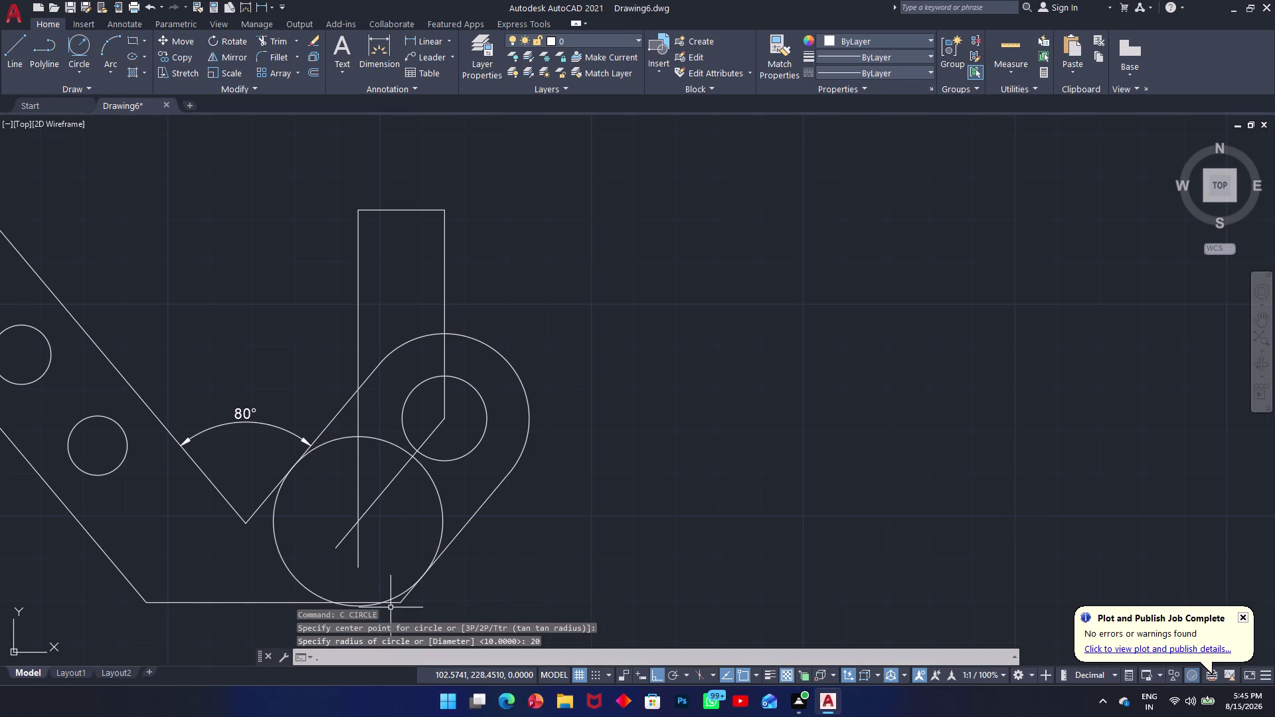
key(ctrl+z)
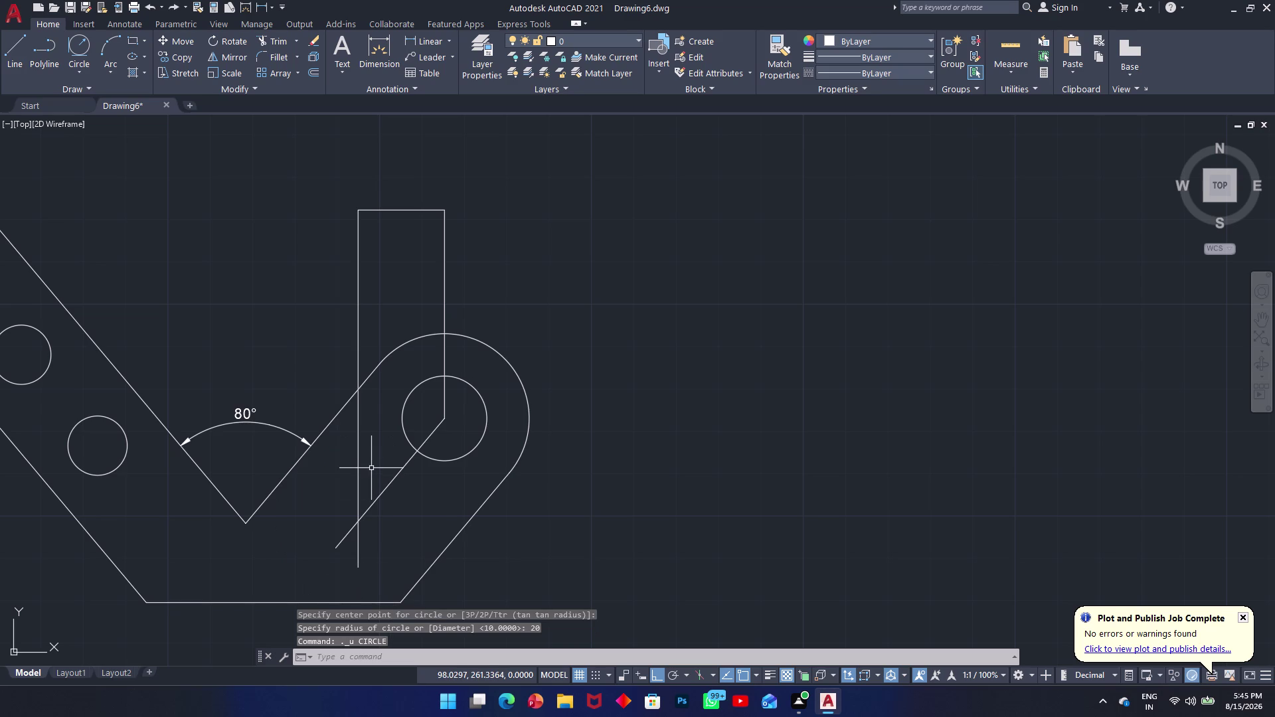
text(c)
key(space)
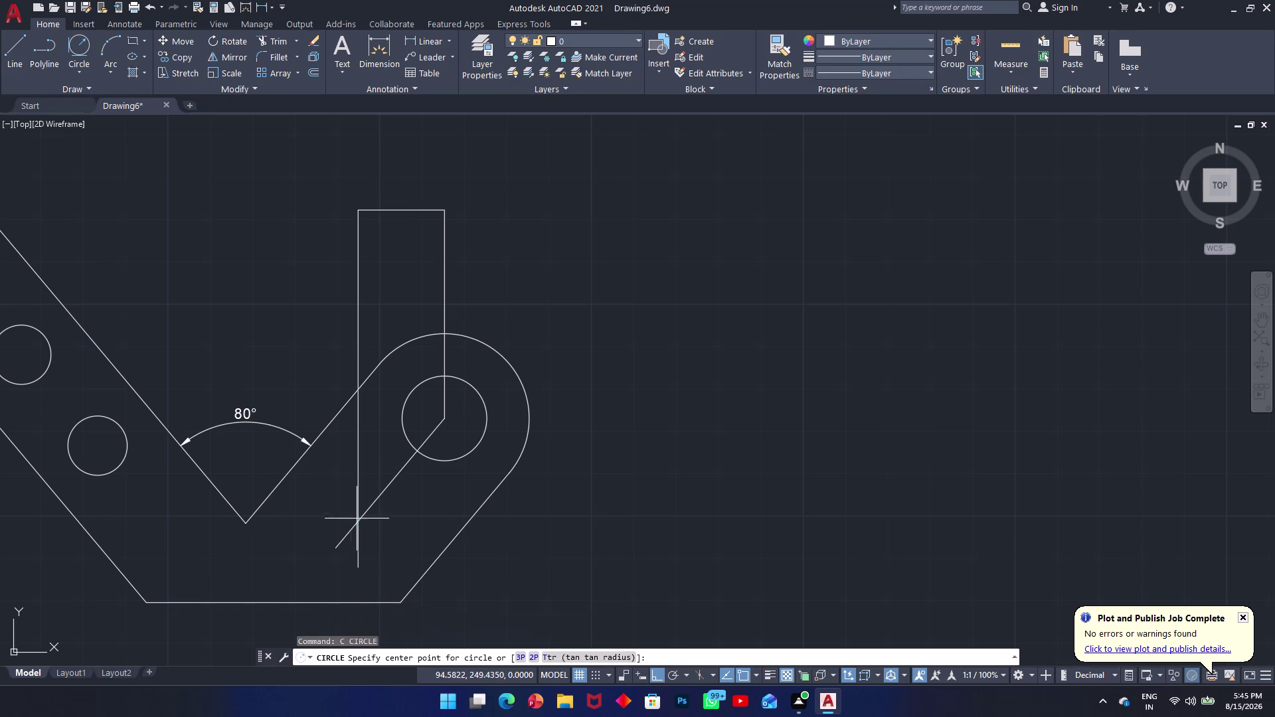
click(359, 518)
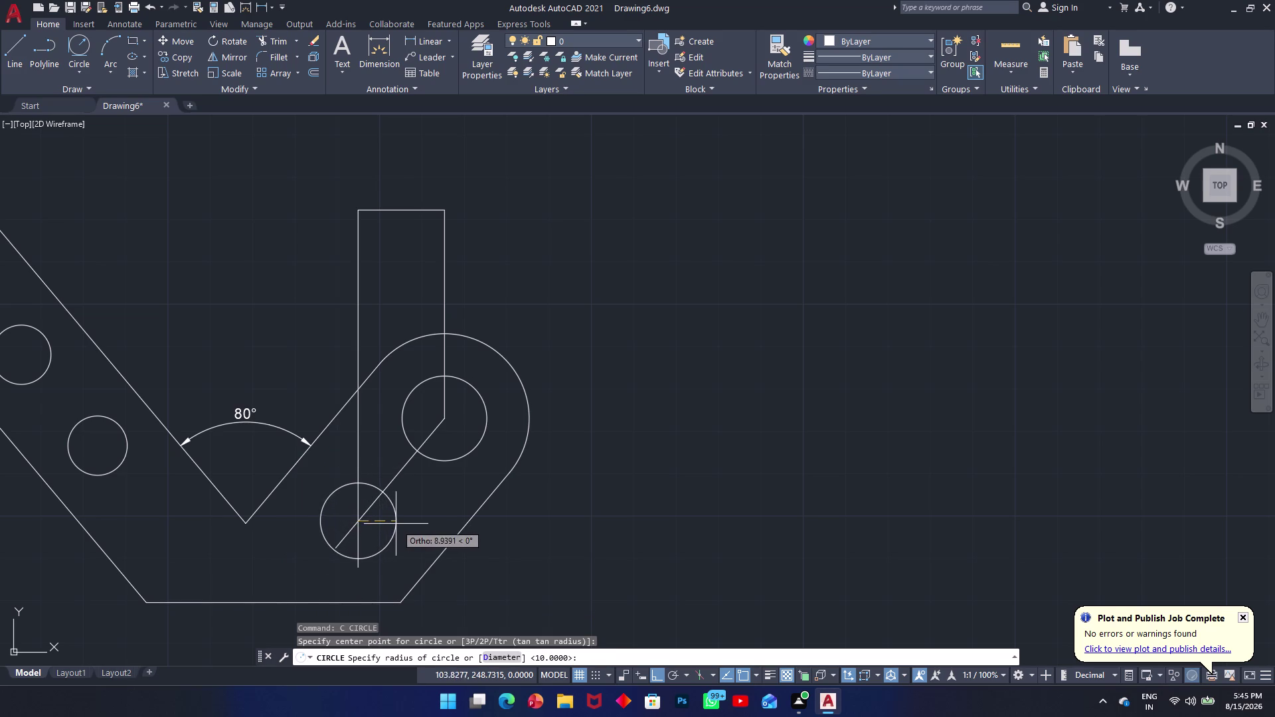
text(2)
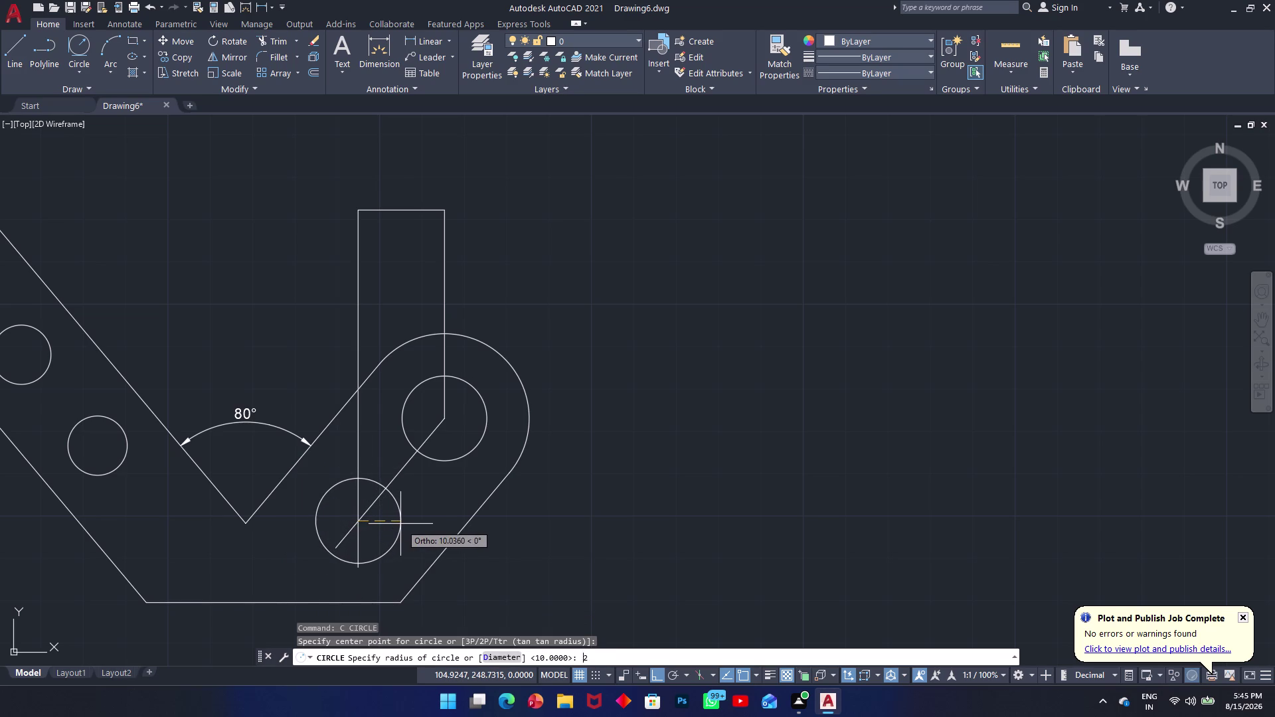
text(0)
key(Return)
key(ctrl+z)
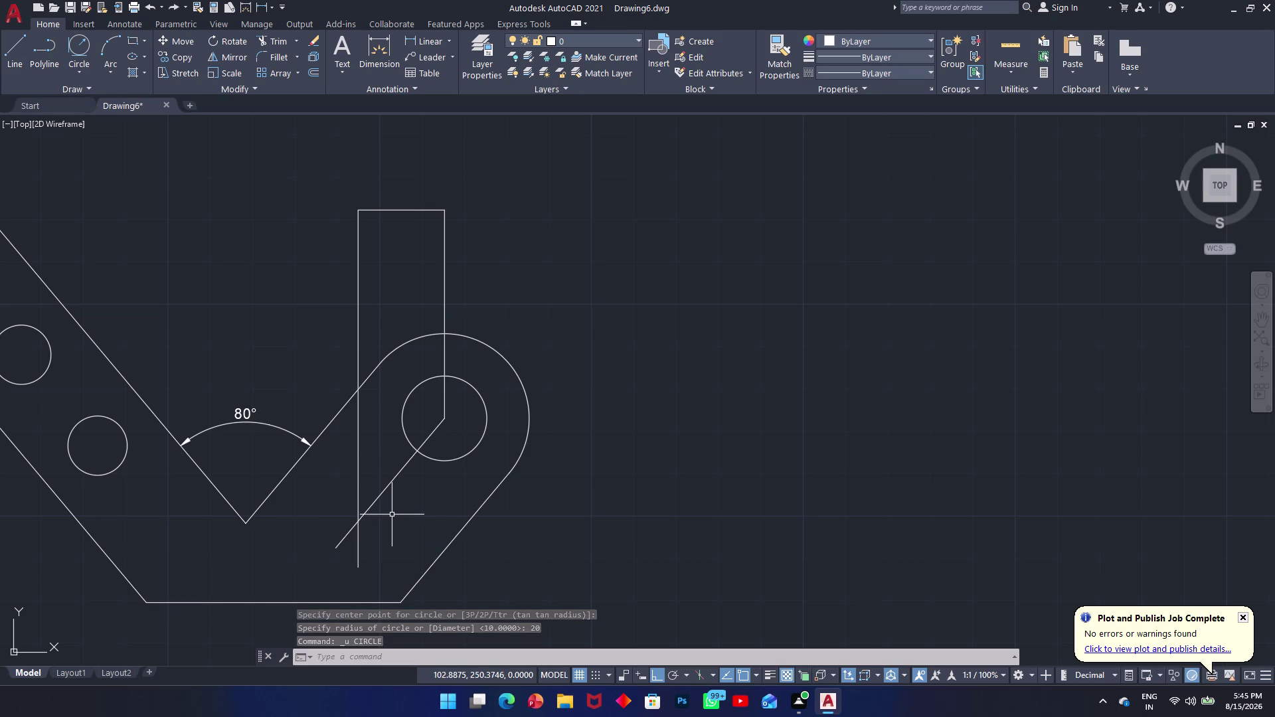
Draw a diameter-20 hole centred at the construction-line intersection.
text(c)
key(space)
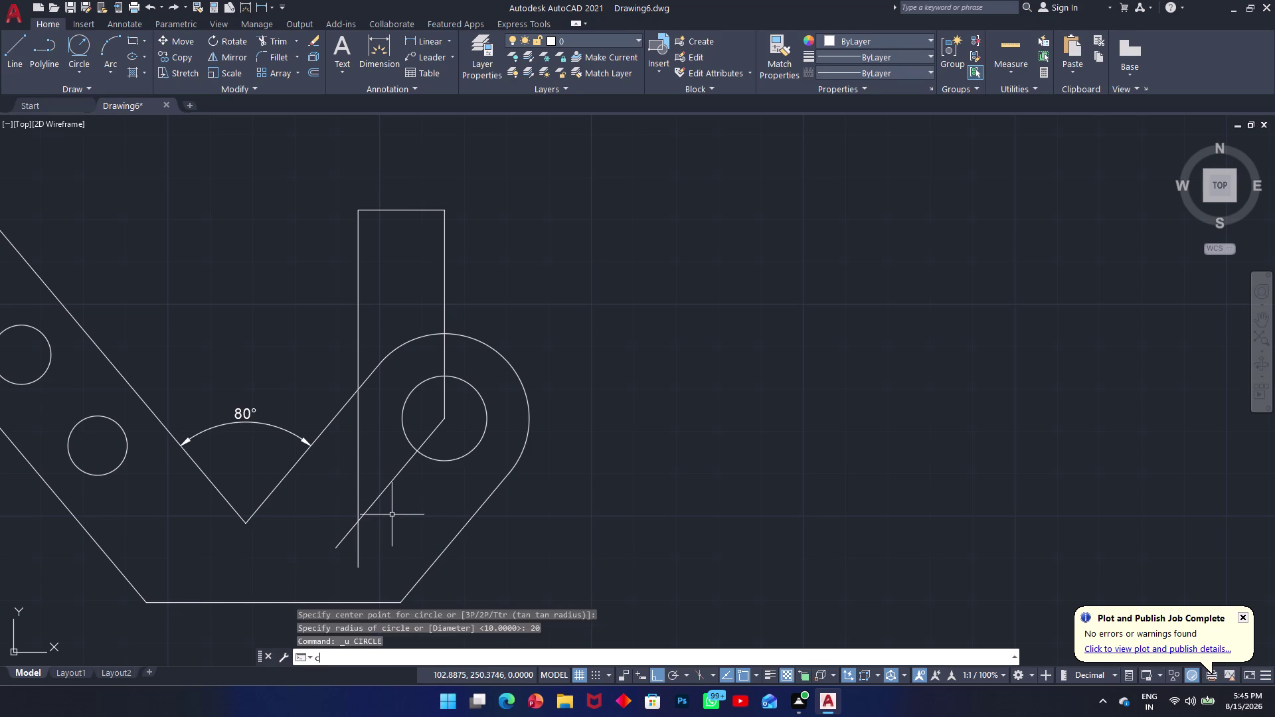
click(355, 521)
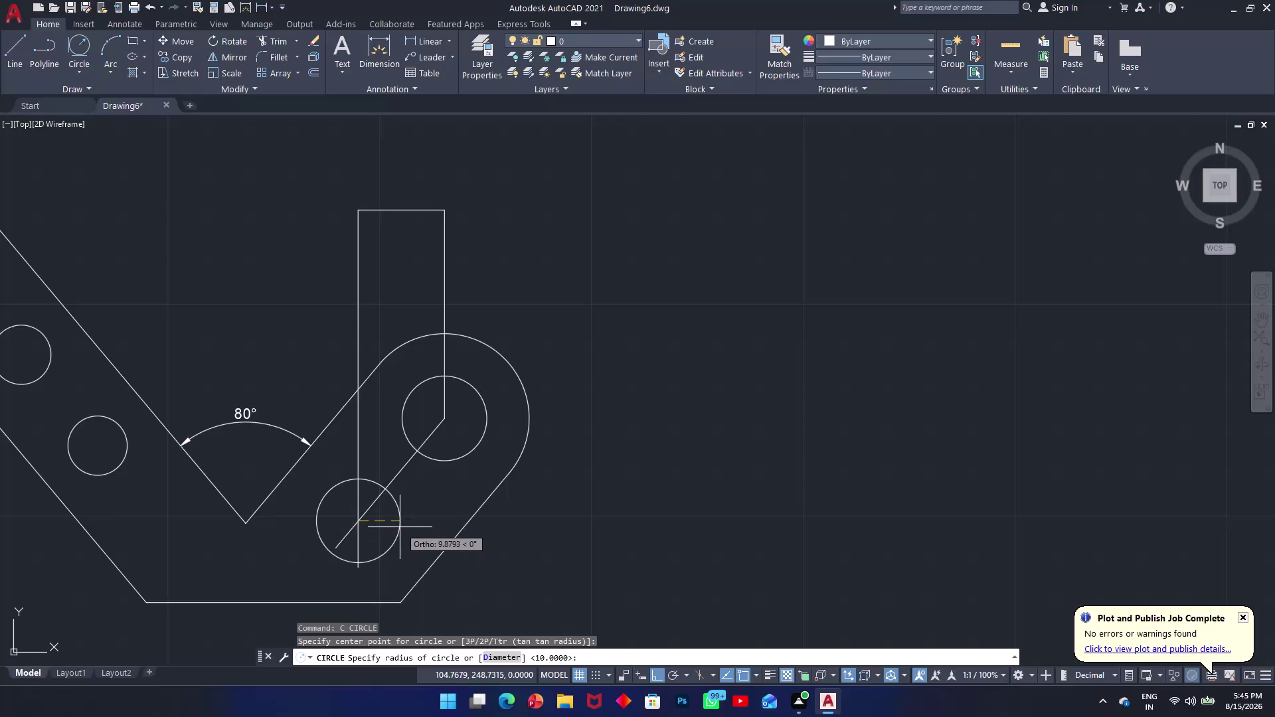
key(d)
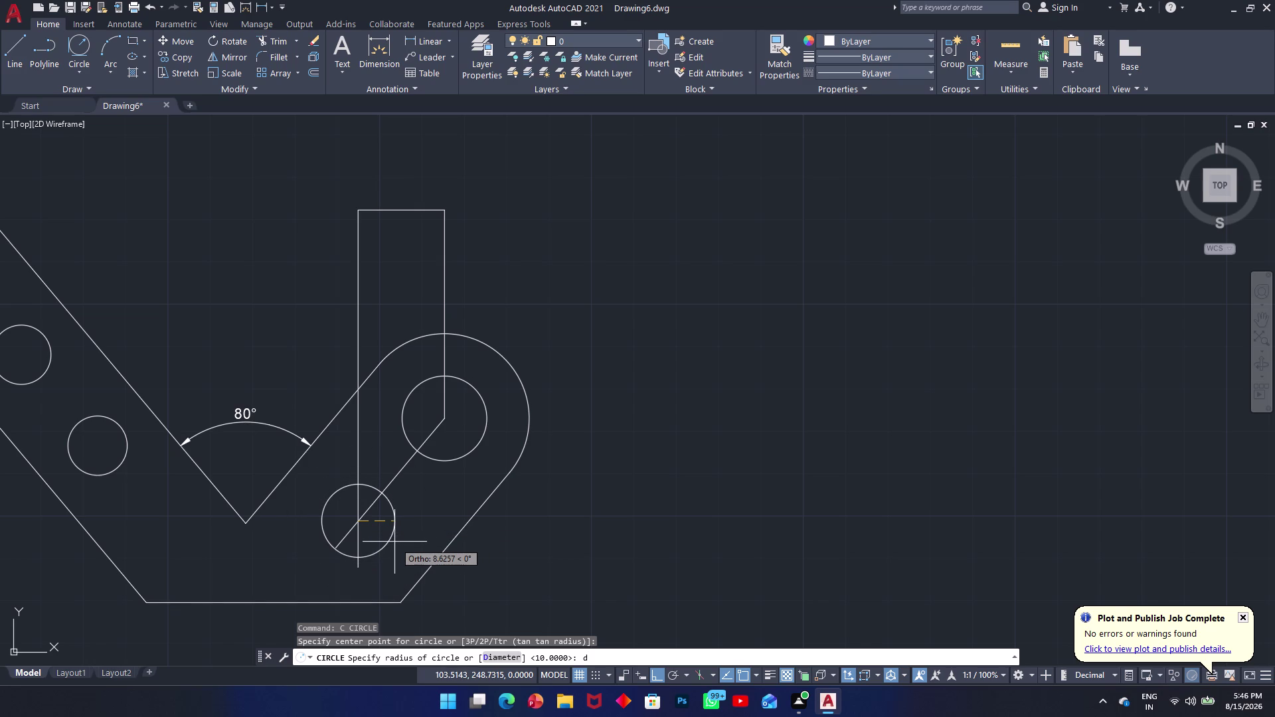
key(space)
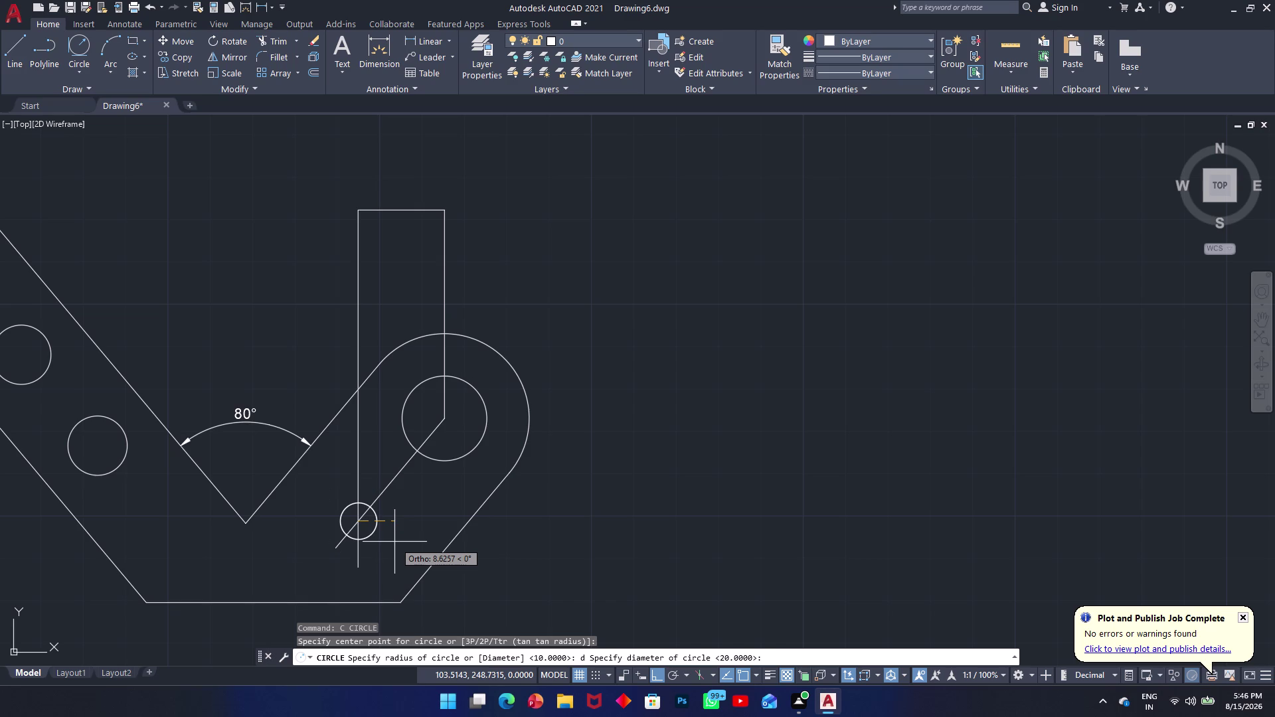
text(20)
key(Return)
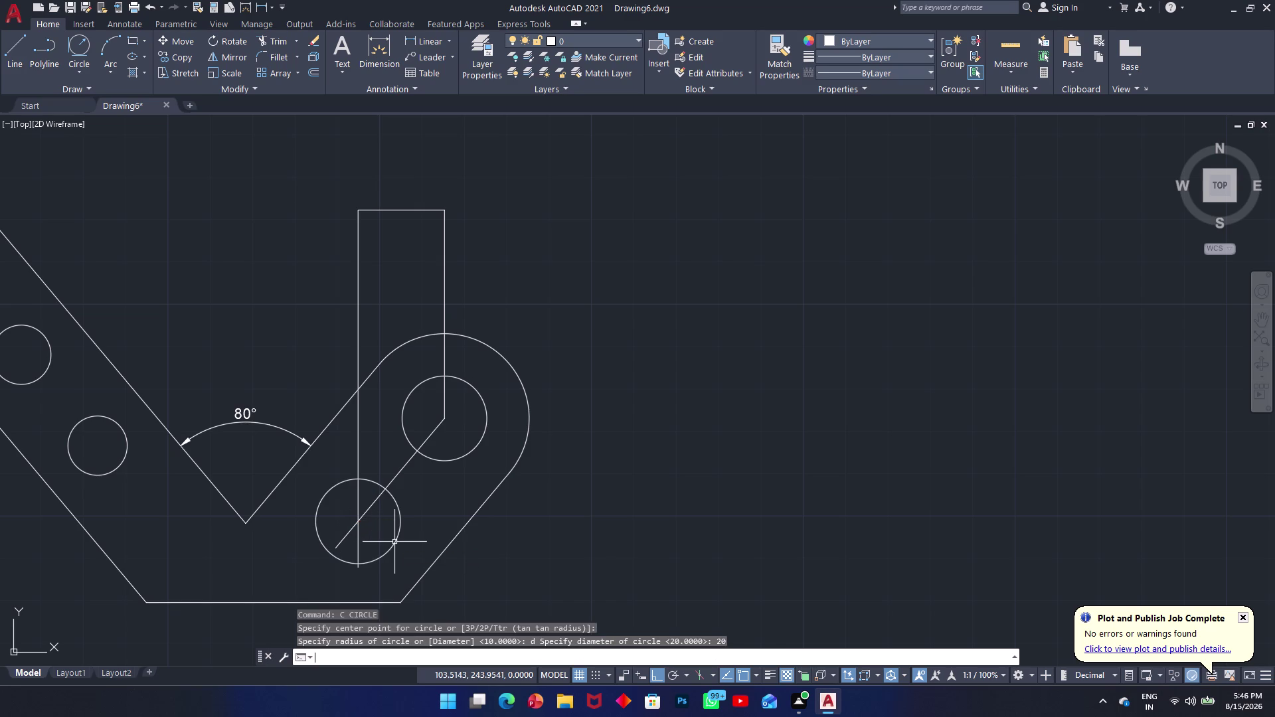
click(496, 165)
Erase the four rectangular and diagonal construction lines, then reframe the whole link arm.
click(341, 273)
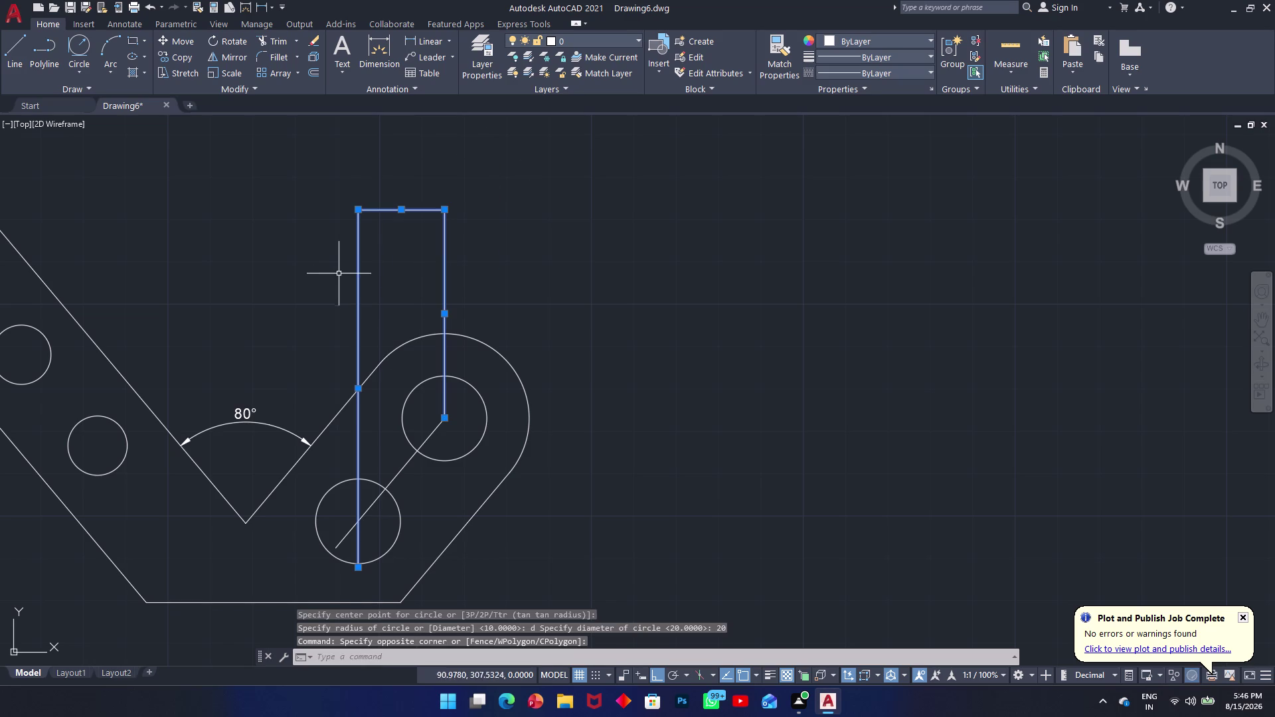
drag(438, 504, 428, 500)
click(401, 462)
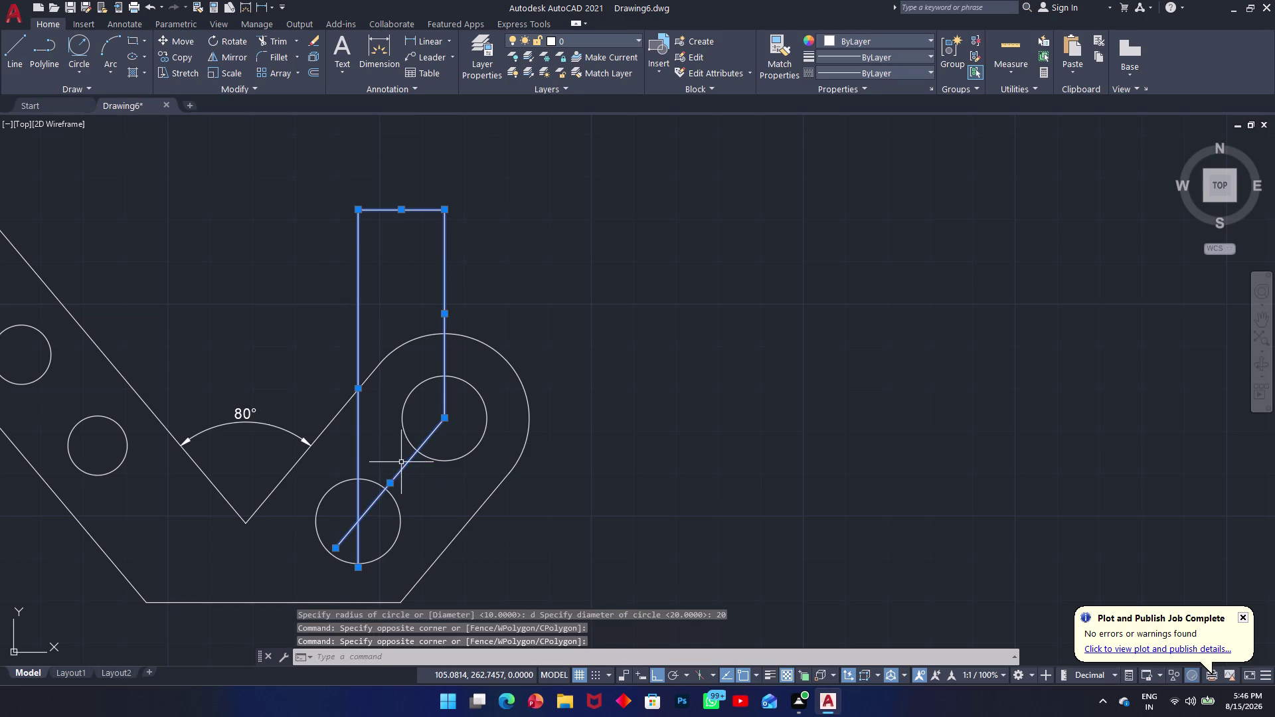
key(Delete)
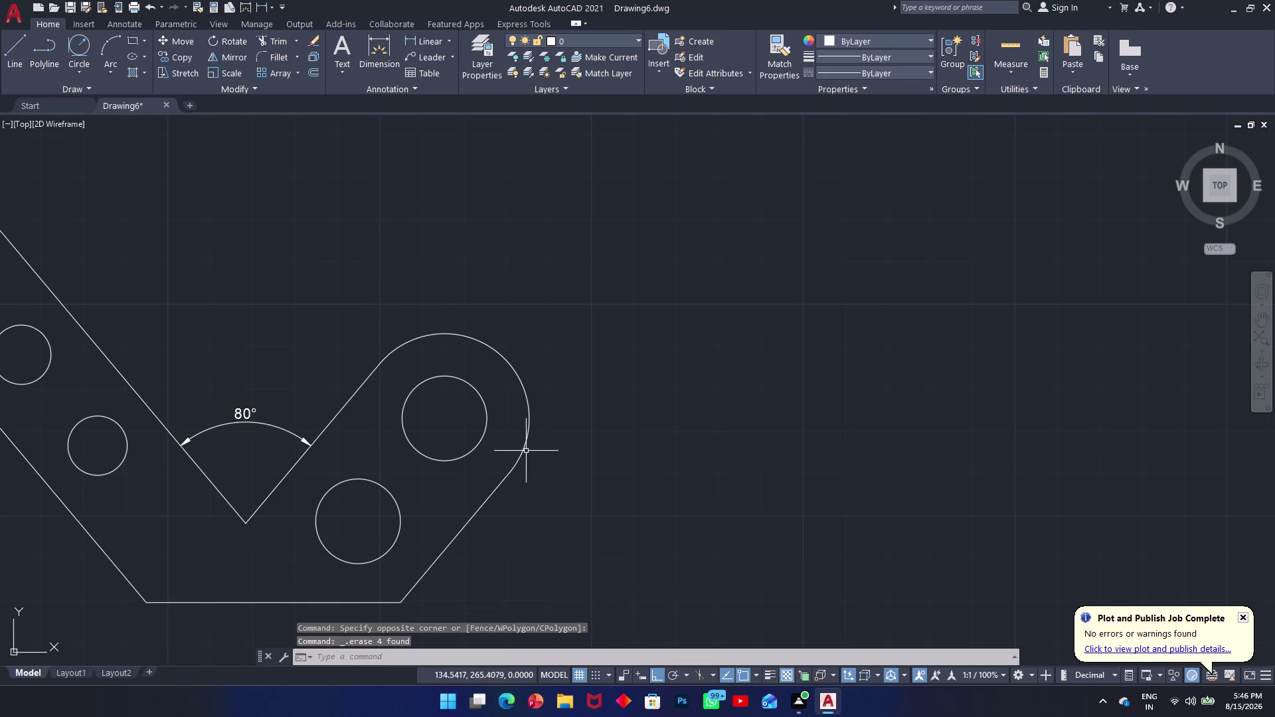
scroll(down, 3)
scroll(up, 3)
scroll(up, 3)
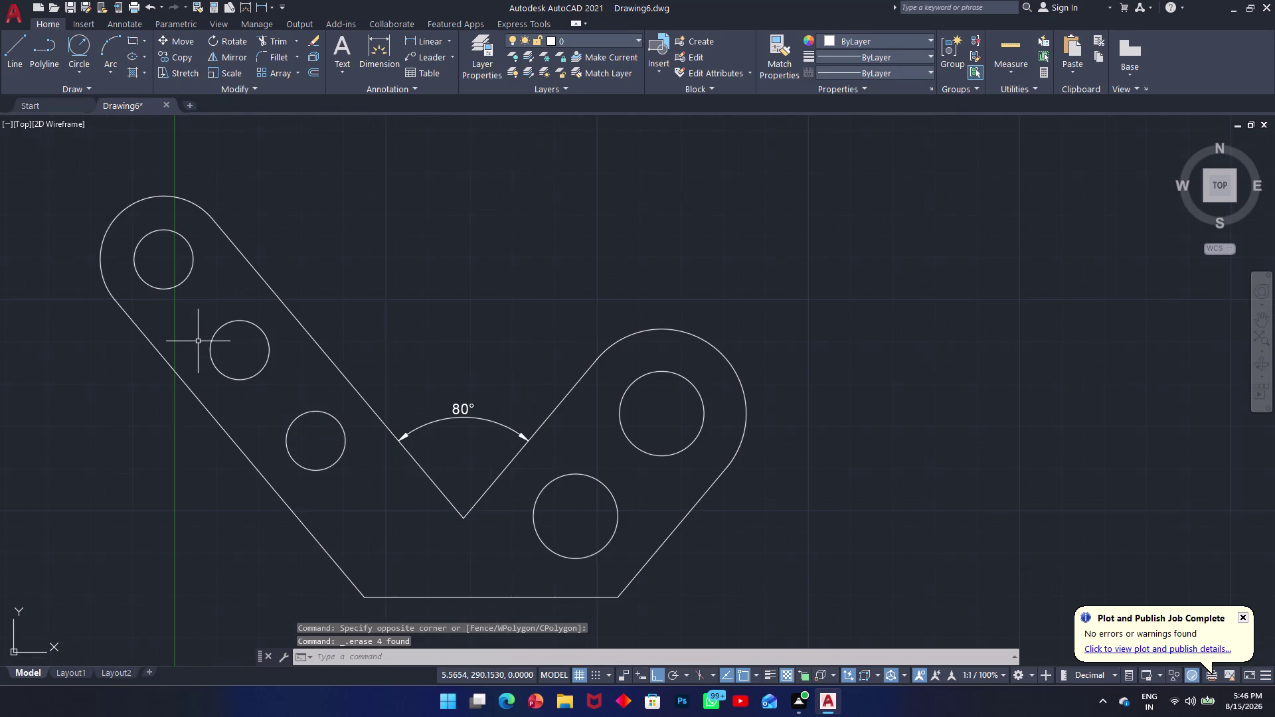
middle_drag(305, 432, 366, 337)
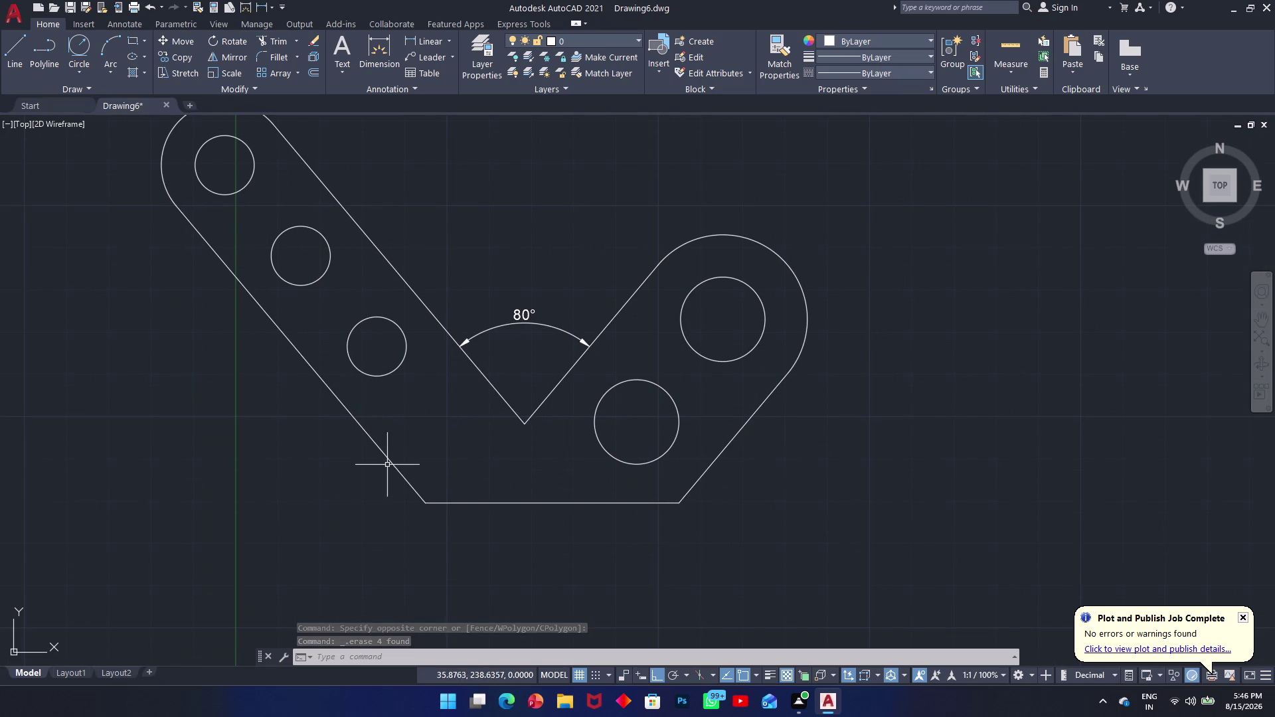
middle_drag(495, 560, 515, 481)
scroll(up, 3)
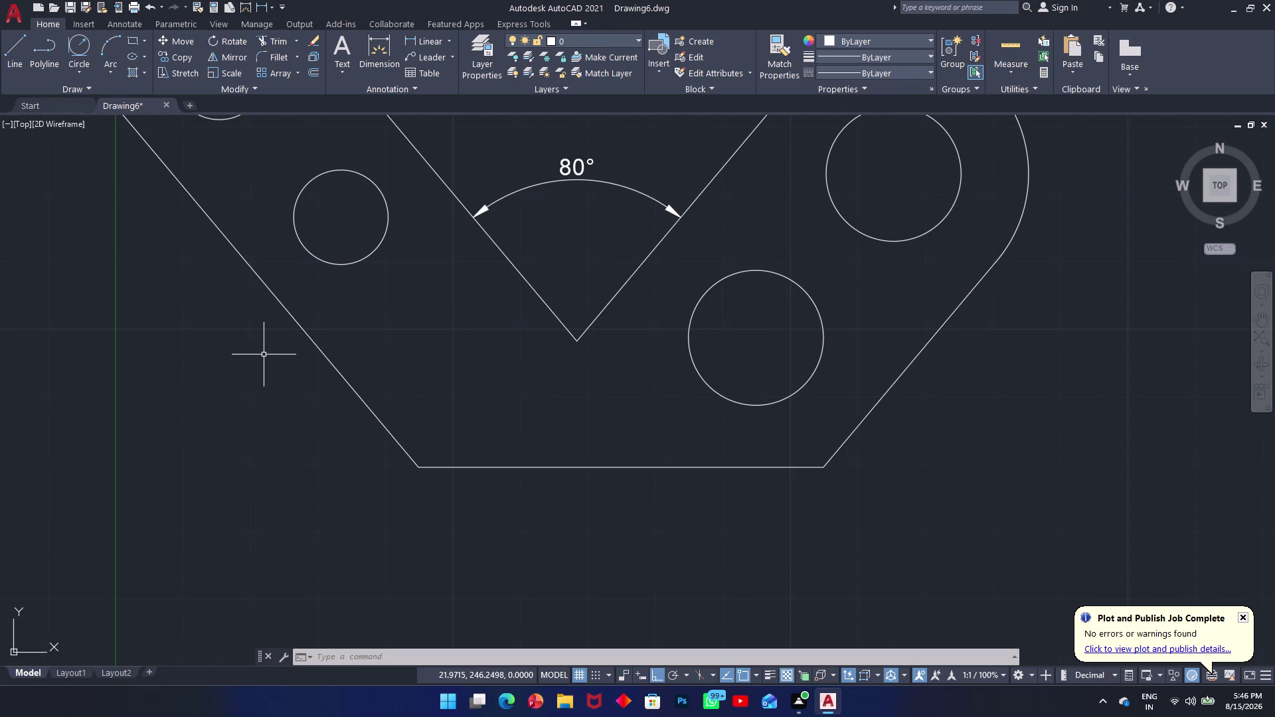
Dimension the 60 bottom edge with DIM, placing it below the arm.
key(d)
text(i)
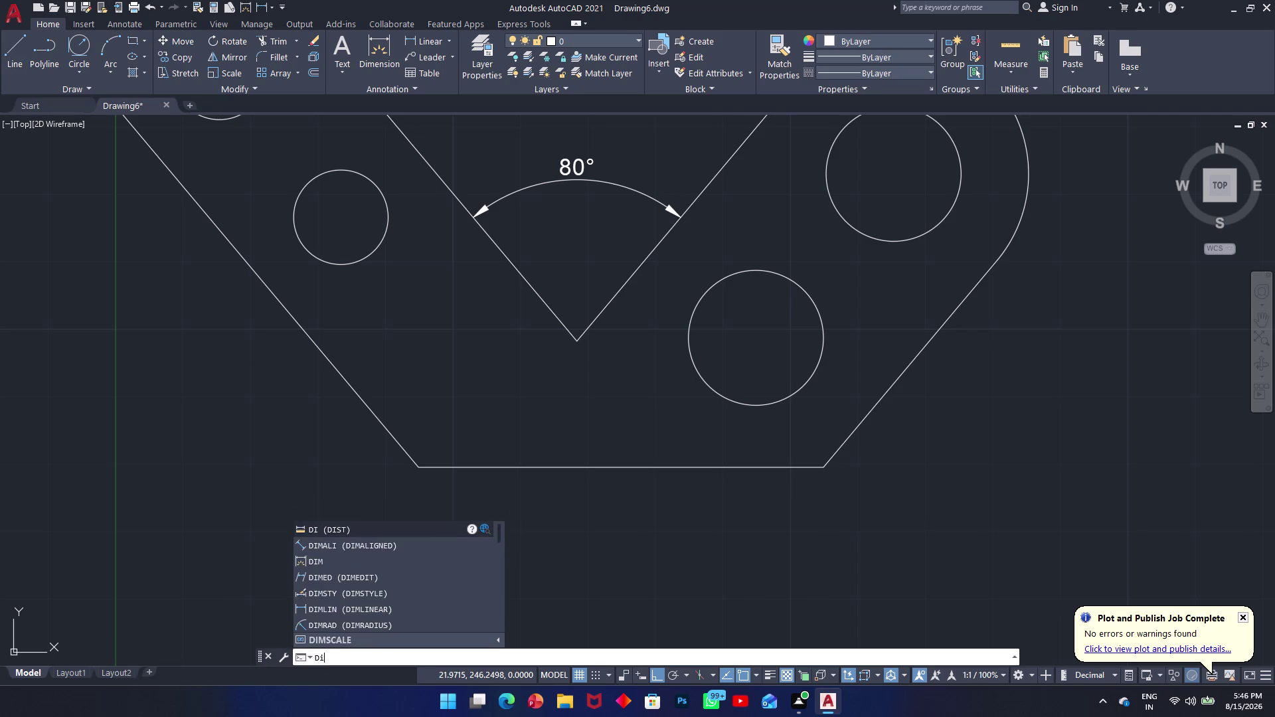
text(m)
key(space)
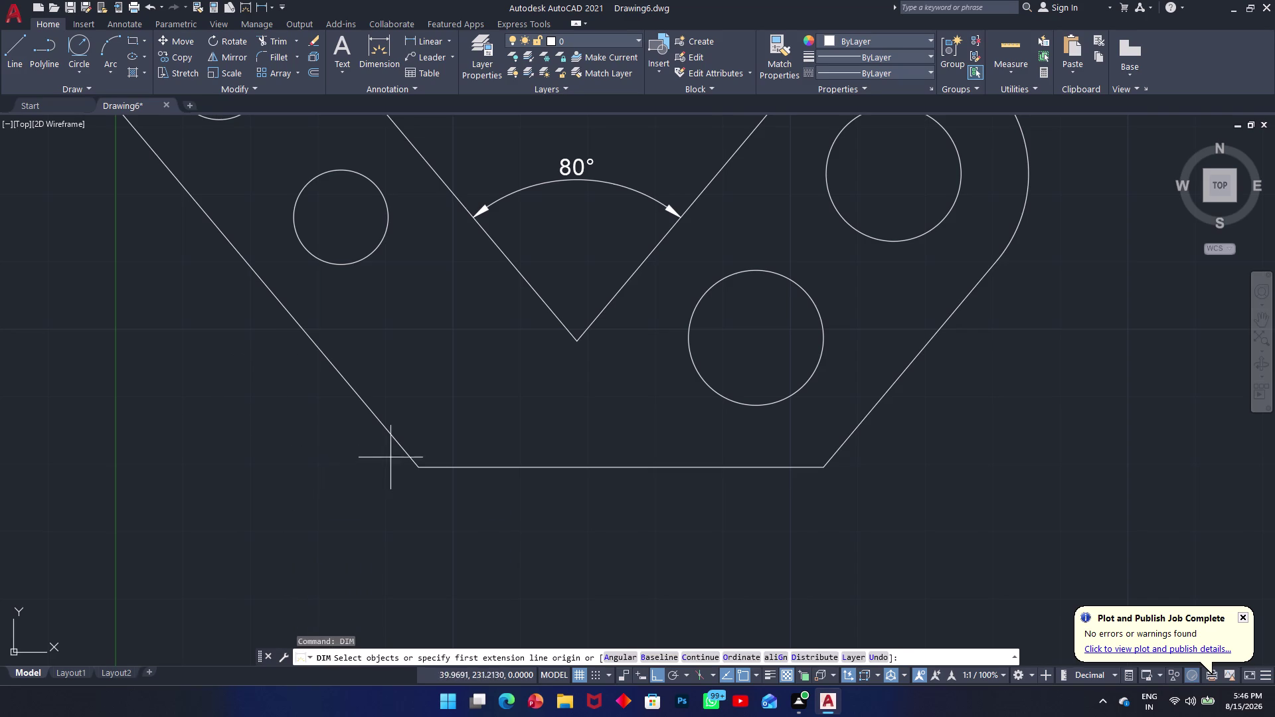
click(420, 466)
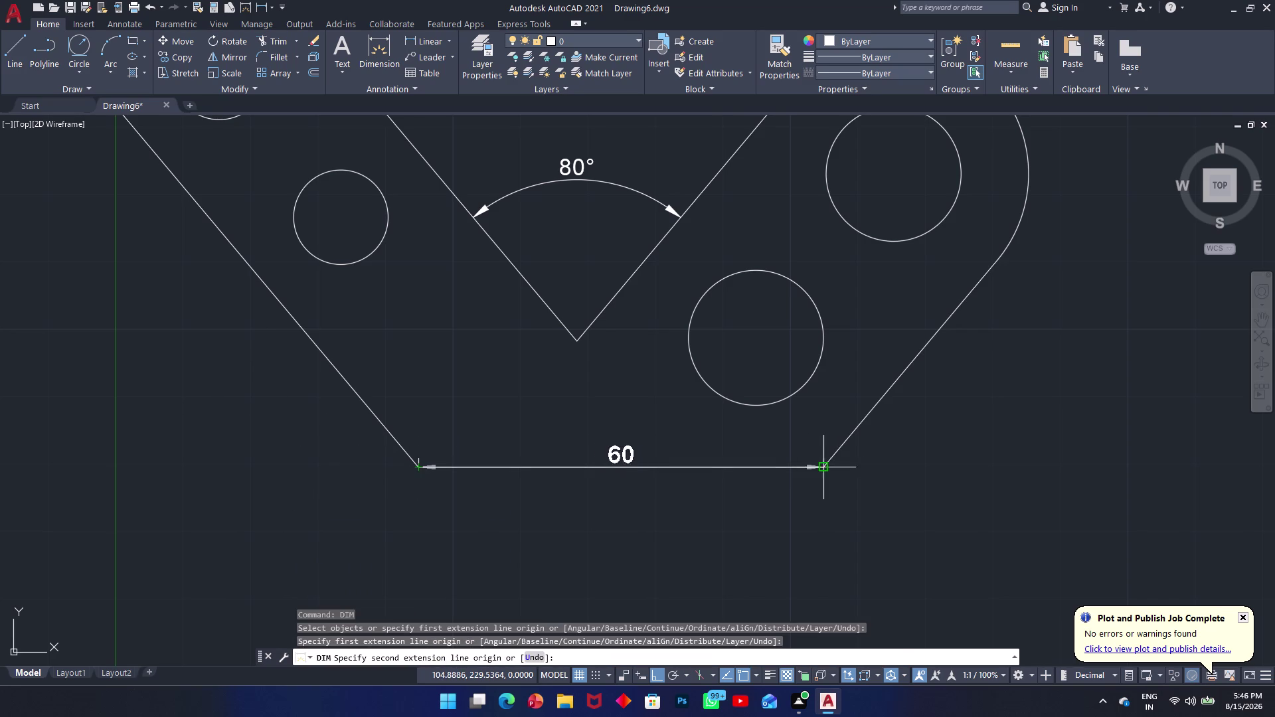
click(827, 469)
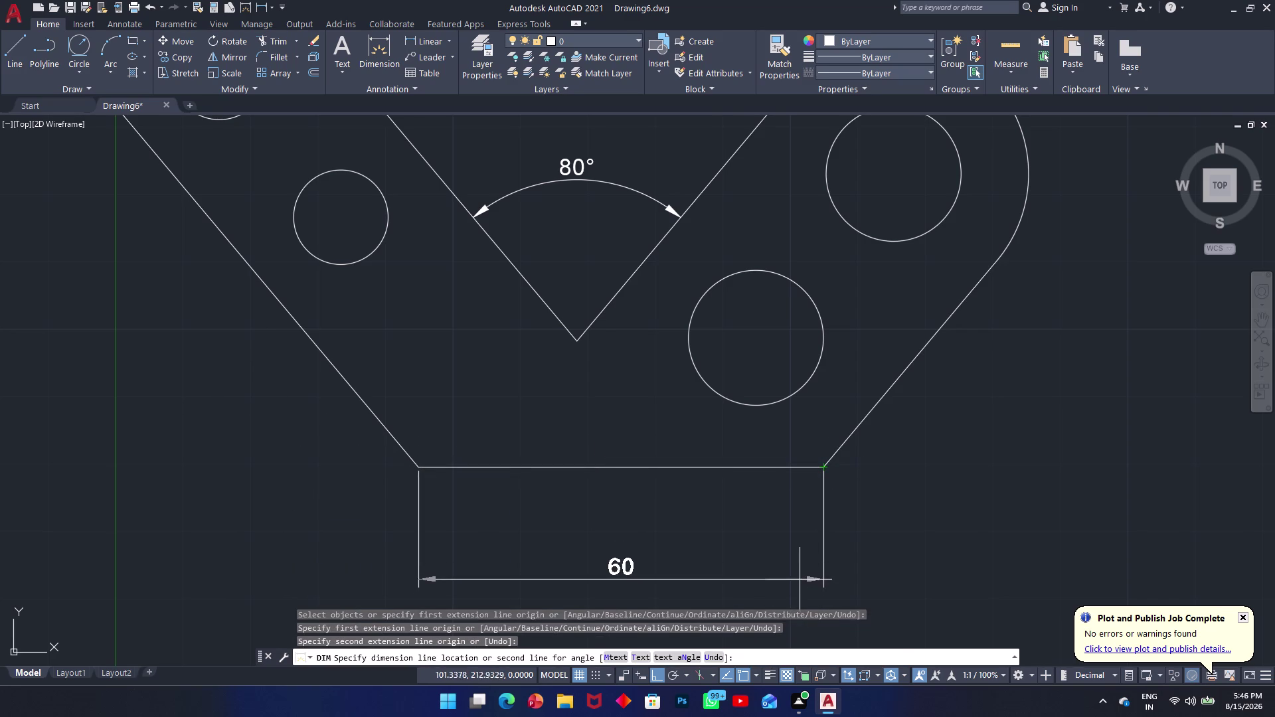
middle_drag(799, 577, 791, 452)
click(786, 475)
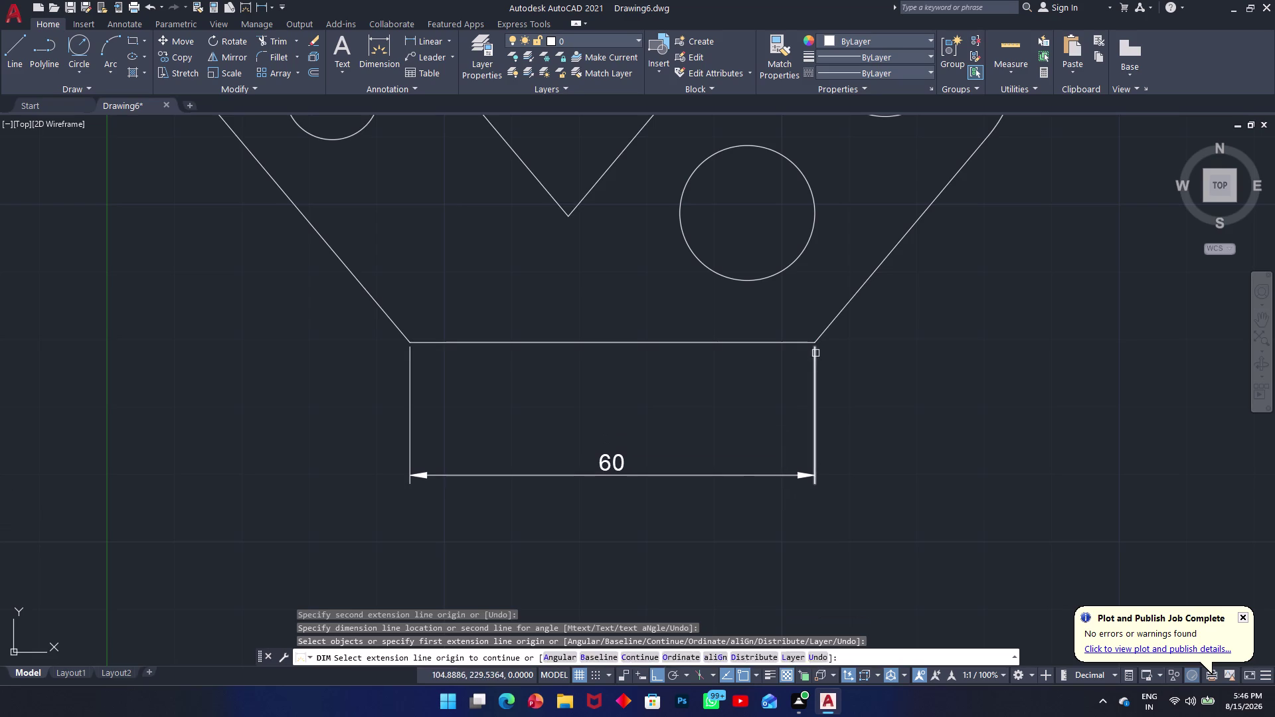
middle_drag(815, 359, 771, 475)
scroll(up, 3)
scroll(down, 3)
scroll(down, 3)
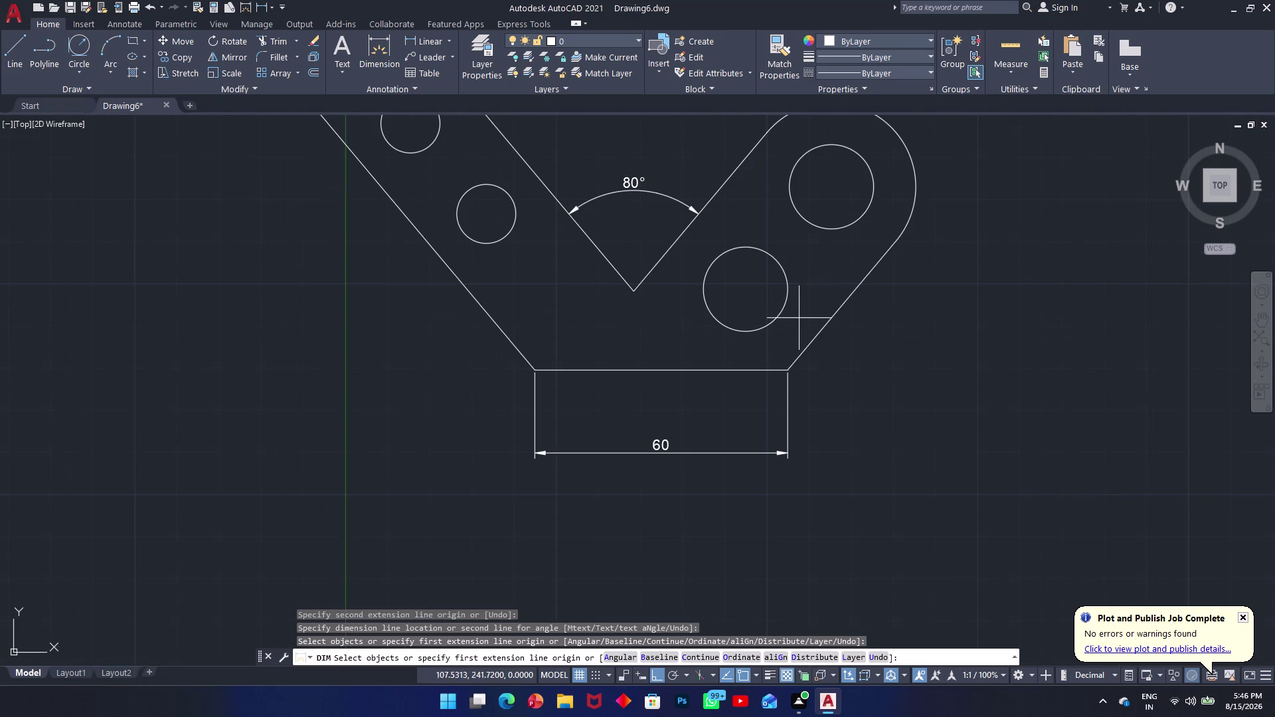
key(space)
Attempt the right-side height dimension, cancelling it and switching to DIMALIGNED.
key(space)
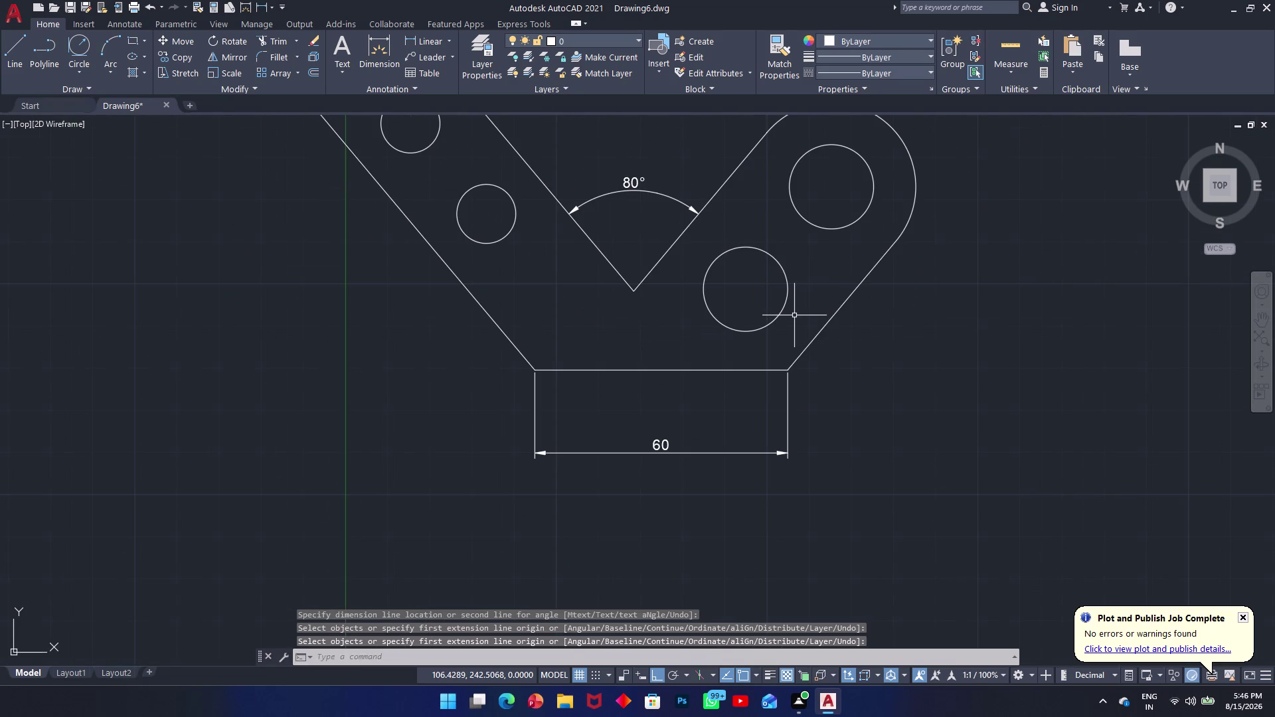
click(834, 186)
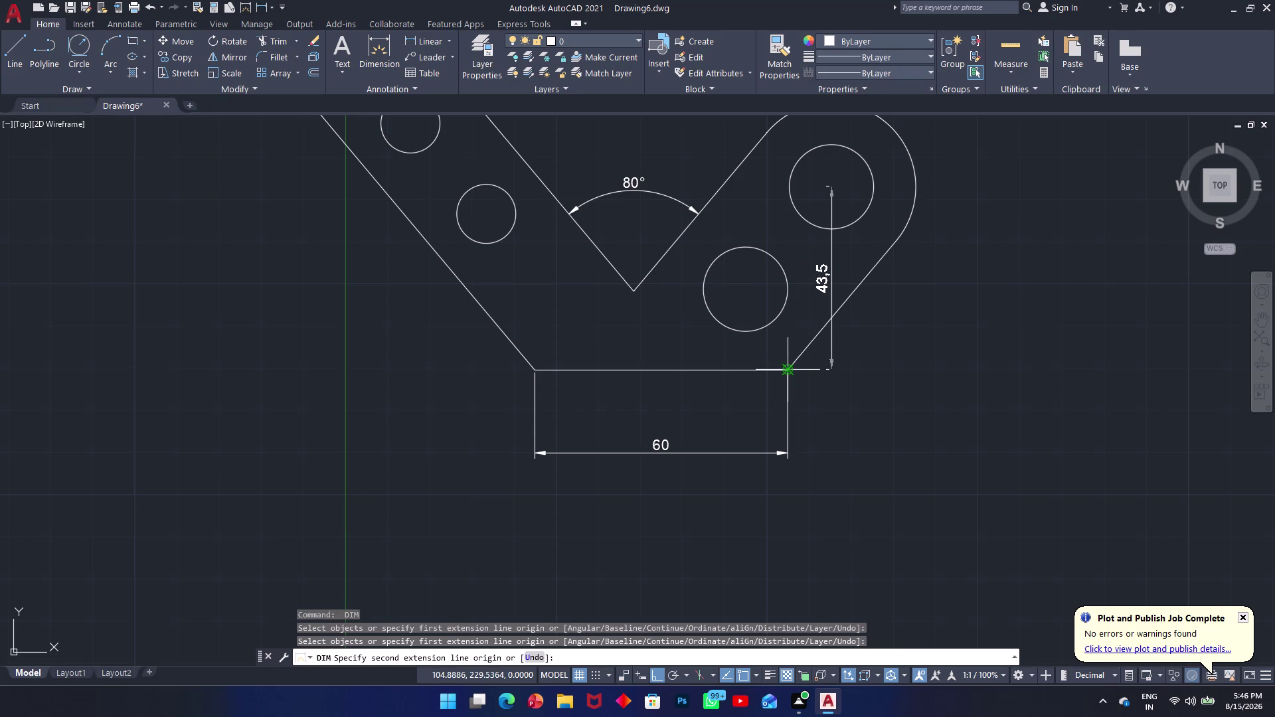
key(Escape)
key(d)
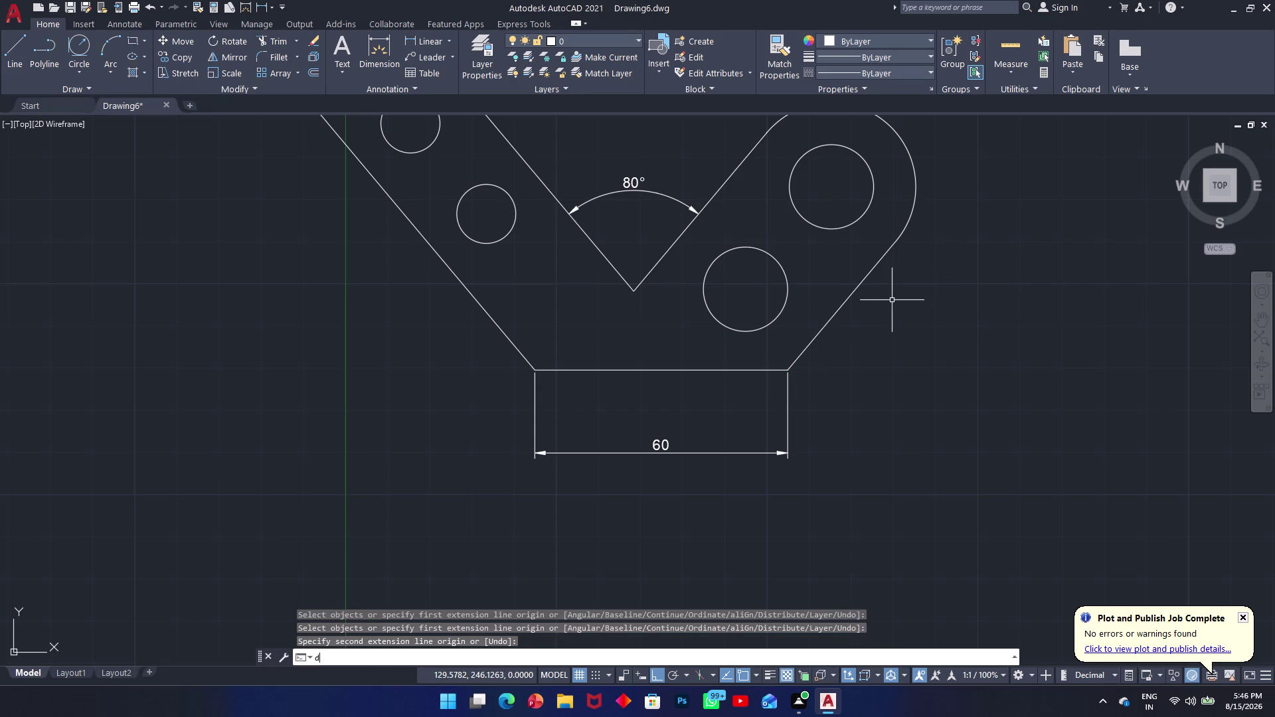
text(al)
key(space)
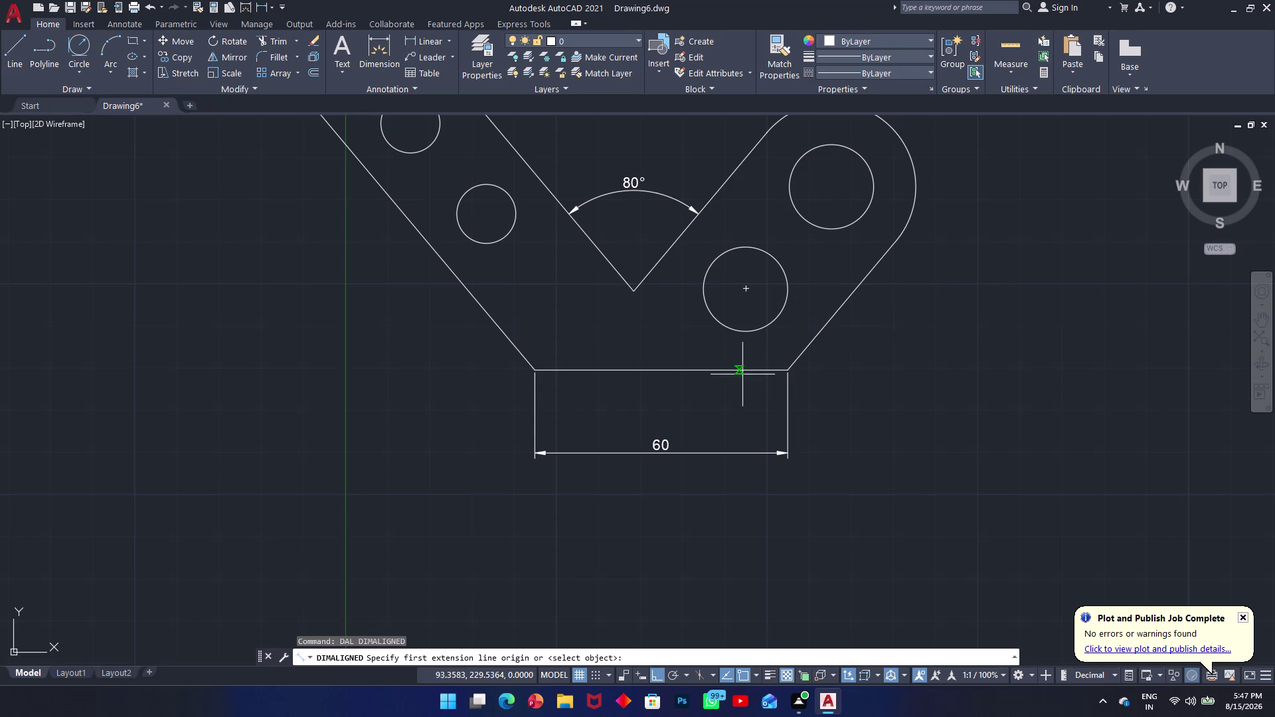
click(786, 370)
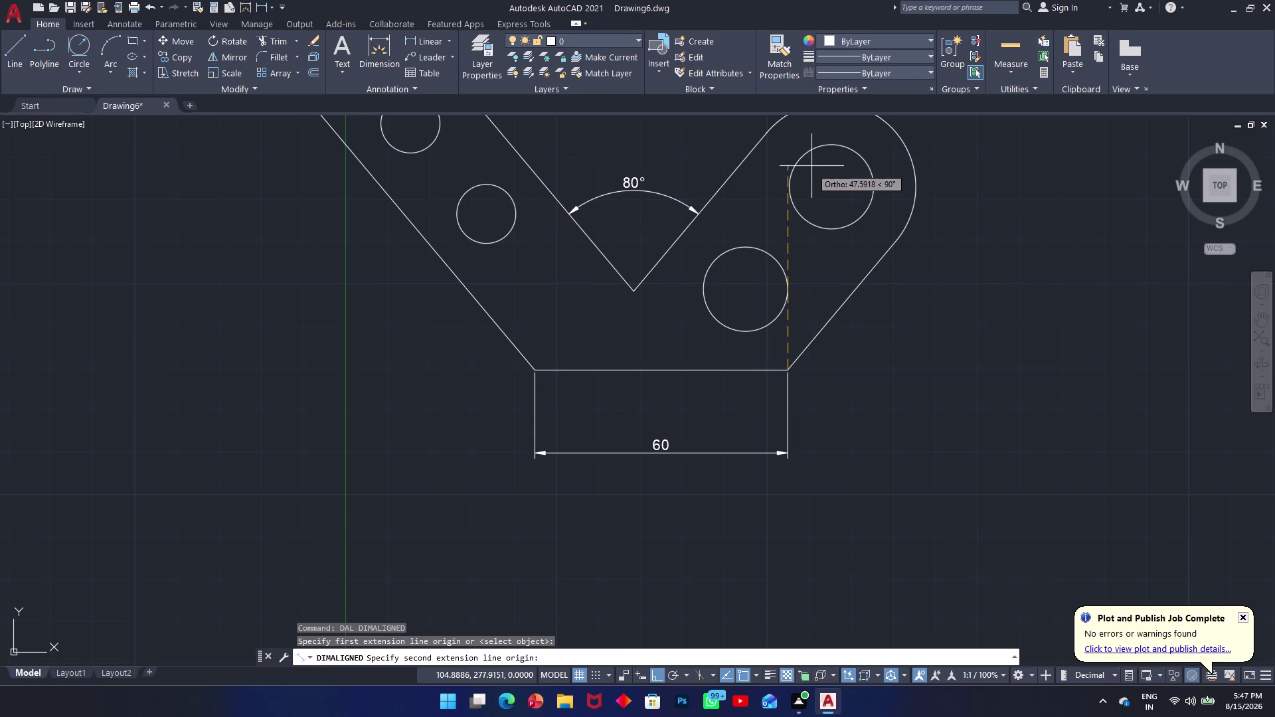
click(830, 187)
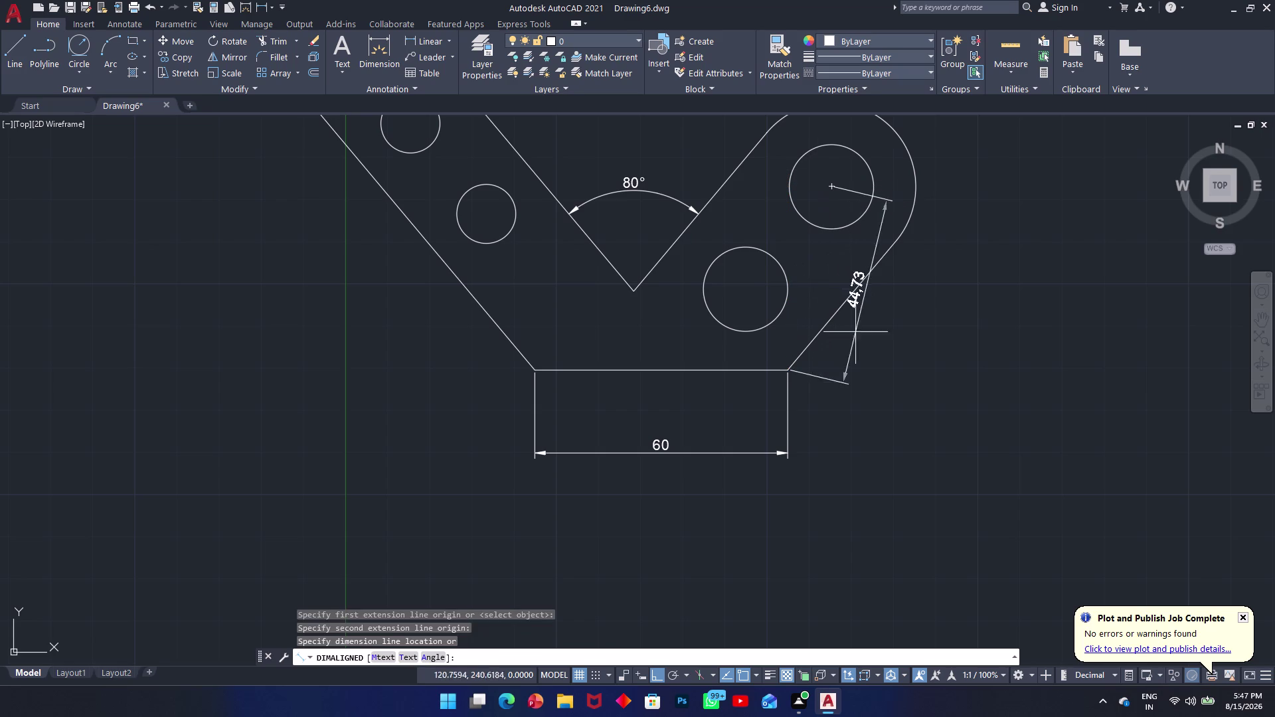
key(Escape)
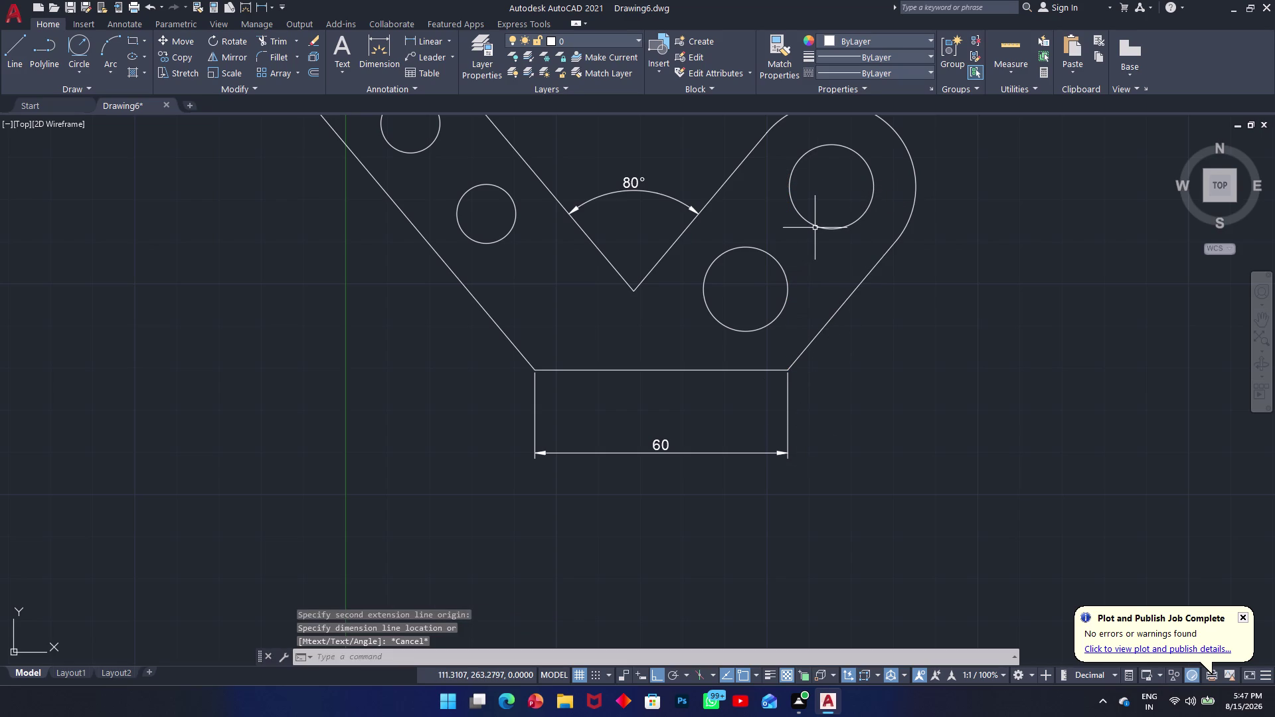
Add the 43.5 height dimension from the upper-right hole centre to the bottom-right corner.
key(space)
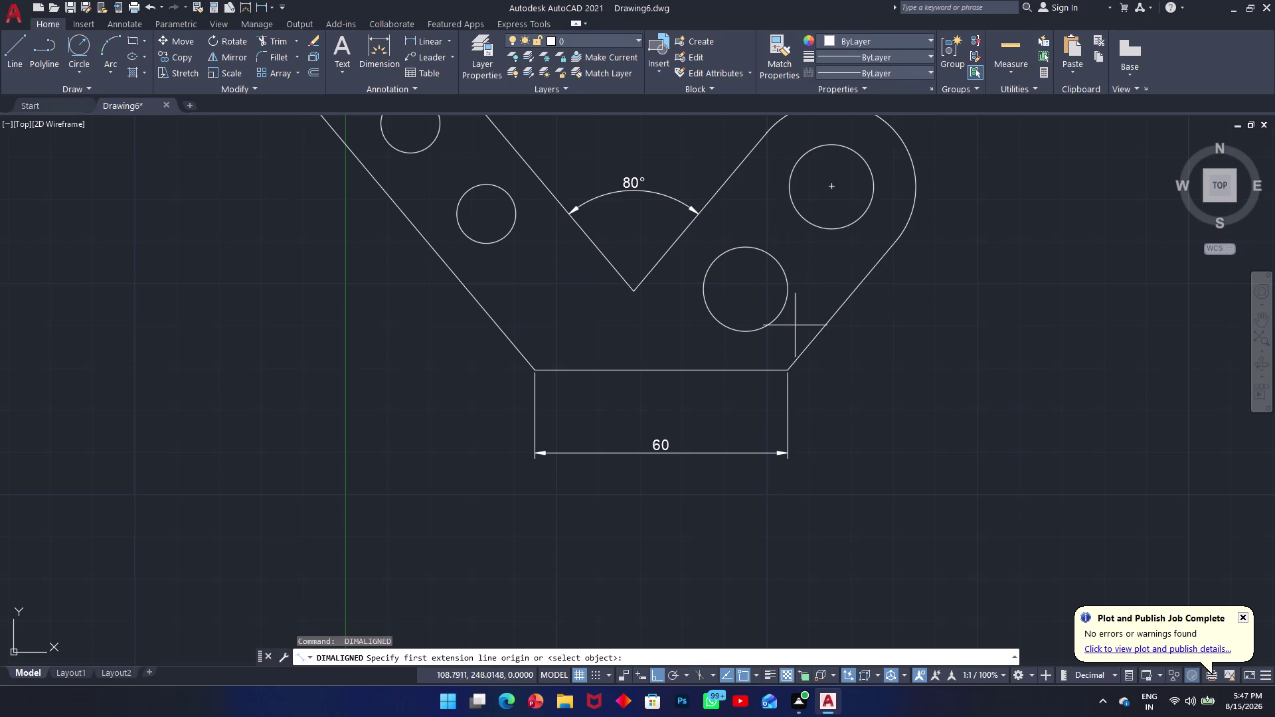
click(790, 370)
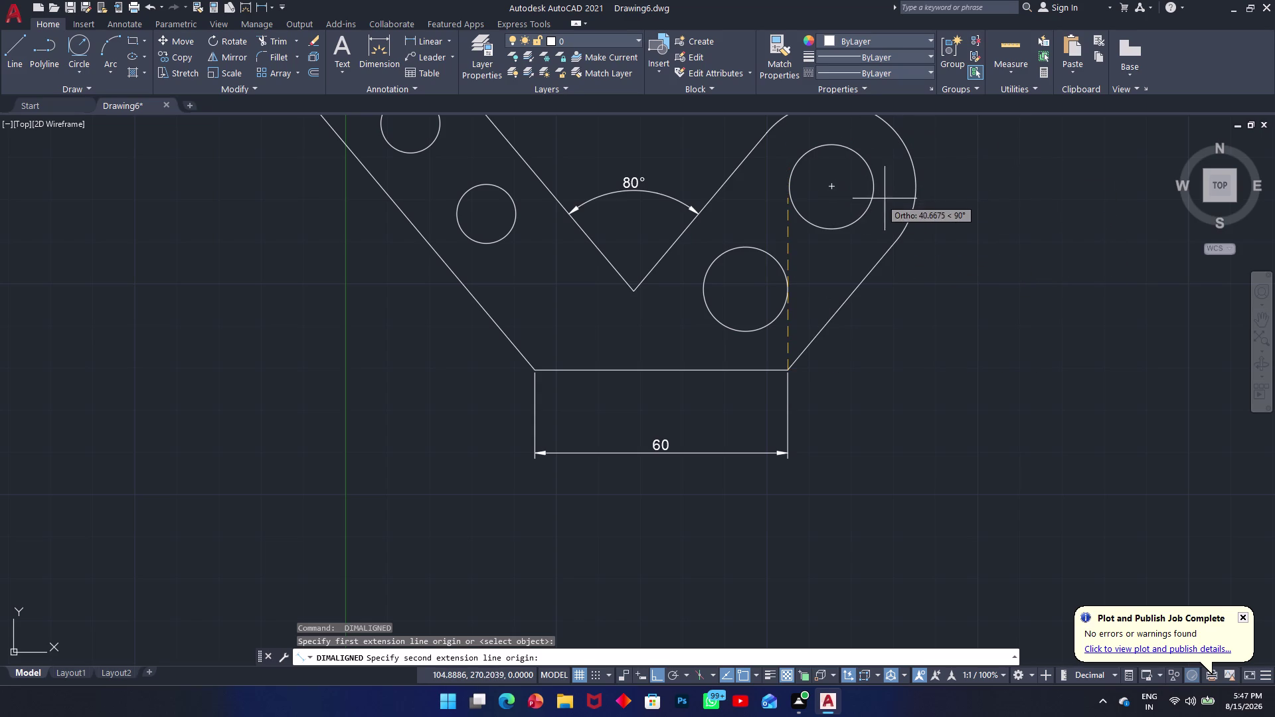
key(Escape)
key(space)
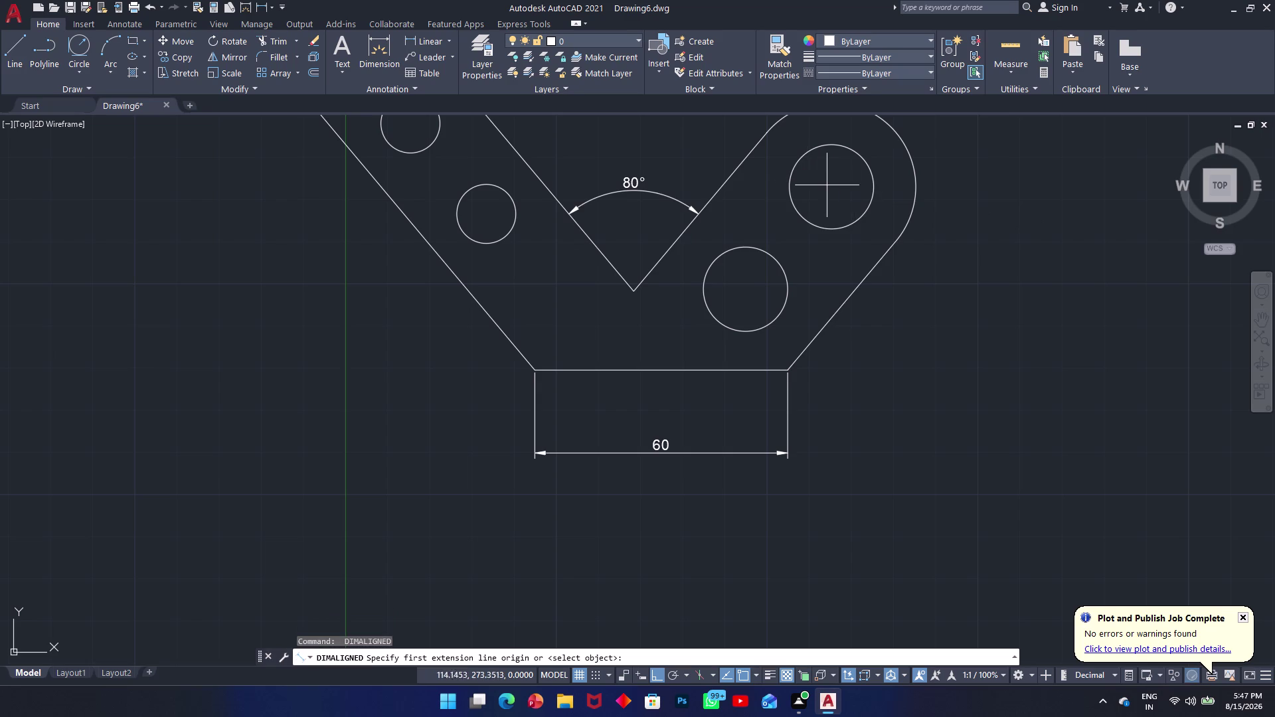
click(834, 188)
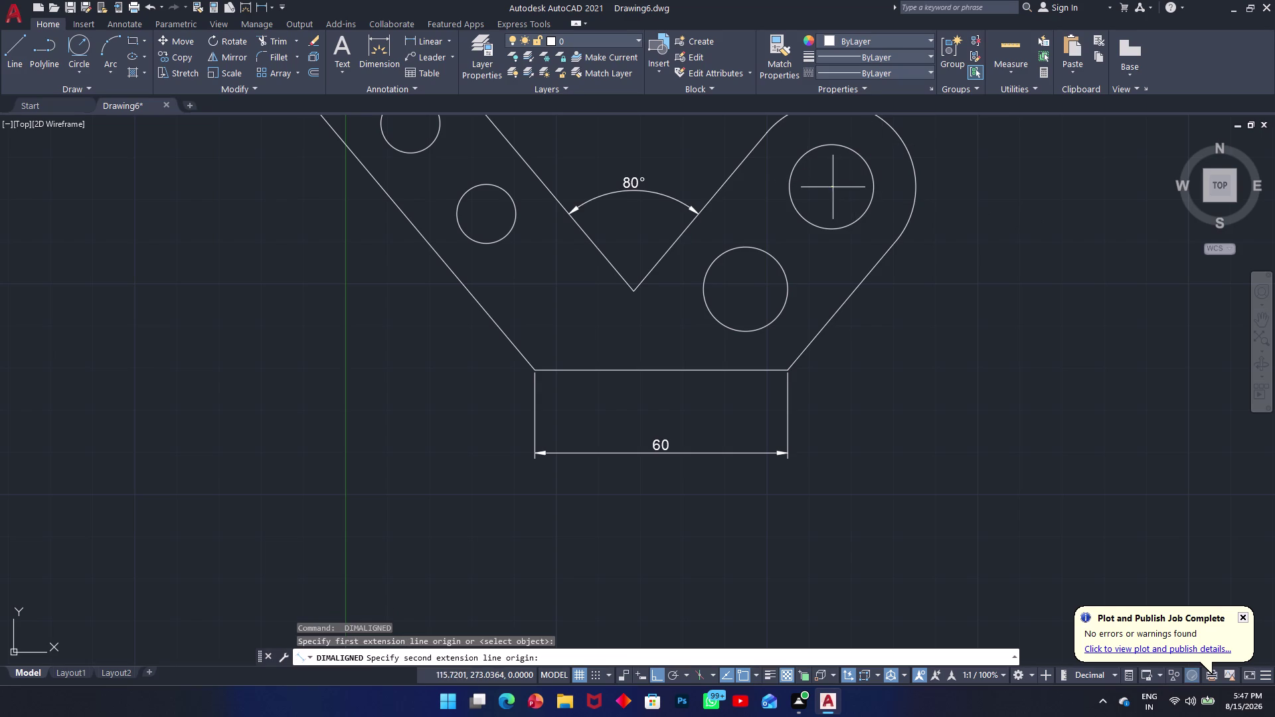
click(832, 369)
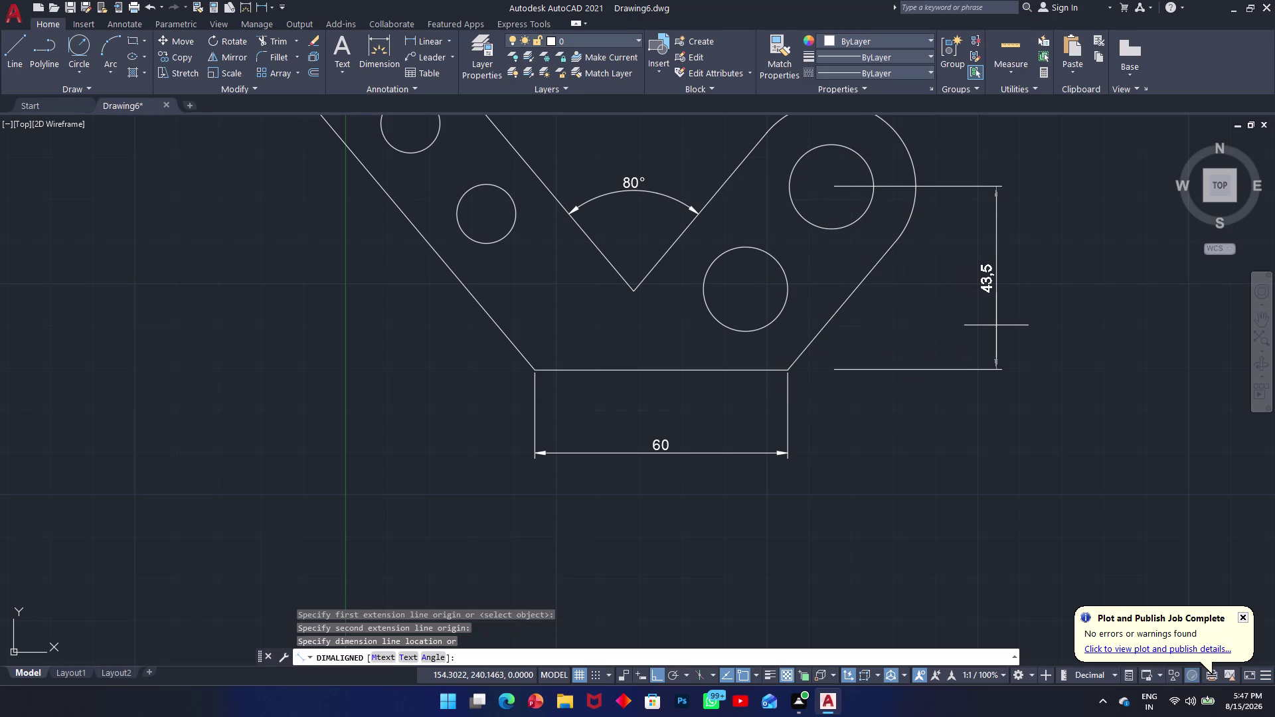
click(1004, 324)
Add the 20.4 dimension from the upper-right hole centre to the inner edge.
key(space)
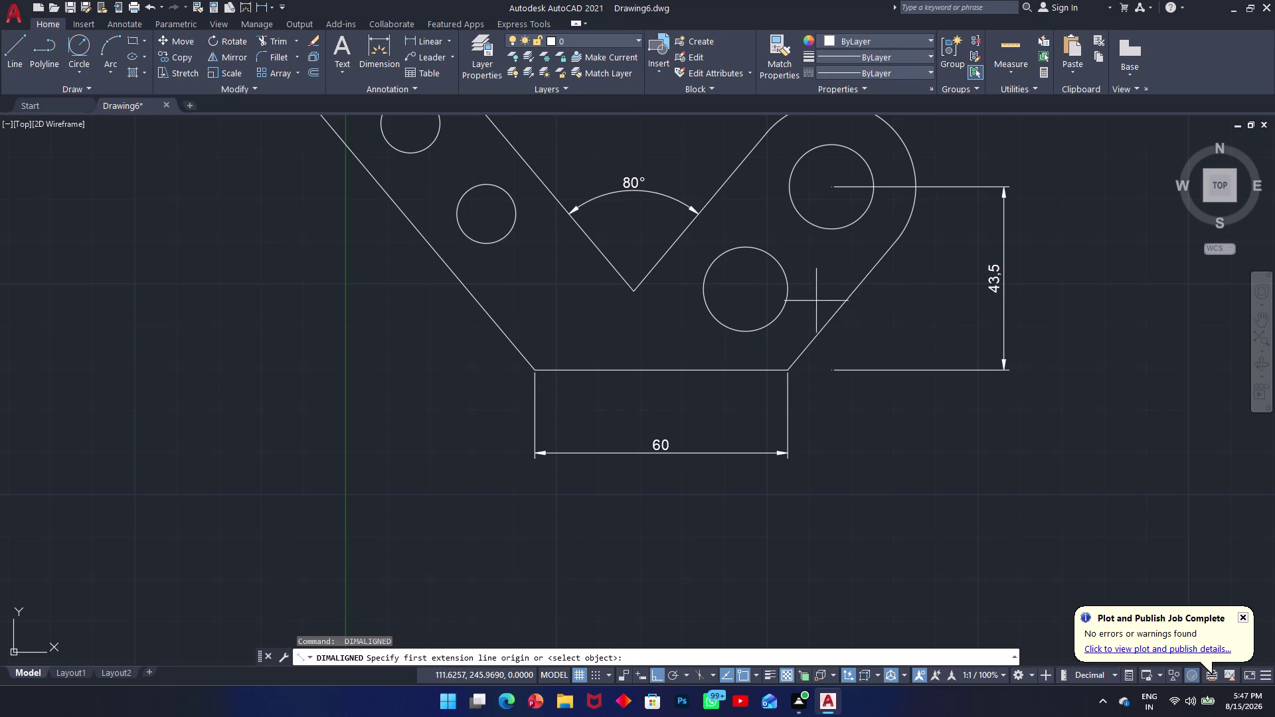
middle_drag(840, 276, 876, 397)
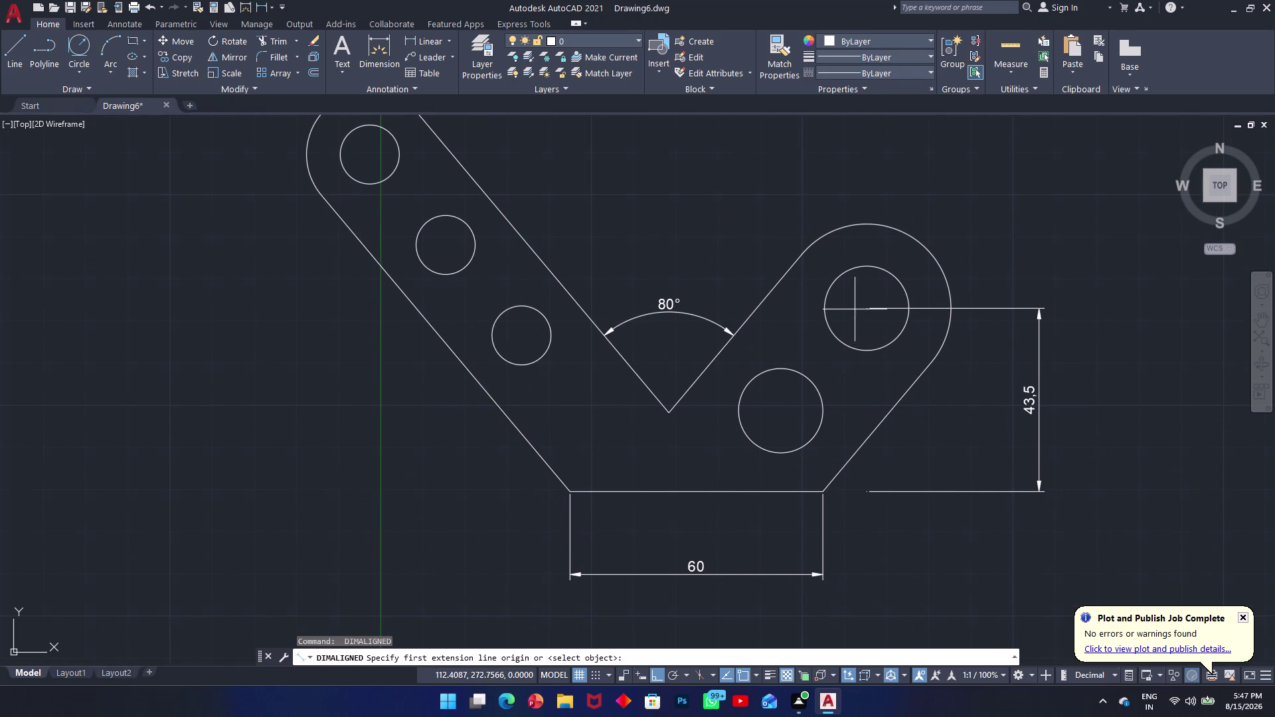
click(864, 308)
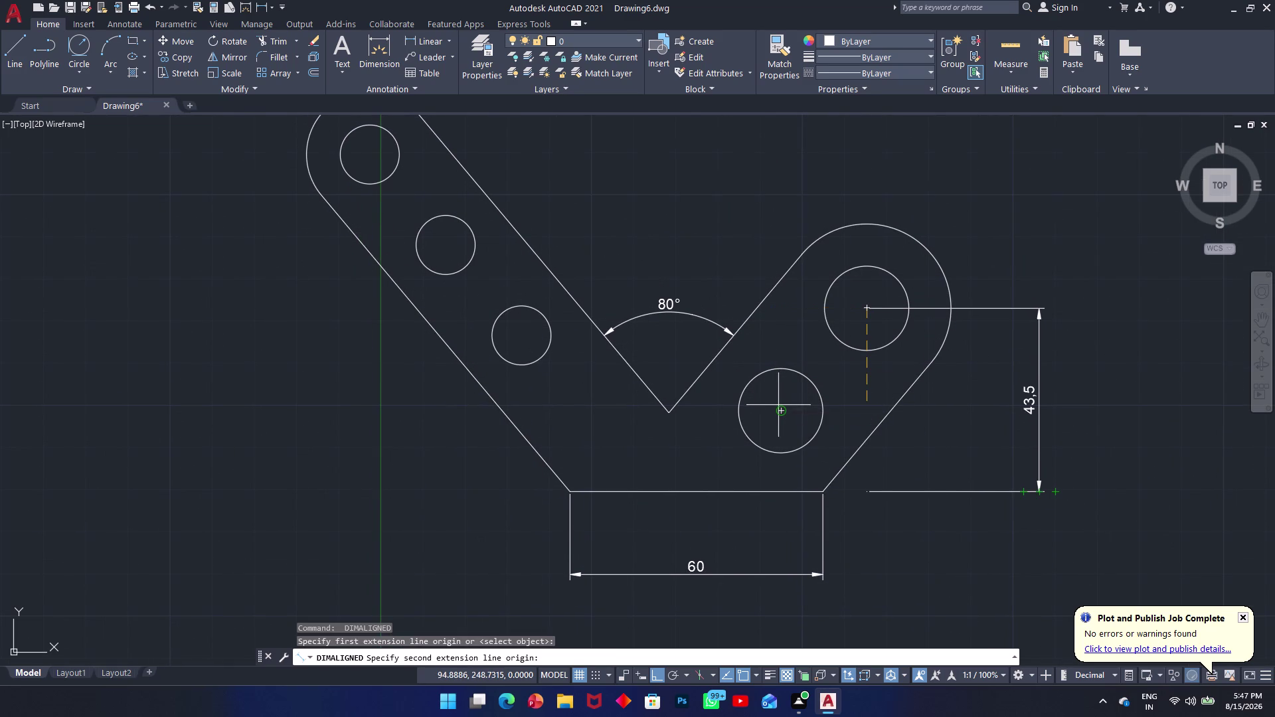
click(781, 306)
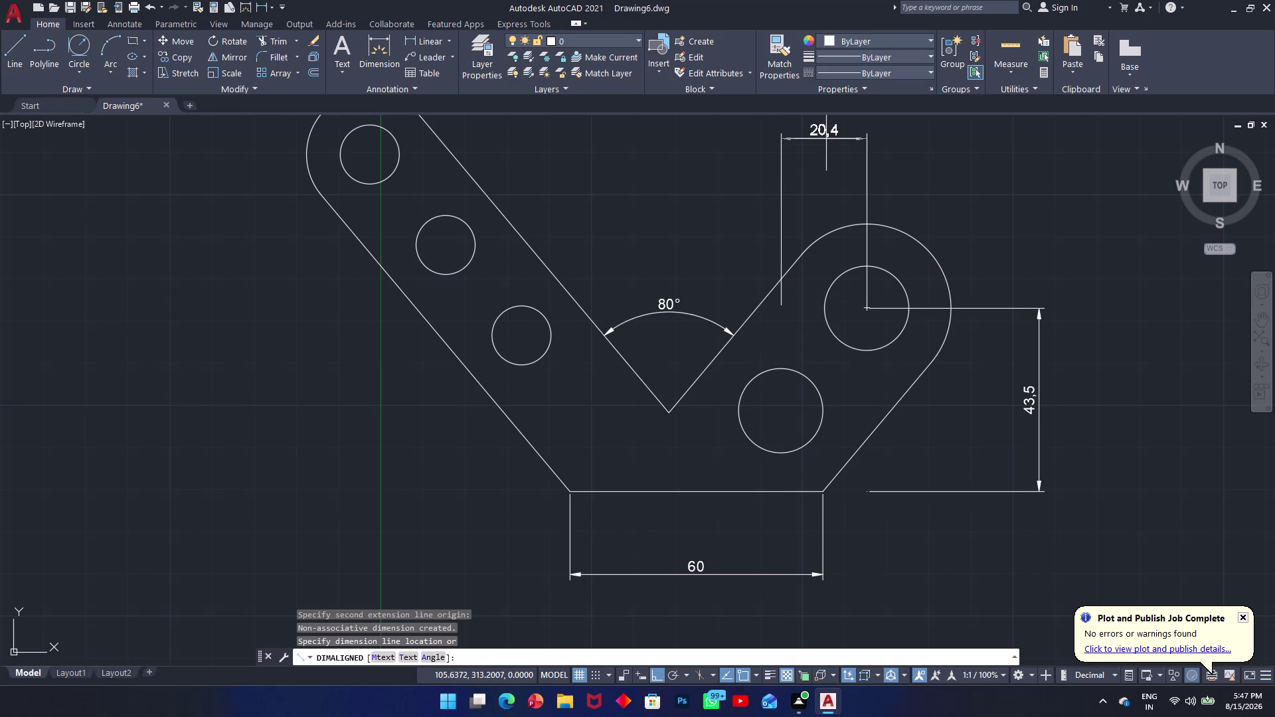
click(827, 139)
middle_drag(728, 236, 929, 335)
key(space)
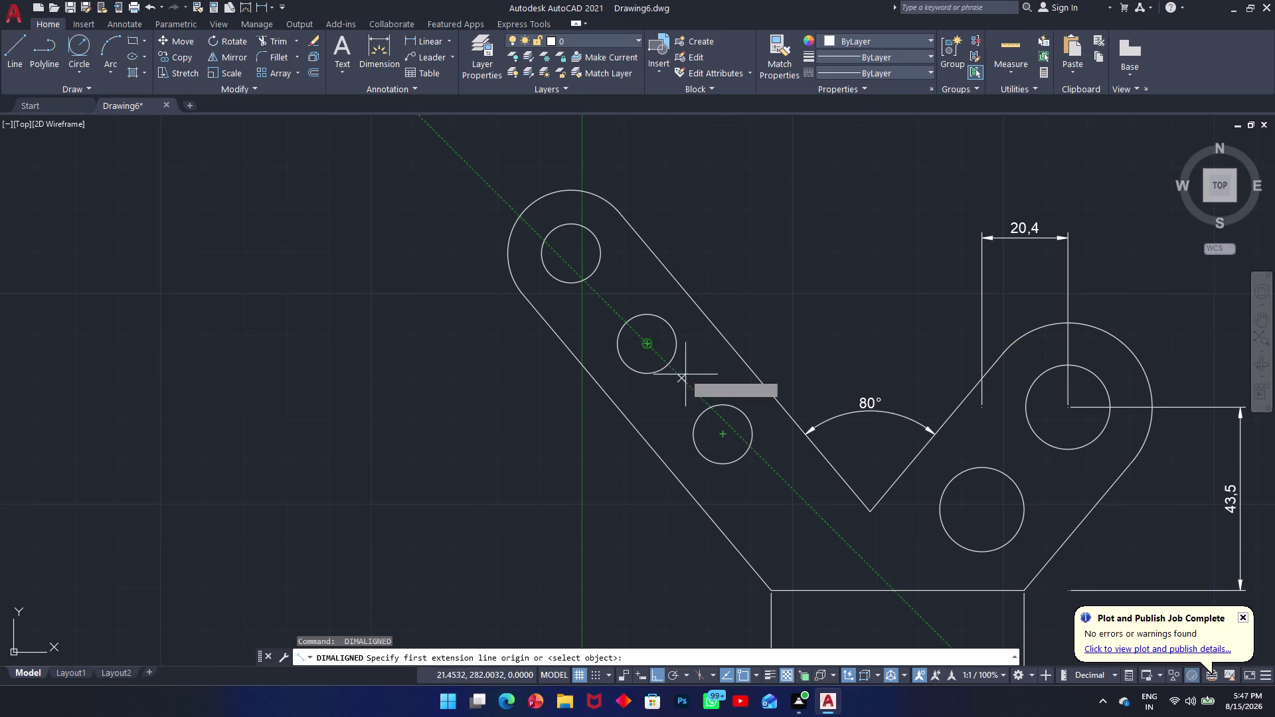
click(722, 433)
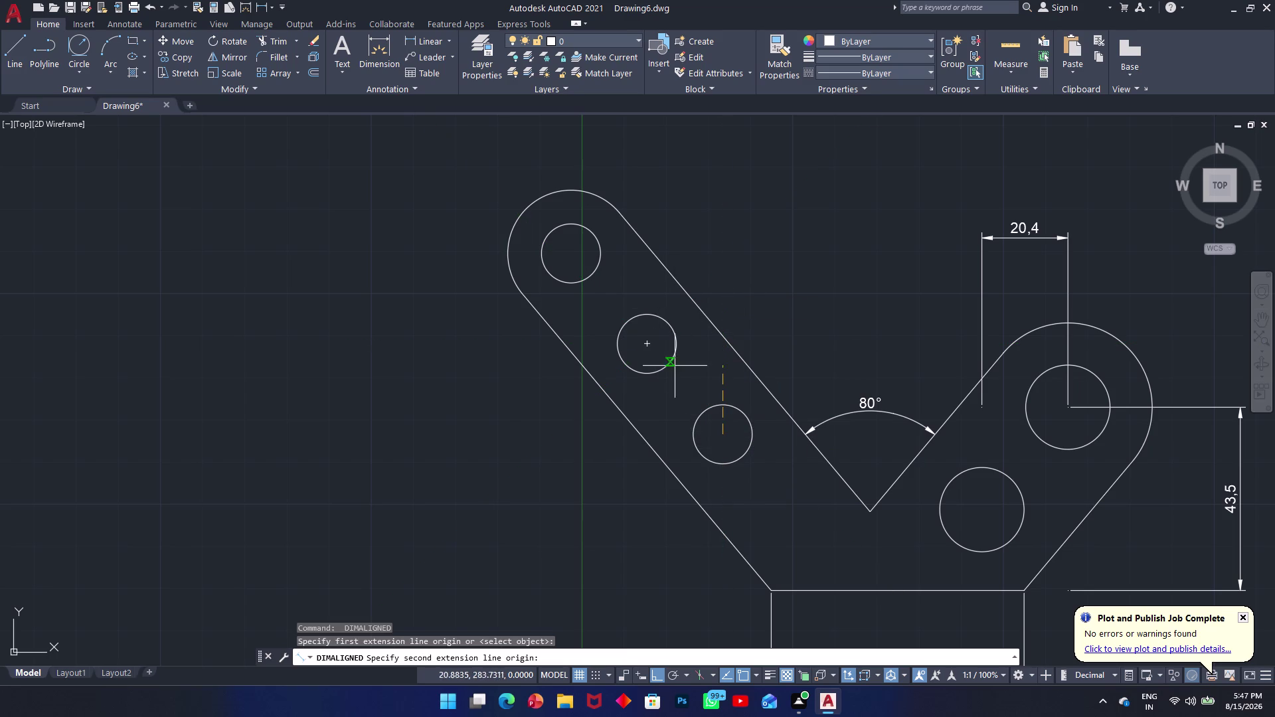
click(647, 342)
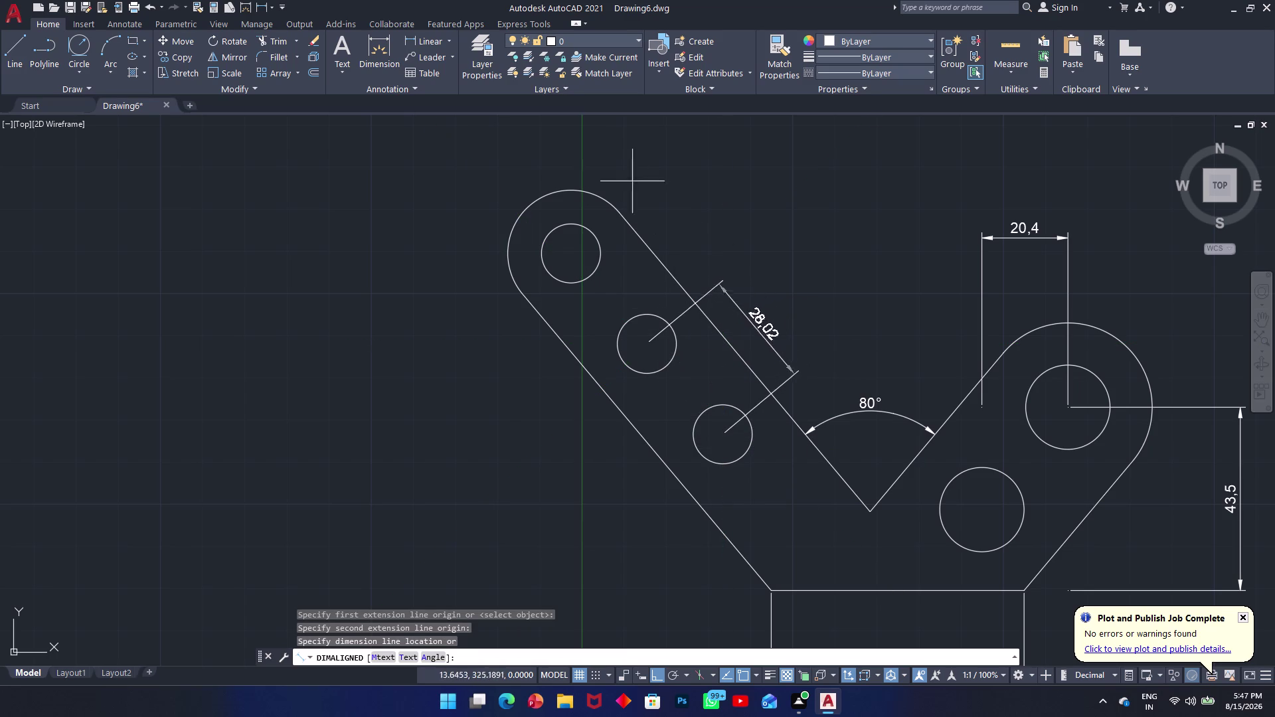
key(Escape)
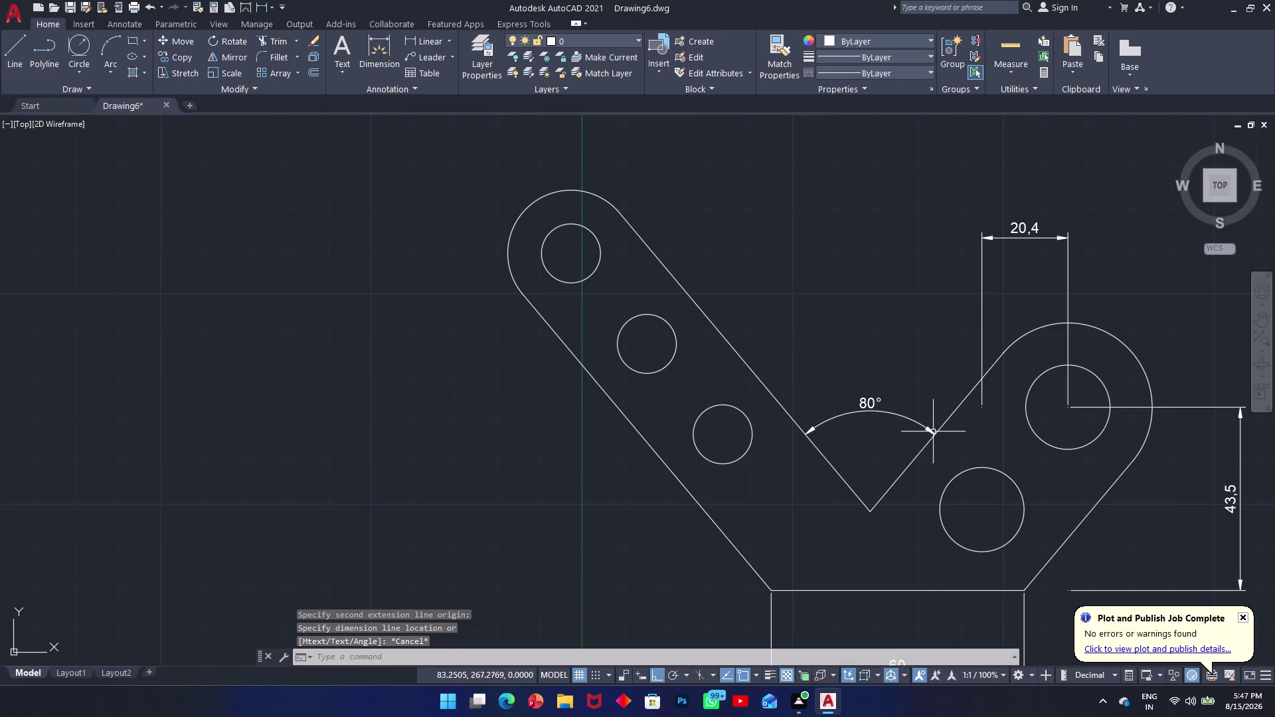
text(da)
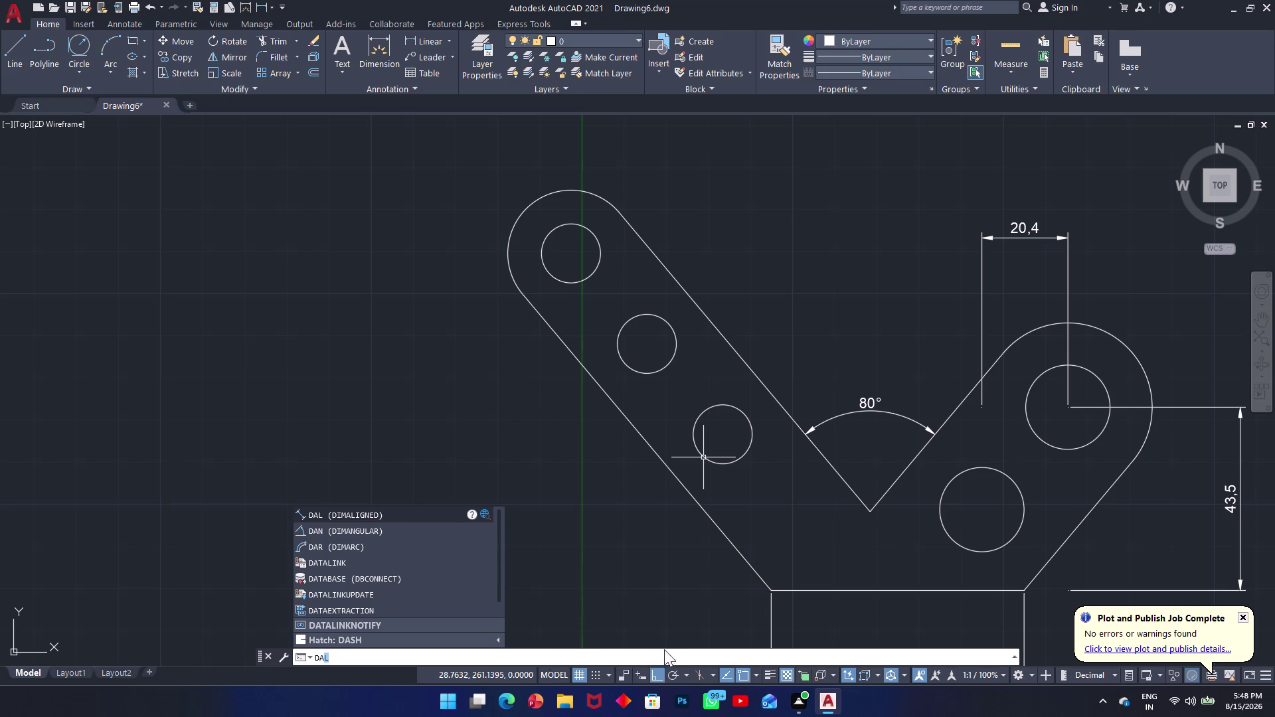
click(660, 545)
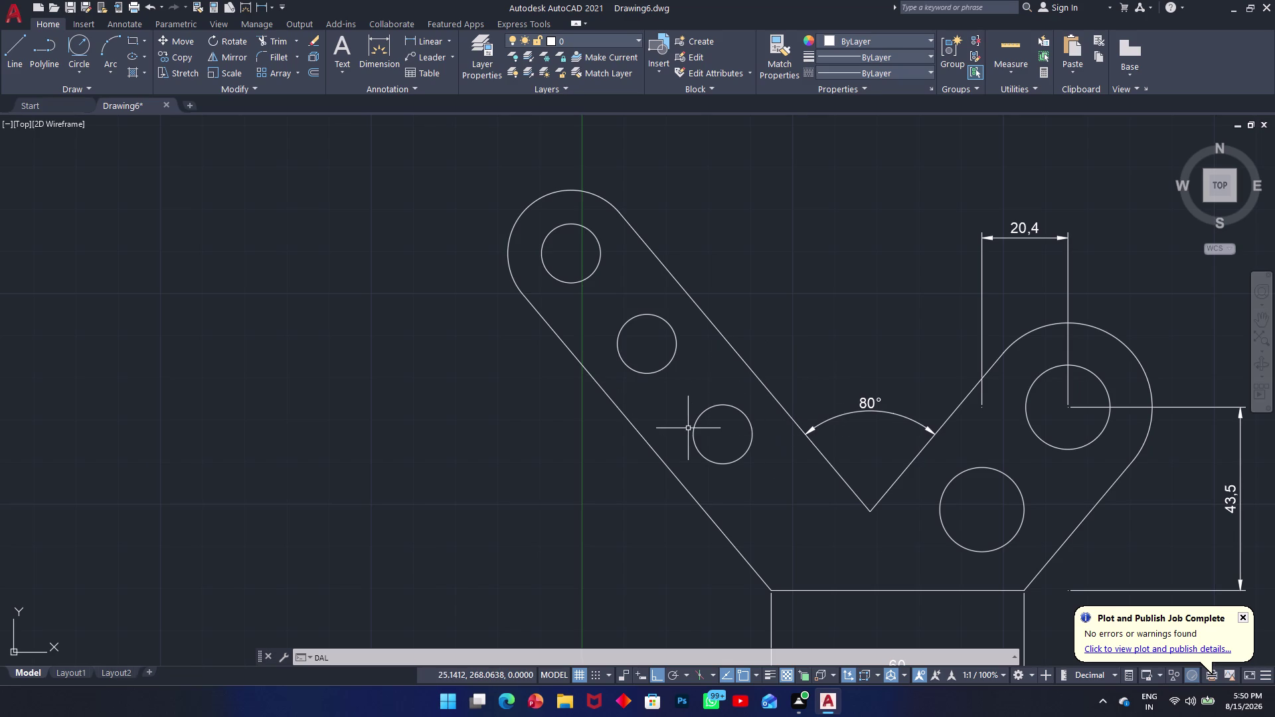
middle_drag(688, 430, 728, 537)
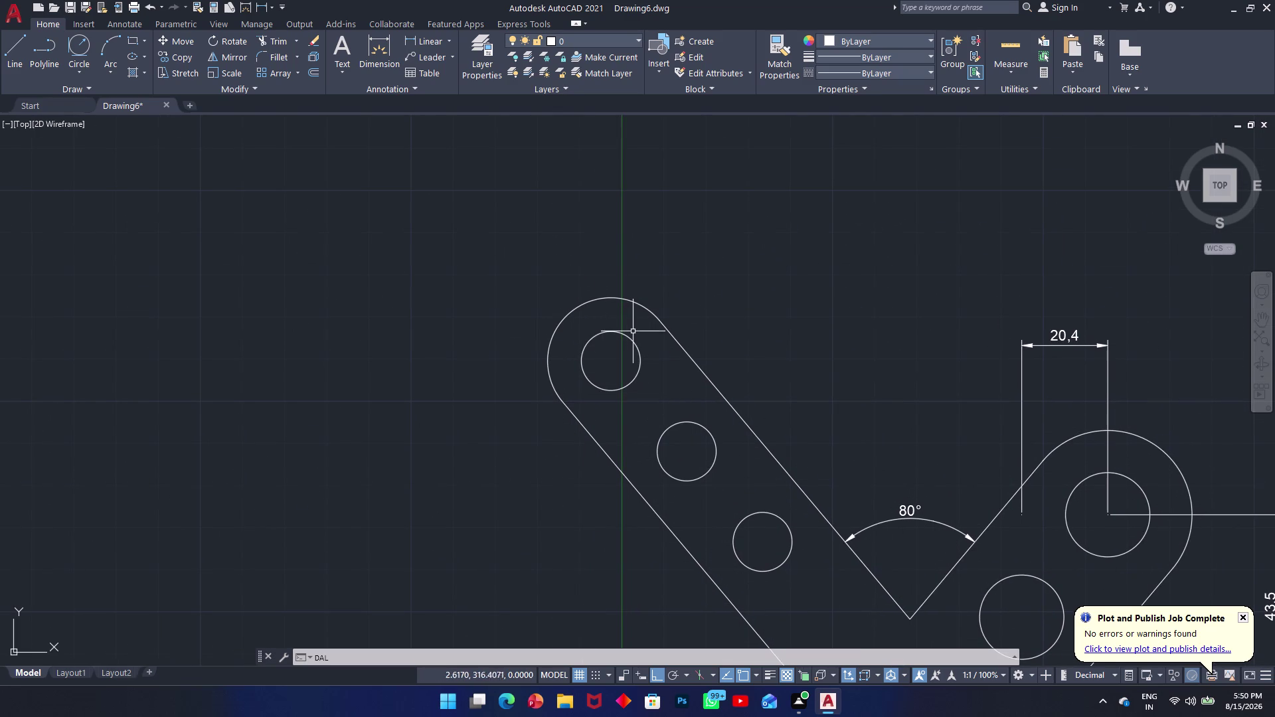
Try dimensioning from the top-left hole centre with aligned and DIM, cancelling both.
key(space)
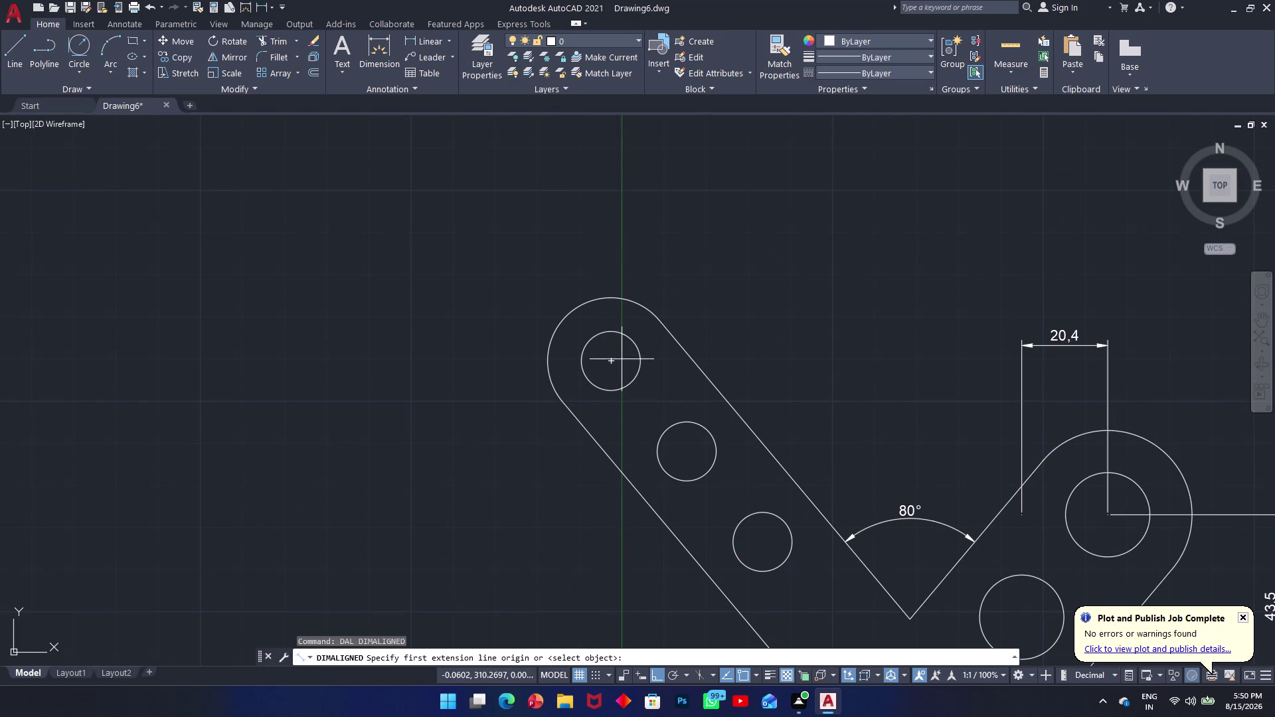
click(610, 359)
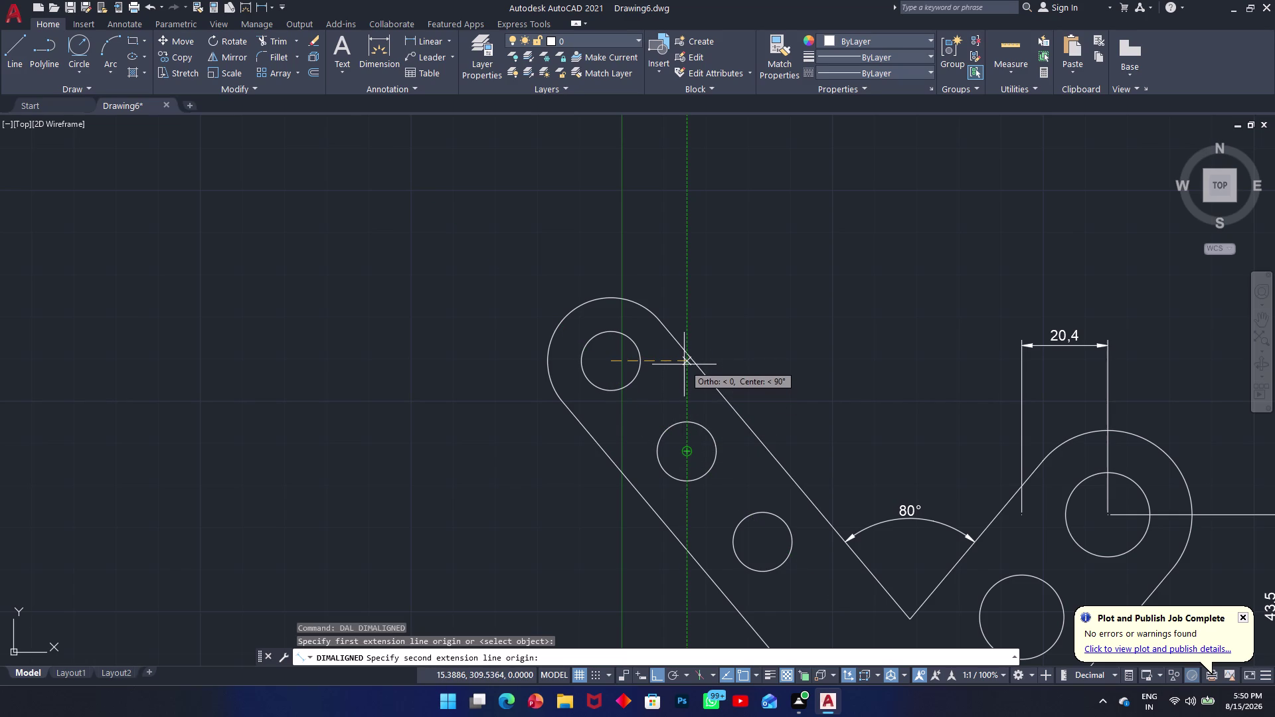
click(684, 363)
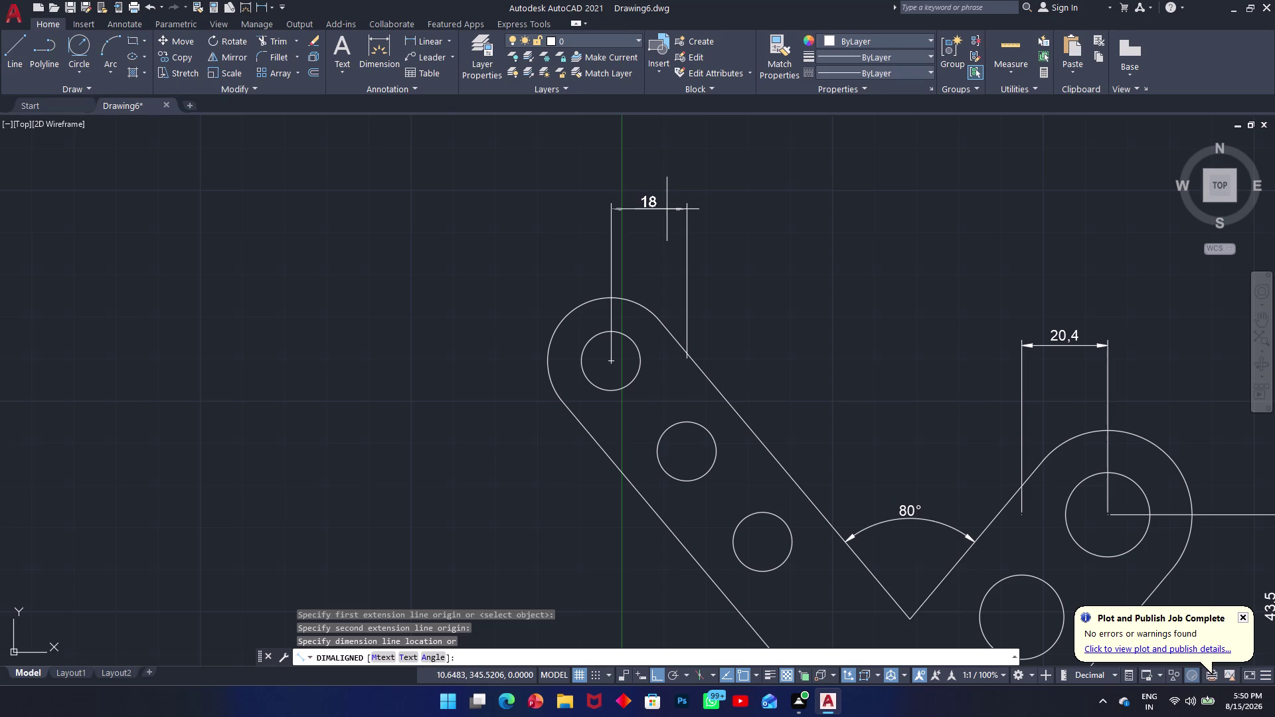
key(Escape)
key(d)
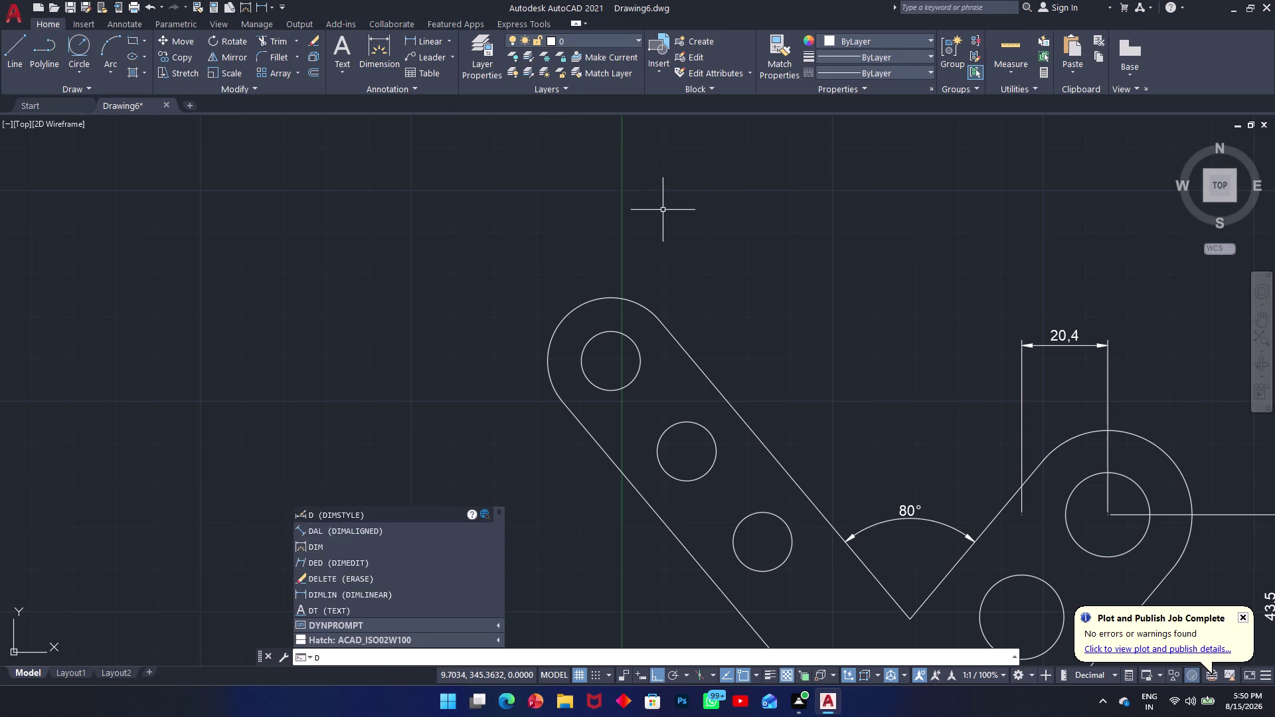
text(i)
text(m)
key(space)
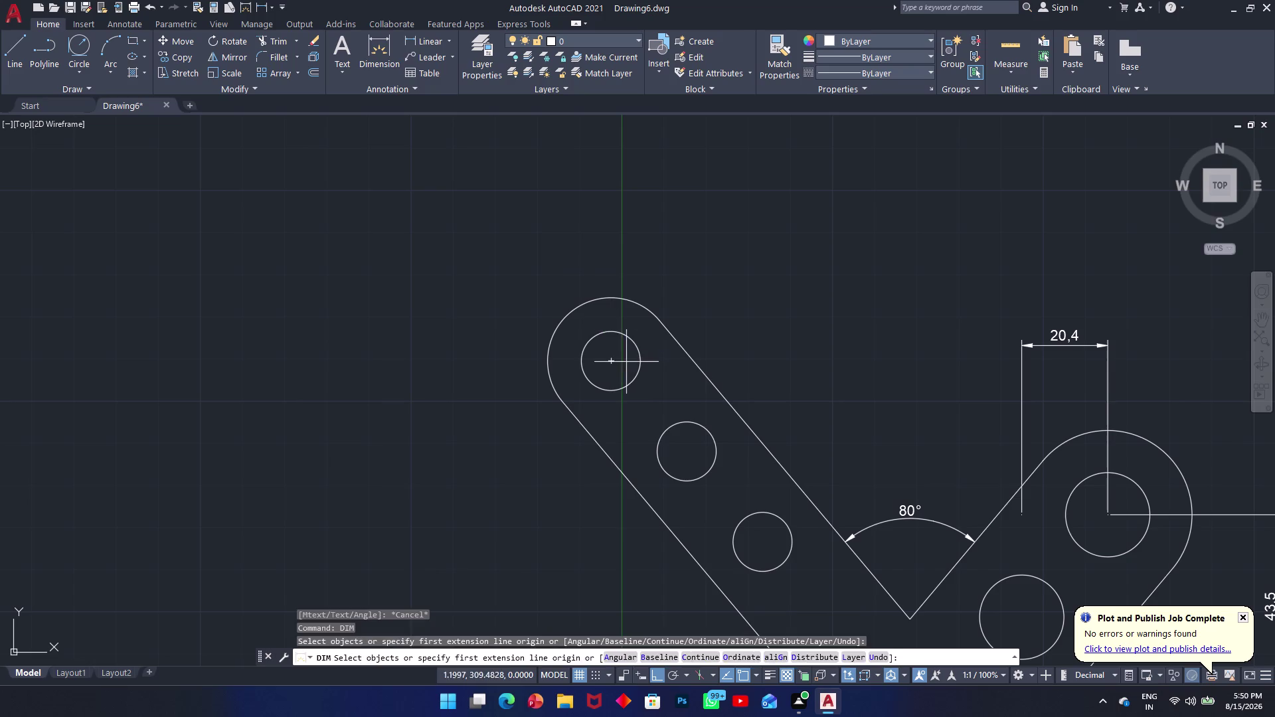
click(611, 361)
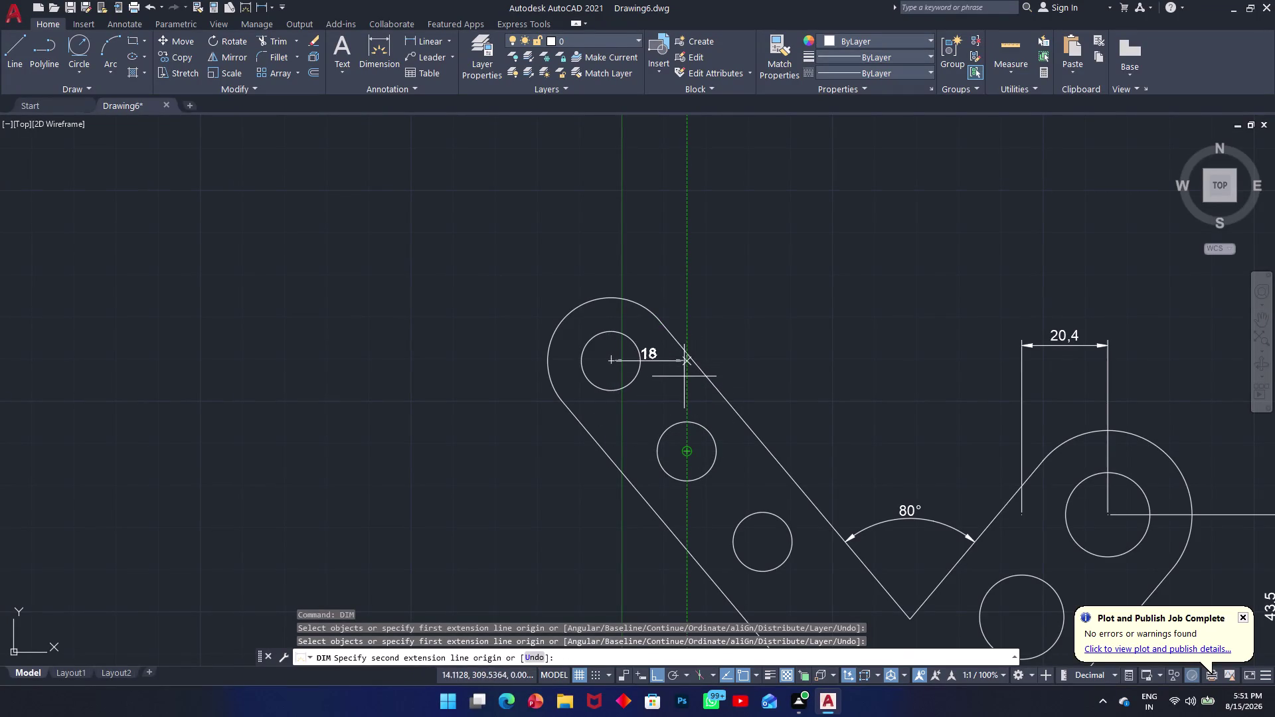
drag(687, 378, 687, 372)
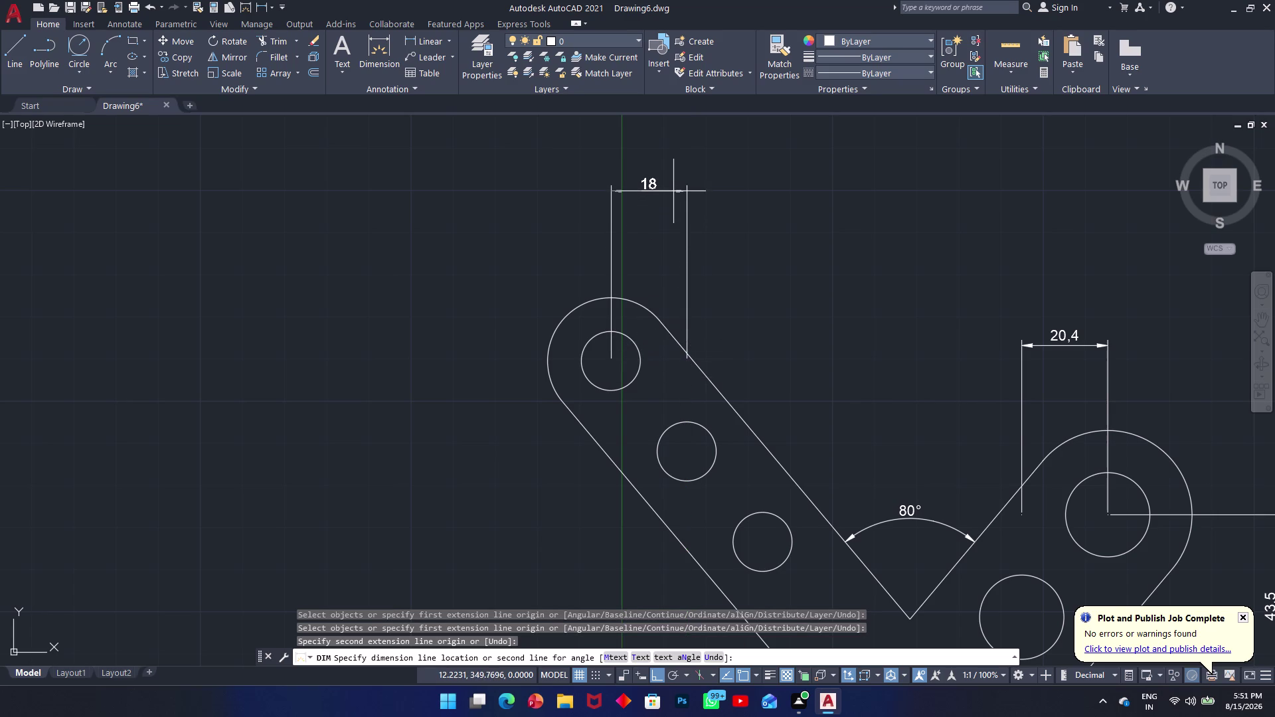
key(Escape)
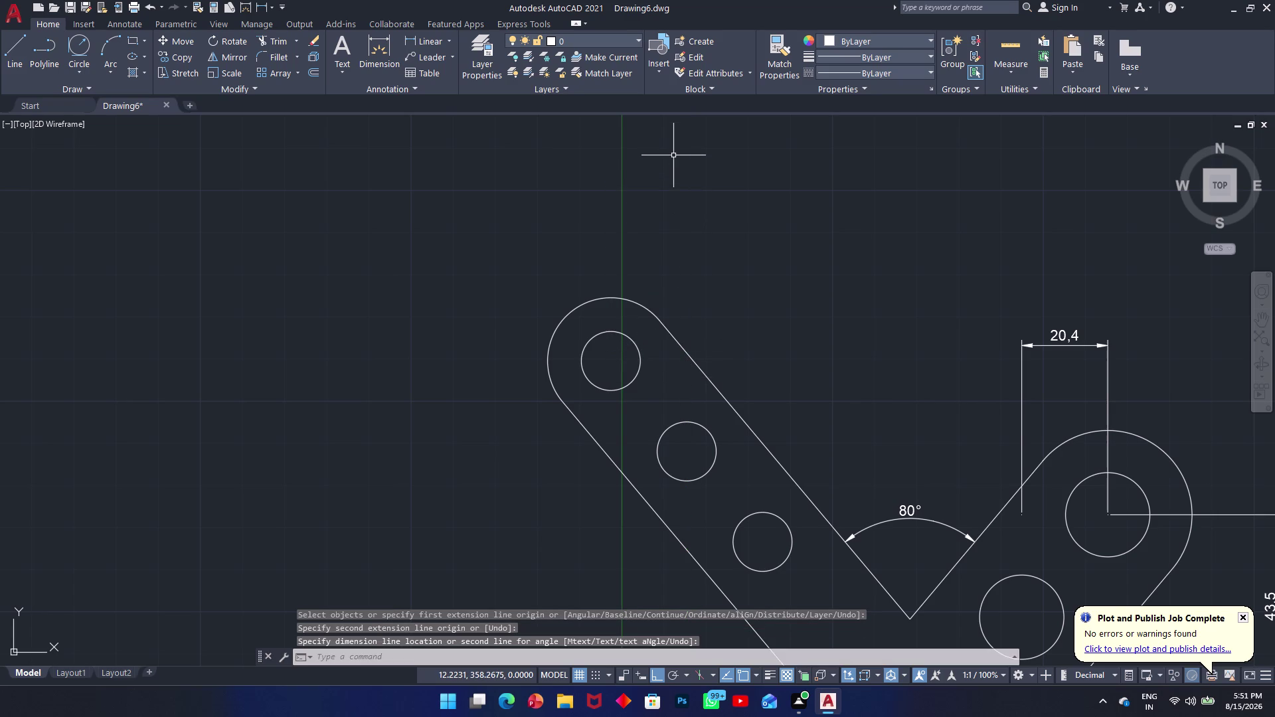
Place an 18 aligned dimension between the first two hole centres, above the arm.
text(da)
text(l)
key(space)
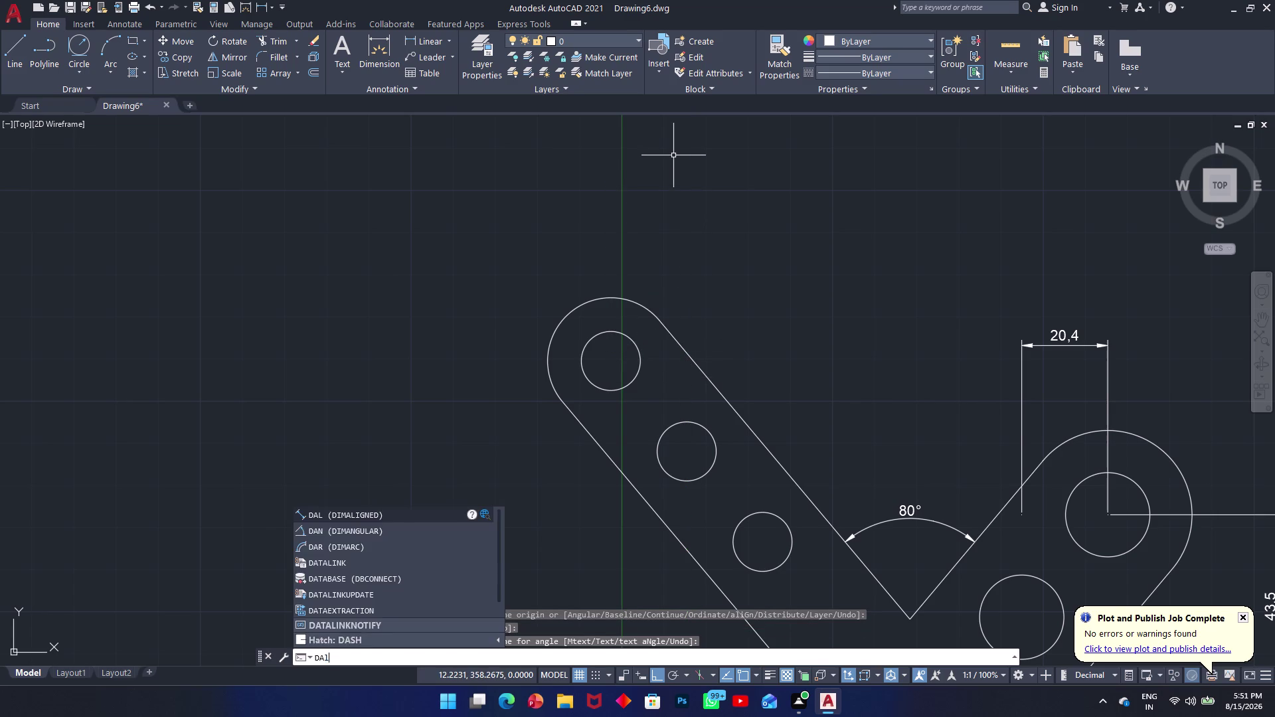
click(609, 360)
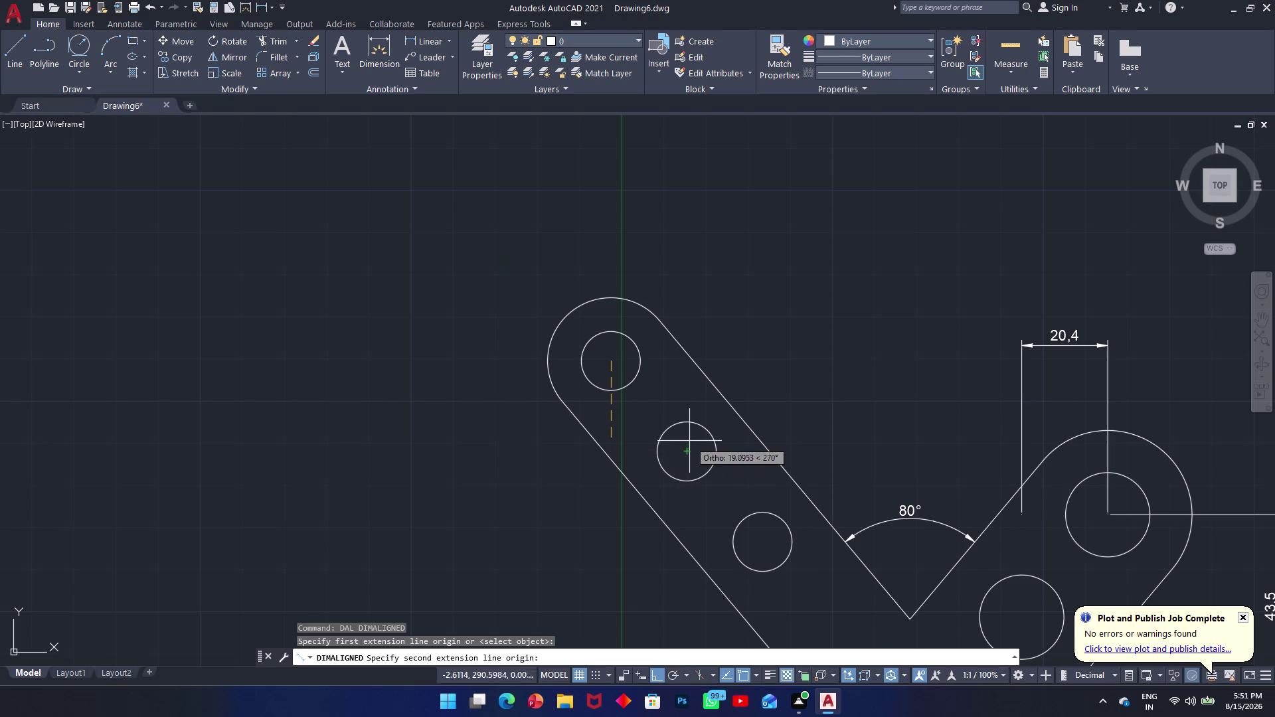
click(688, 361)
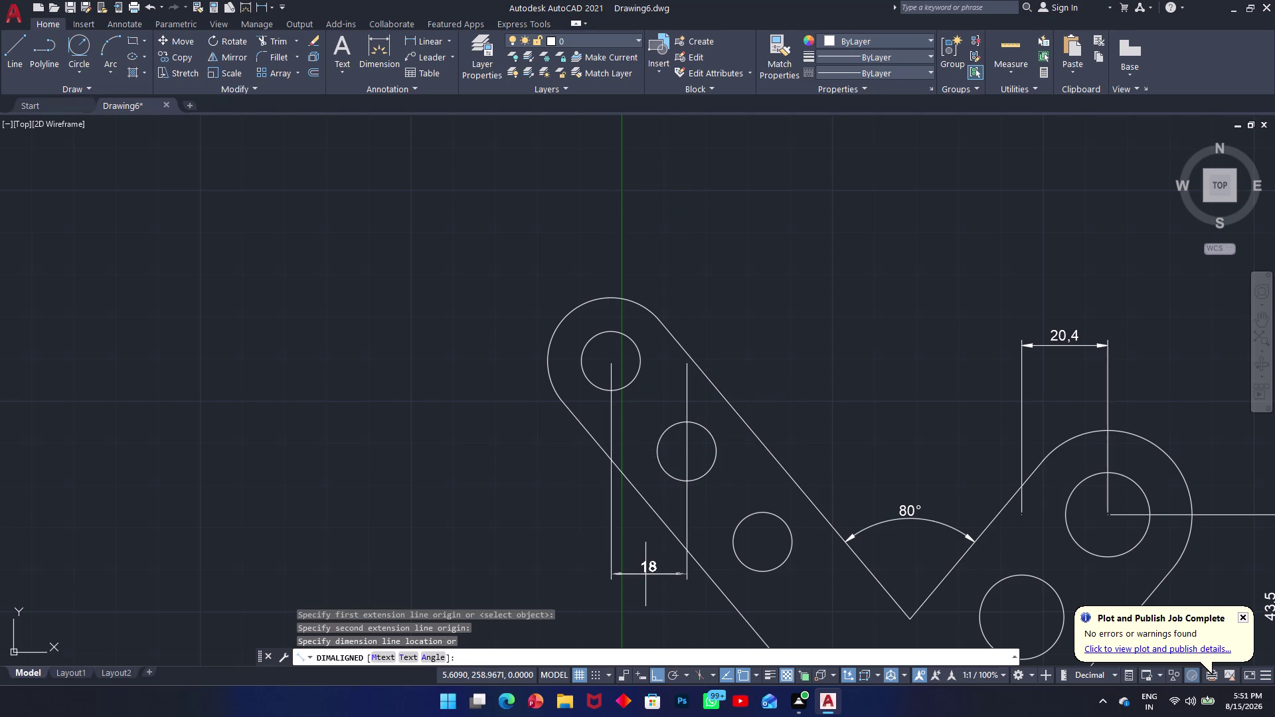
click(690, 211)
key(space)
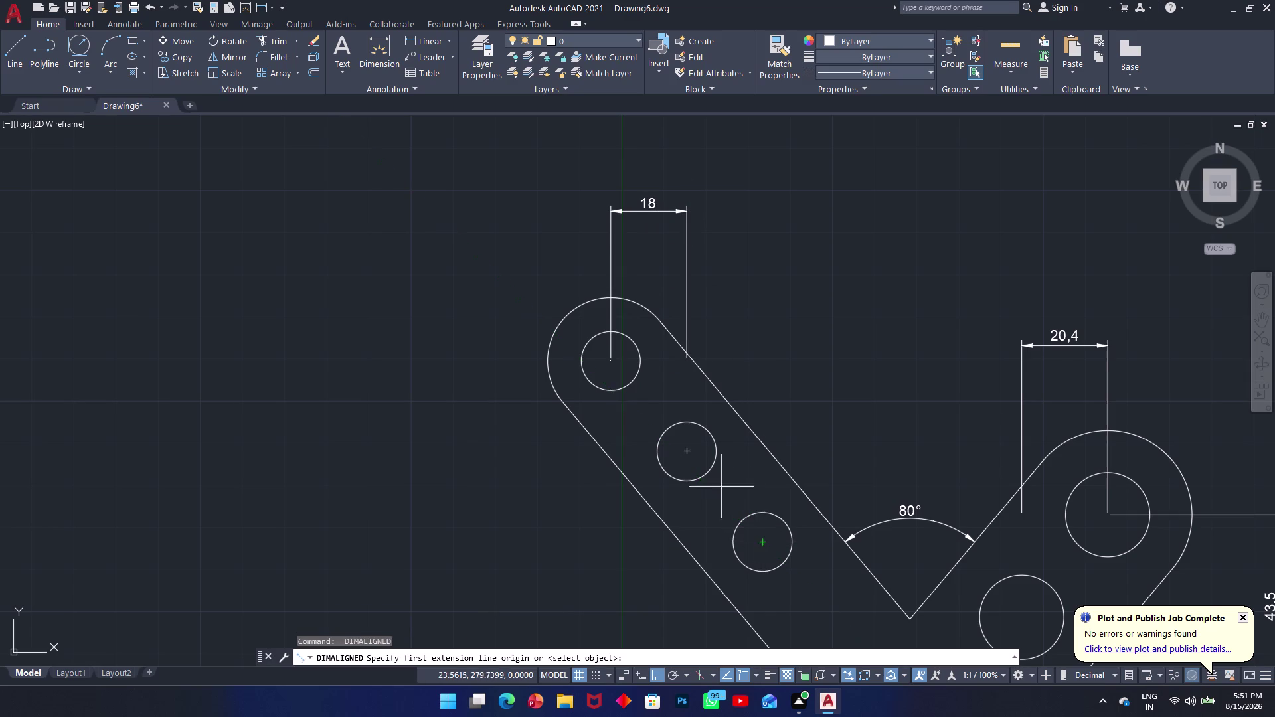
Discard an unwanted diagonal 28.02 dimension from the second hole centre.
middle_drag(713, 464, 687, 414)
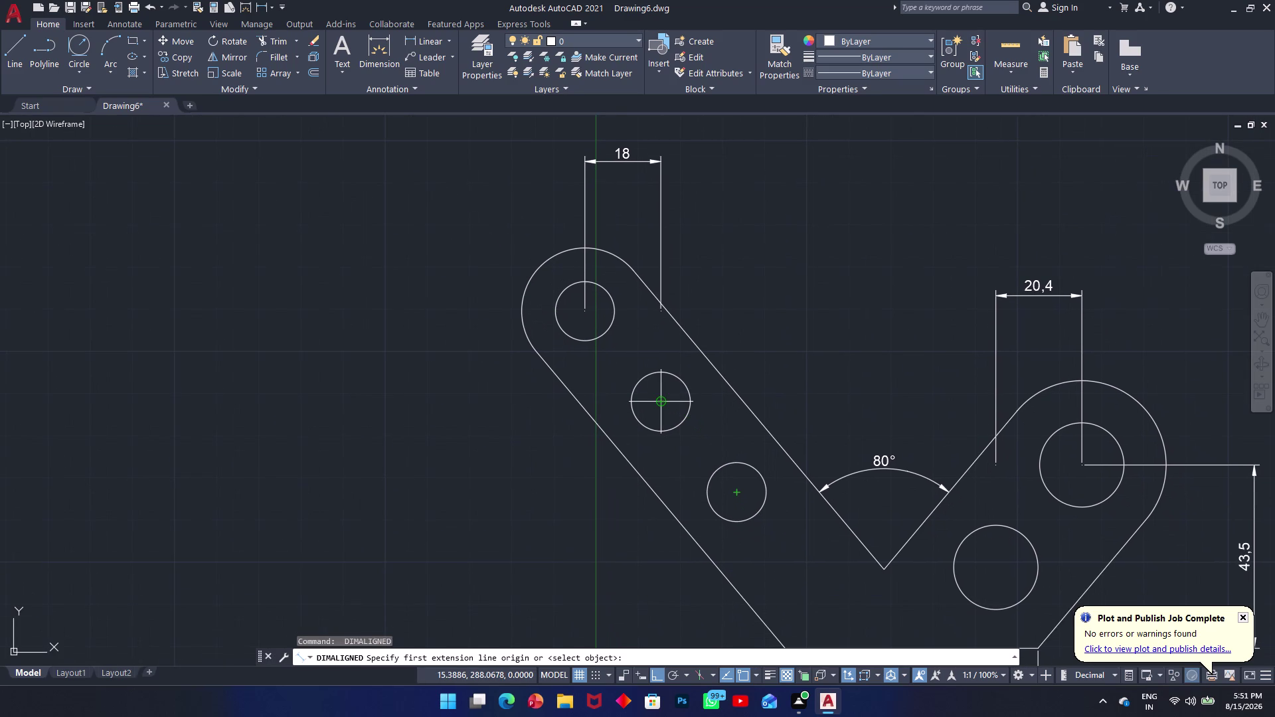
click(659, 401)
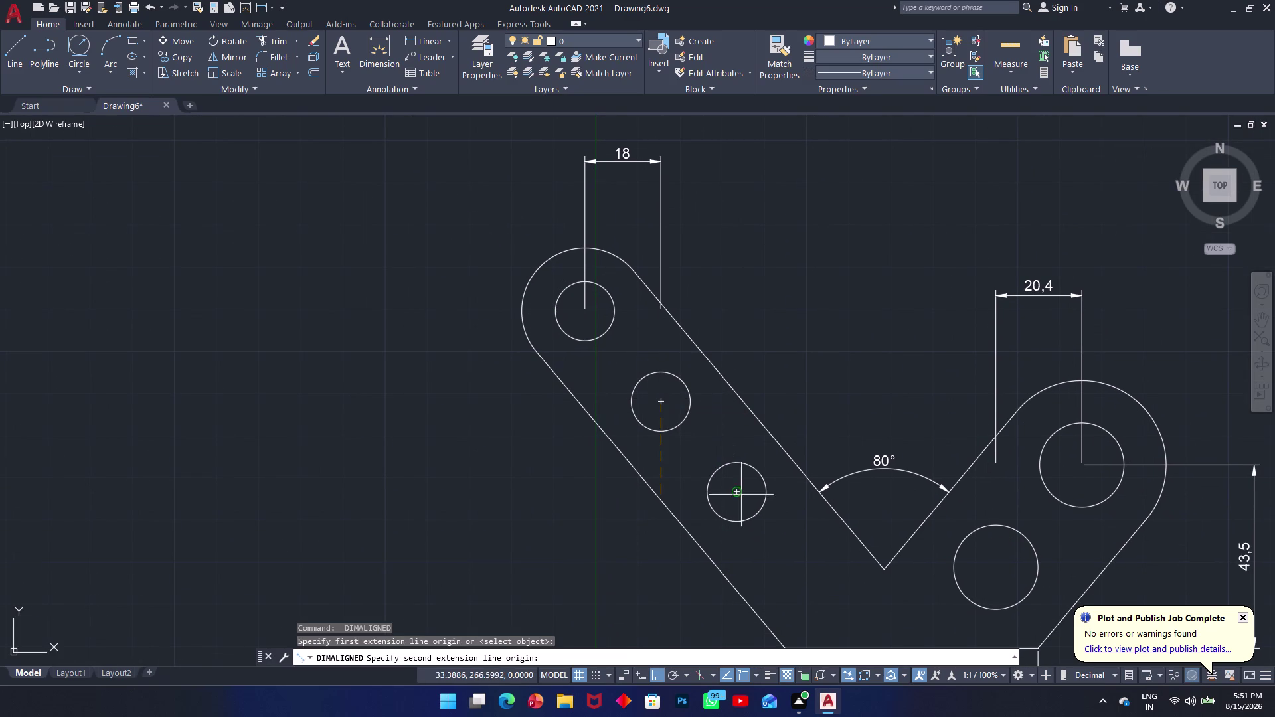
click(736, 493)
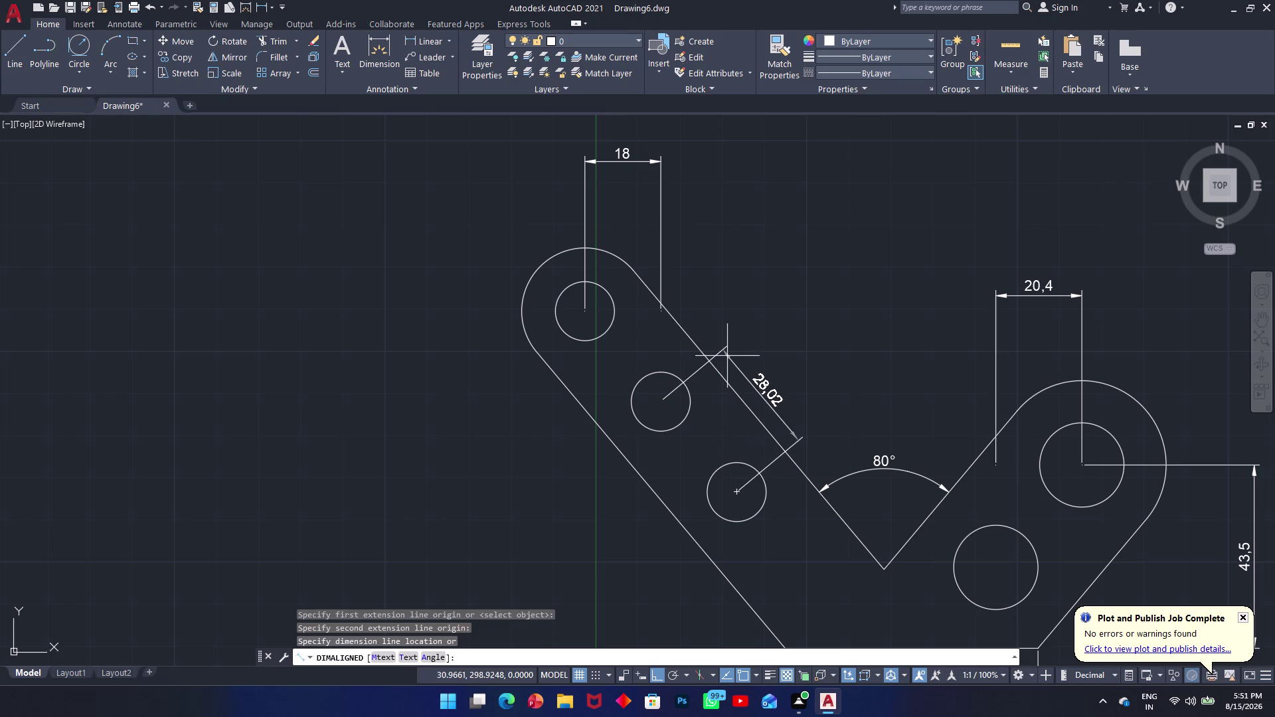
key(Escape)
Place the second 18 dimension, from the second hole centre, beside the first.
key(space)
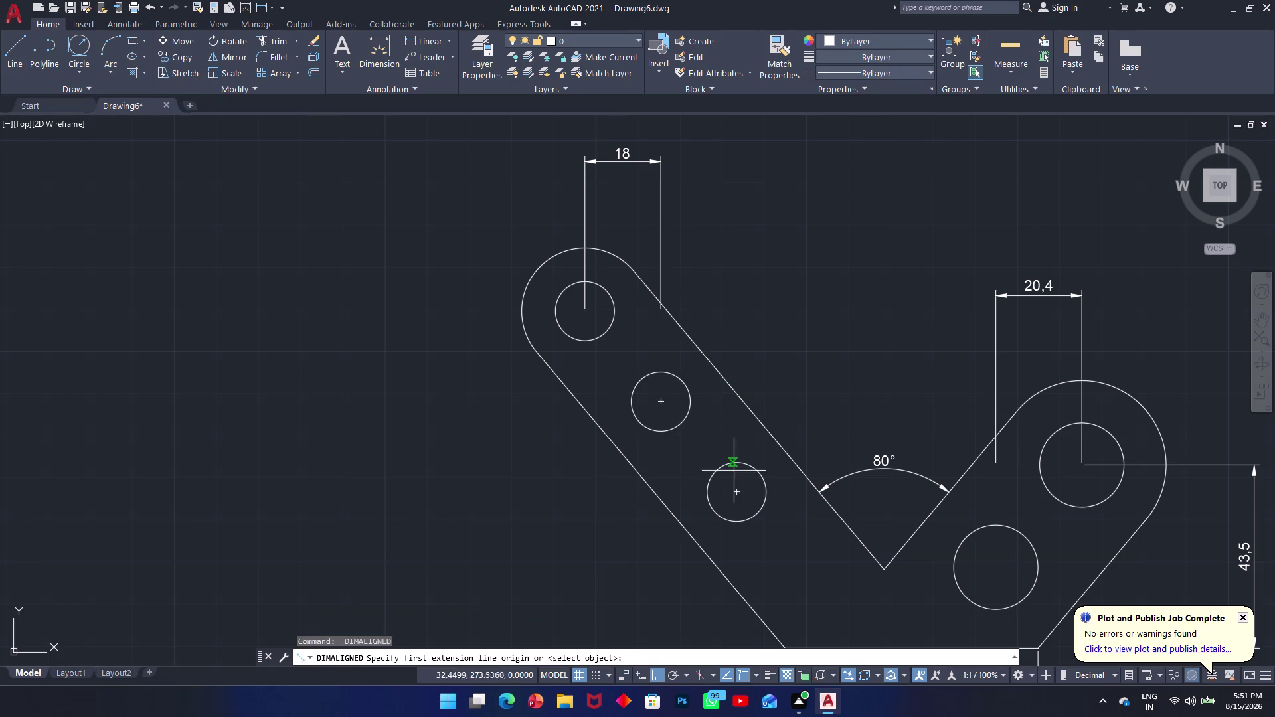
click(660, 402)
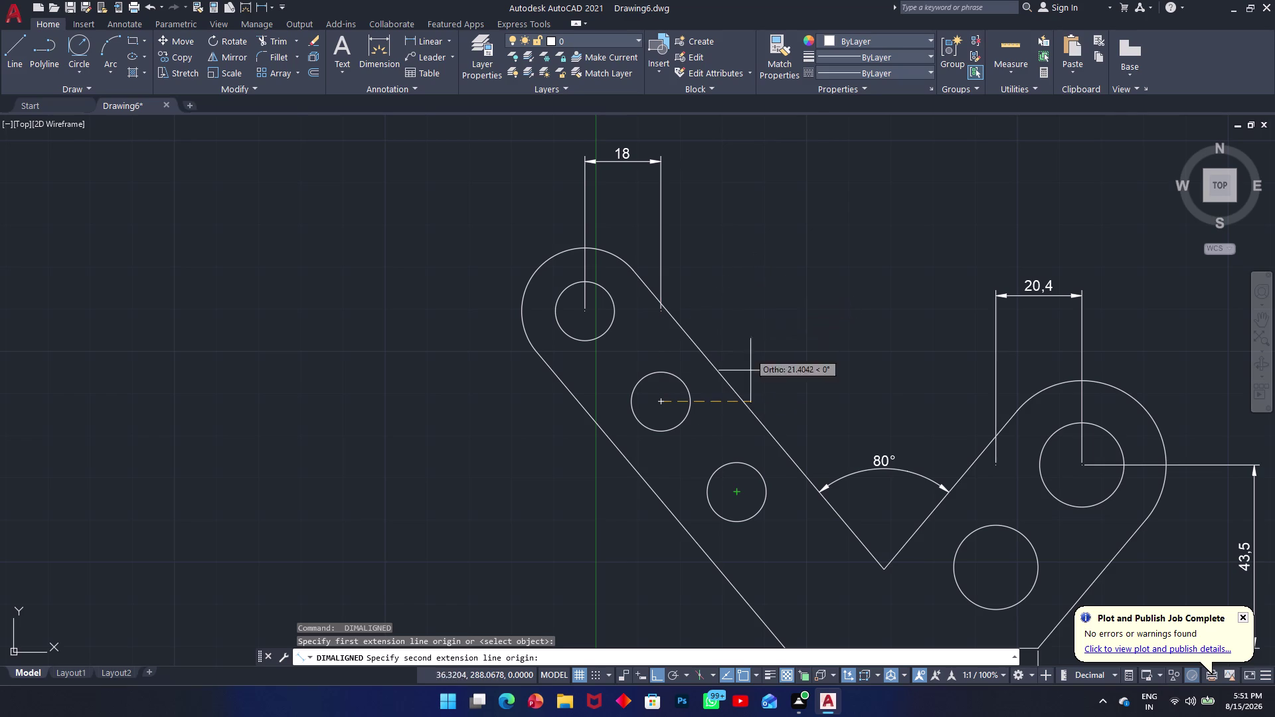
click(742, 327)
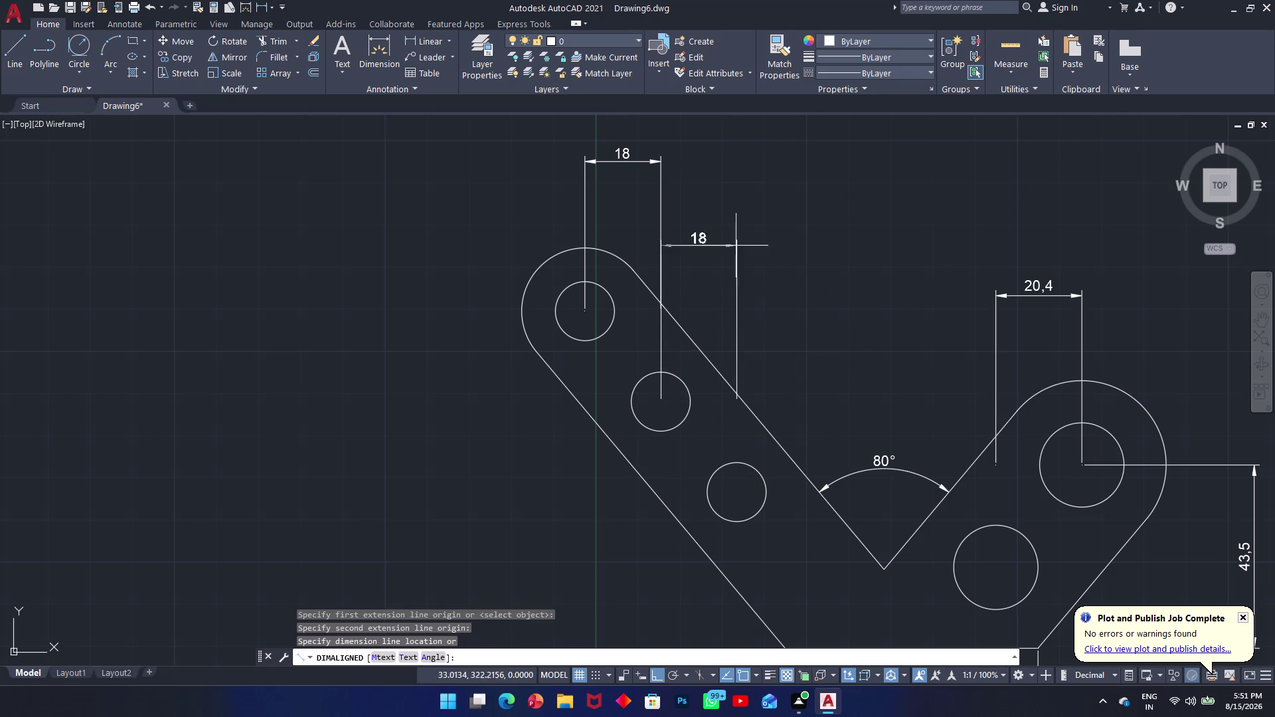
click(735, 162)
key(space)
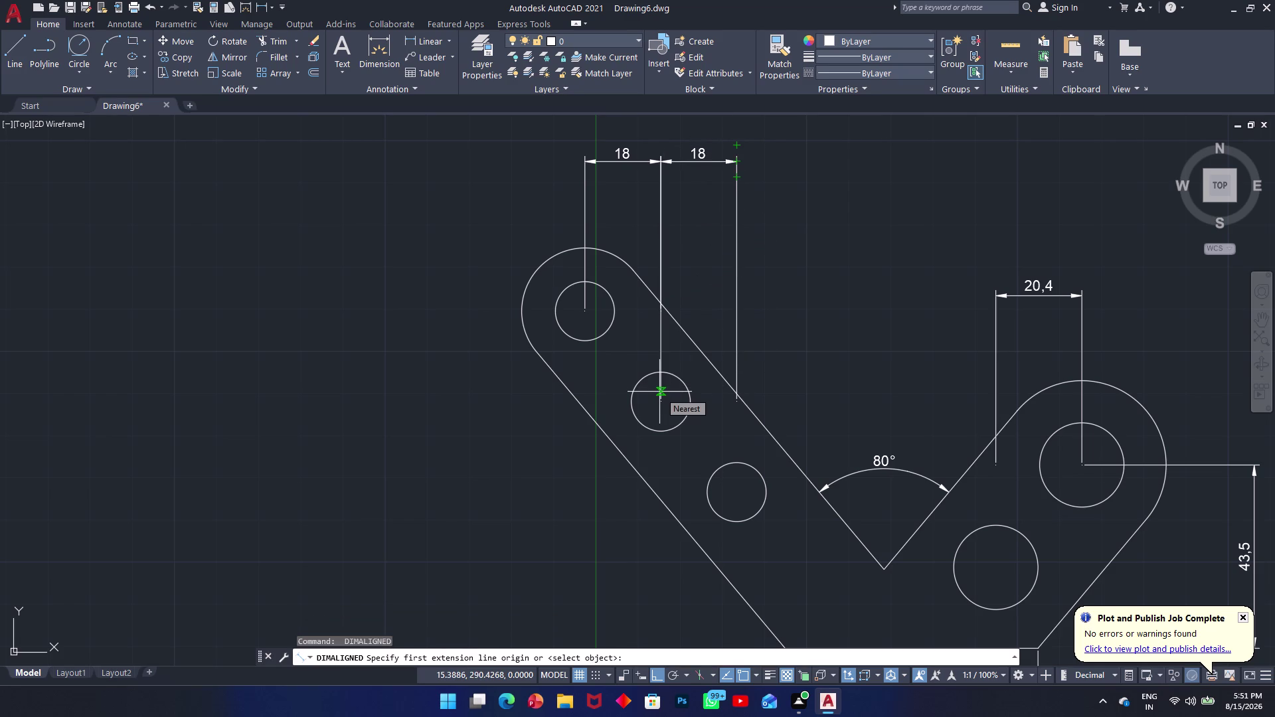
middle_drag(811, 459, 736, 311)
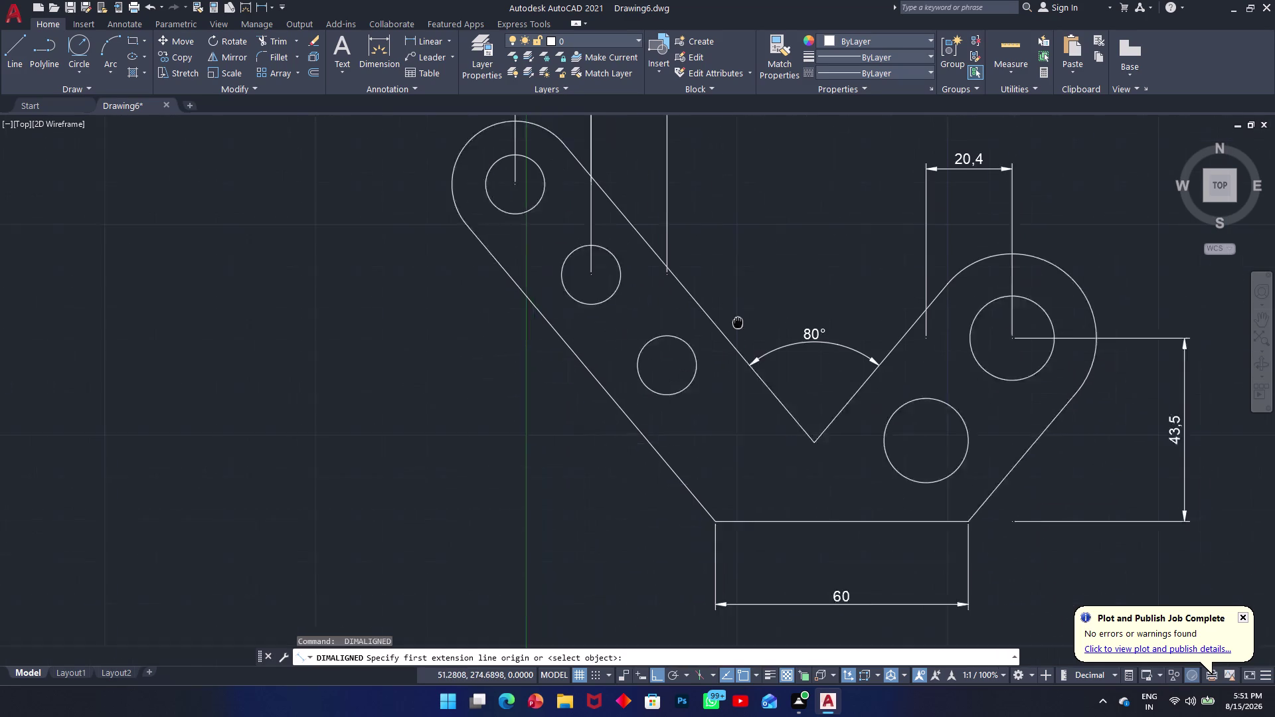
Add the 80 dimension from the top-left hole centre down to the base, left of the arm.
middle_drag(736, 312, 737, 300)
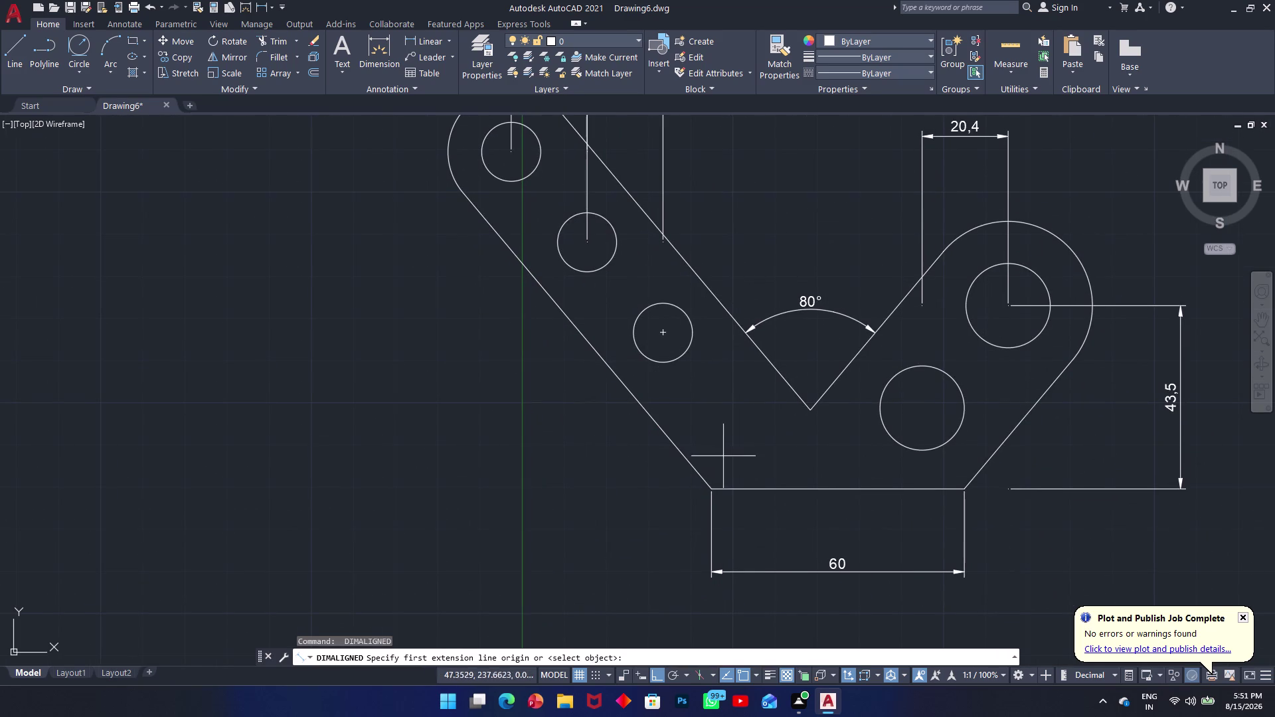
click(512, 150)
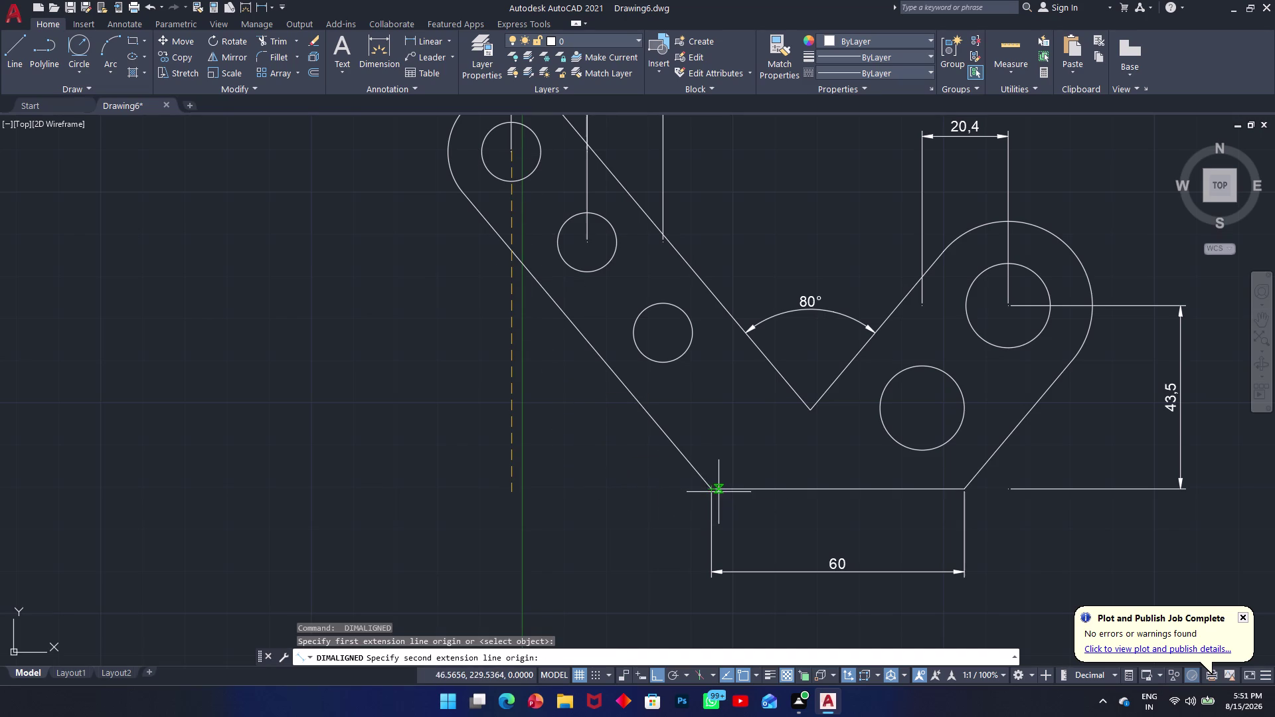
click(516, 488)
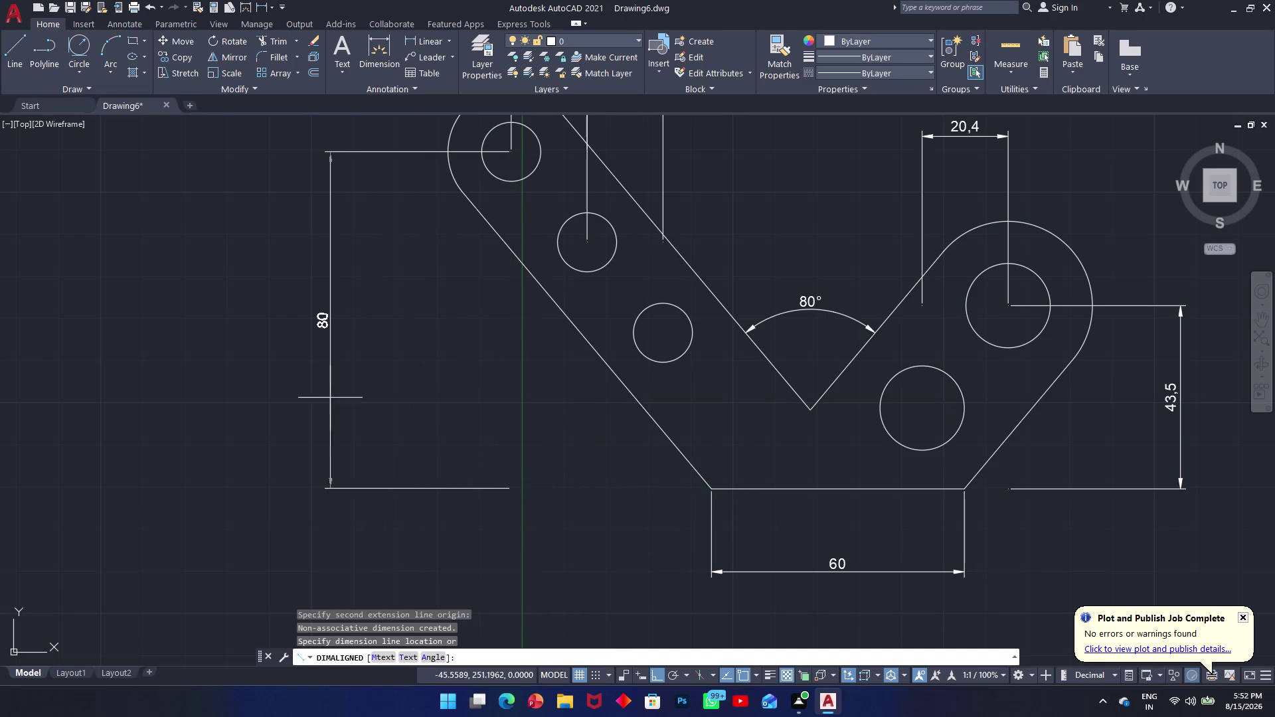
click(317, 393)
Try more dimensions from the top-left hole centre and base corner, discarding the unwanted diagonal.
key(space)
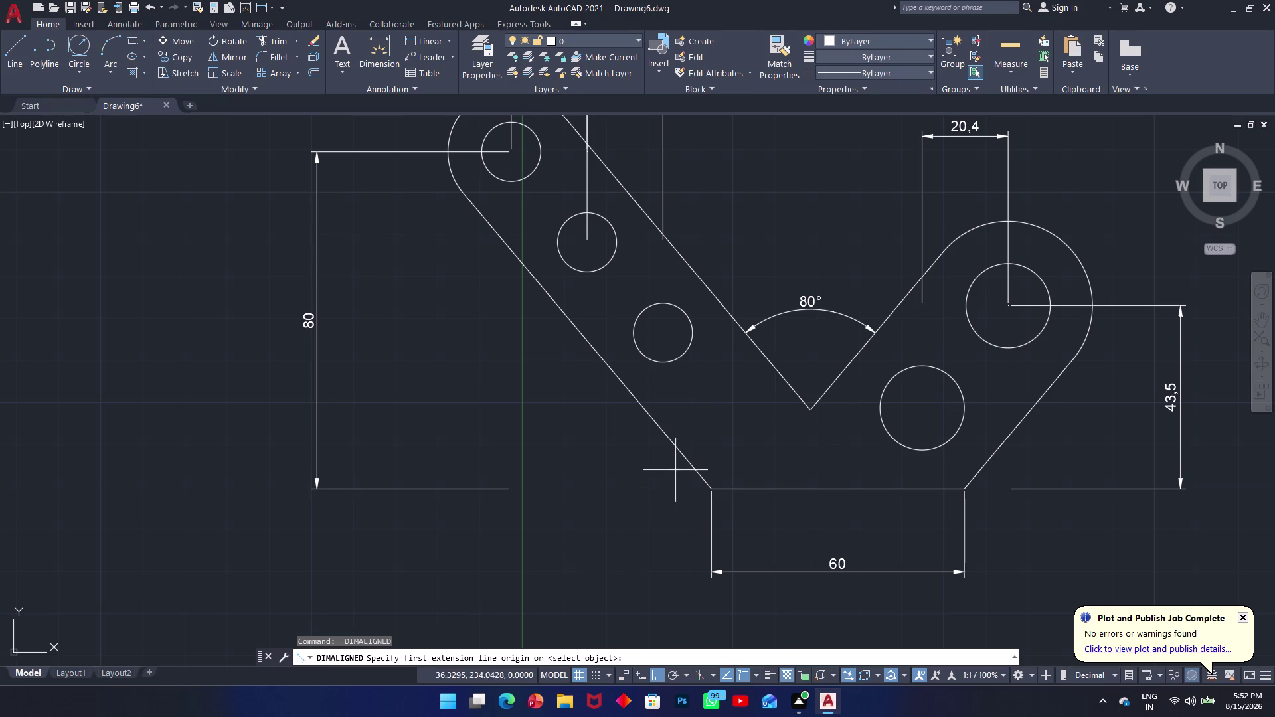
click(513, 151)
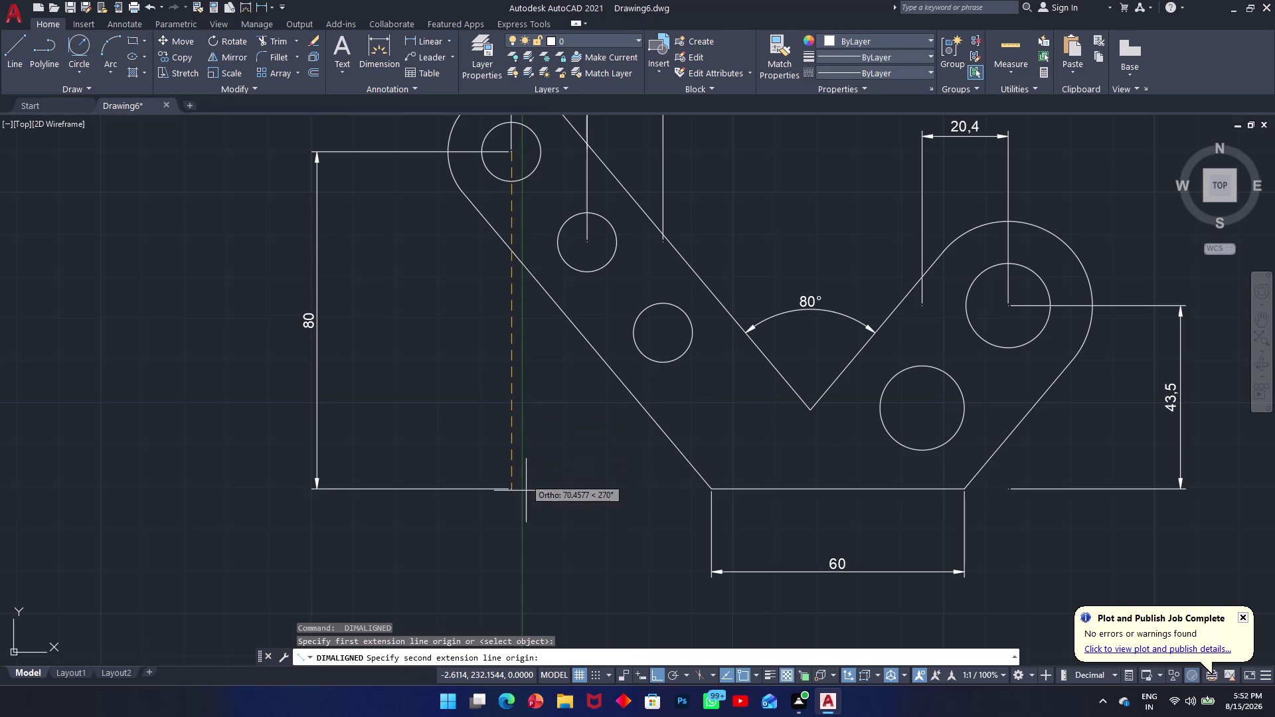
click(710, 490)
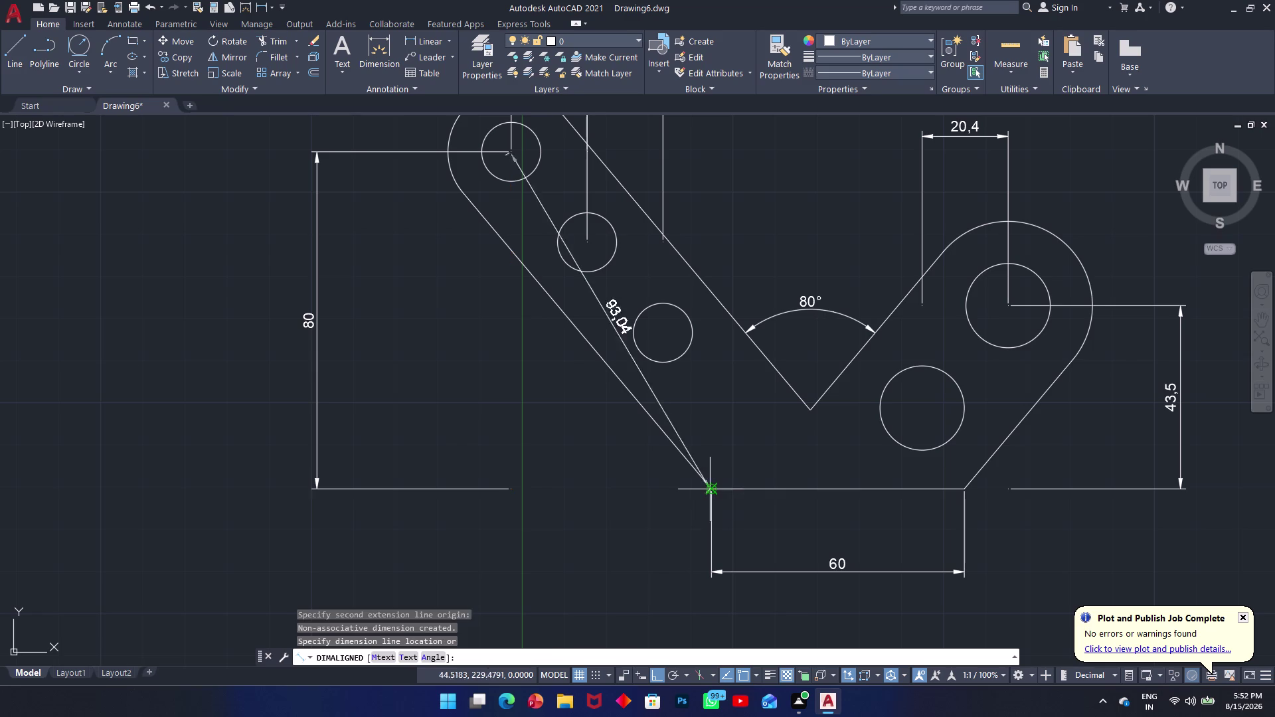
key(Escape)
key(space)
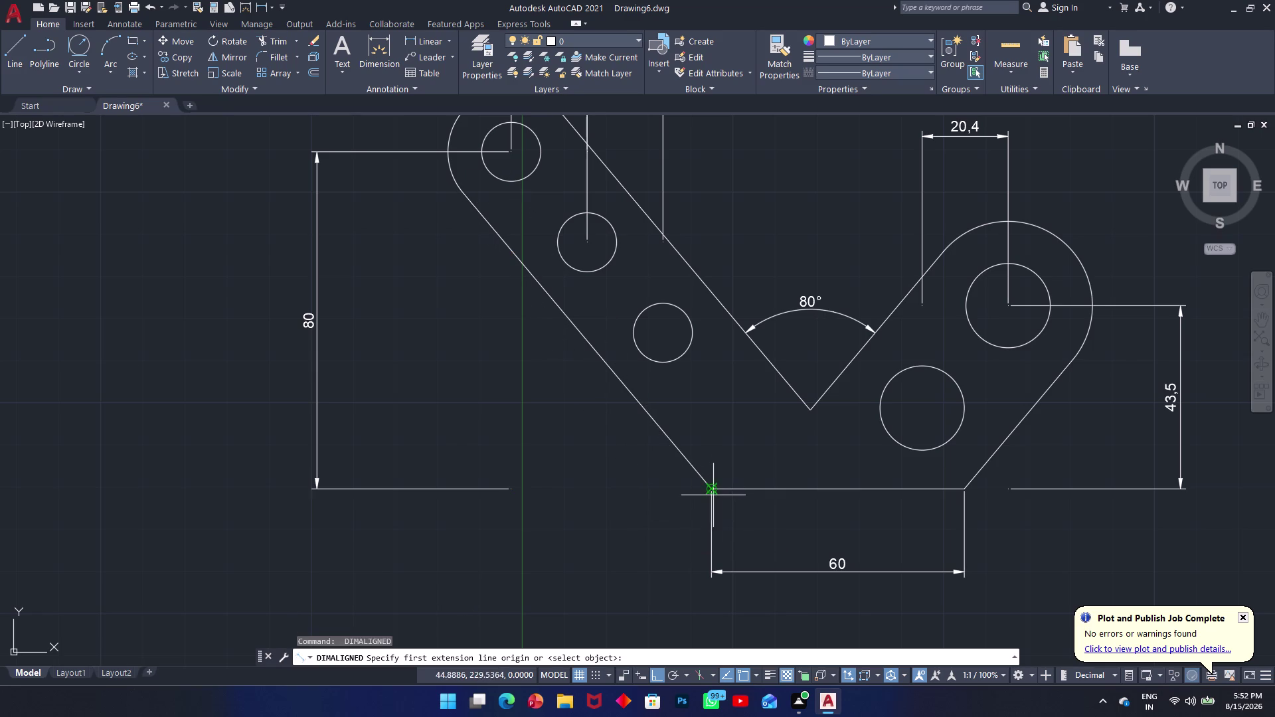
click(716, 493)
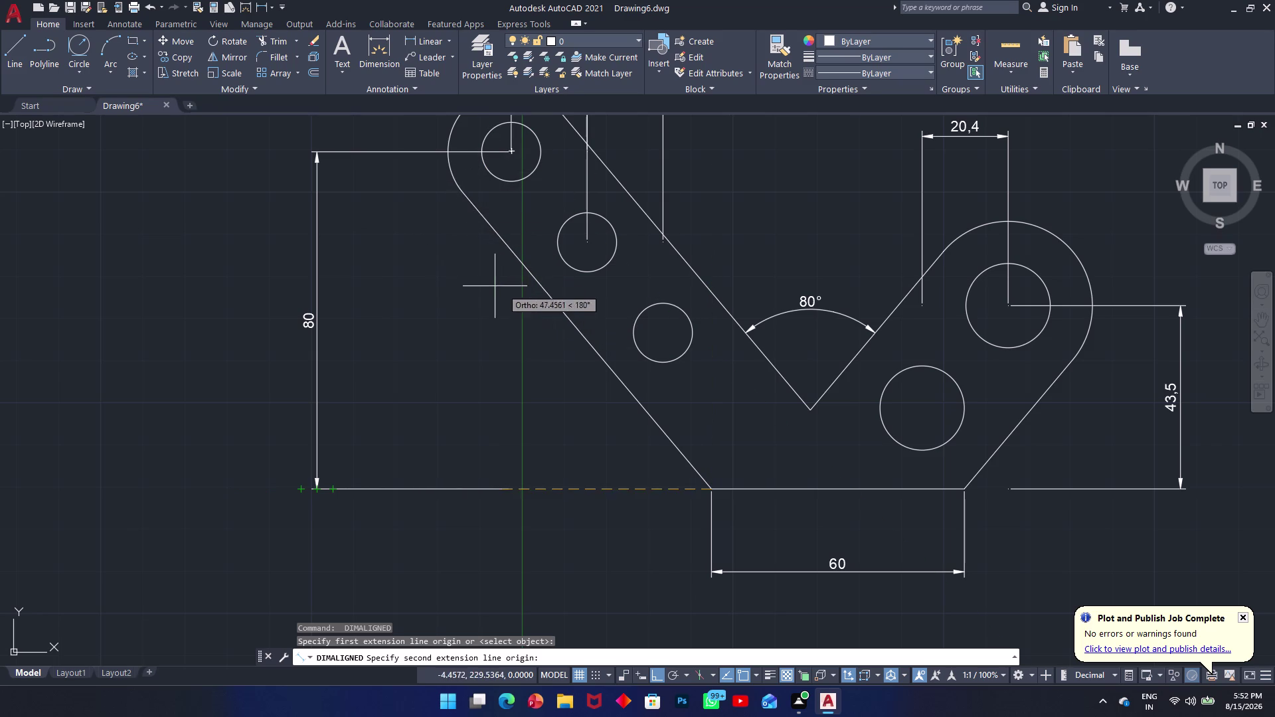
click(514, 153)
key(Escape)
Attempt another dimension from the top-left hole centre, cancel it, and re-centre the link arm.
key(space)
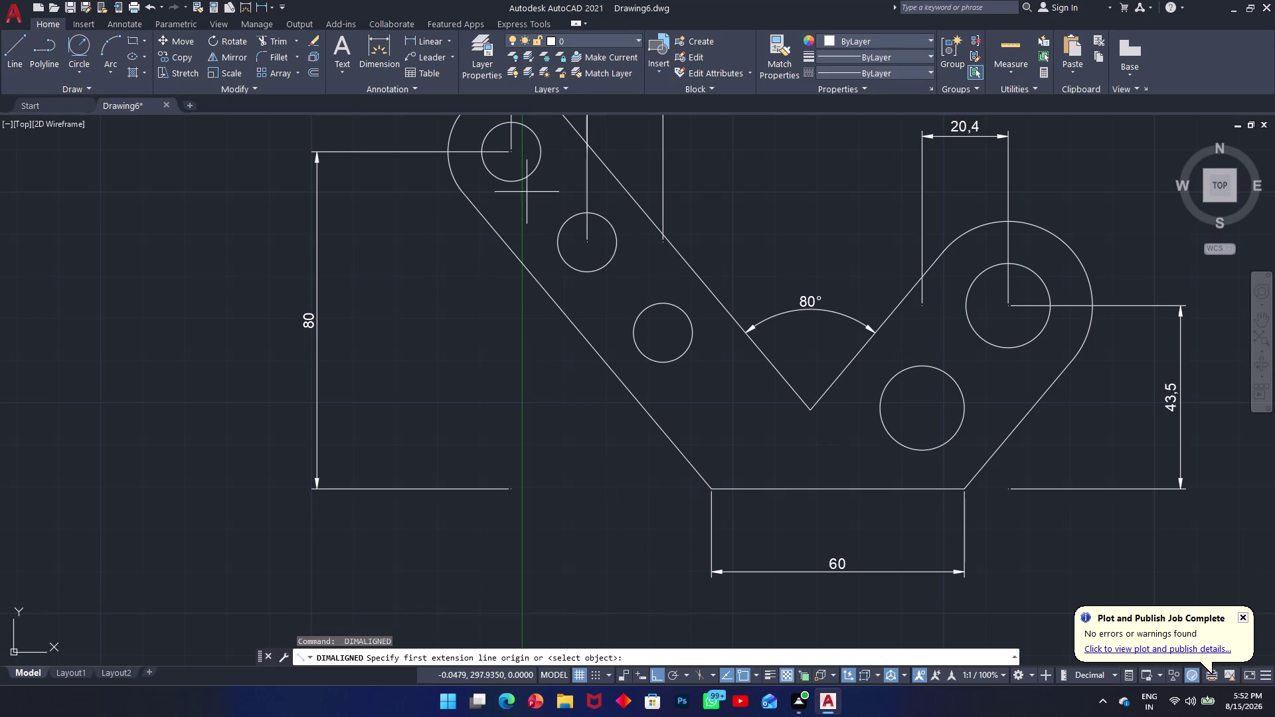
click(513, 154)
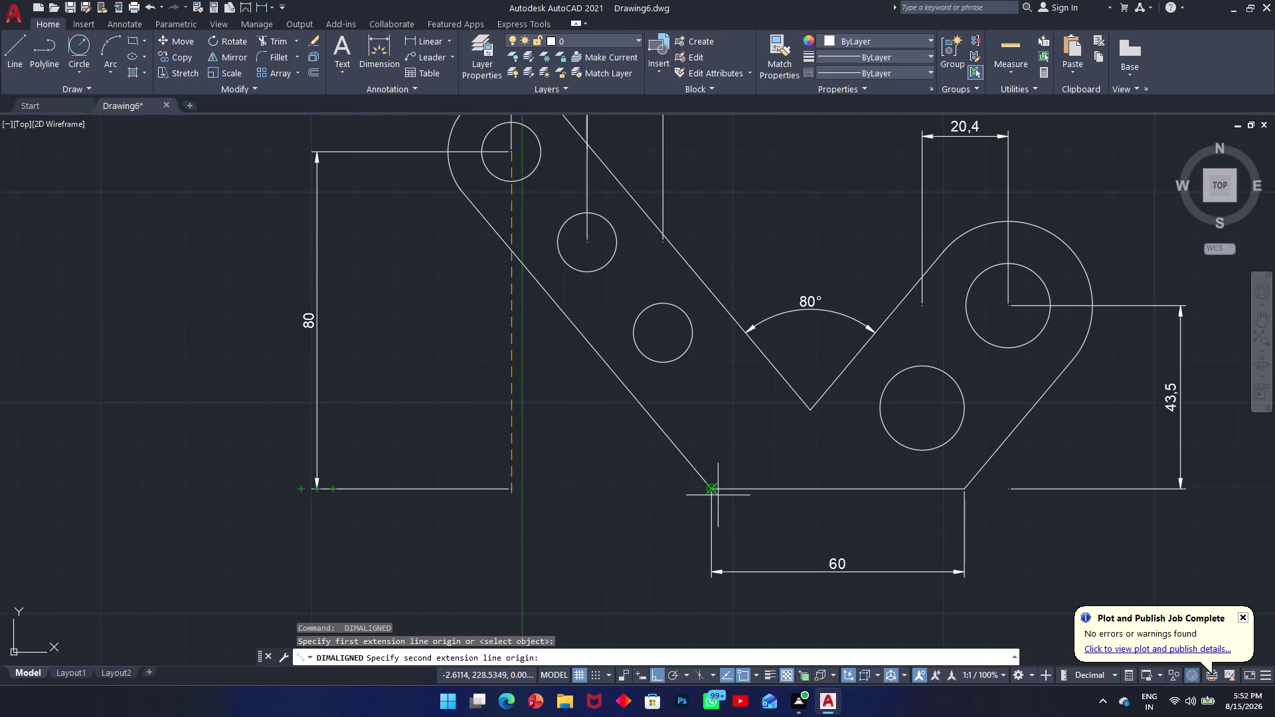
middle_drag(711, 605, 707, 501)
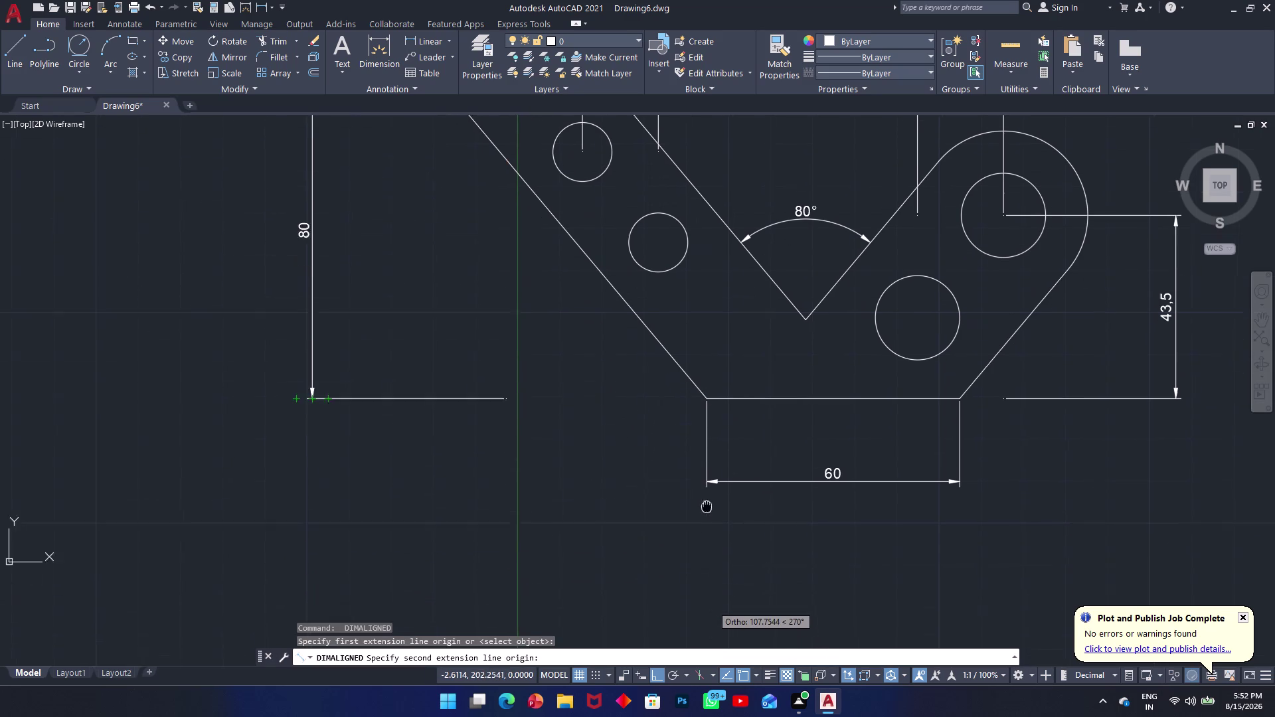
middle_drag(707, 502, 697, 435)
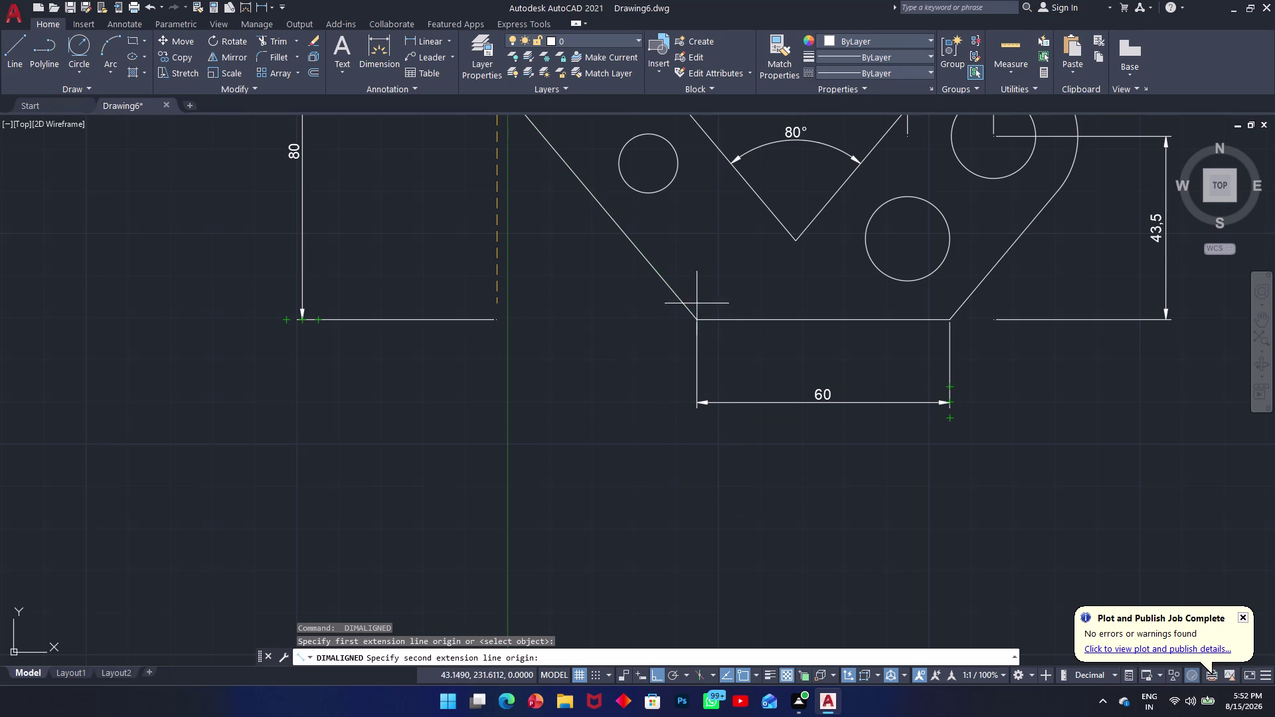
click(701, 321)
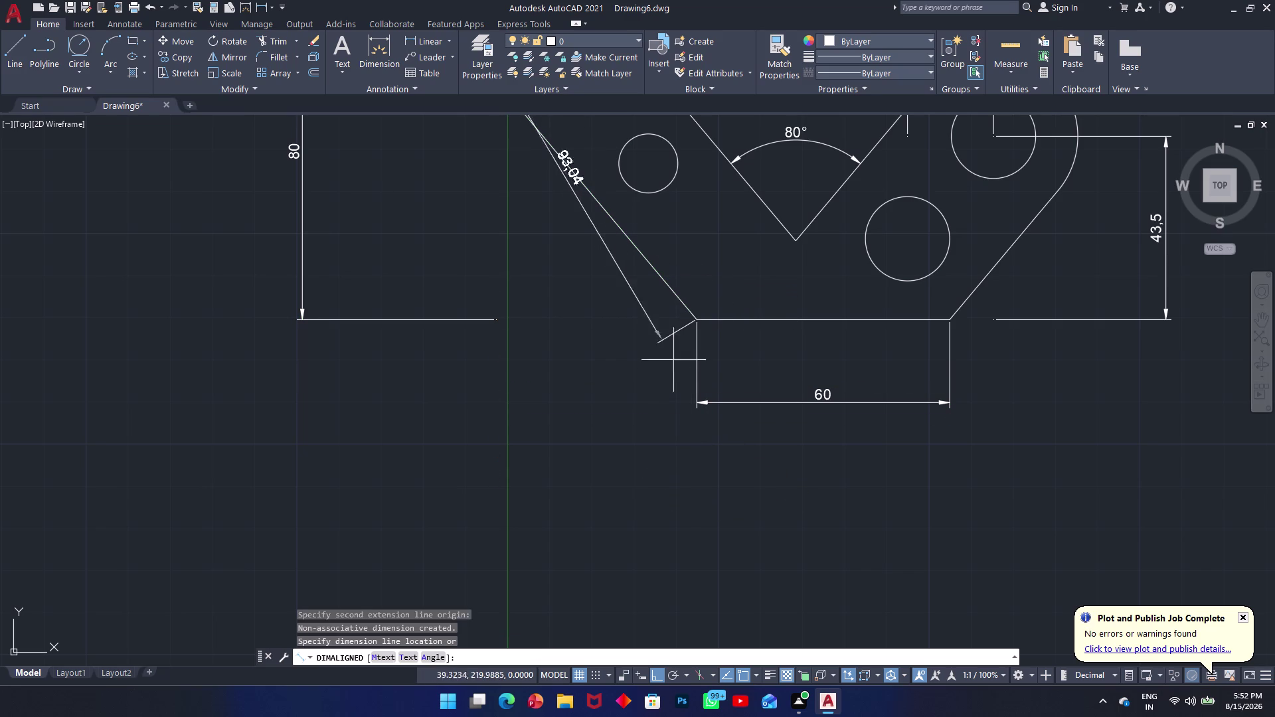
key(Escape)
middle_drag(590, 354, 633, 612)
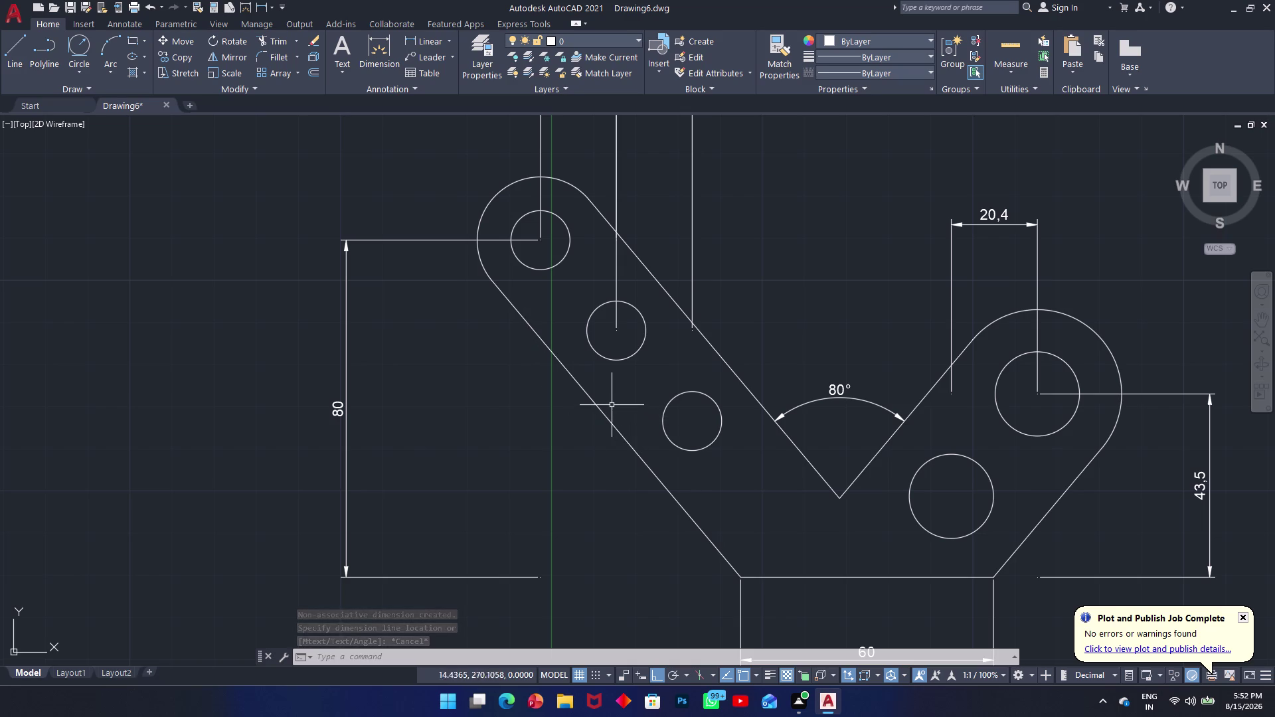
key(d)
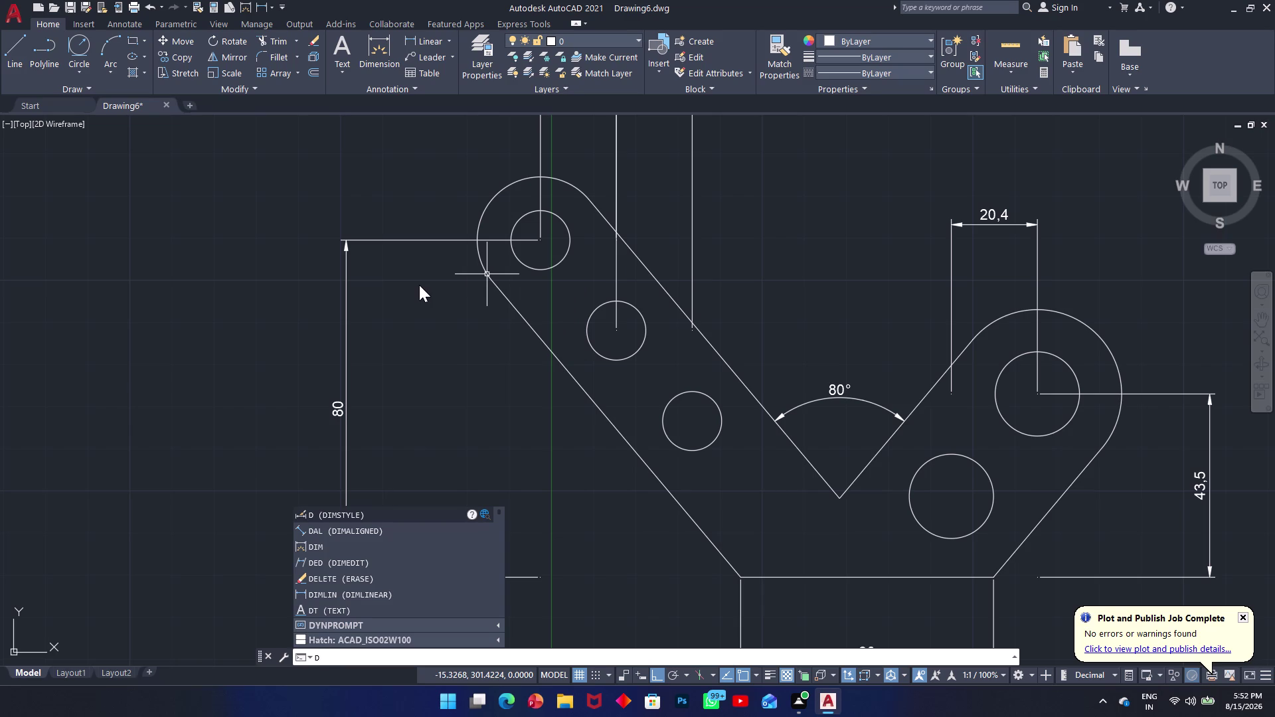
Add the 47,5 horizontal dimension from the top-left hole centre to the base's left corner.
text(im)
key(space)
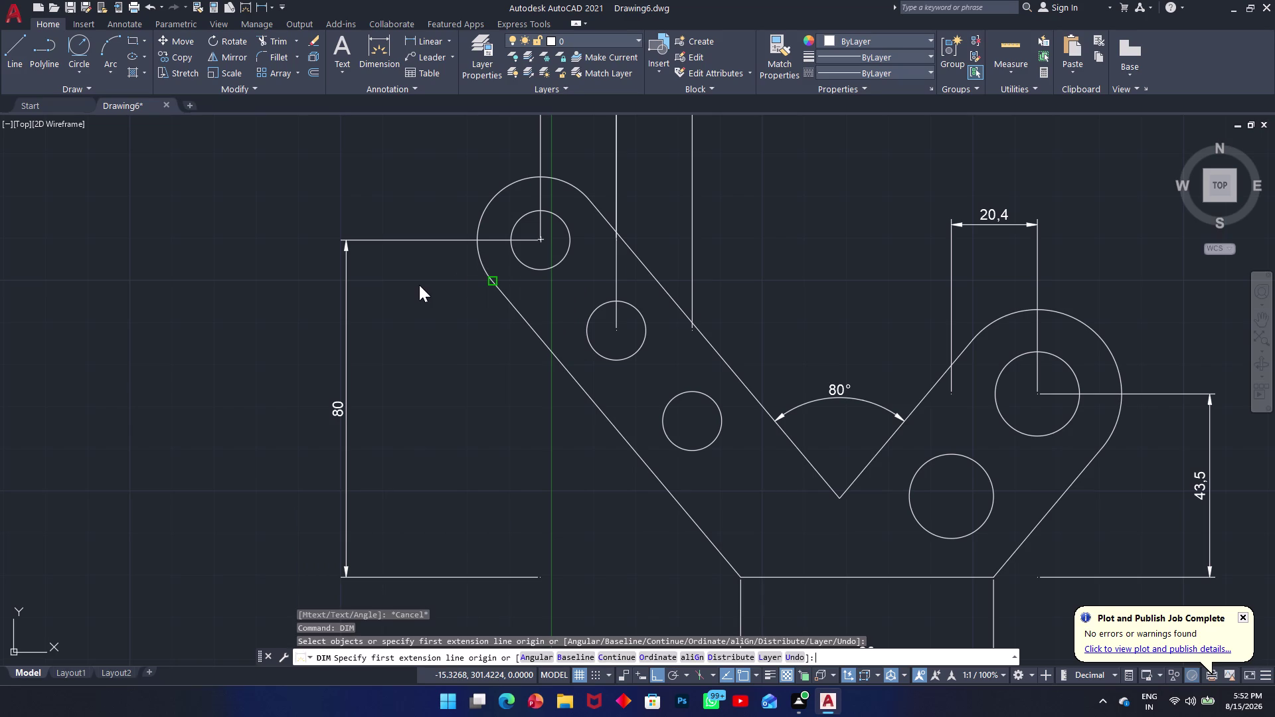
click(538, 241)
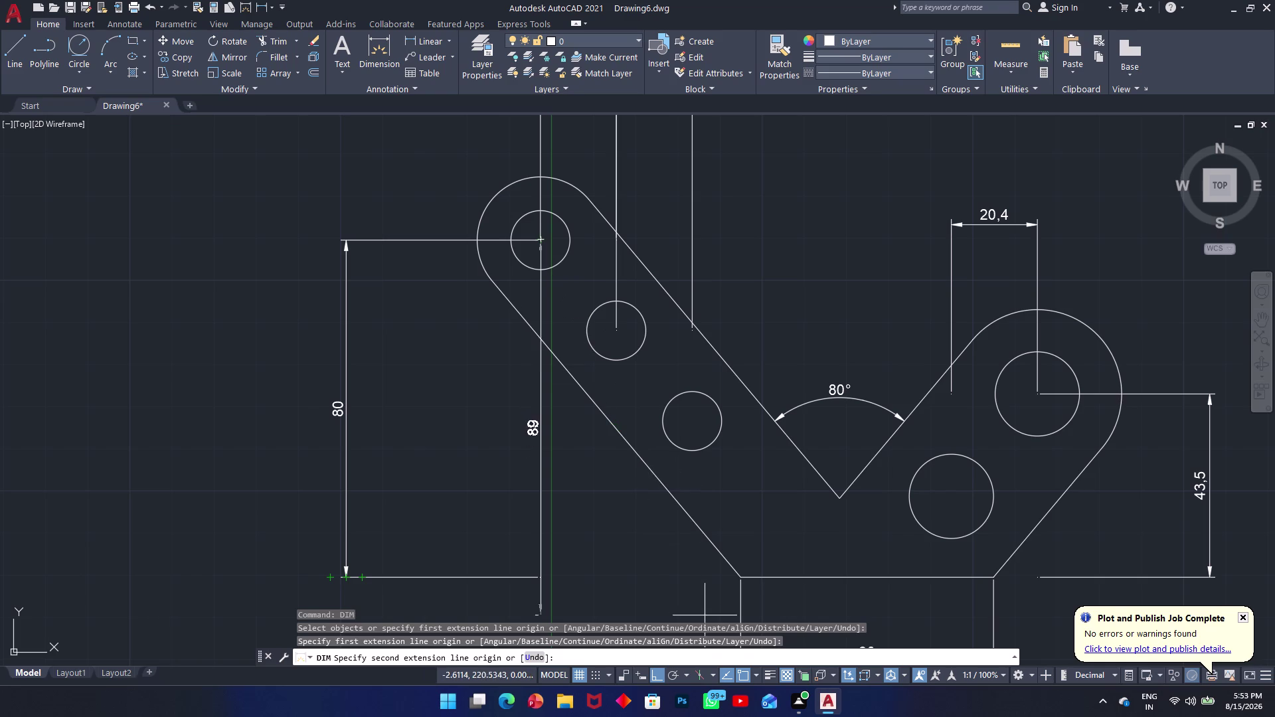
click(738, 579)
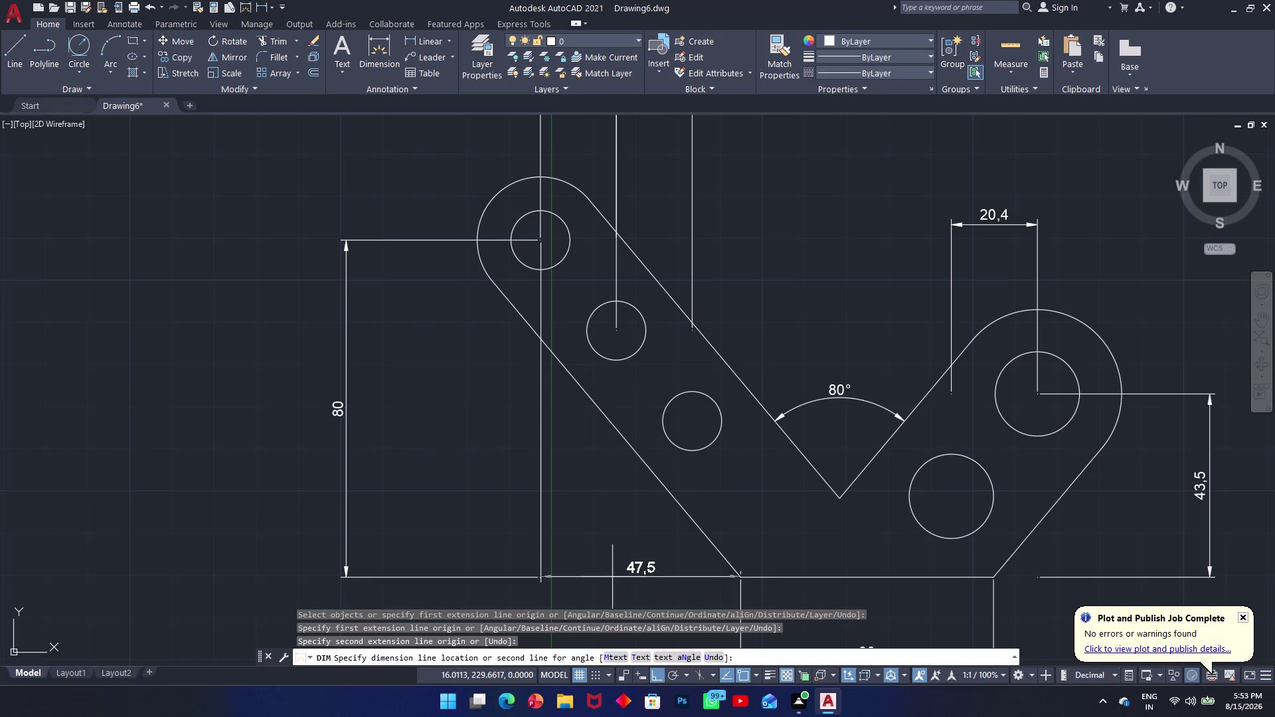
scroll(up, 3)
middle_drag(657, 461, 594, 165)
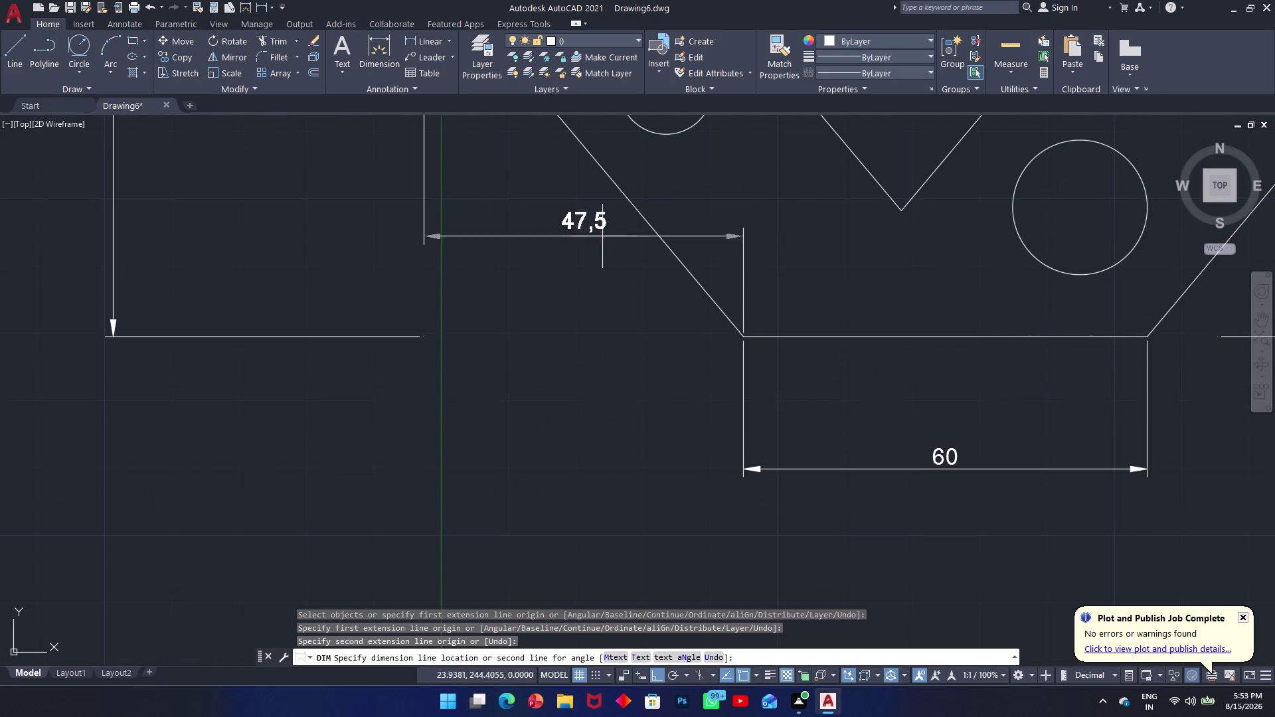
click(600, 513)
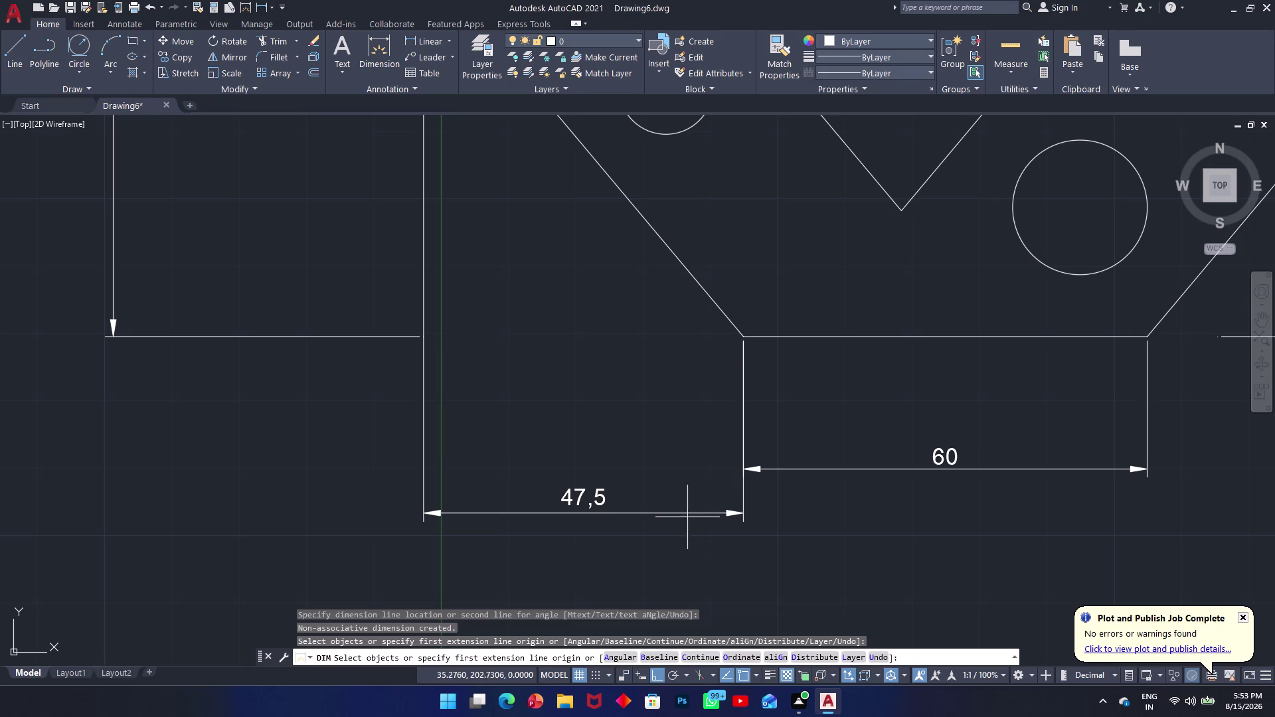
Add the 10,4 horizontal dimension from the right hub centre to the base's right corner.
middle_drag(741, 490, 332, 480)
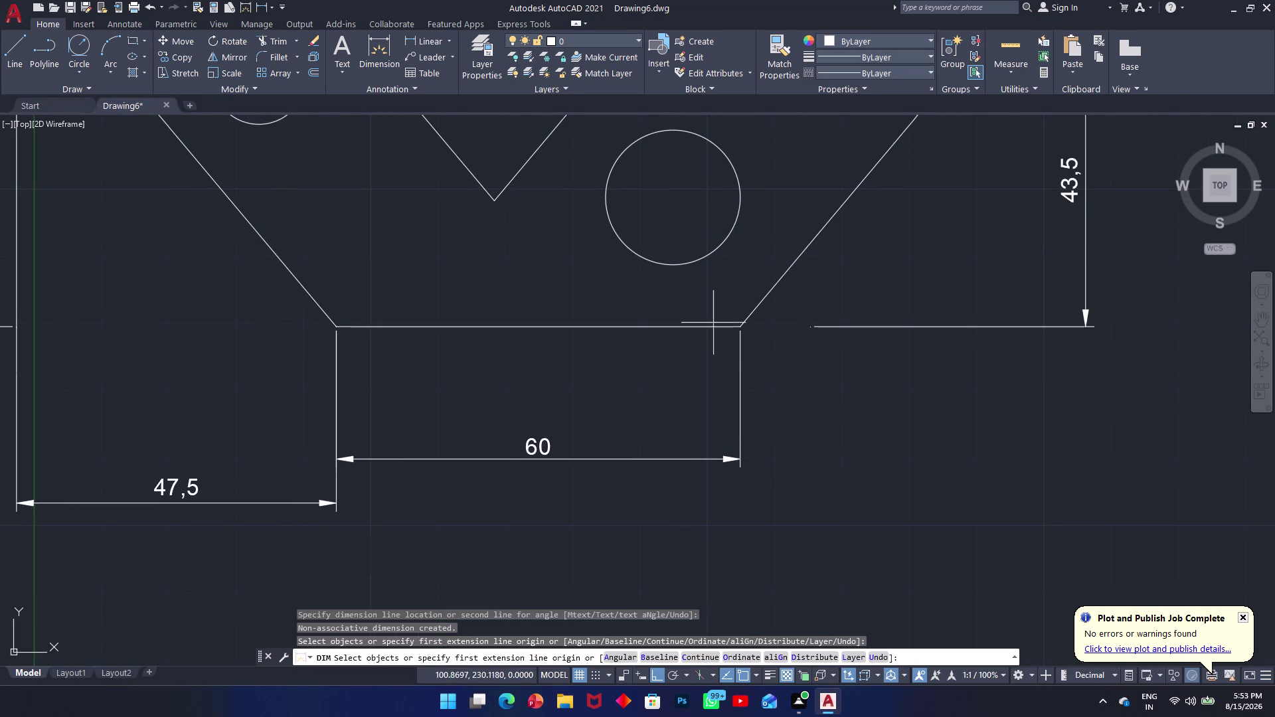
middle_drag(752, 308, 675, 530)
middle_drag(766, 283, 736, 96)
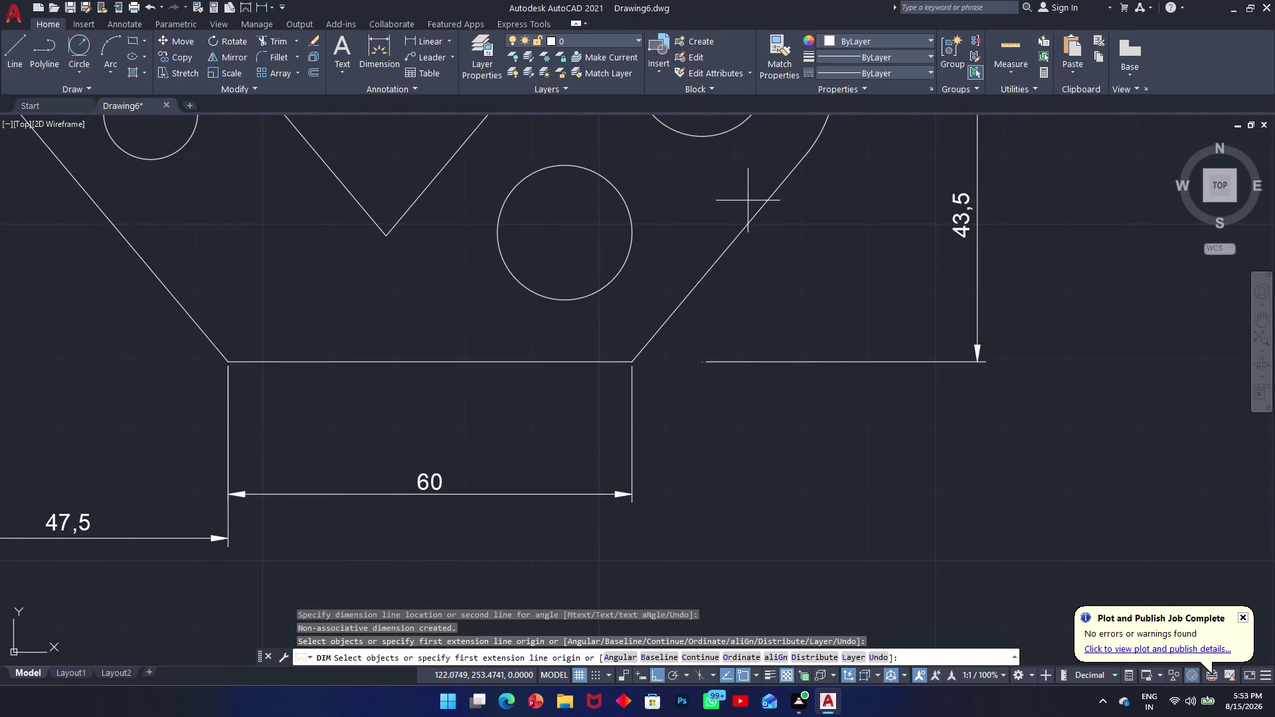
key(space)
key(space)
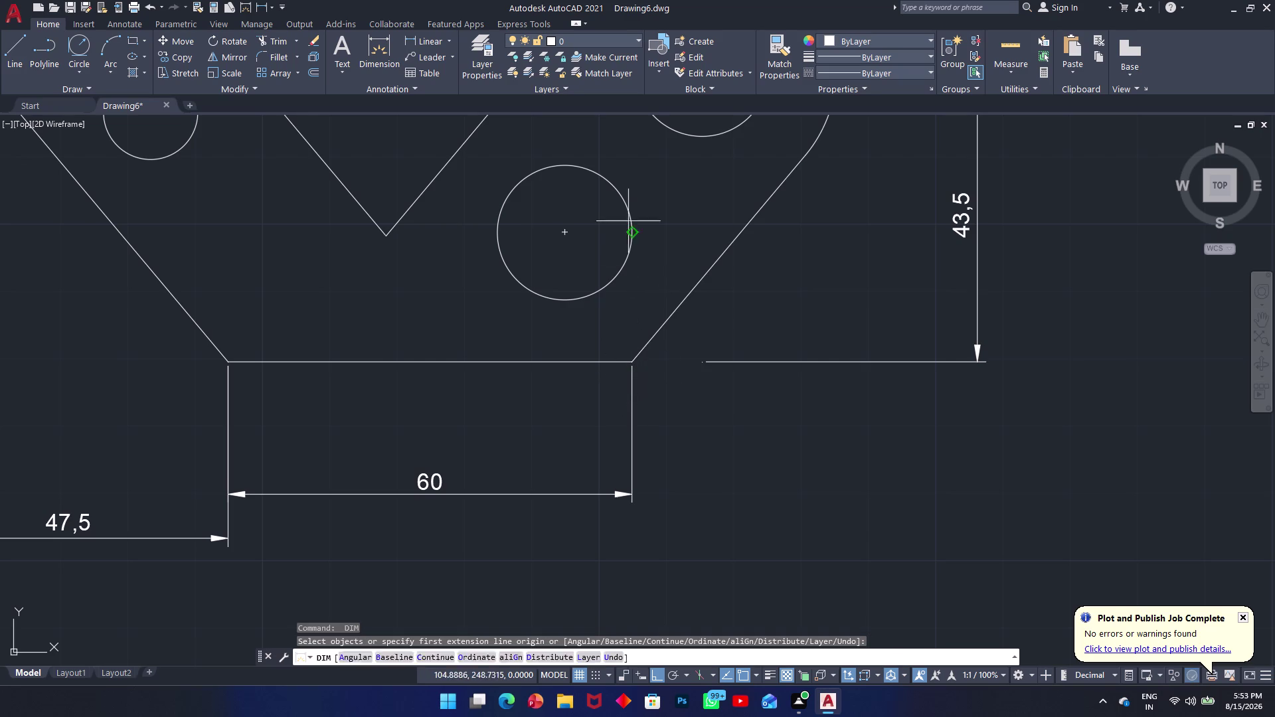
middle_drag(654, 225, 655, 278)
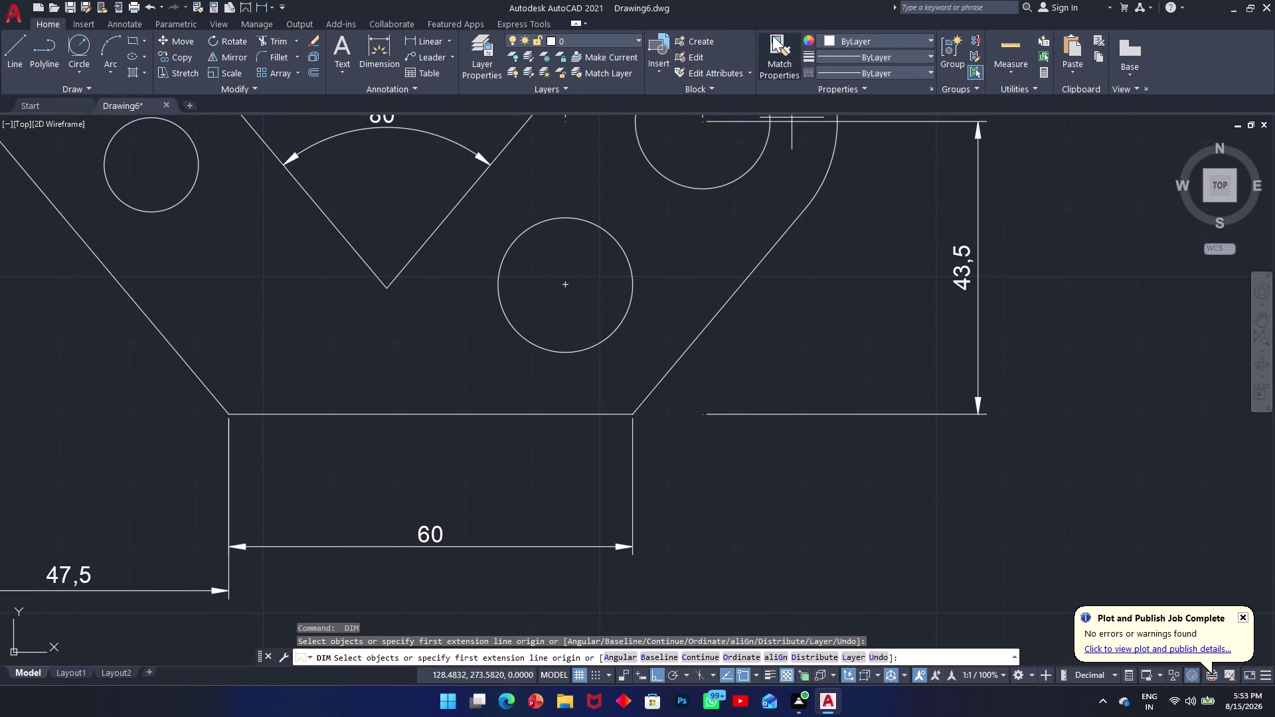
middle_drag(753, 193, 755, 228)
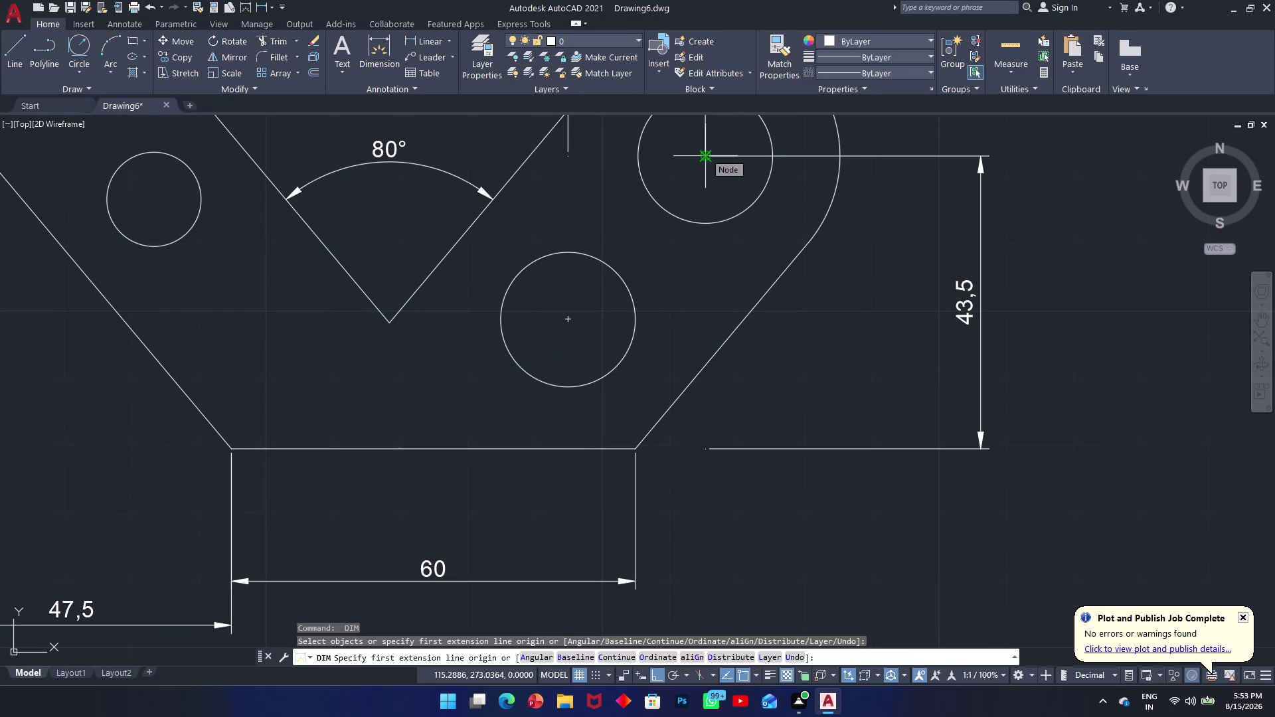
click(705, 153)
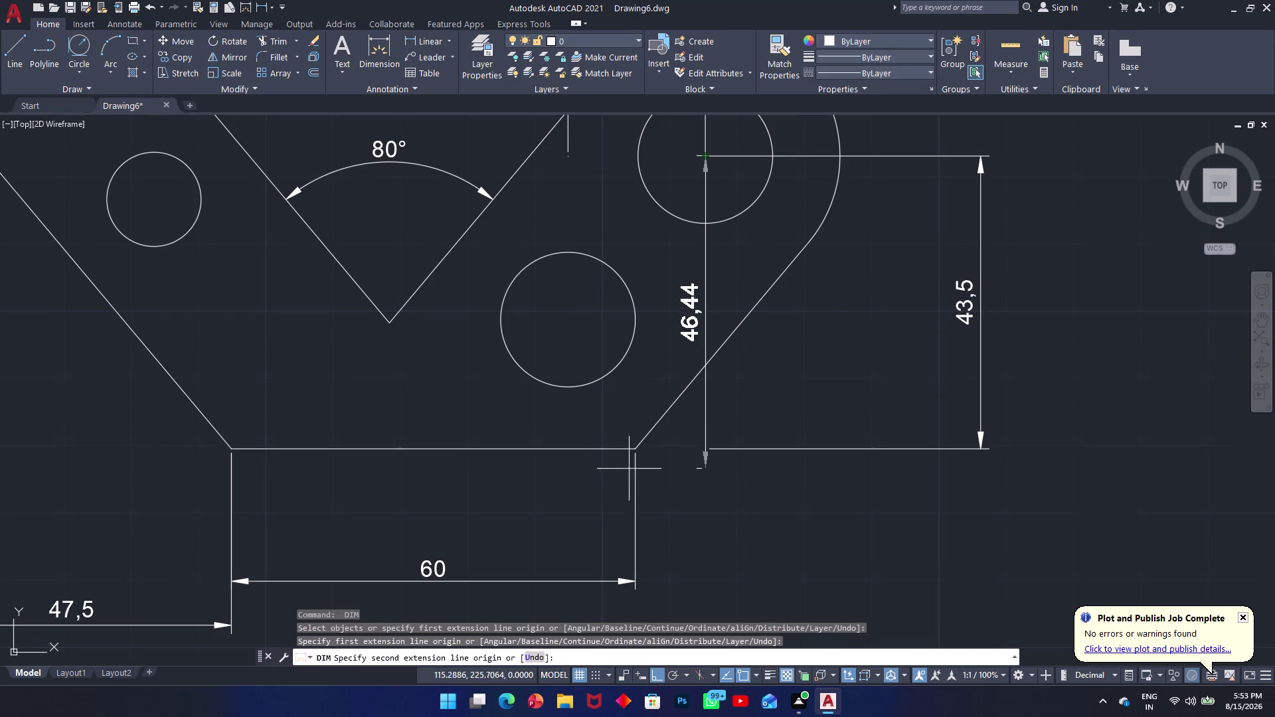
click(637, 451)
middle_drag(684, 489, 682, 488)
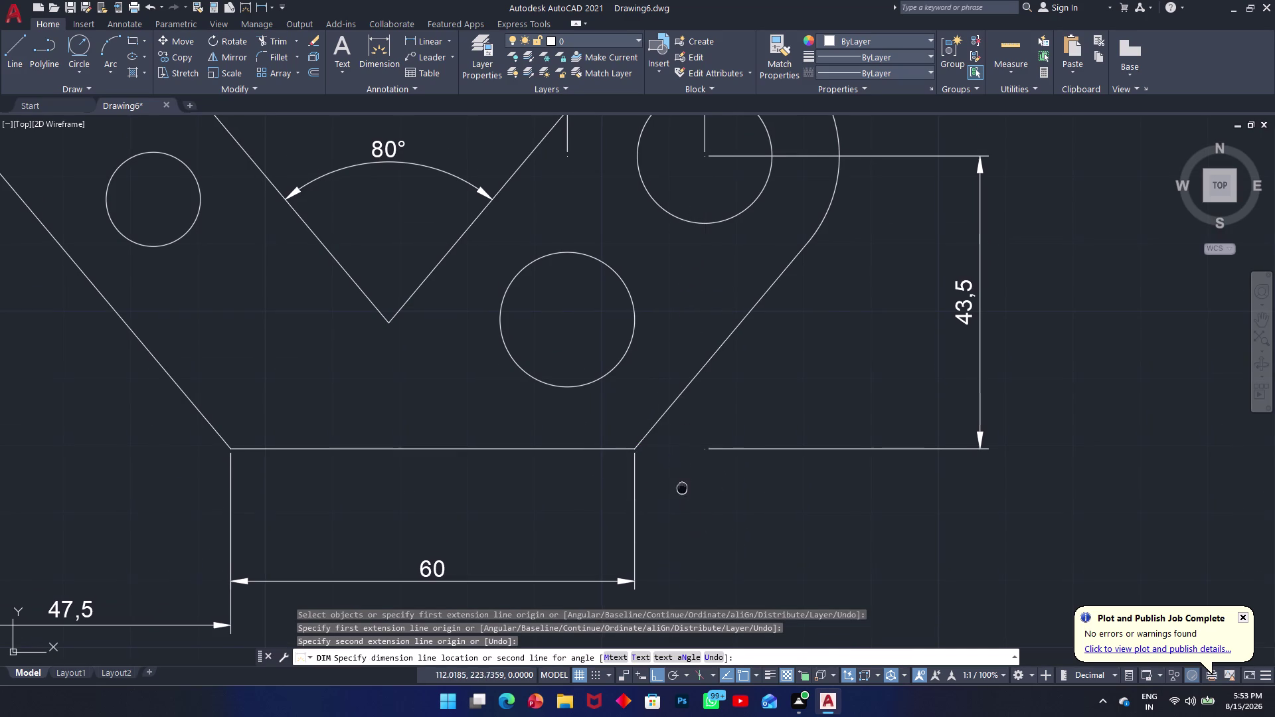
middle_drag(682, 489, 704, 323)
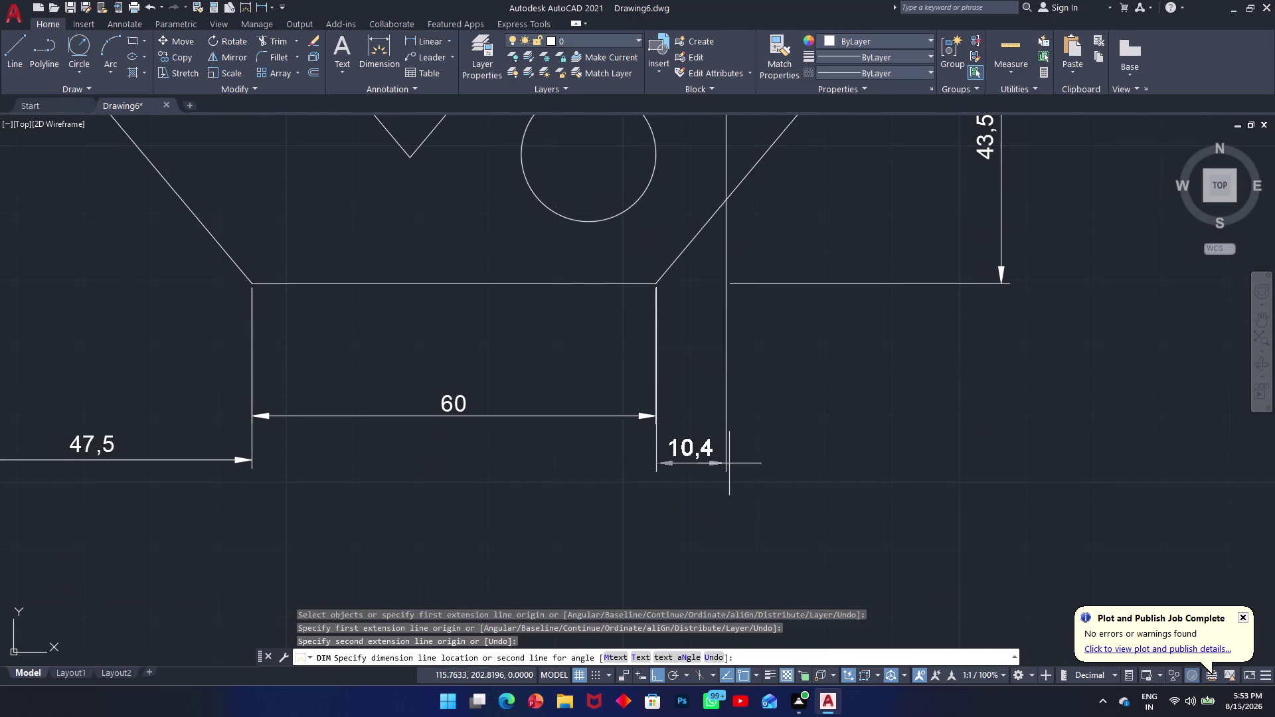
click(730, 465)
middle_drag(794, 307, 642, 458)
scroll(up, 3)
scroll(down, 3)
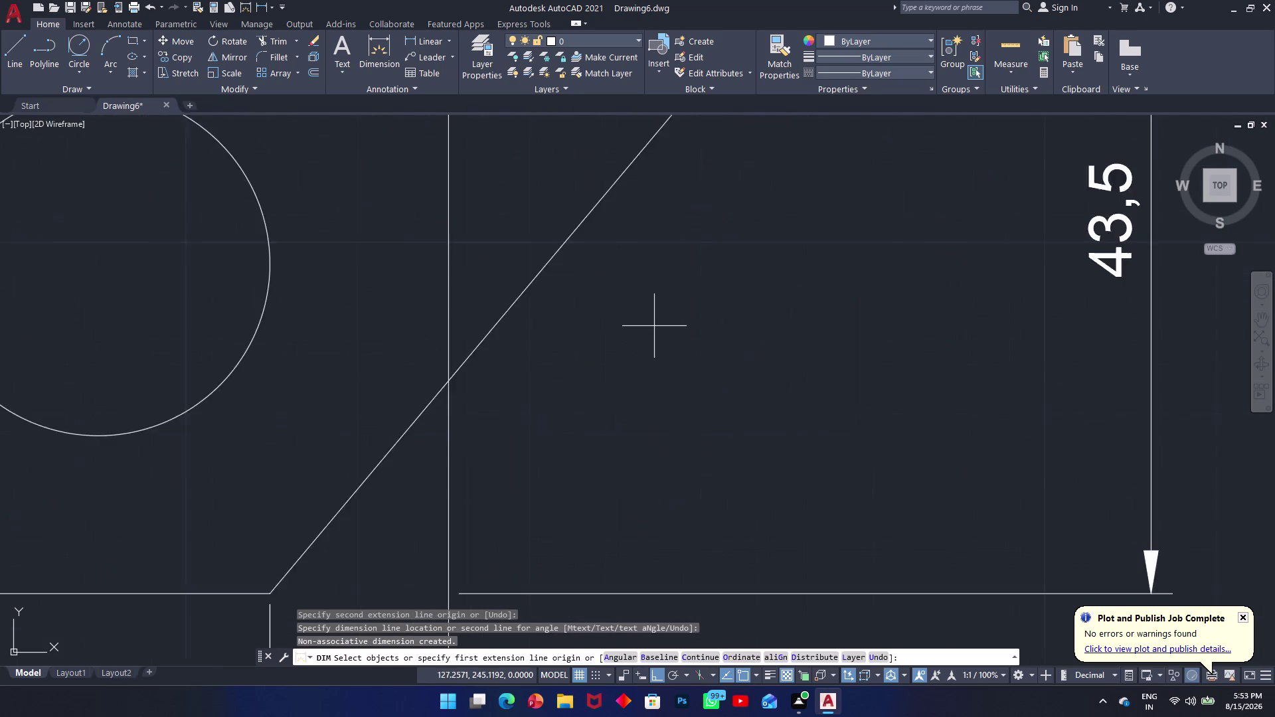
scroll(down, 3)
middle_drag(649, 164, 733, 408)
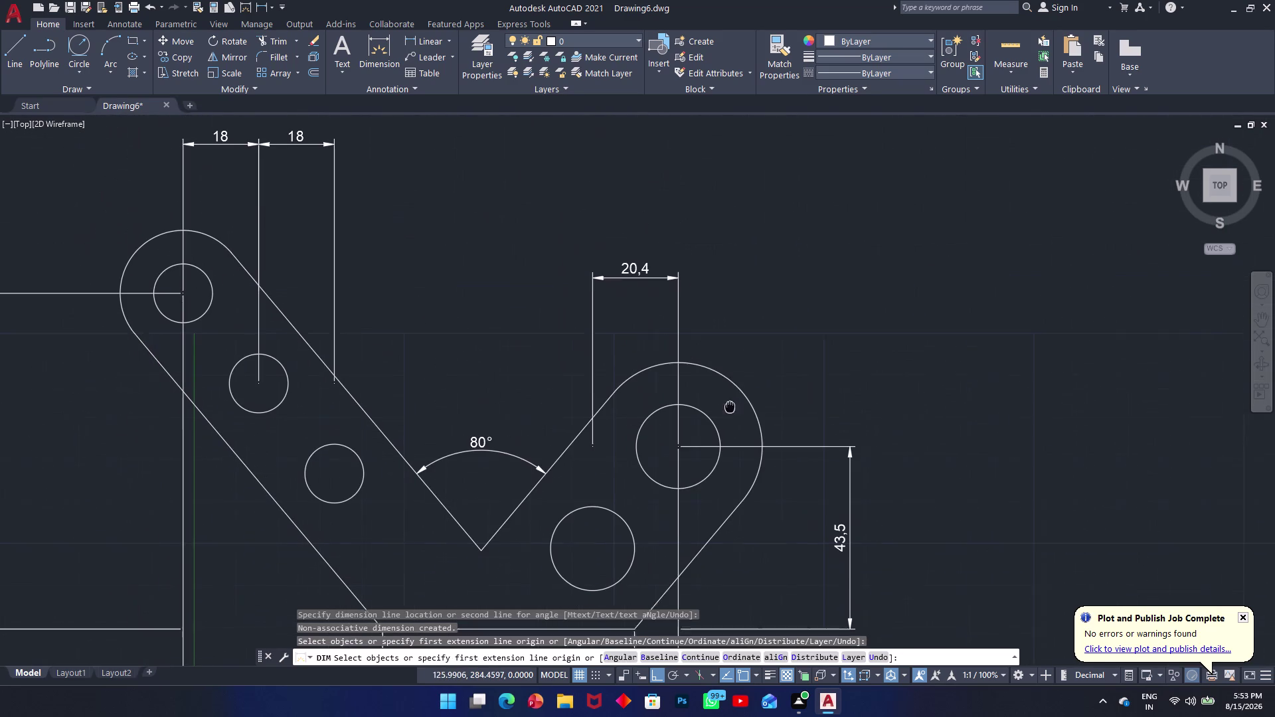
middle_drag(734, 408, 736, 408)
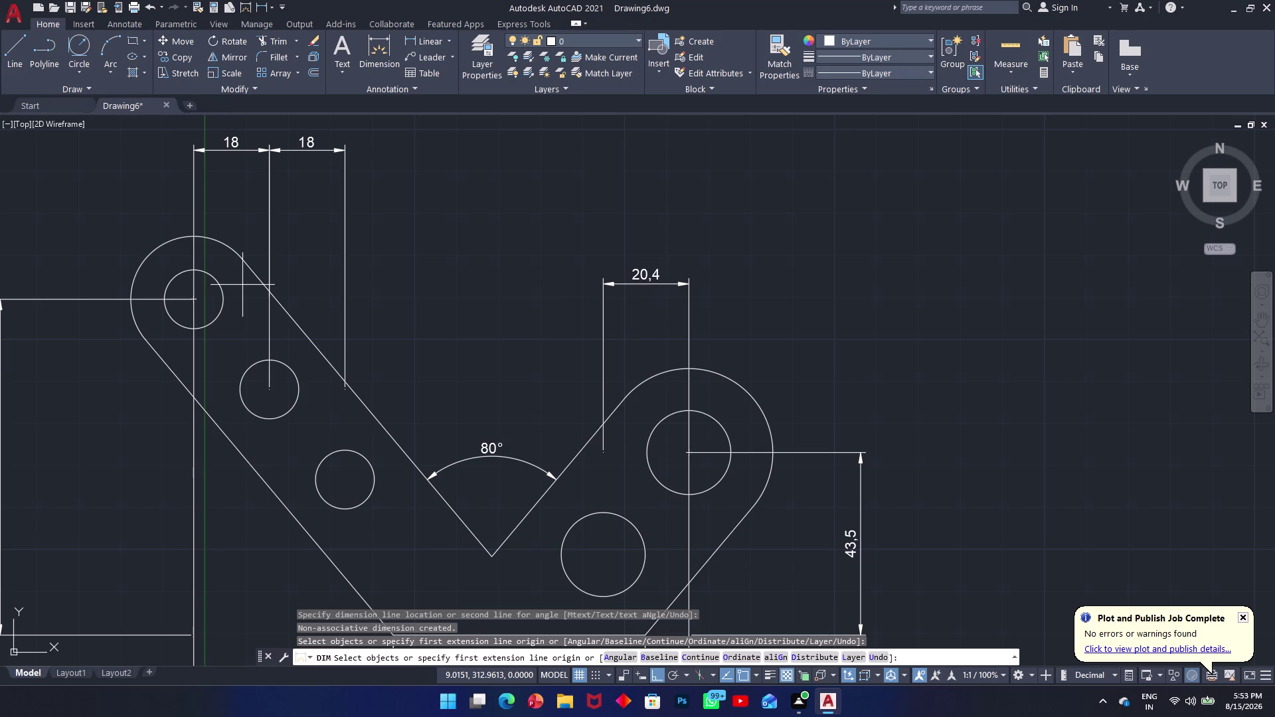
key(Escape)
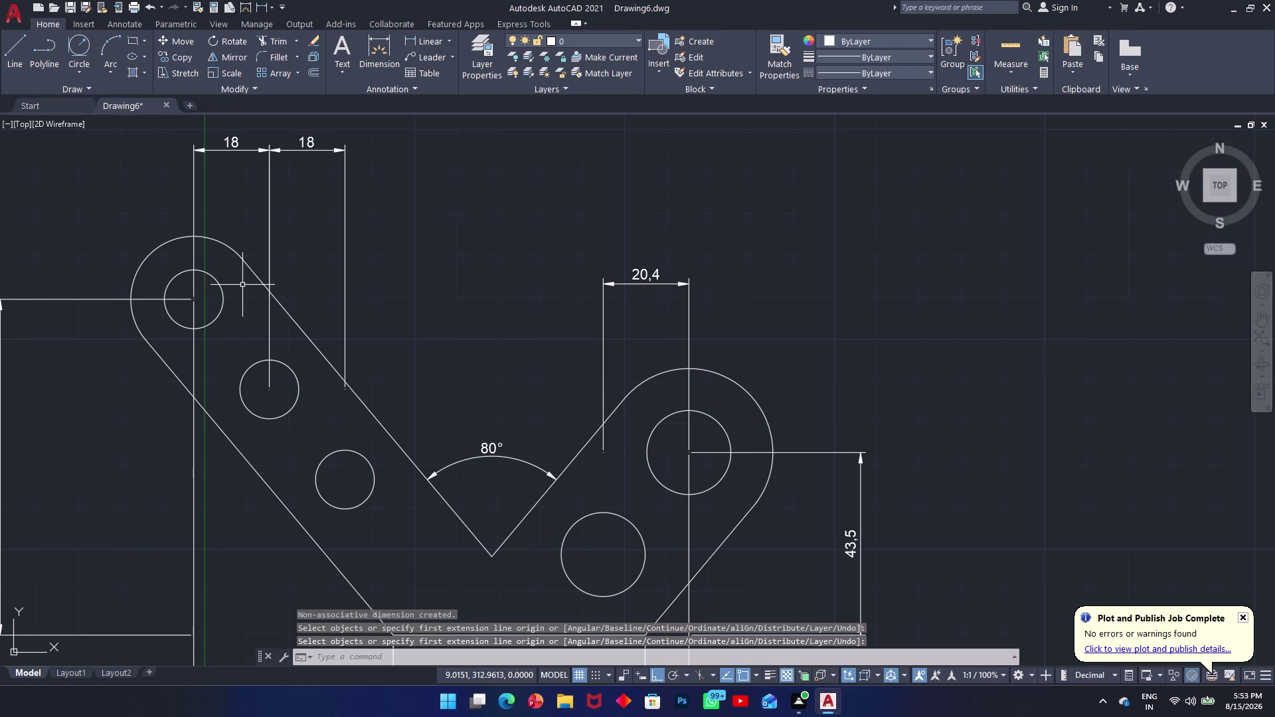
Add the Ø40 dimension to the right hub's outer circle and Ø20 to its hole.
text(dd)
text(i)
key(space)
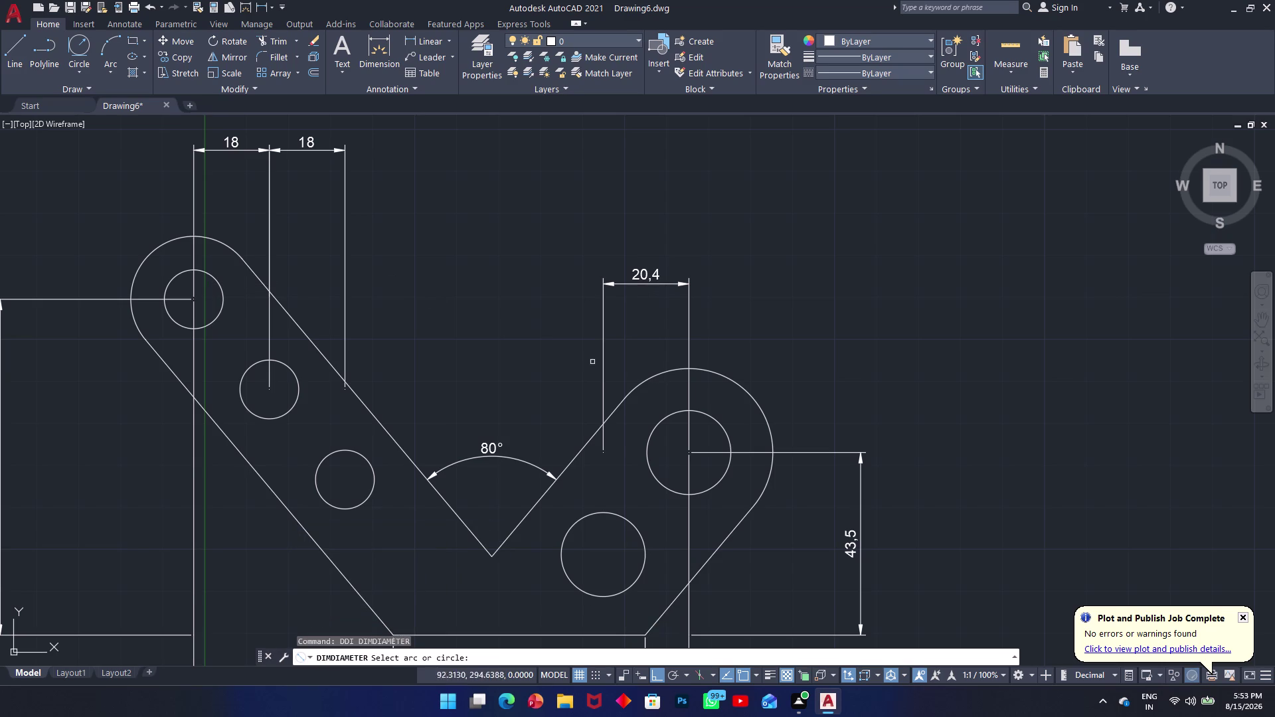
click(755, 397)
click(835, 377)
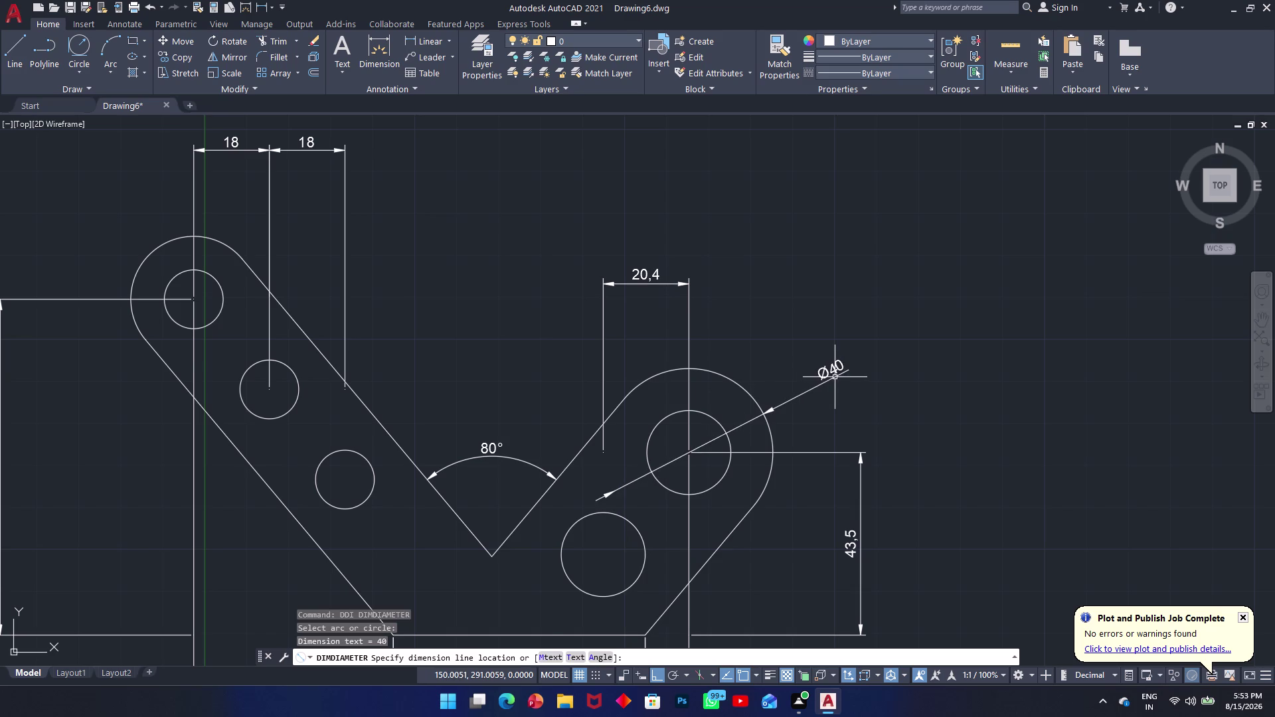
key(space)
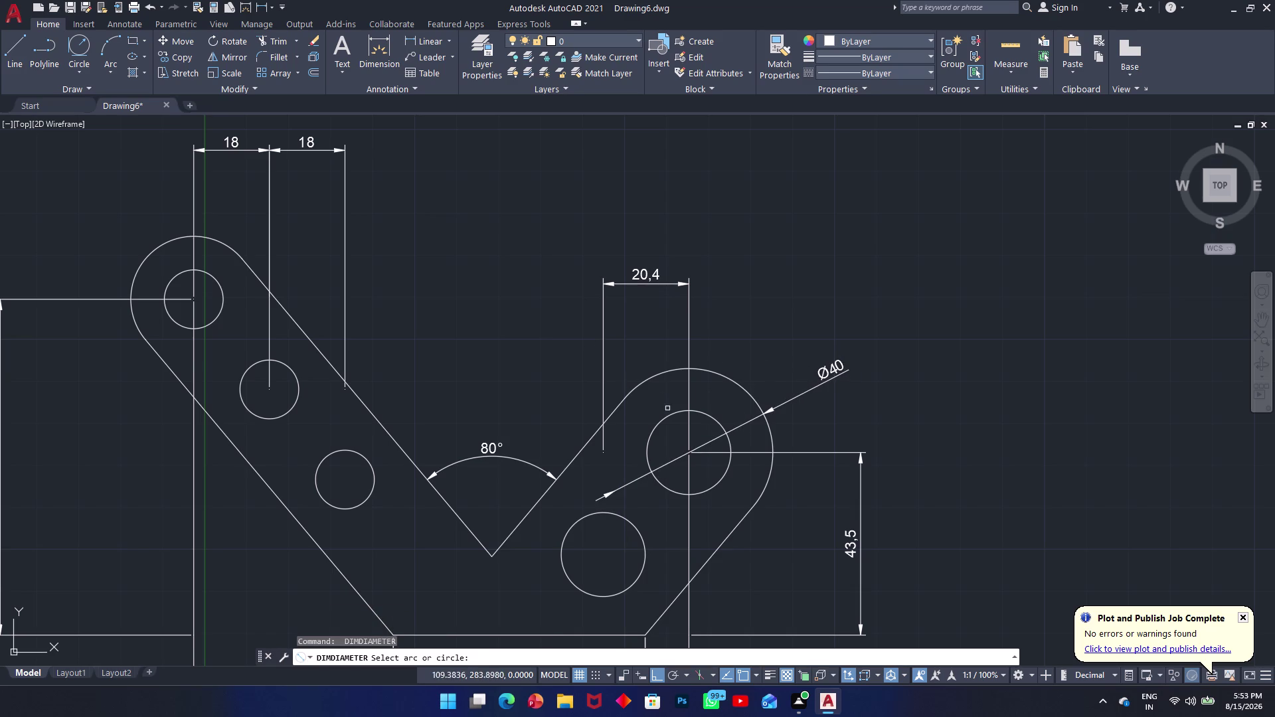
click(677, 414)
click(762, 305)
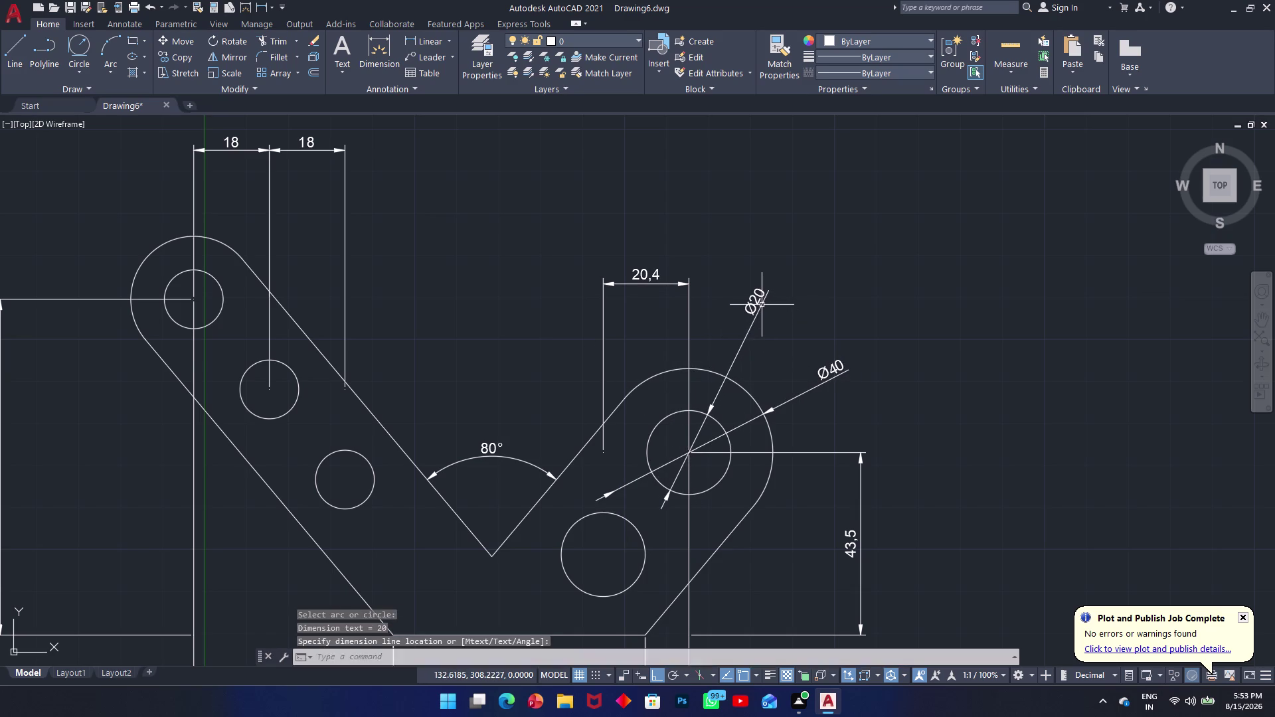
Add Ø30 to the rounded top-left end and Ø14 to the left arm's middle hole.
key(space)
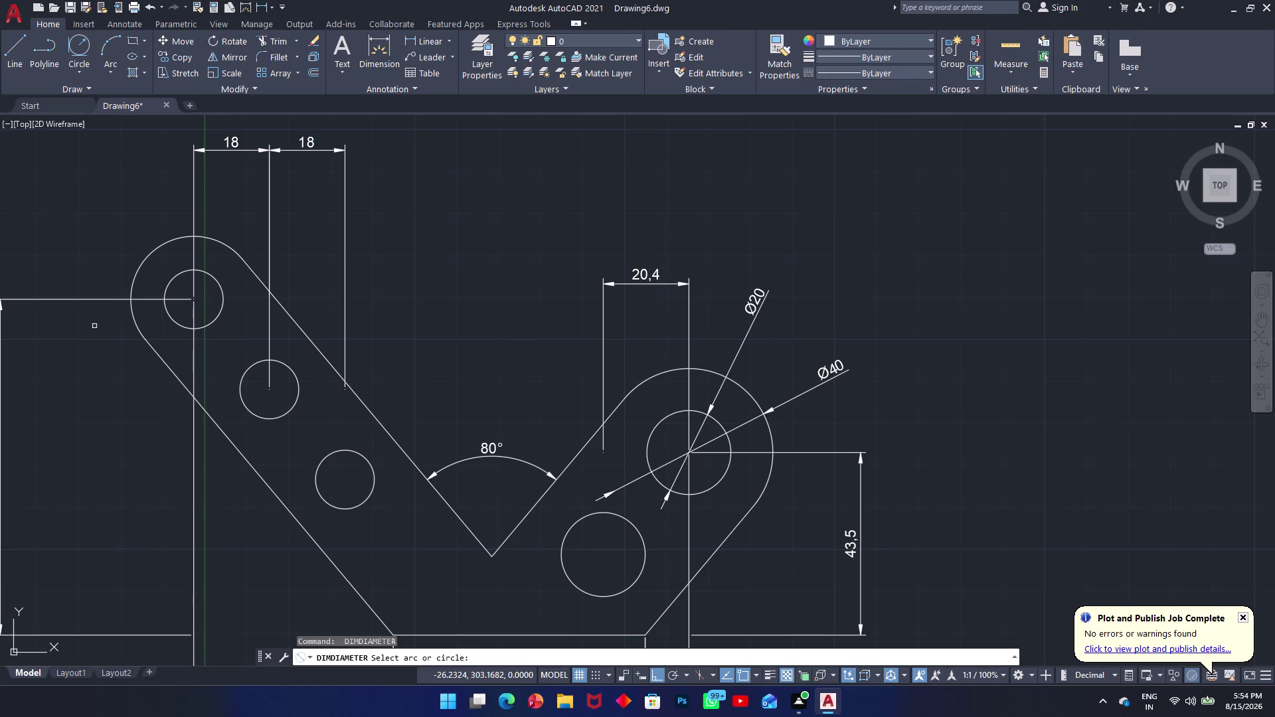
click(137, 268)
click(91, 223)
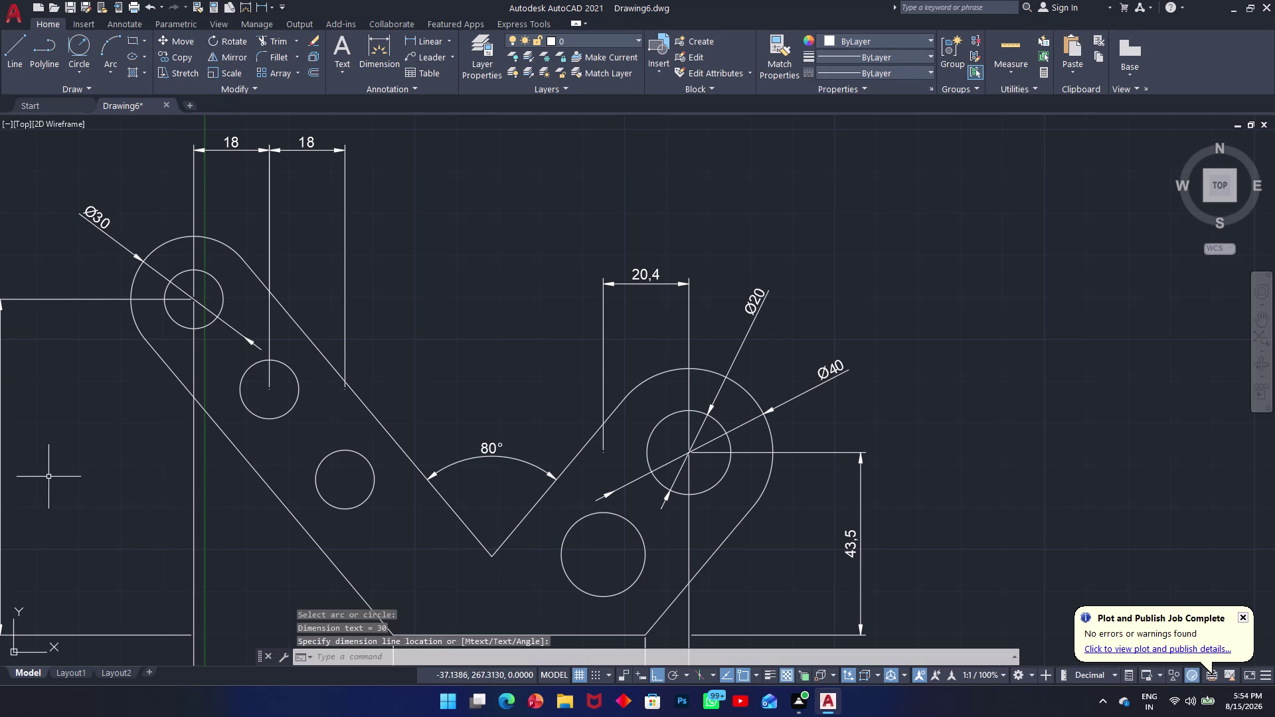
middle_drag(81, 467, 244, 401)
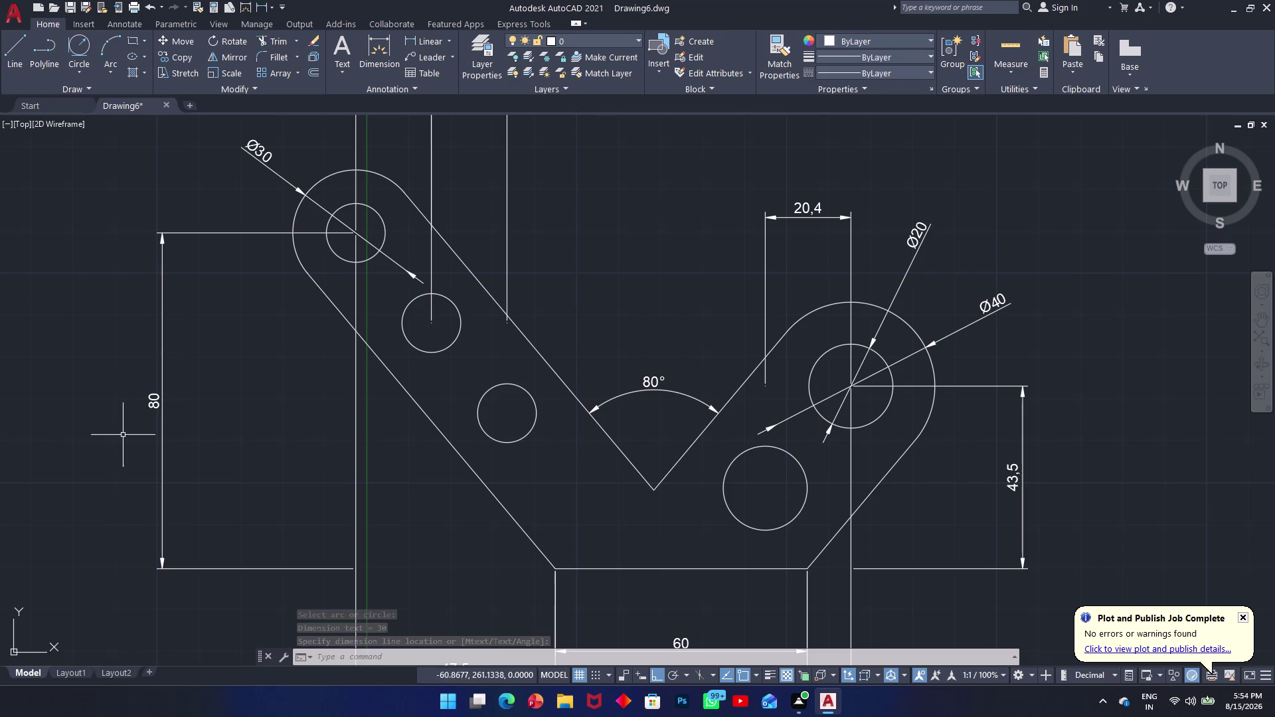
middle_drag(157, 432, 84, 330)
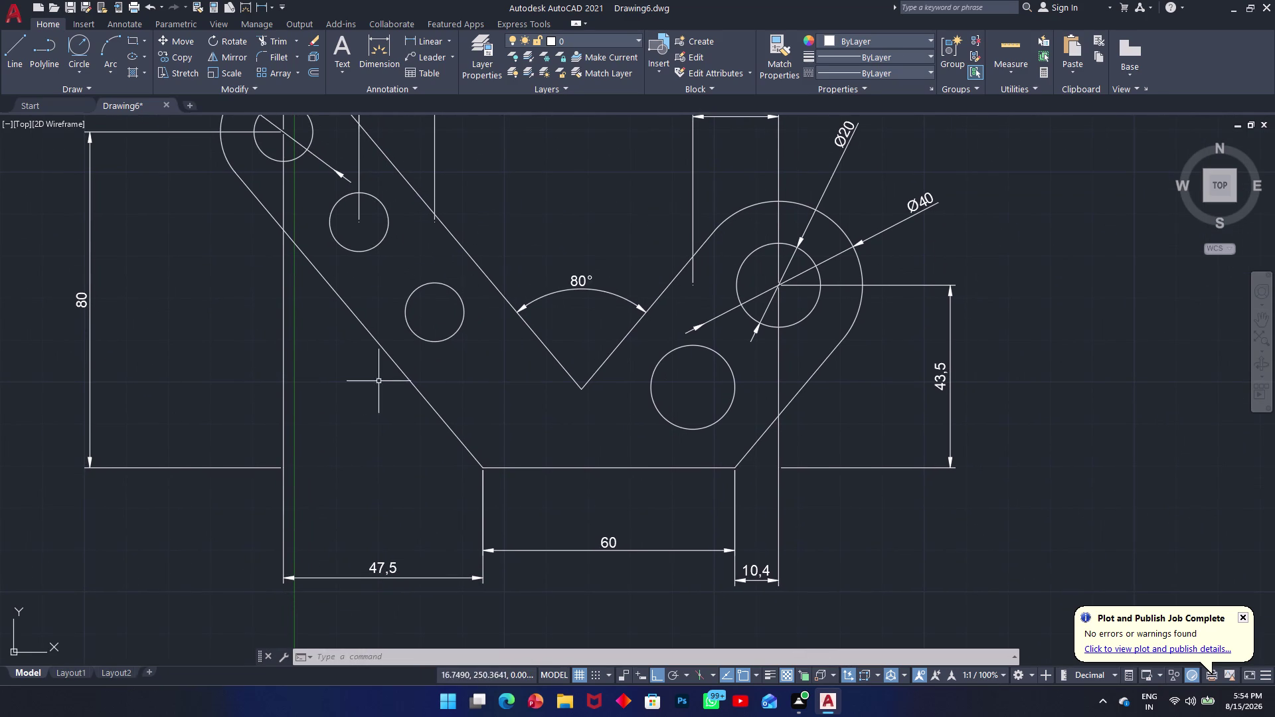
middle_drag(482, 376, 495, 475)
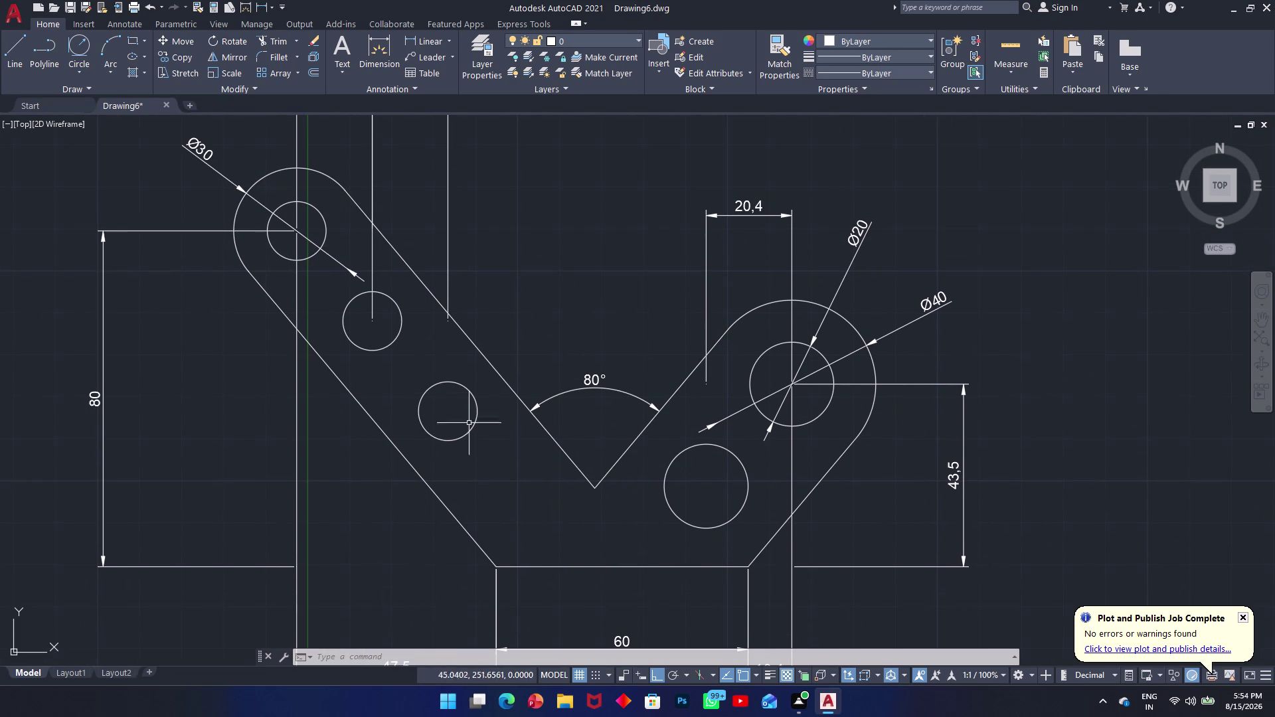
key(space)
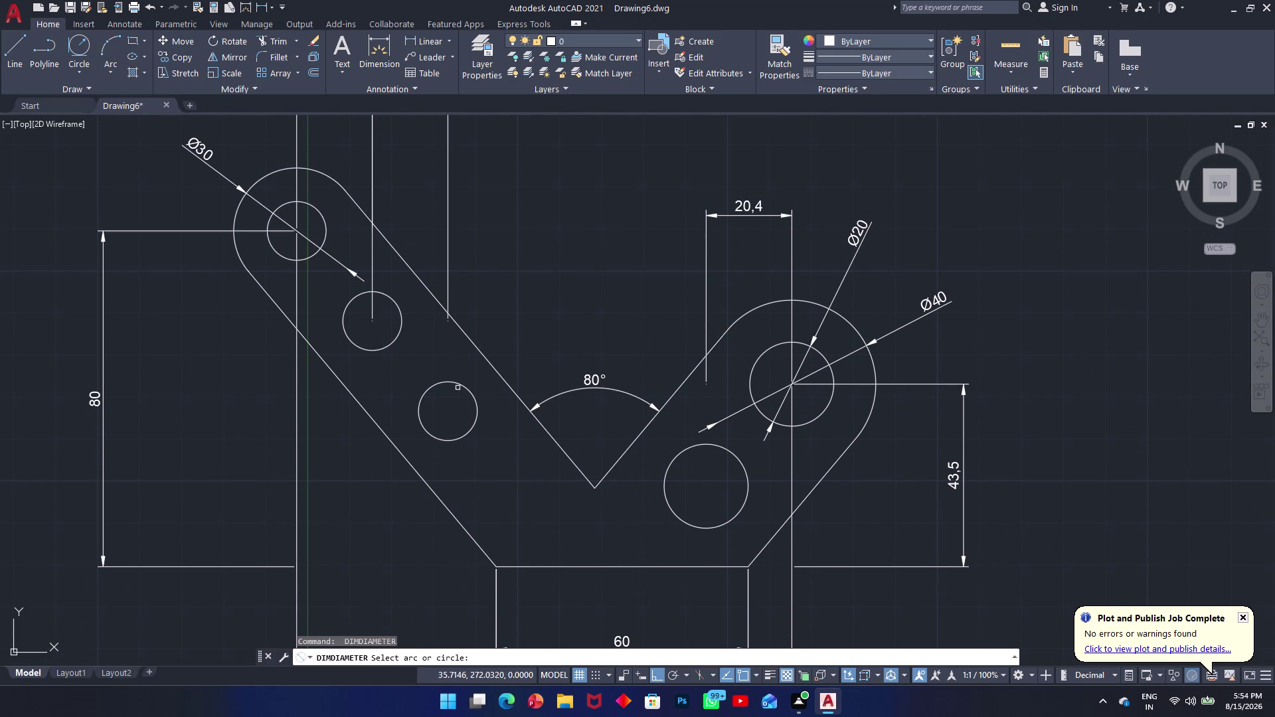
click(457, 386)
click(515, 312)
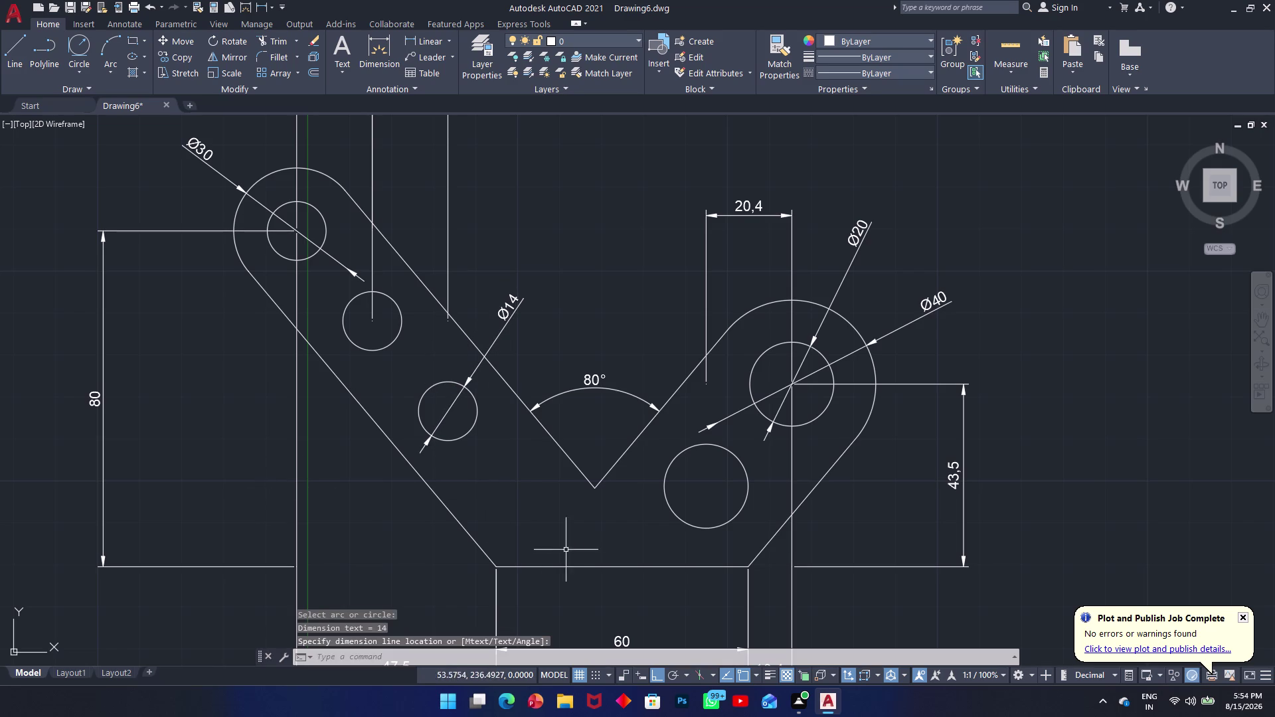
middle_drag(683, 550, 563, 412)
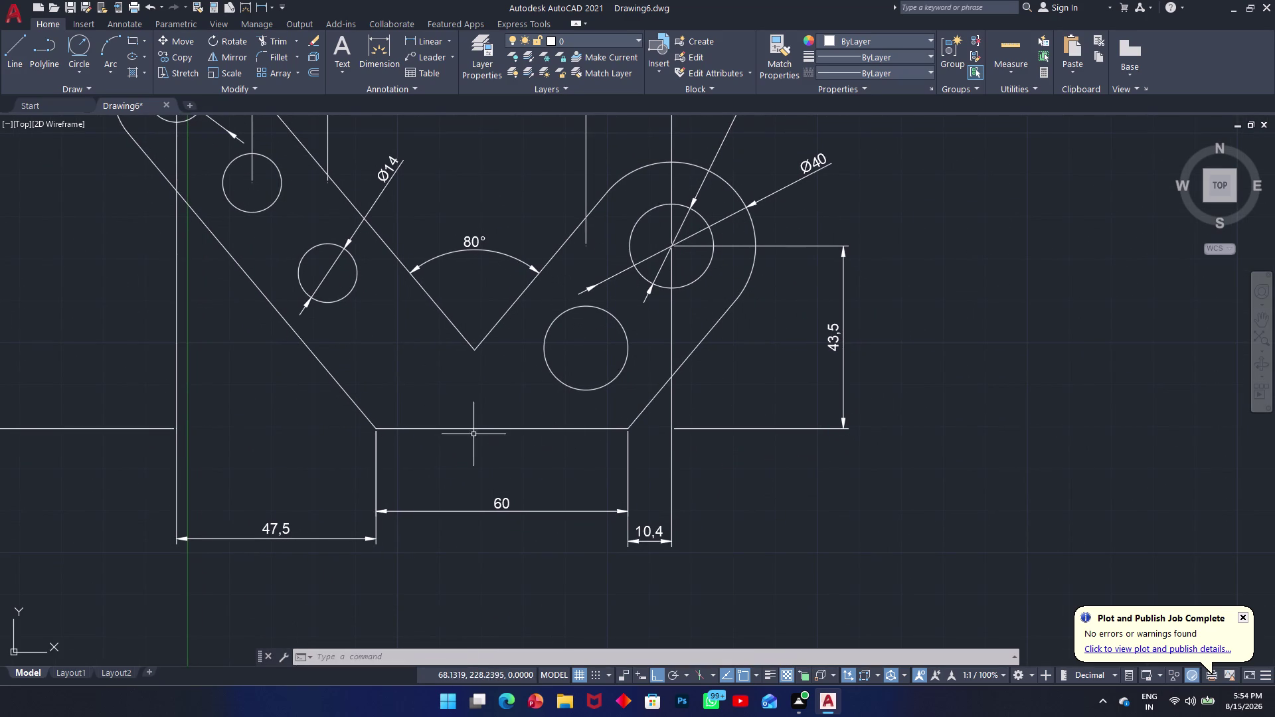
middle_drag(484, 441, 615, 544)
scroll(down, 3)
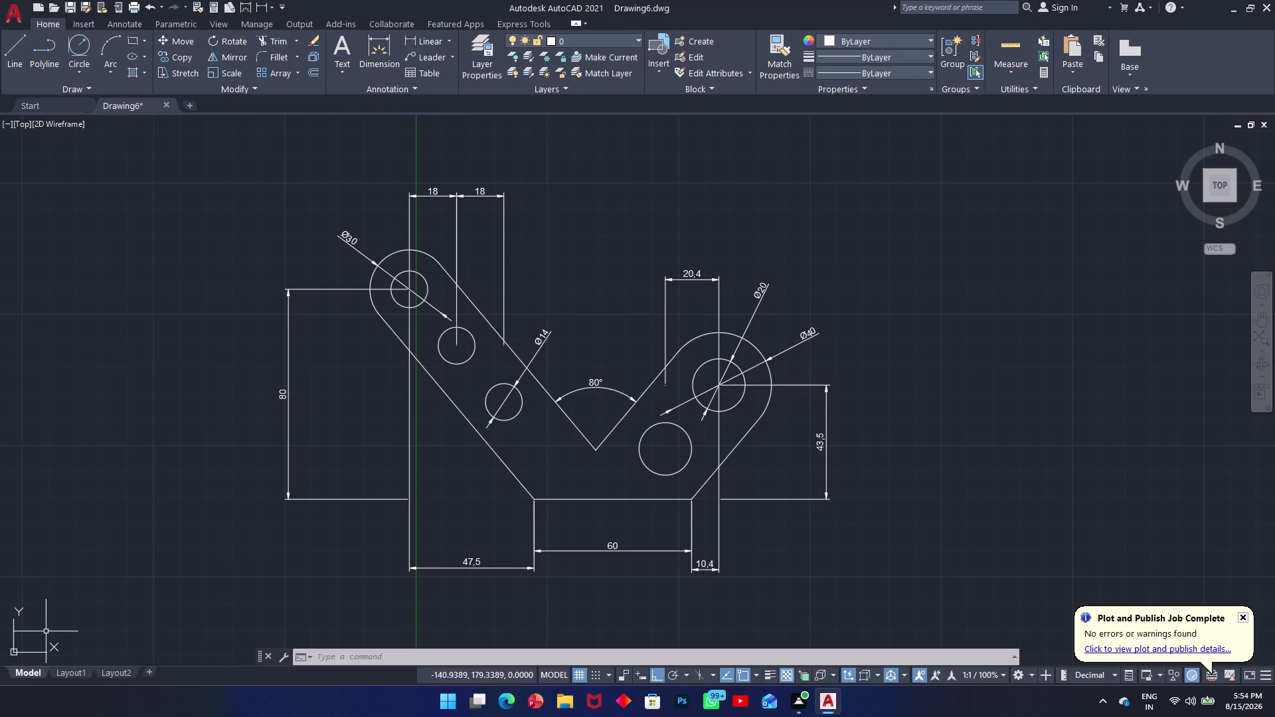
Use the layout tab context menu to reach the Layout1 sheet and its page setup.
right_click(70, 674)
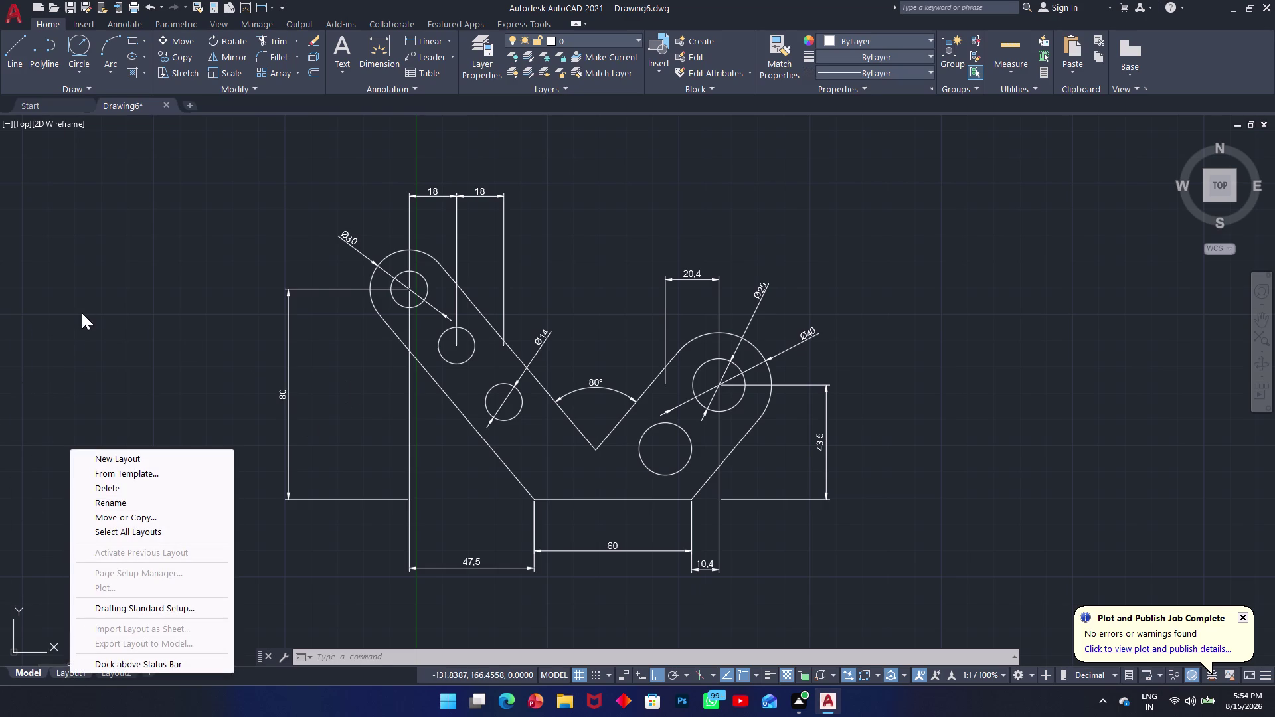
click(82, 313)
click(151, 527)
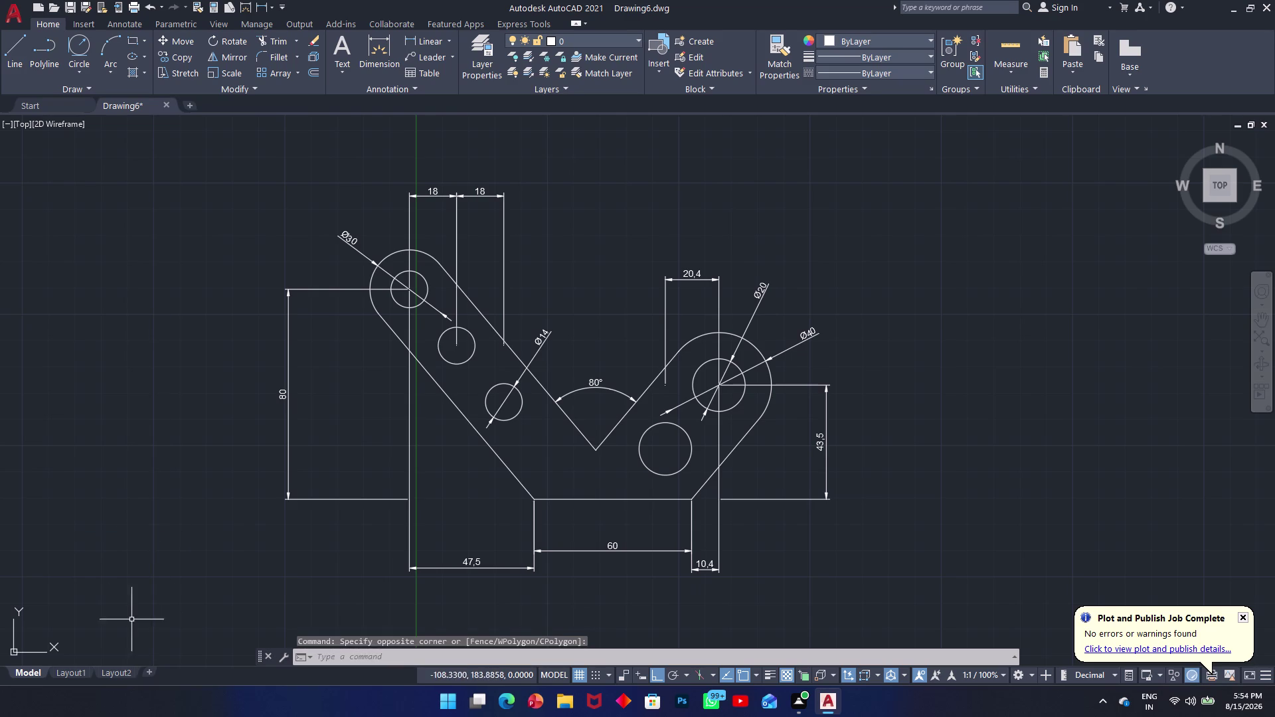
right_click(119, 675)
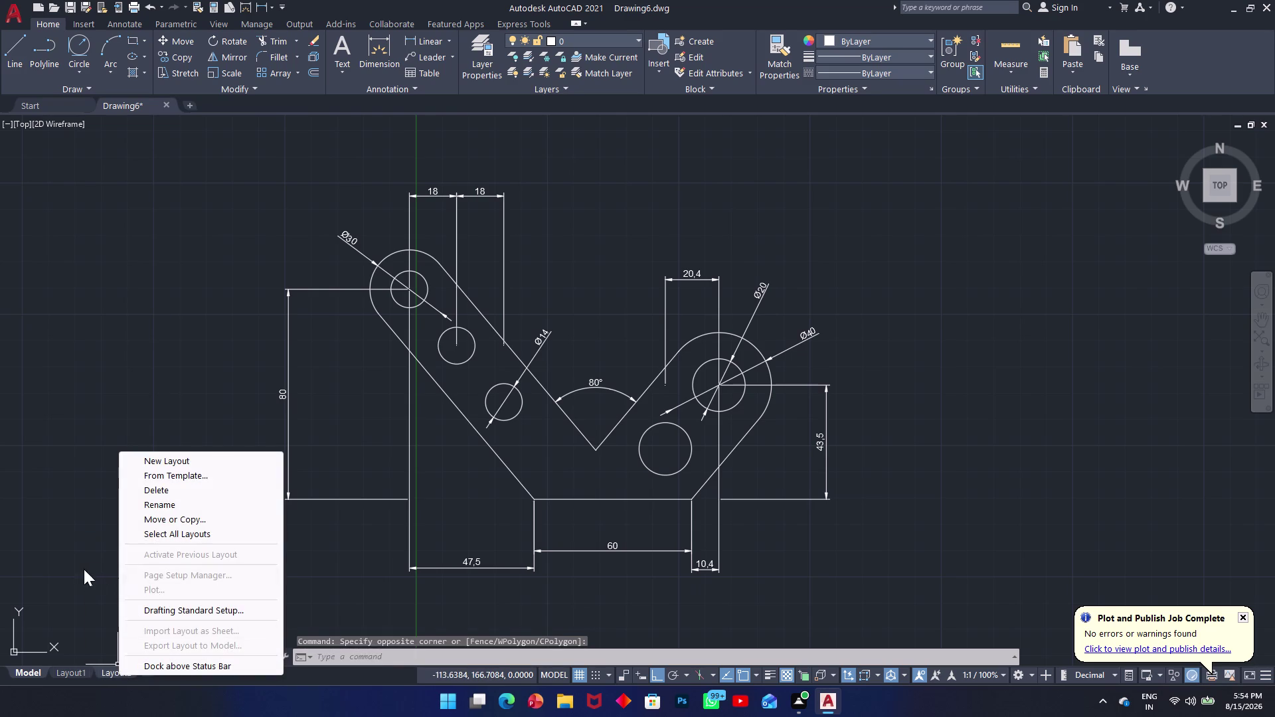
click(83, 570)
click(92, 609)
Set Layout1's page setup to DWG To PDF.pc3 with ISO full bleed A4 (297 x 210) paper.
double_click(72, 675)
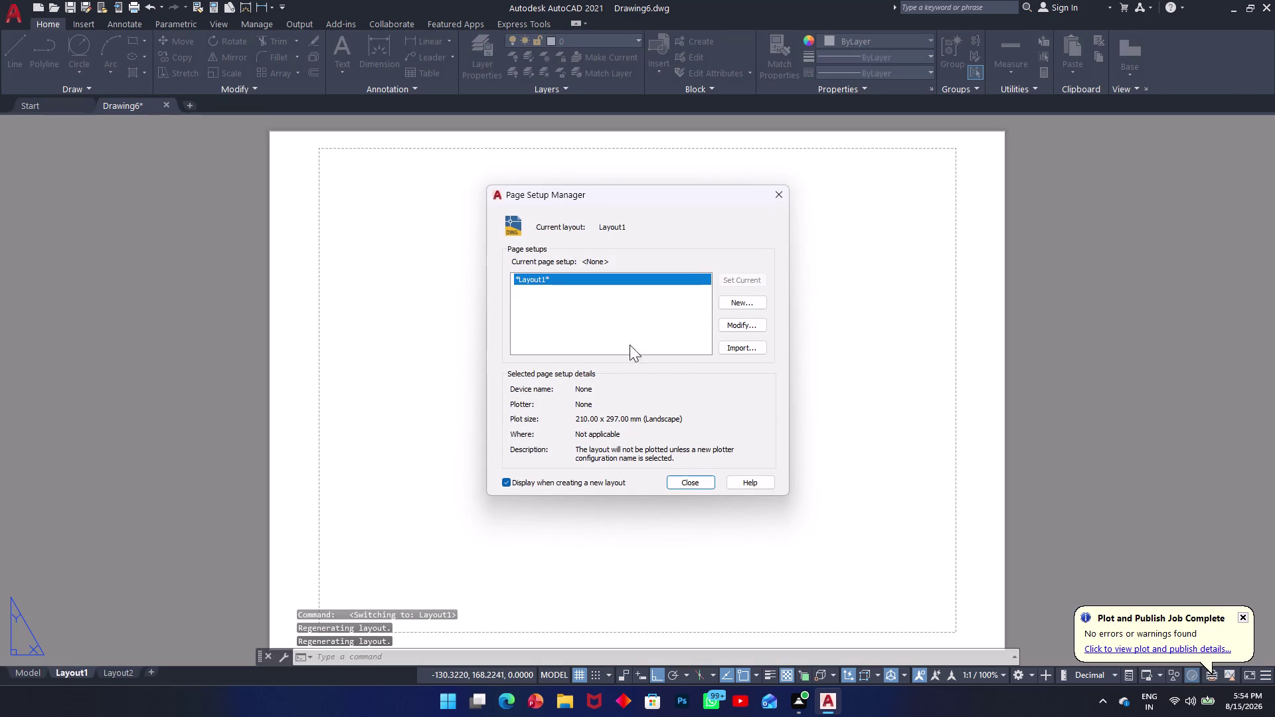
click(729, 324)
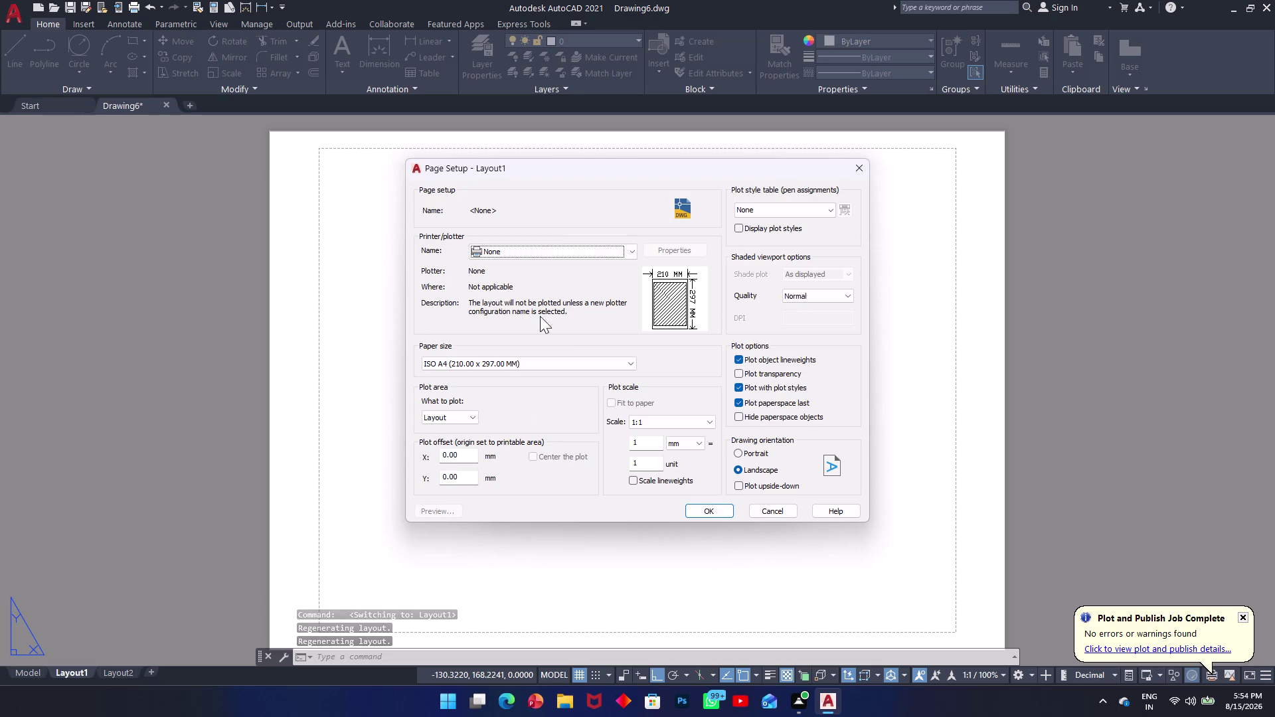
click(564, 246)
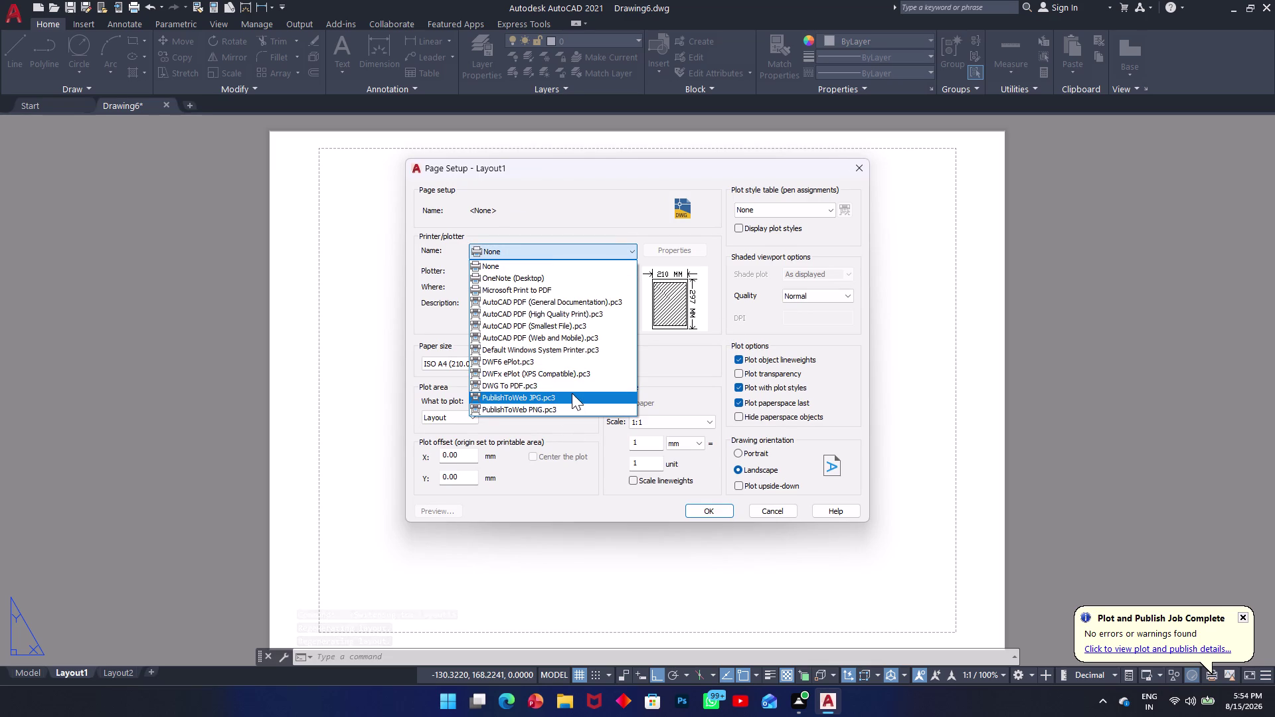
click(572, 390)
click(568, 368)
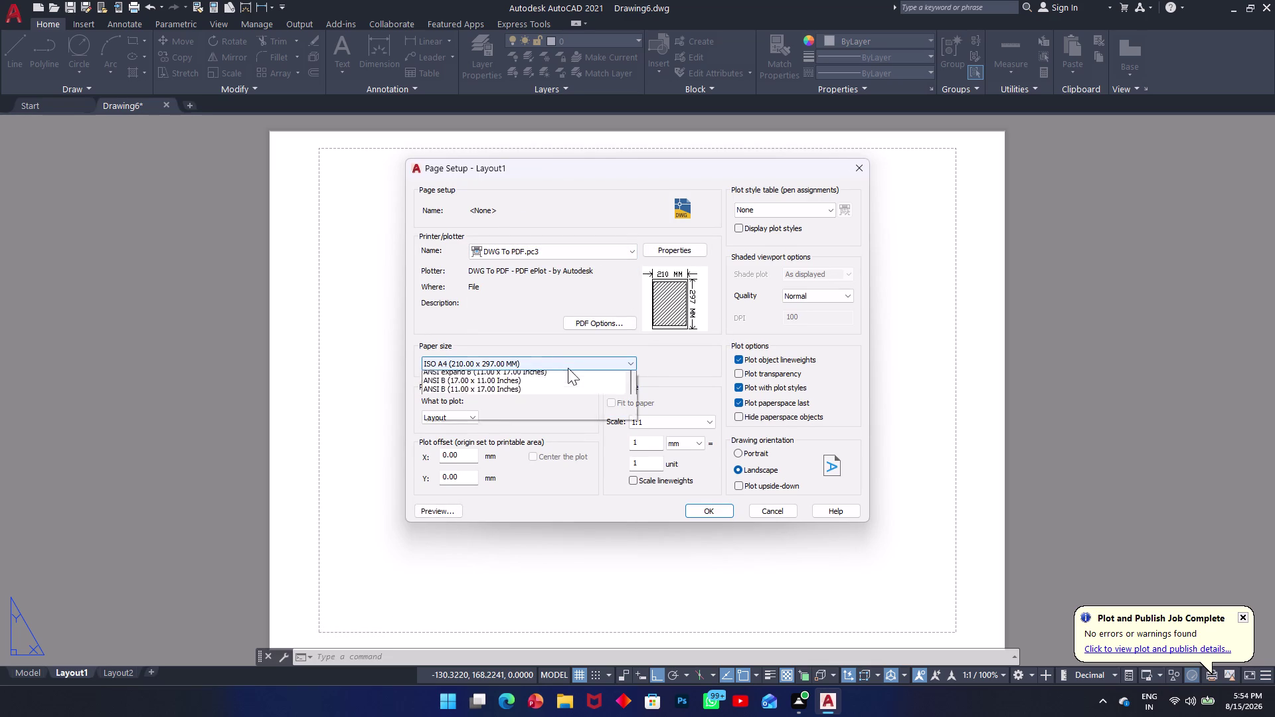
scroll(up, 3)
scroll(up, 3)
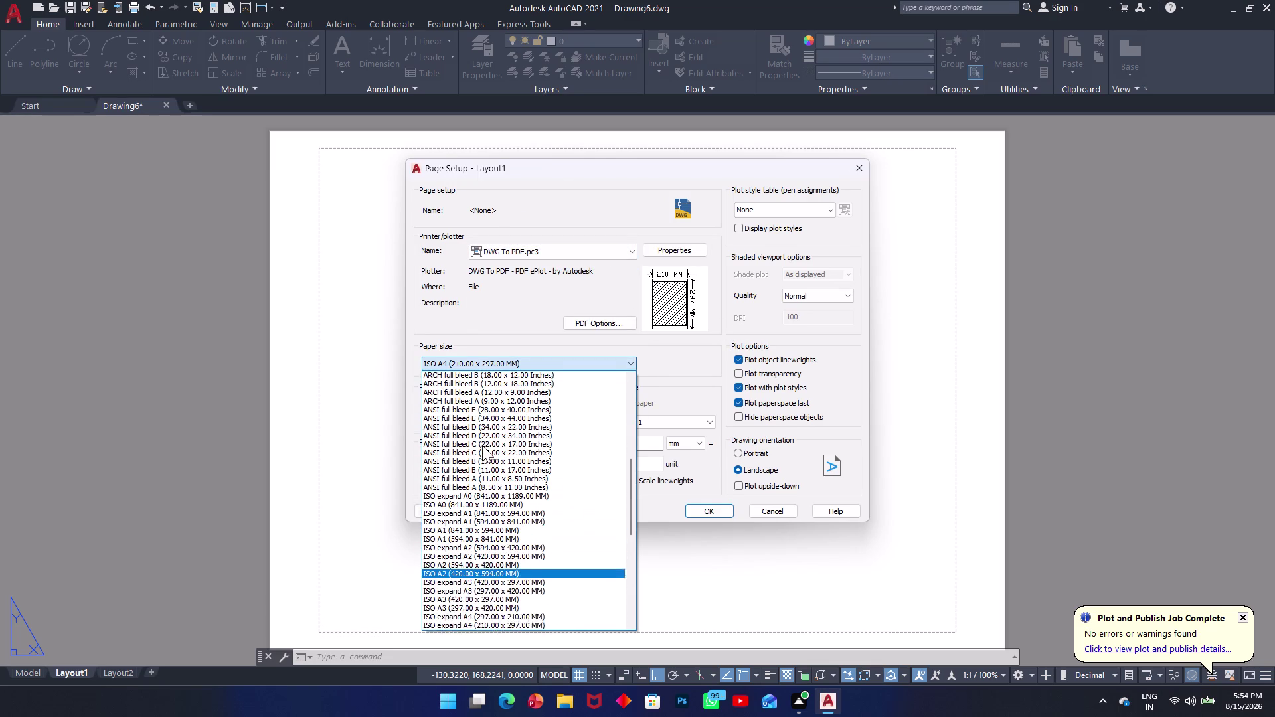
scroll(up, 3)
scroll(up, 3)
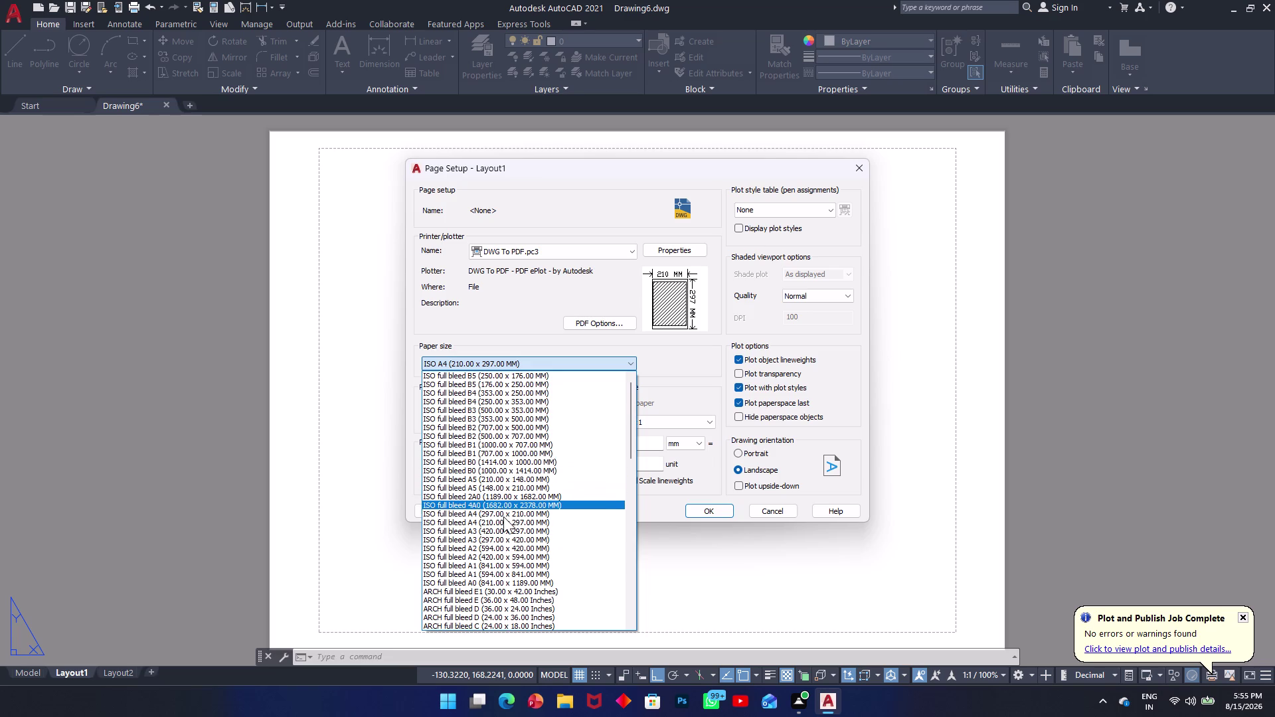
click(502, 515)
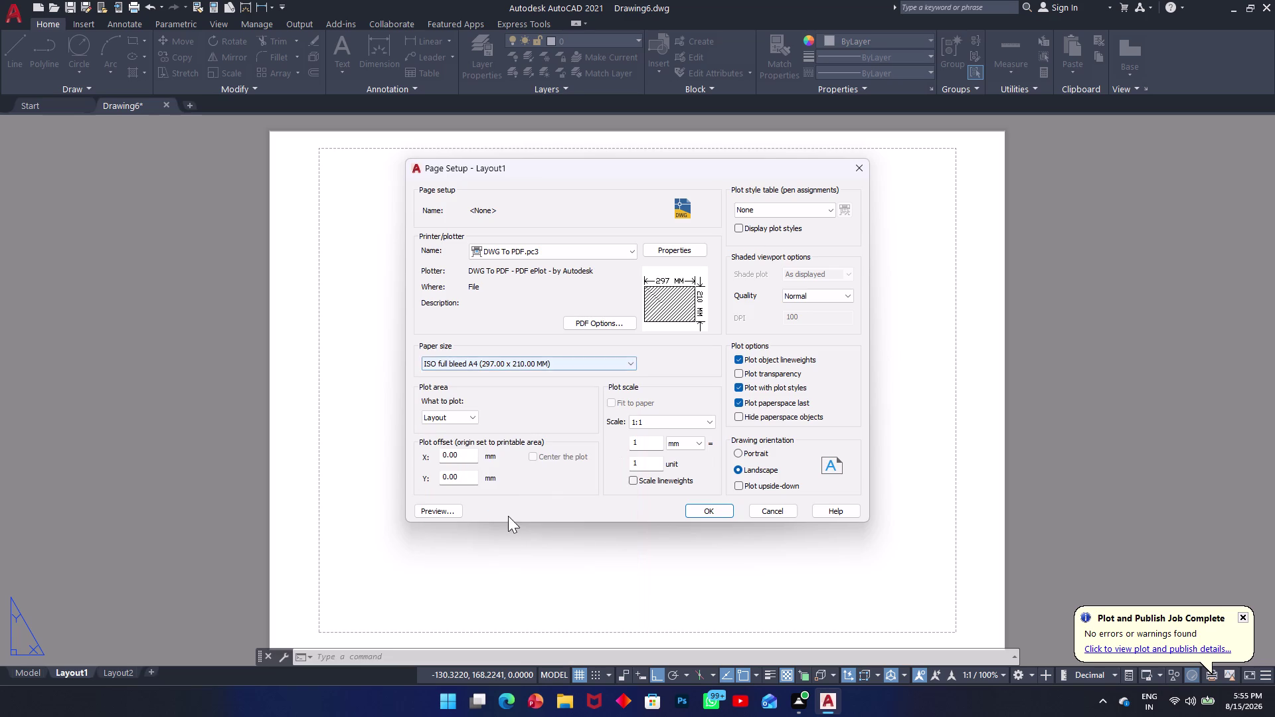
click(692, 512)
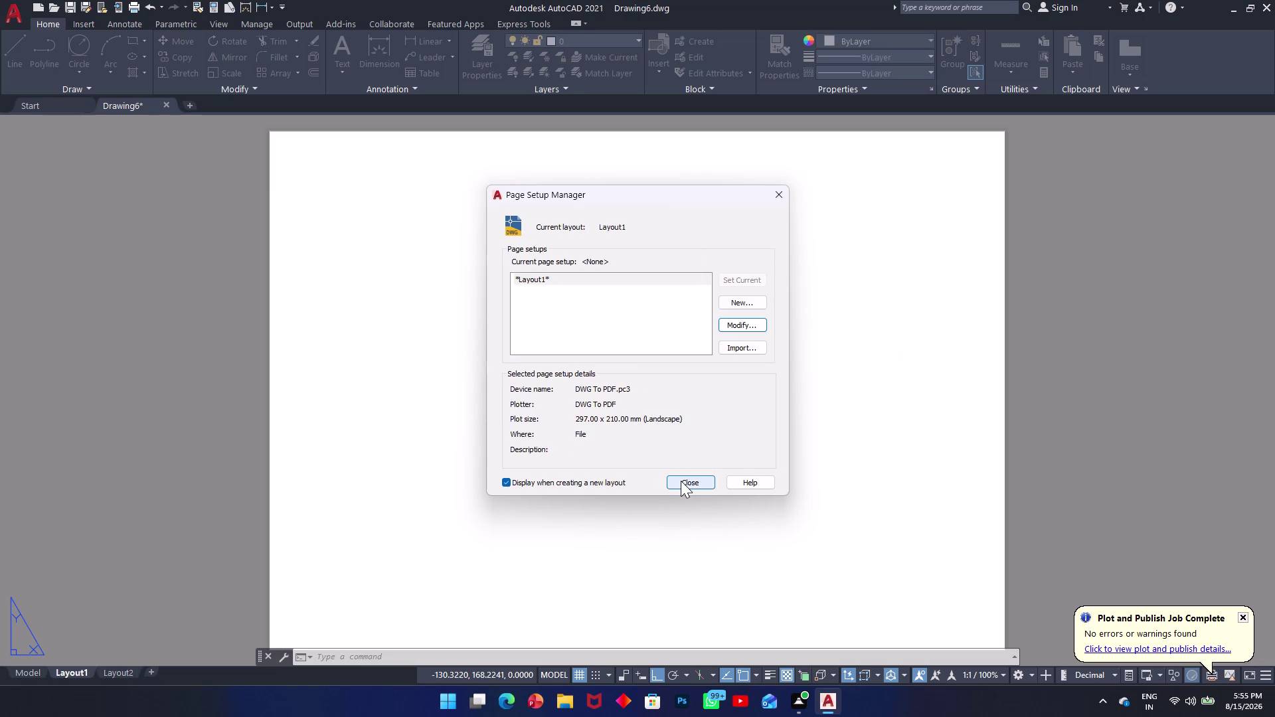
Recheck the Layout1 page setup and close the Page Setup Manager.
click(737, 323)
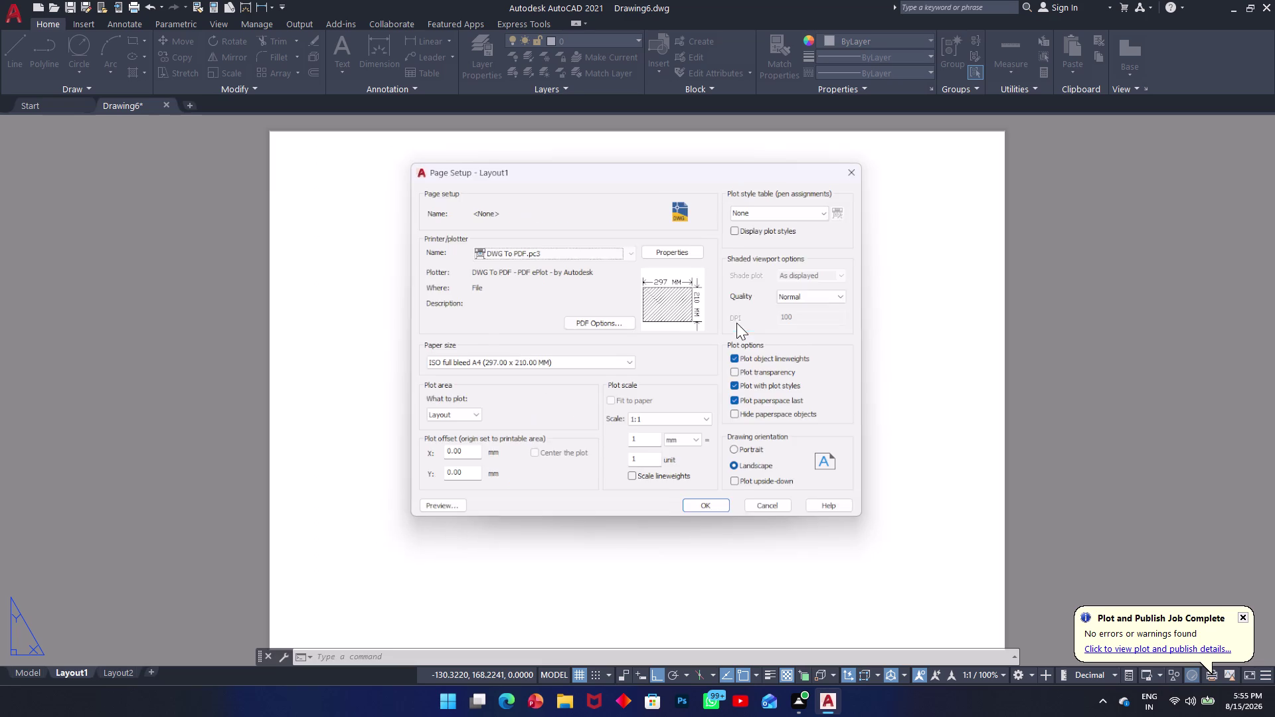
click(712, 509)
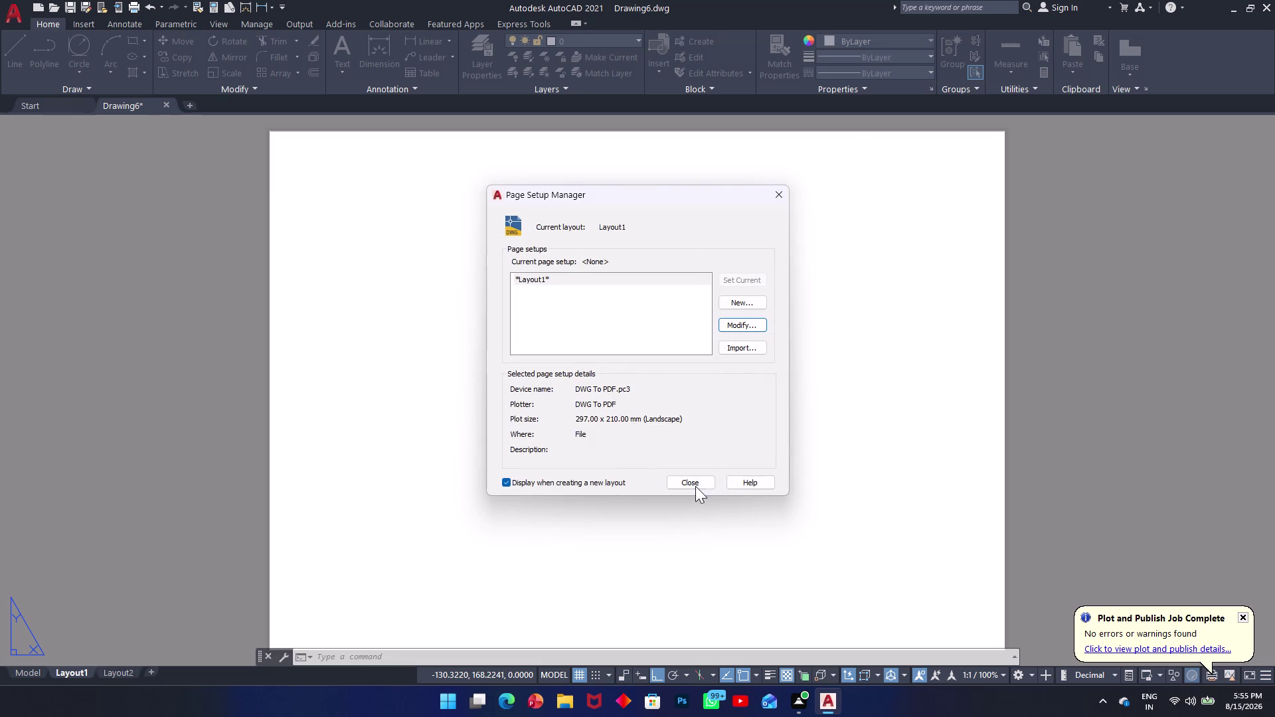
click(695, 486)
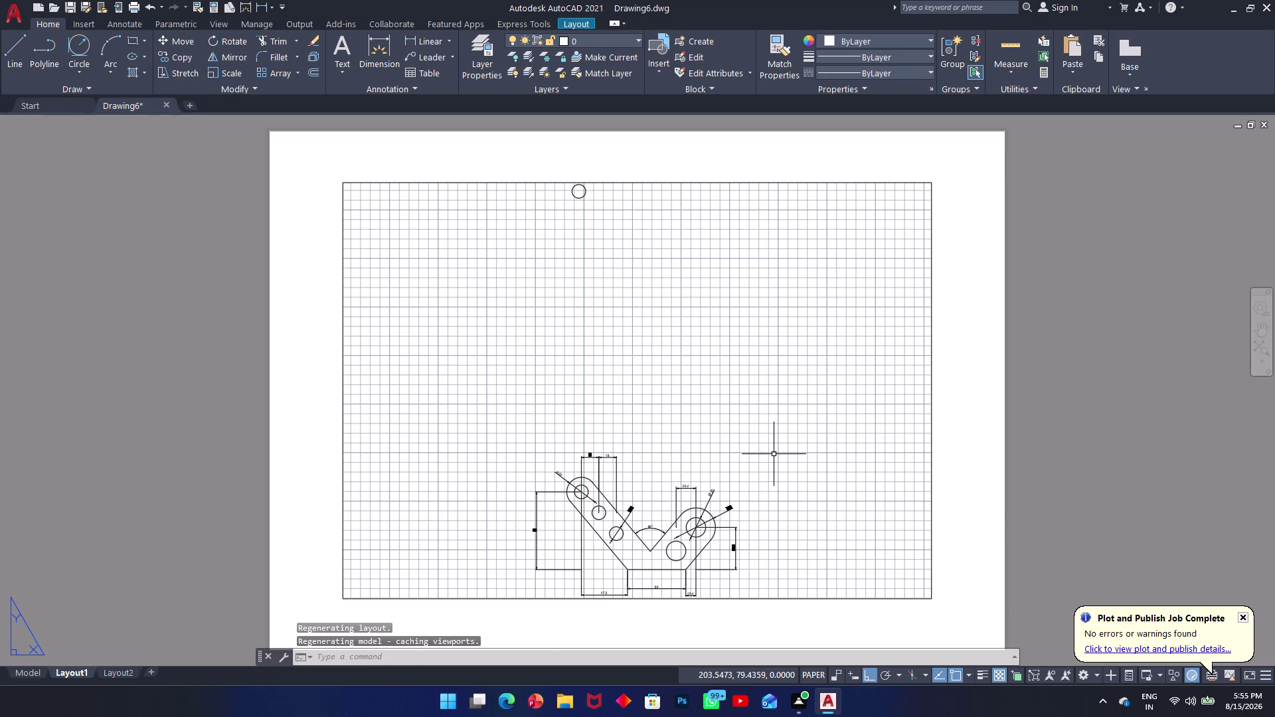
Select and delete Layout1's default viewport.
click(806, 352)
click(857, 312)
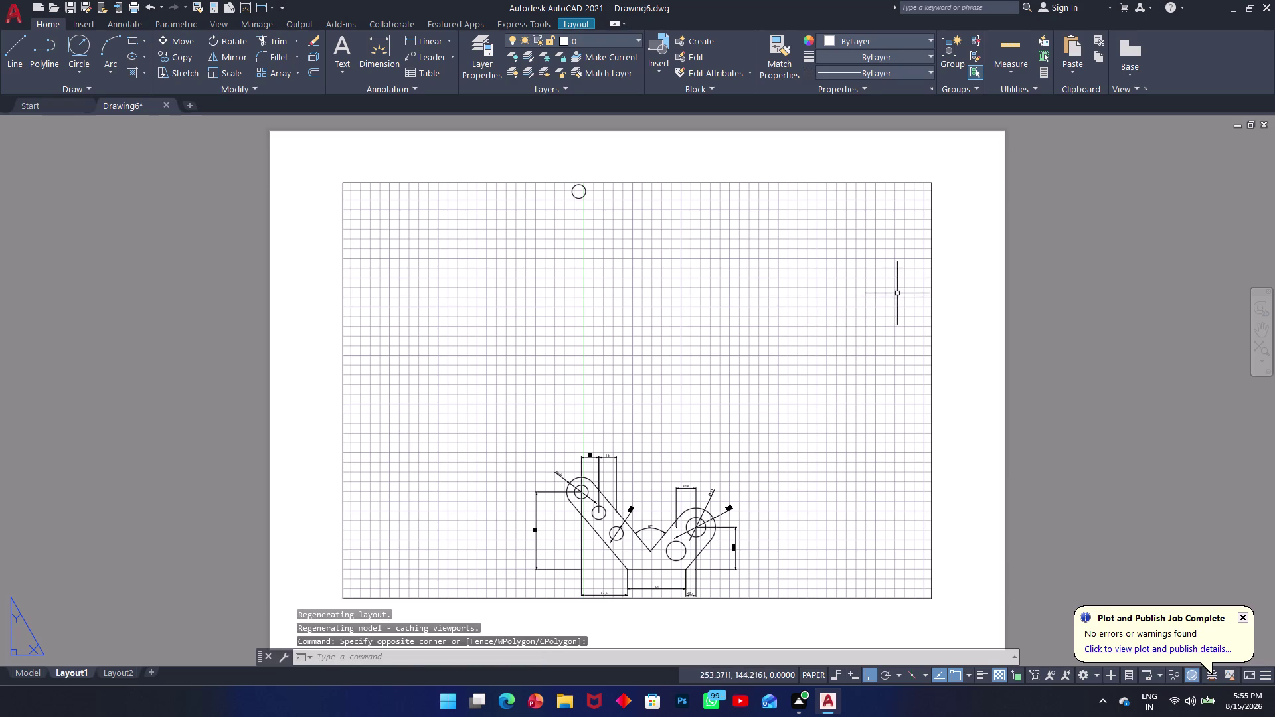
click(936, 285)
click(924, 291)
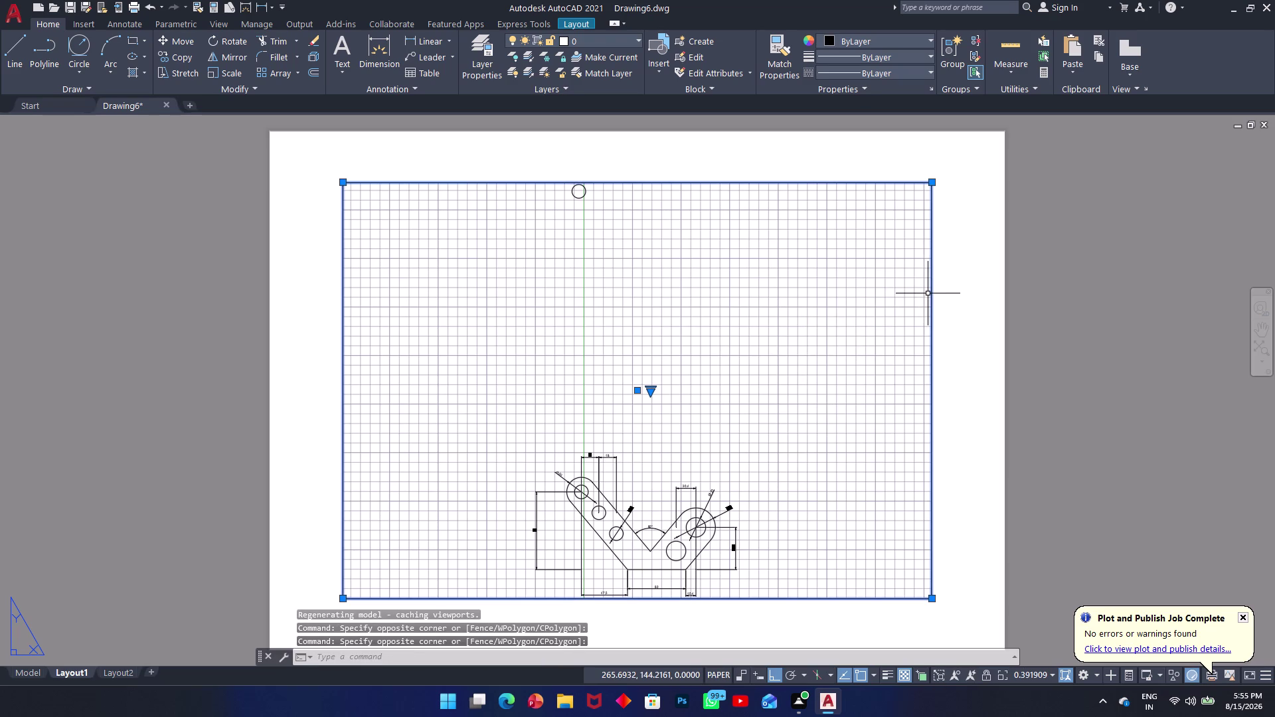
key(Delete)
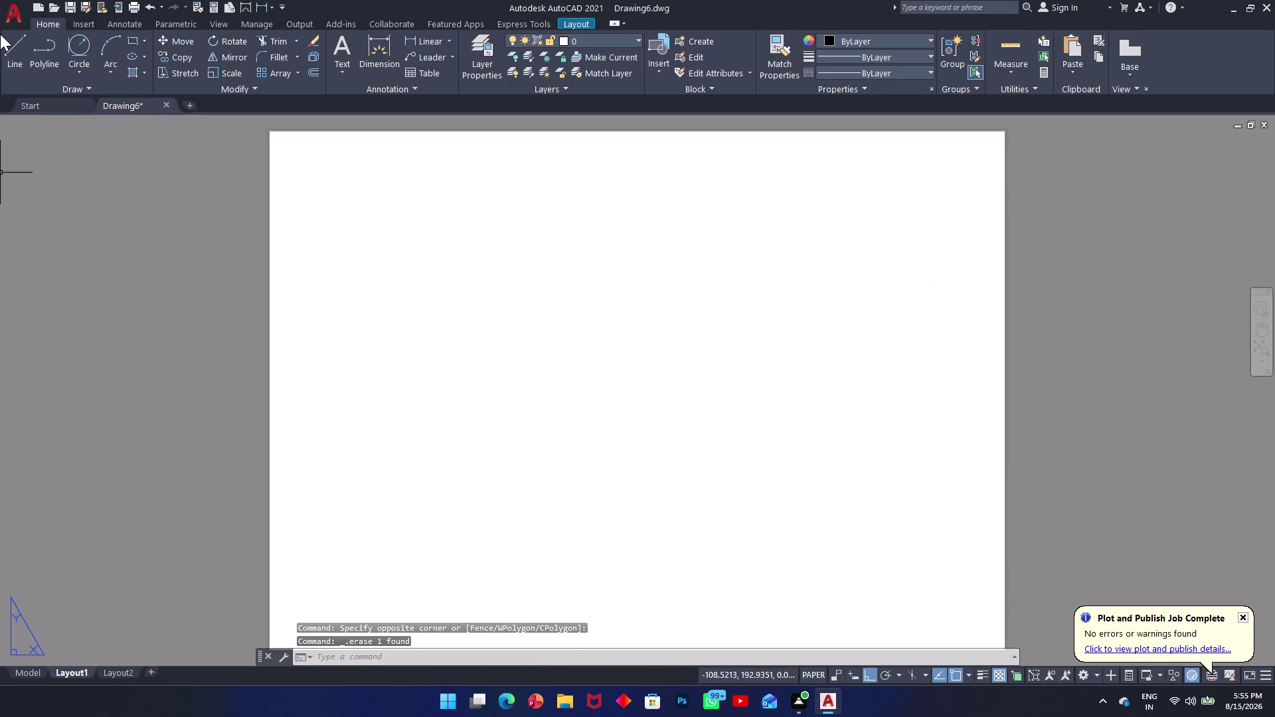
Draw a new rectangular viewport with MV and enter its model space.
key(m)
text(v)
key(space)
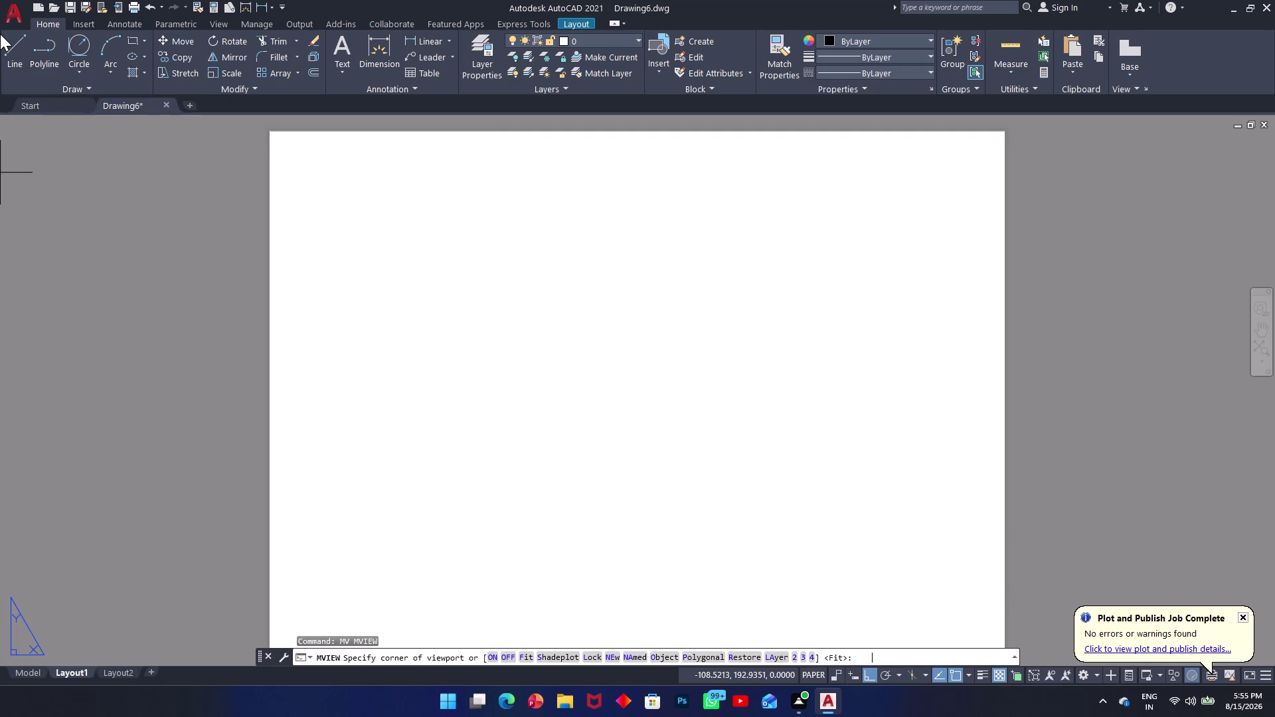
scroll(down, 3)
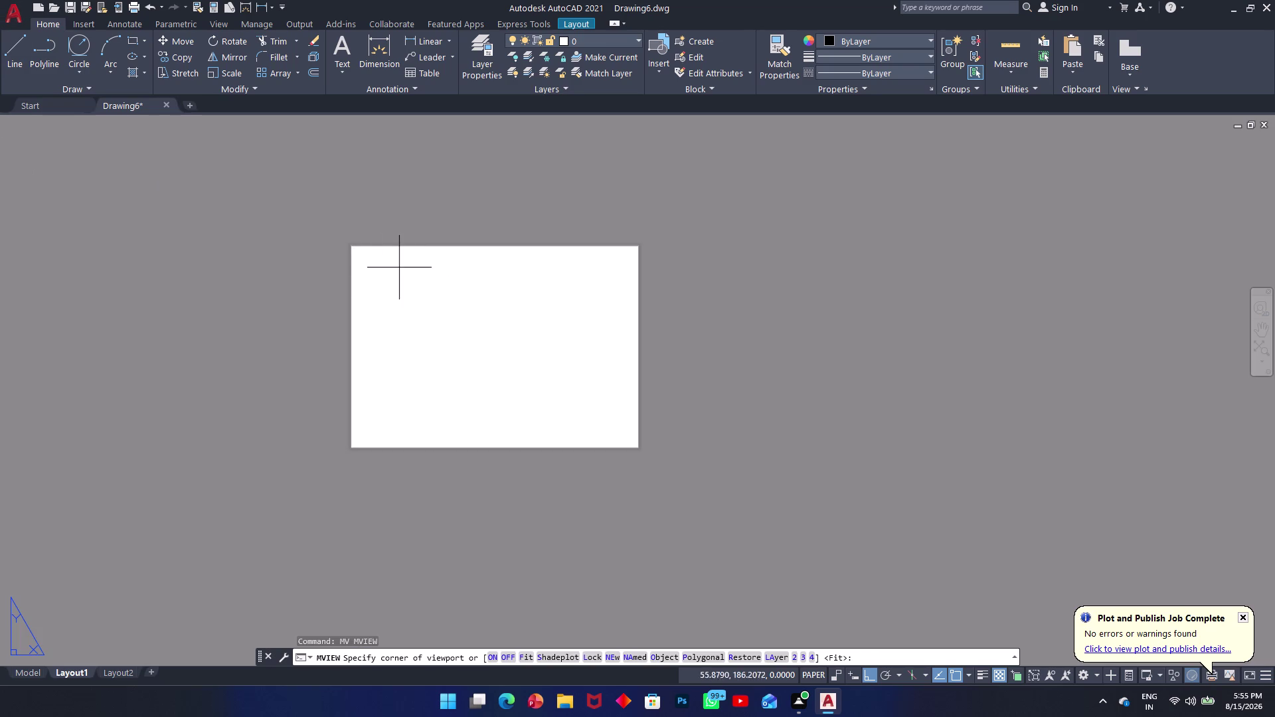
click(356, 249)
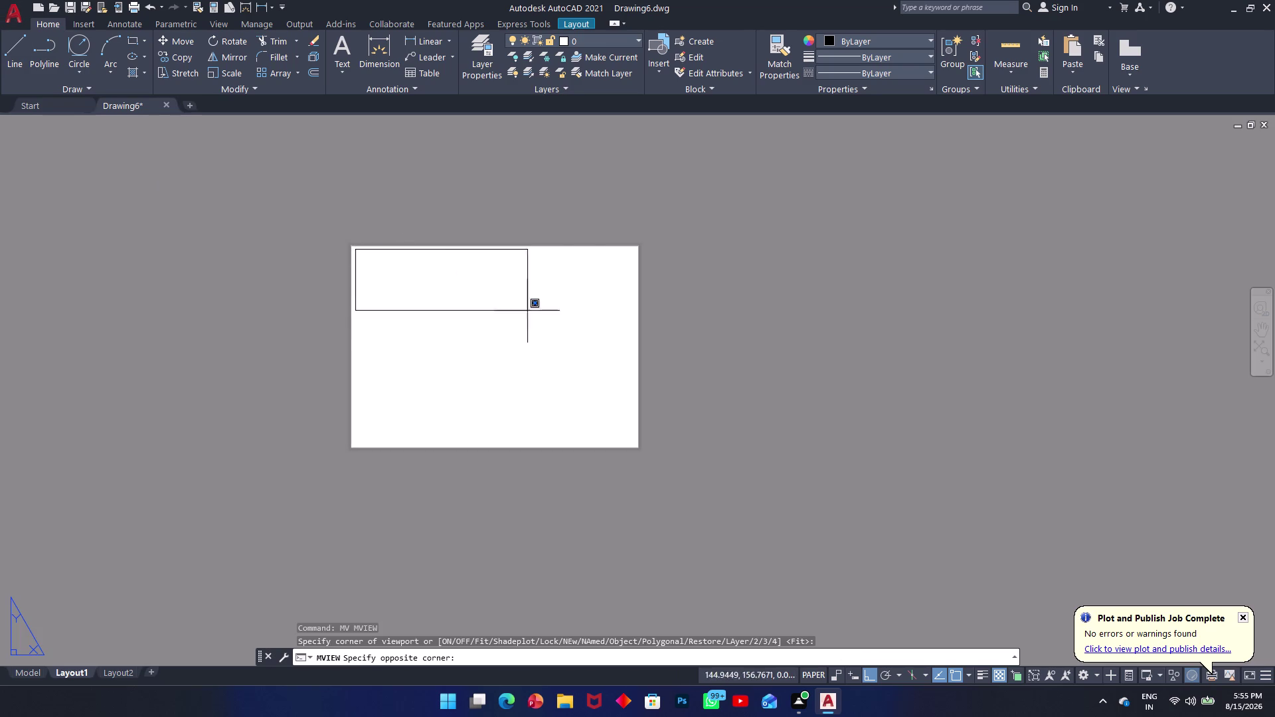
click(640, 447)
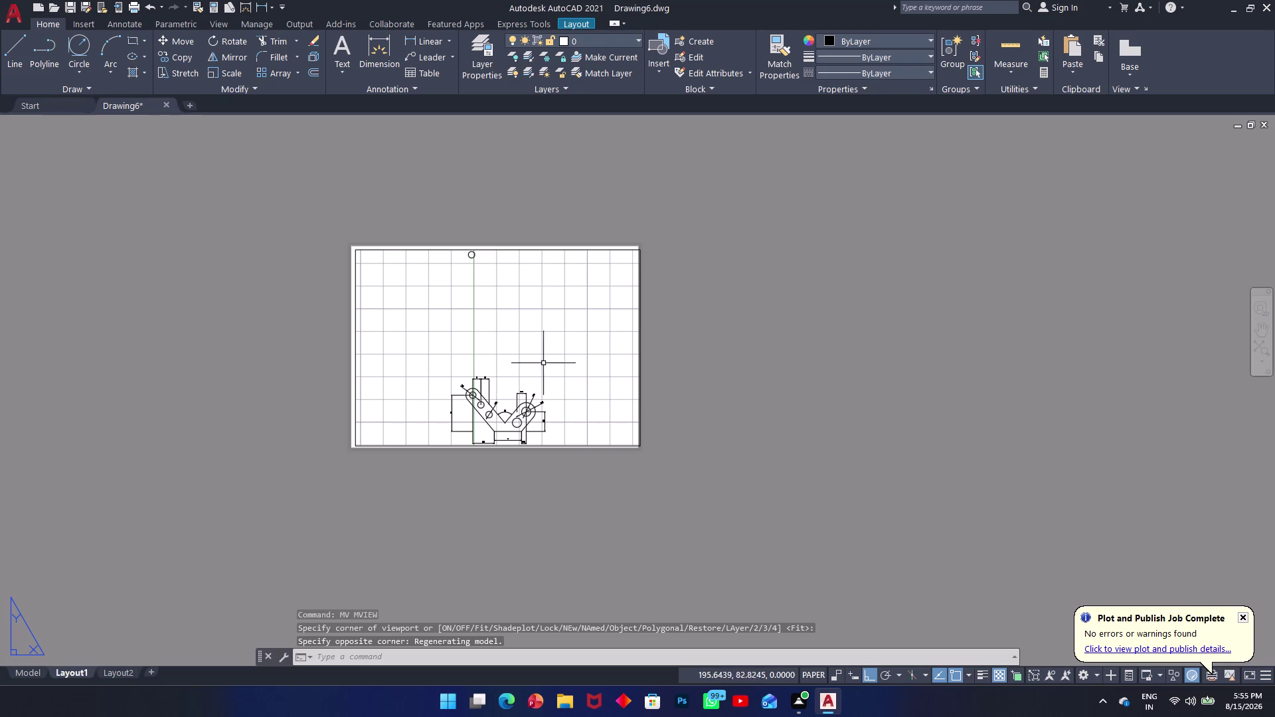
double_click(571, 325)
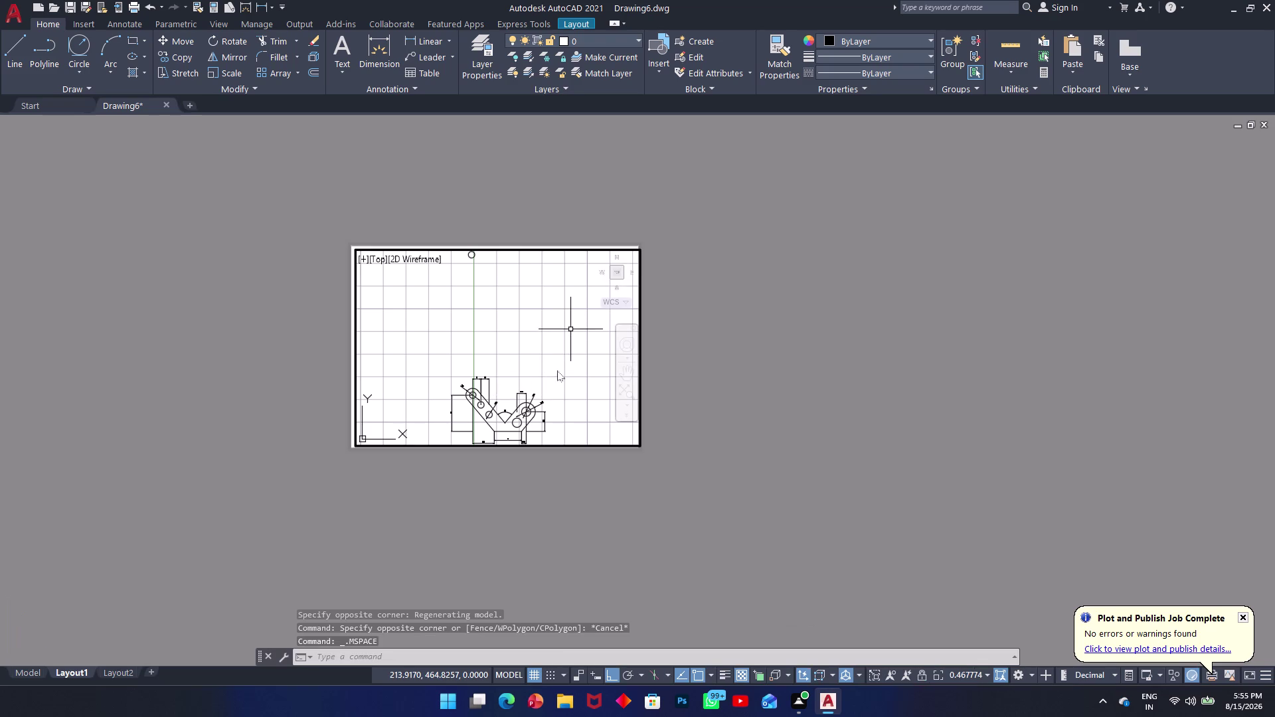
Turn off the grid and zoom and pan so the link arm fills the viewport.
click(539, 669)
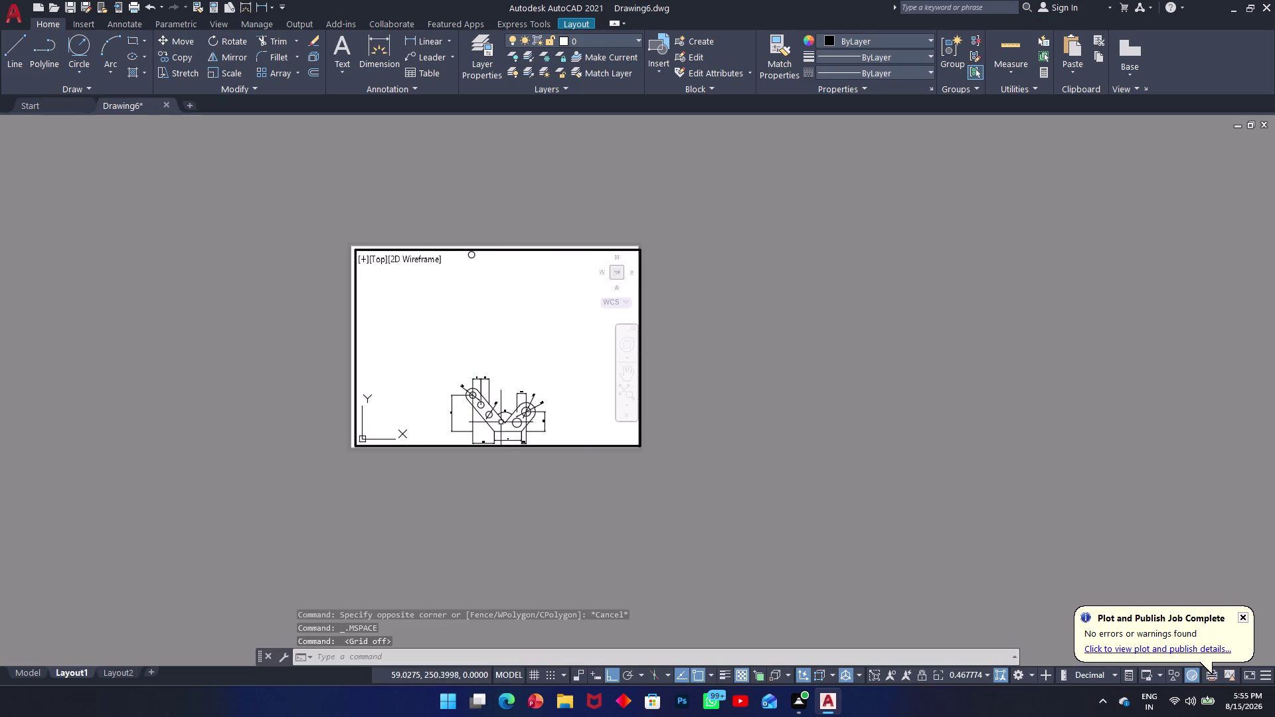
scroll(down, 3)
scroll(up, 3)
scroll(down, 3)
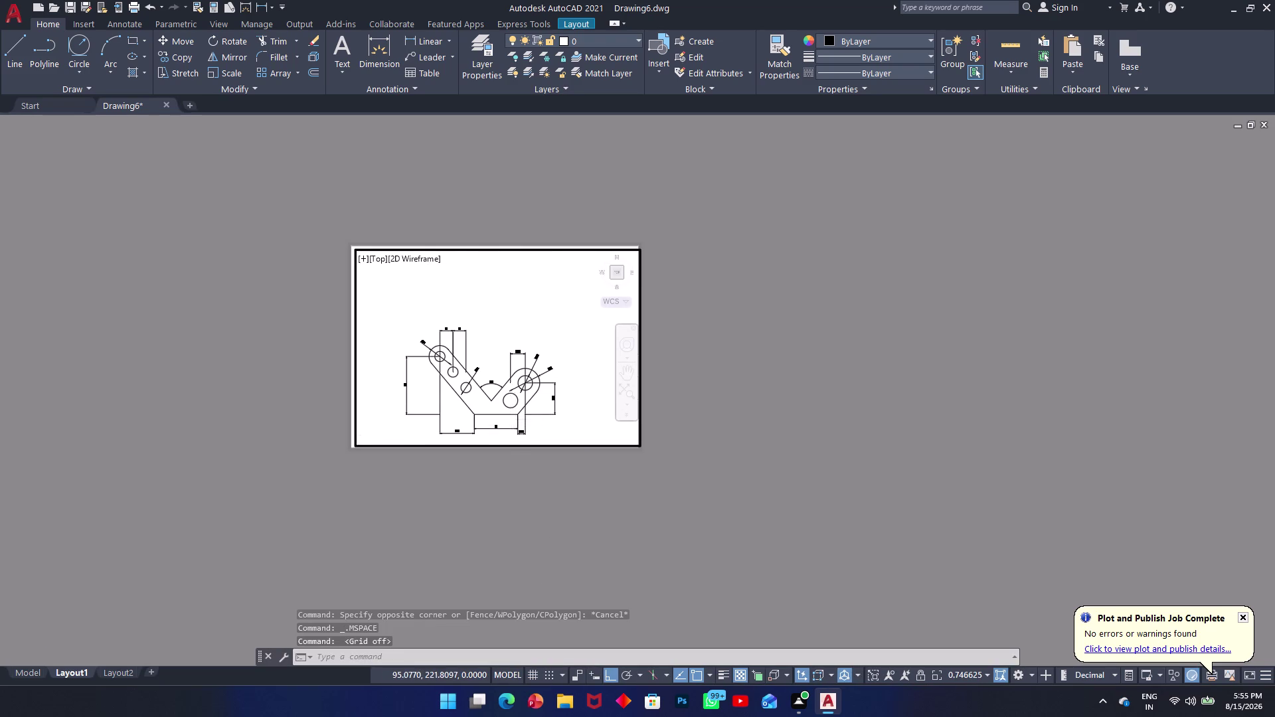
scroll(down, 3)
scroll(up, 3)
scroll(up, 3)
scroll(up, 3)
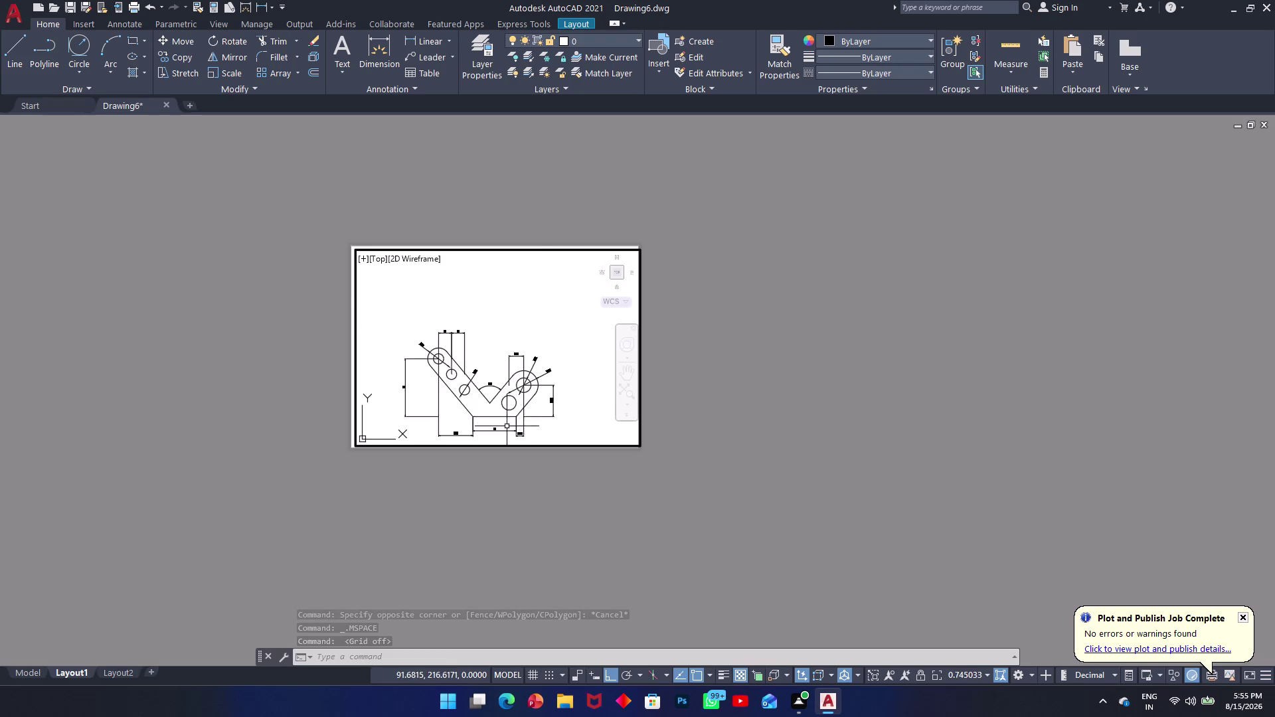
scroll(up, 3)
middle_drag(506, 427, 531, 406)
scroll(down, 3)
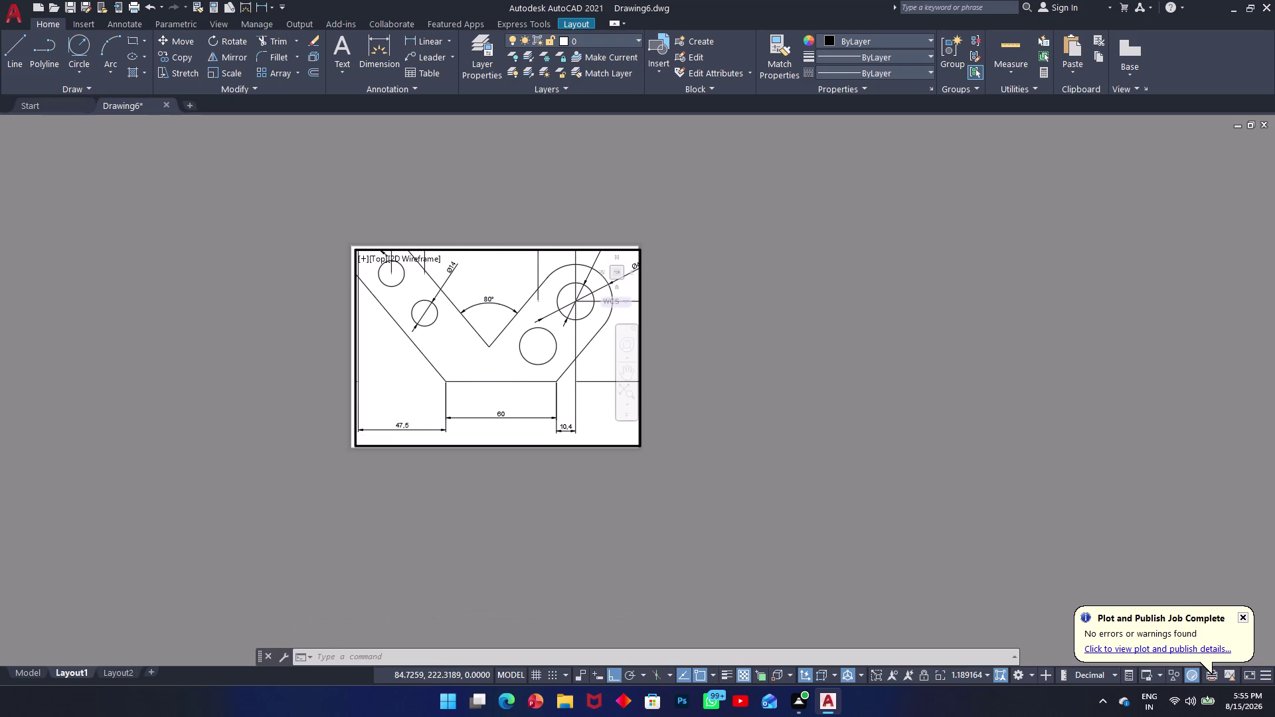
middle_drag(513, 397, 515, 419)
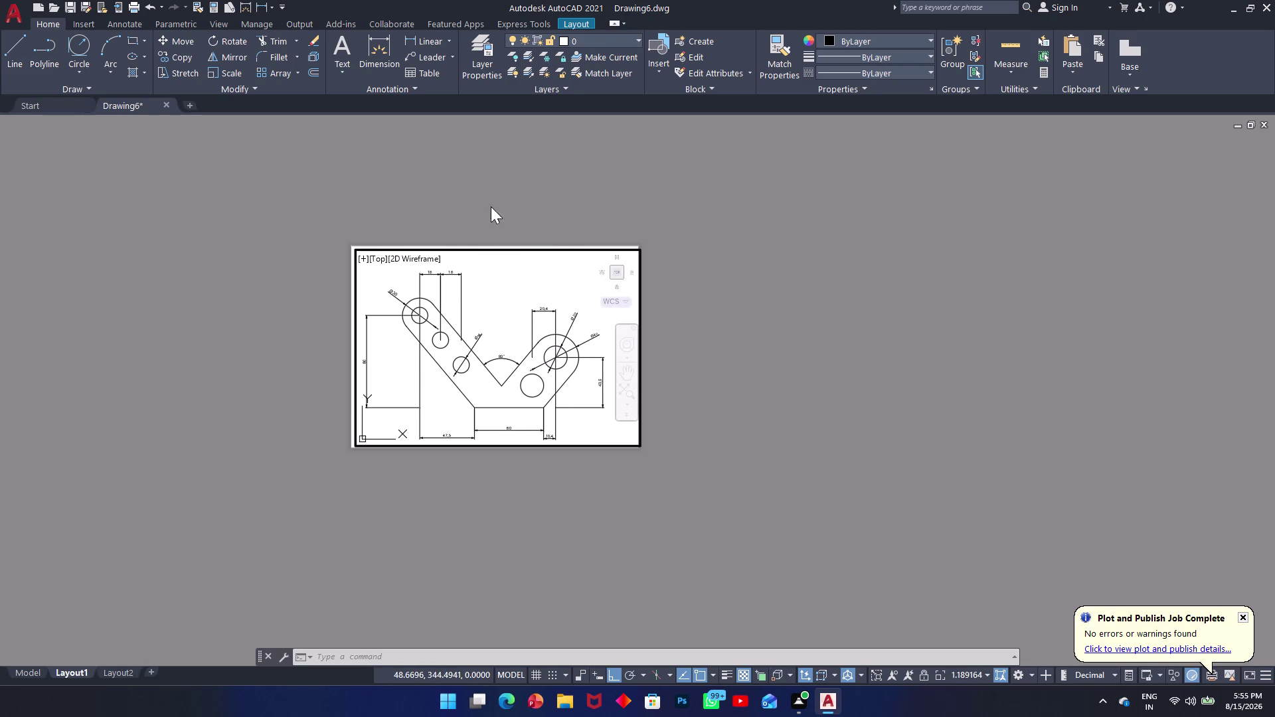
Return to paper space on Layout1 and bring up the plot settings.
double_click(774, 242)
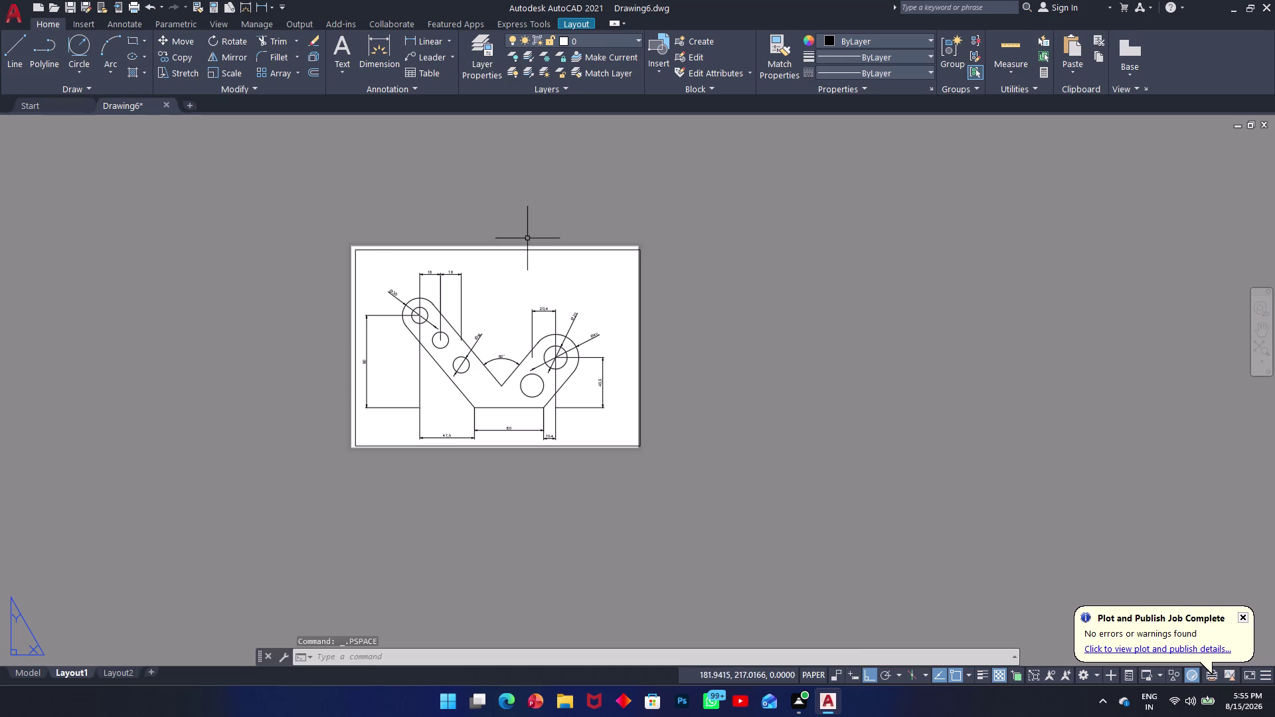
scroll(up, 3)
scroll(down, 3)
scroll(up, 3)
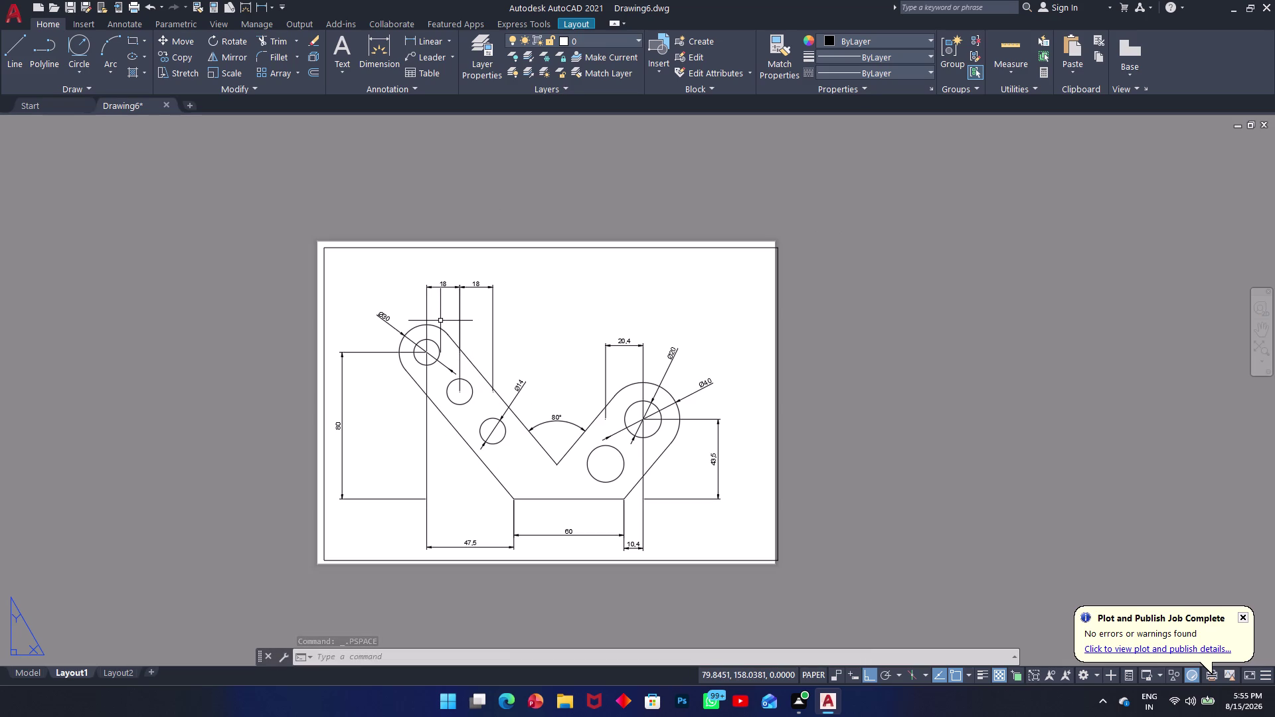
key(ctrl+p)
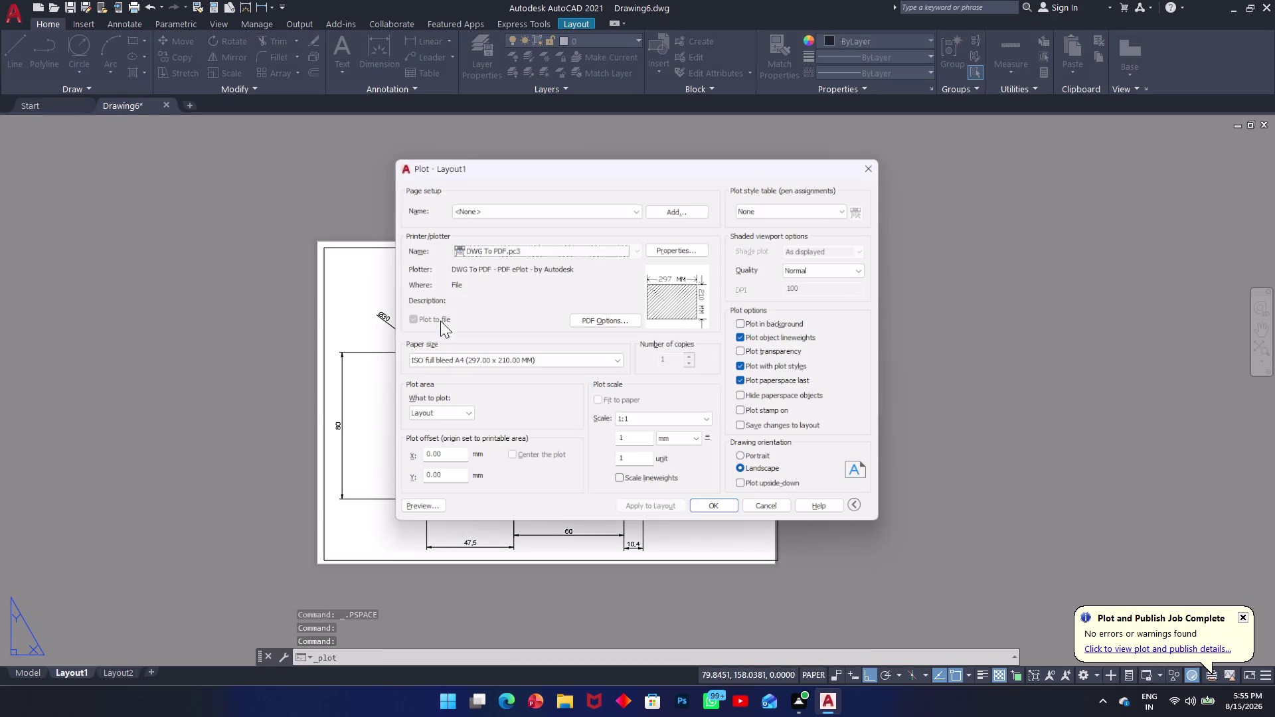
Preview the Layout1 A4 landscape PDF plot, then confirm it to start plotting.
click(429, 505)
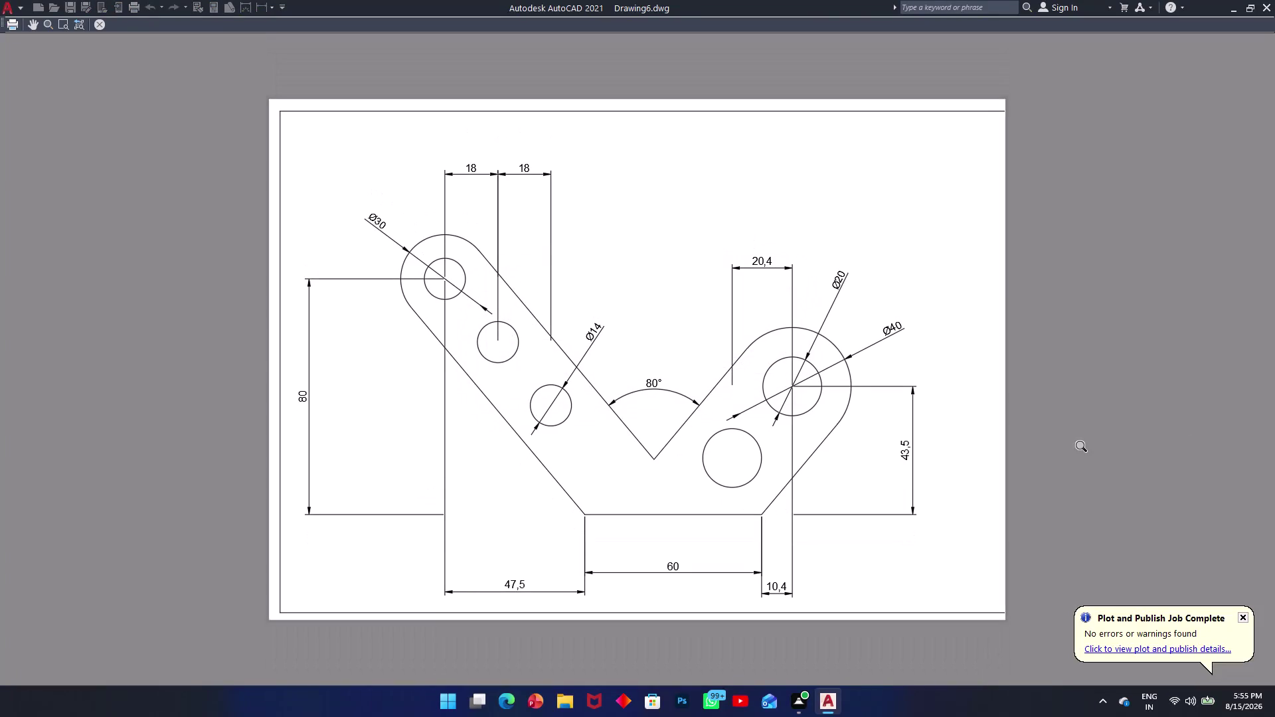
click(103, 22)
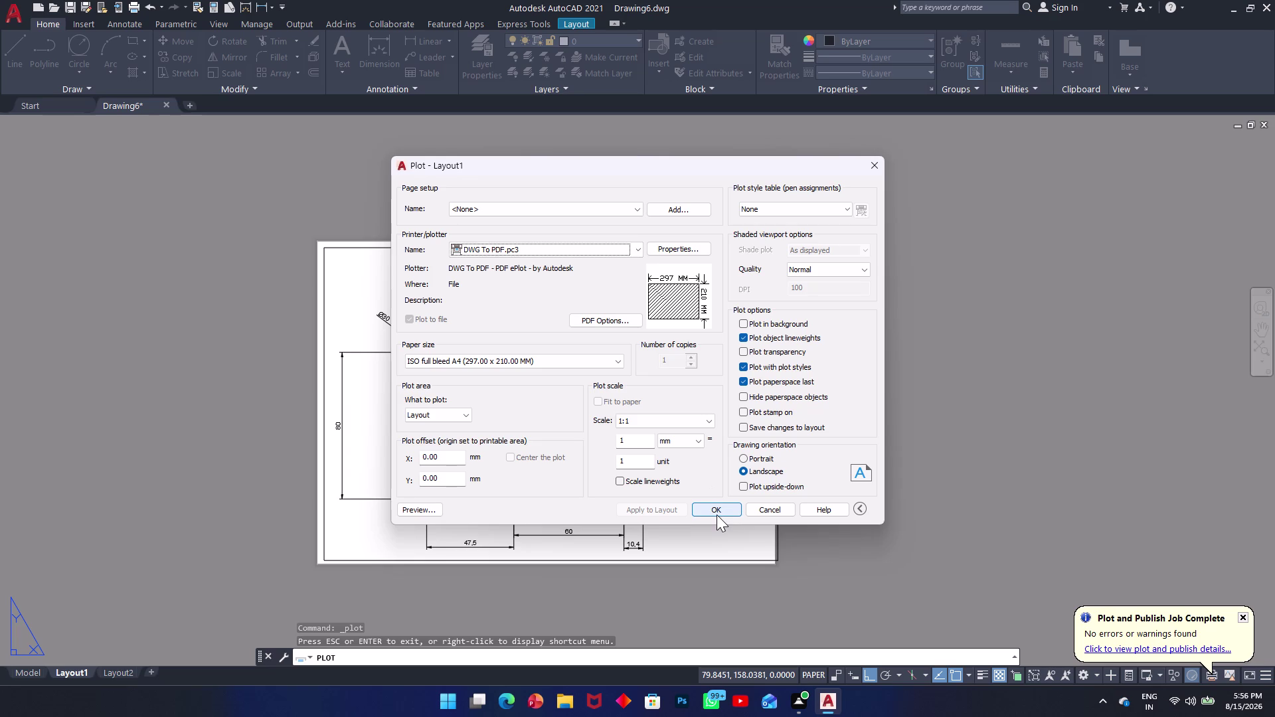
click(718, 509)
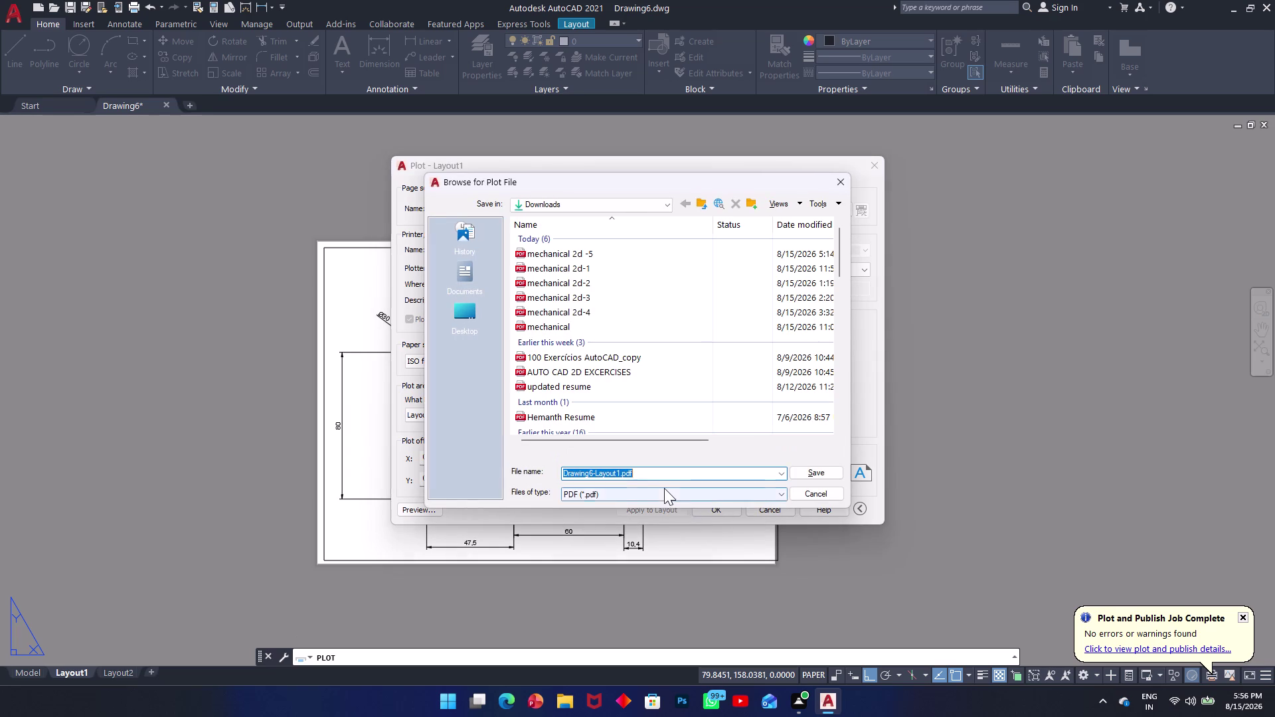
Clear the default Drawing6-Layout1 file name in the plot file dialog.
click(663, 481)
click(659, 477)
drag(650, 477, 630, 475)
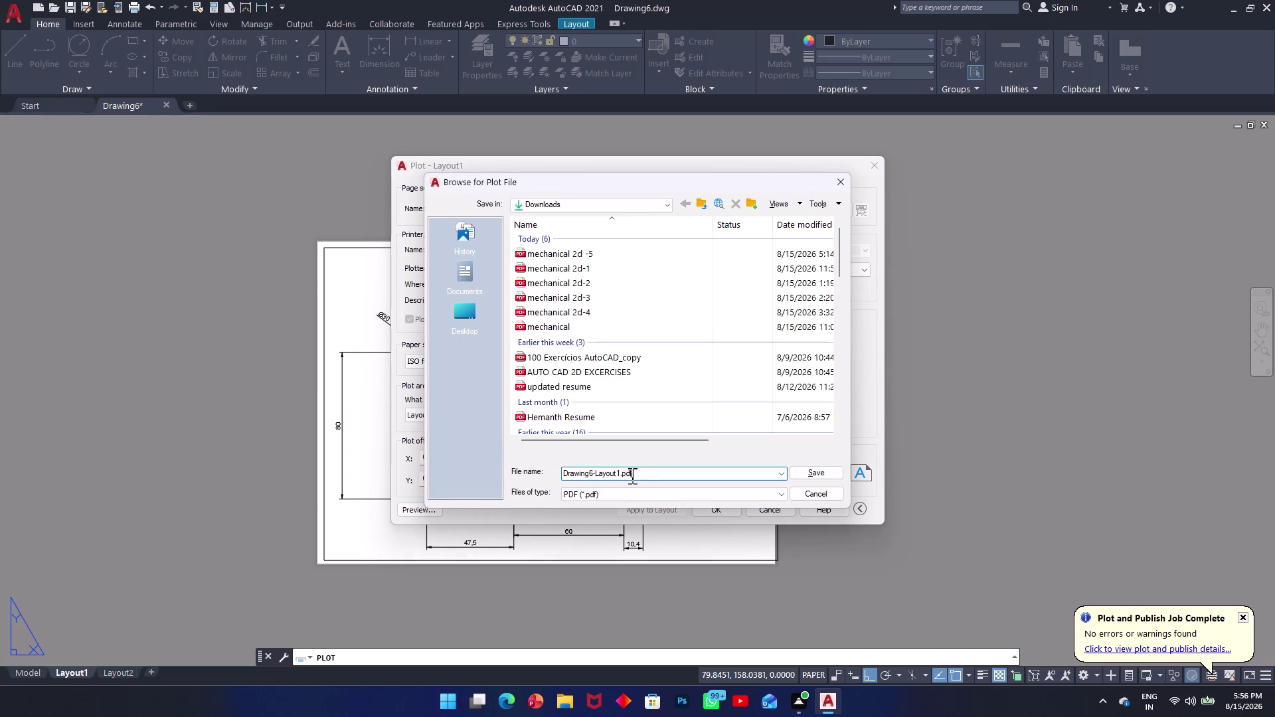
drag(630, 475, 528, 479)
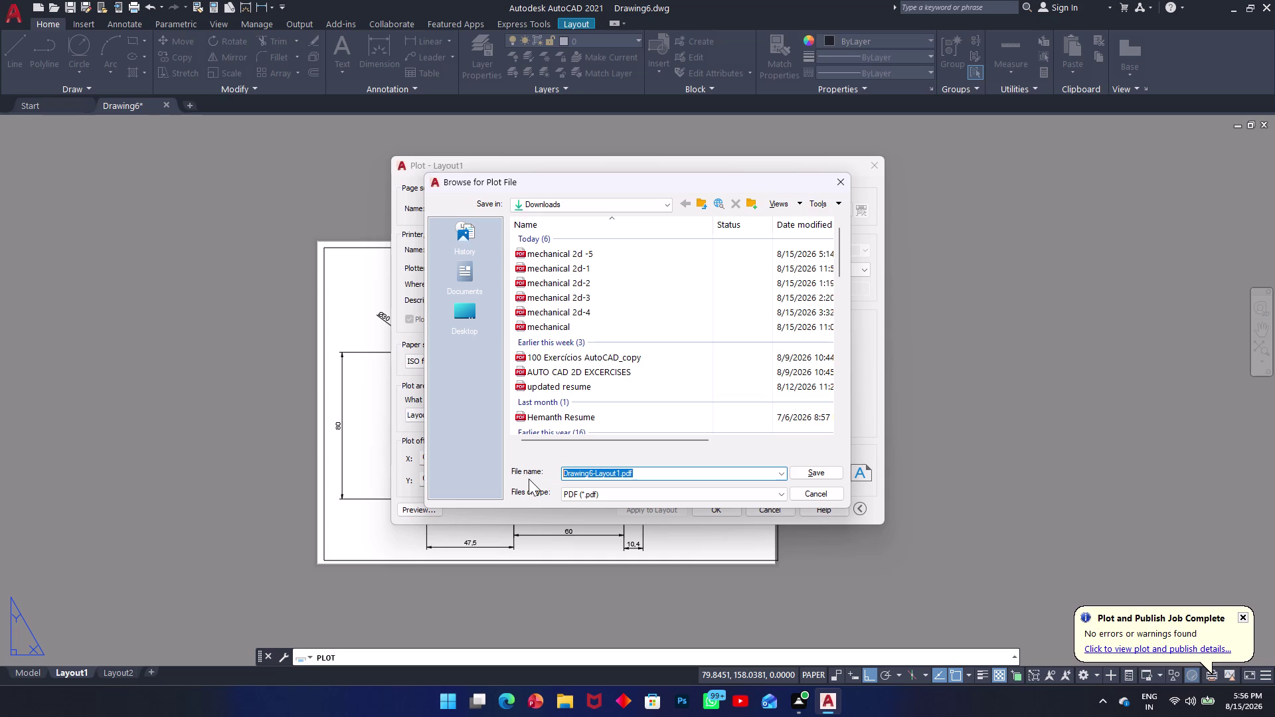
key(BackSpace)
key(backslash)
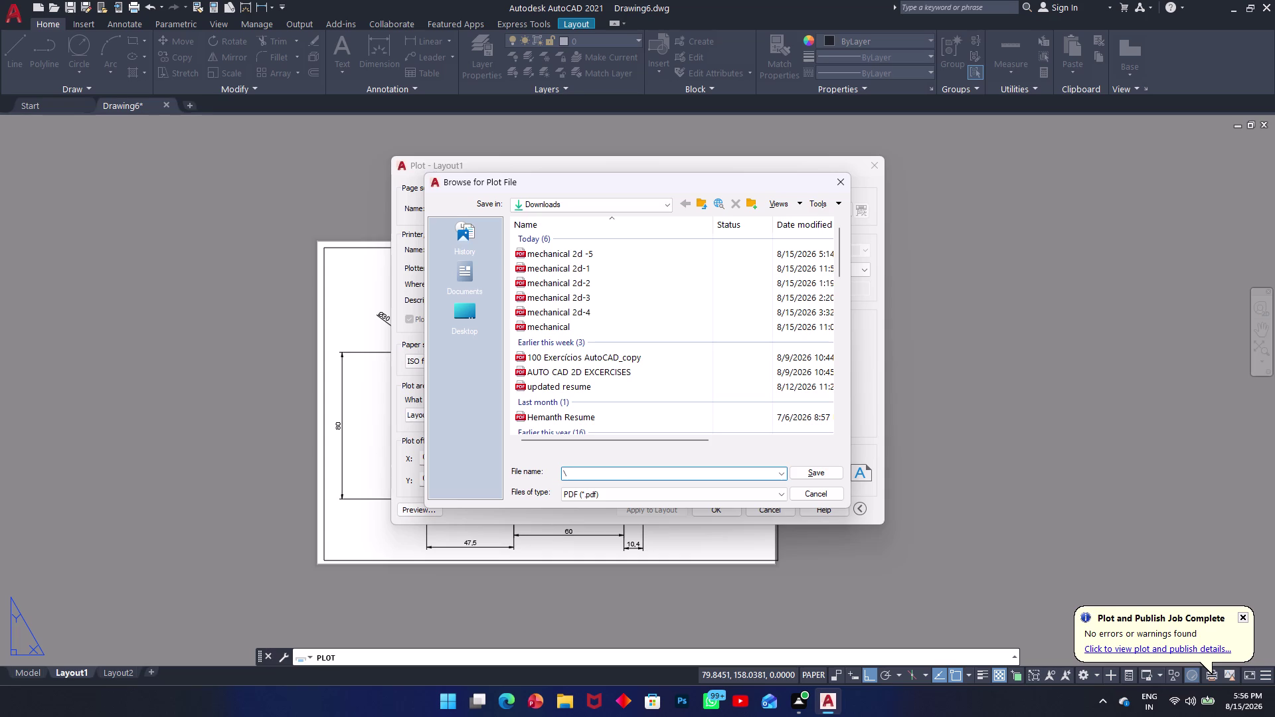
key(BackSpace)
Save the PDF as 'mechanical 2d-6', review it, and close the viewer.
text(m)
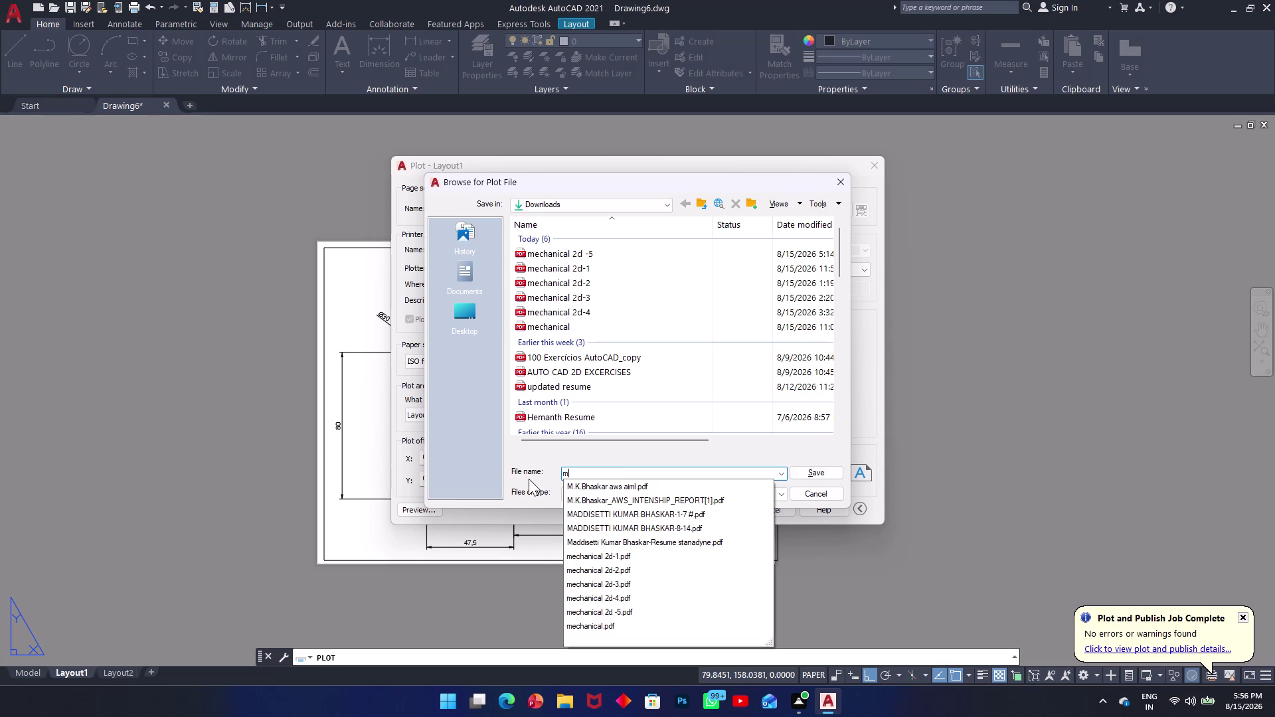
text(echan)
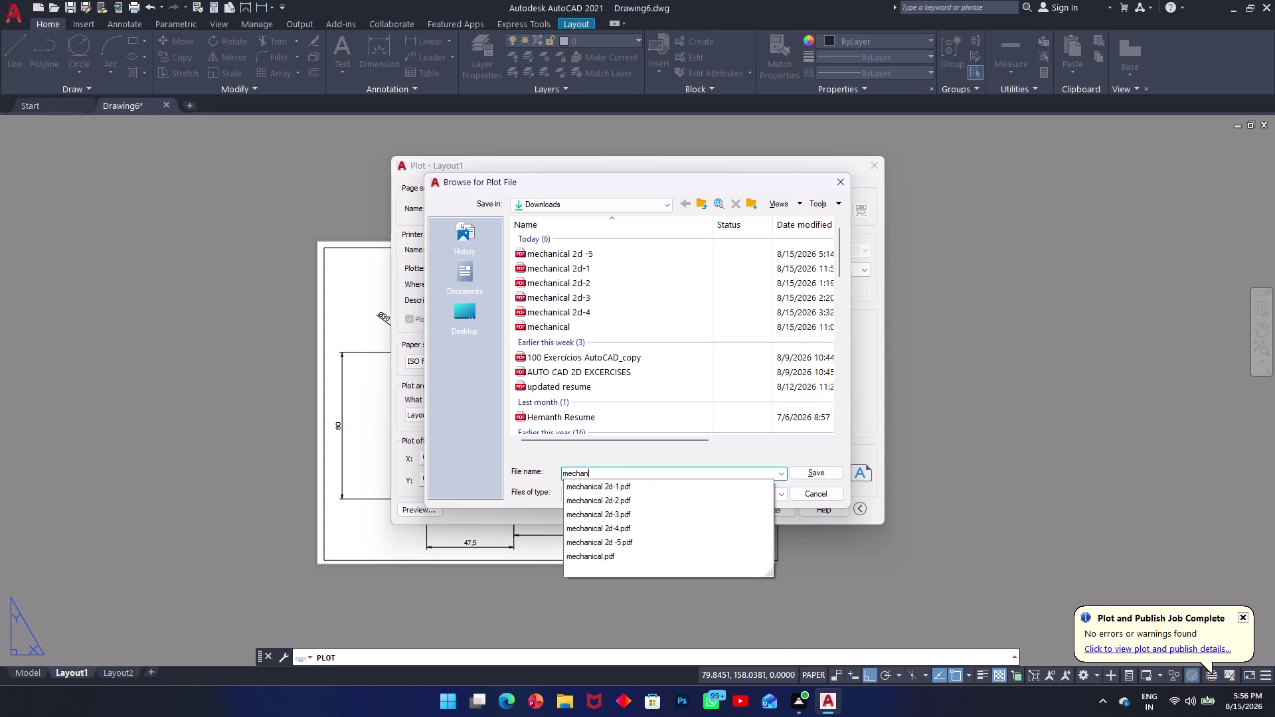
text(ical)
key(space)
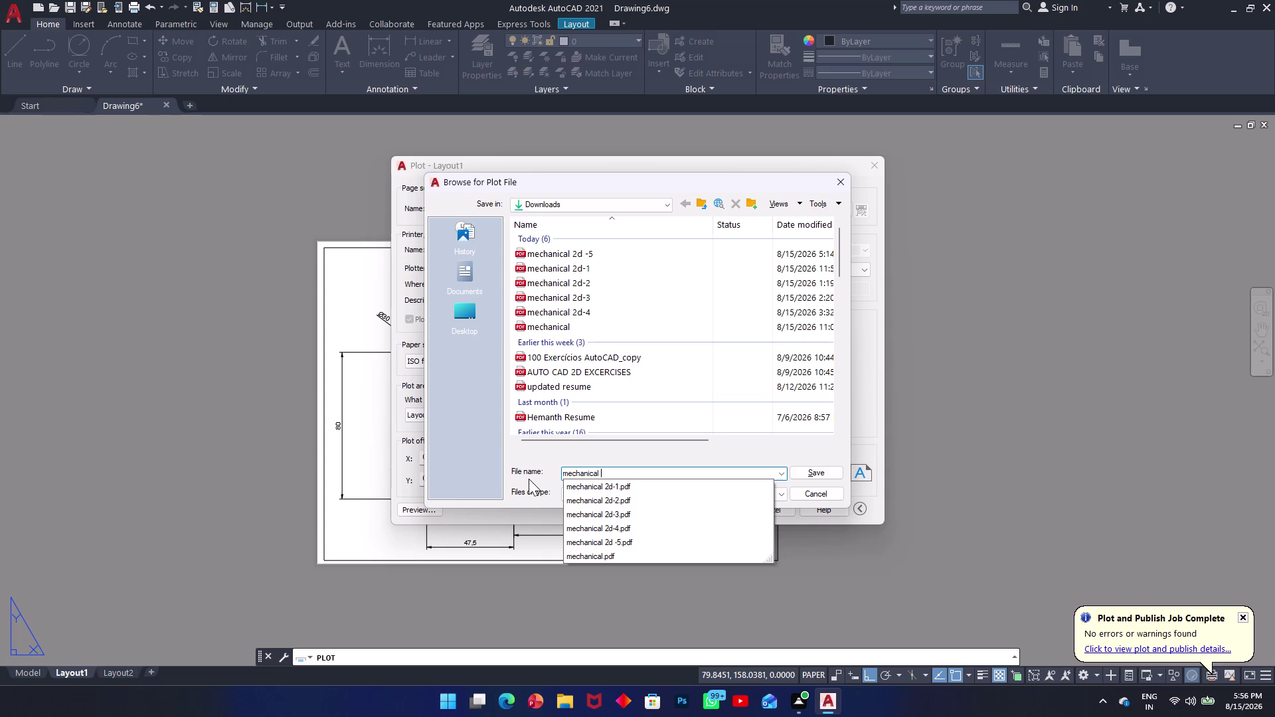
text(2d)
key(minus)
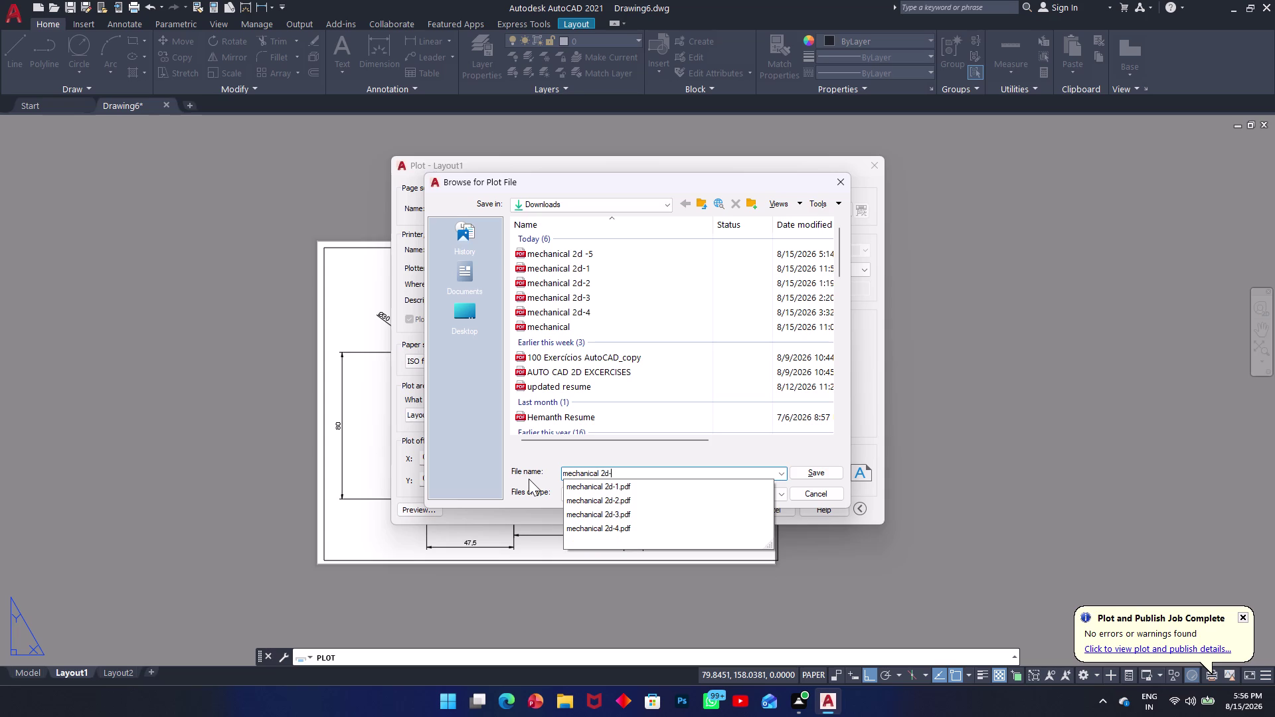
key(6)
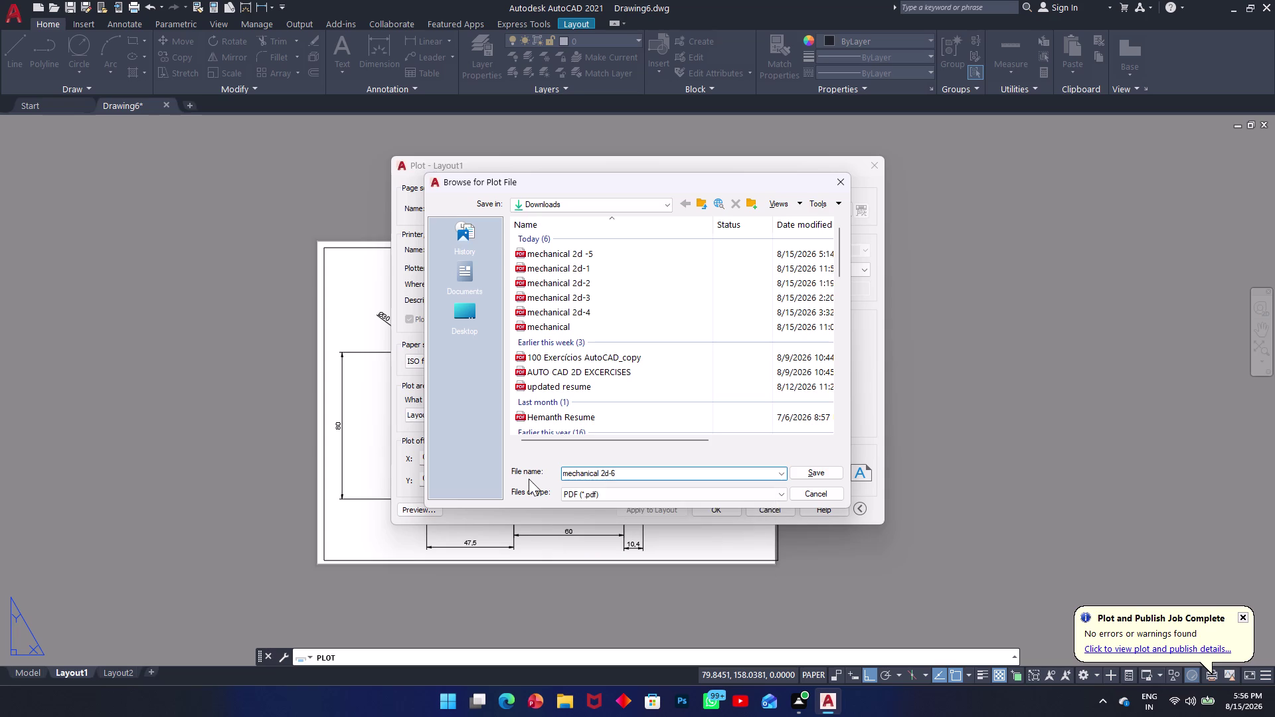
click(826, 471)
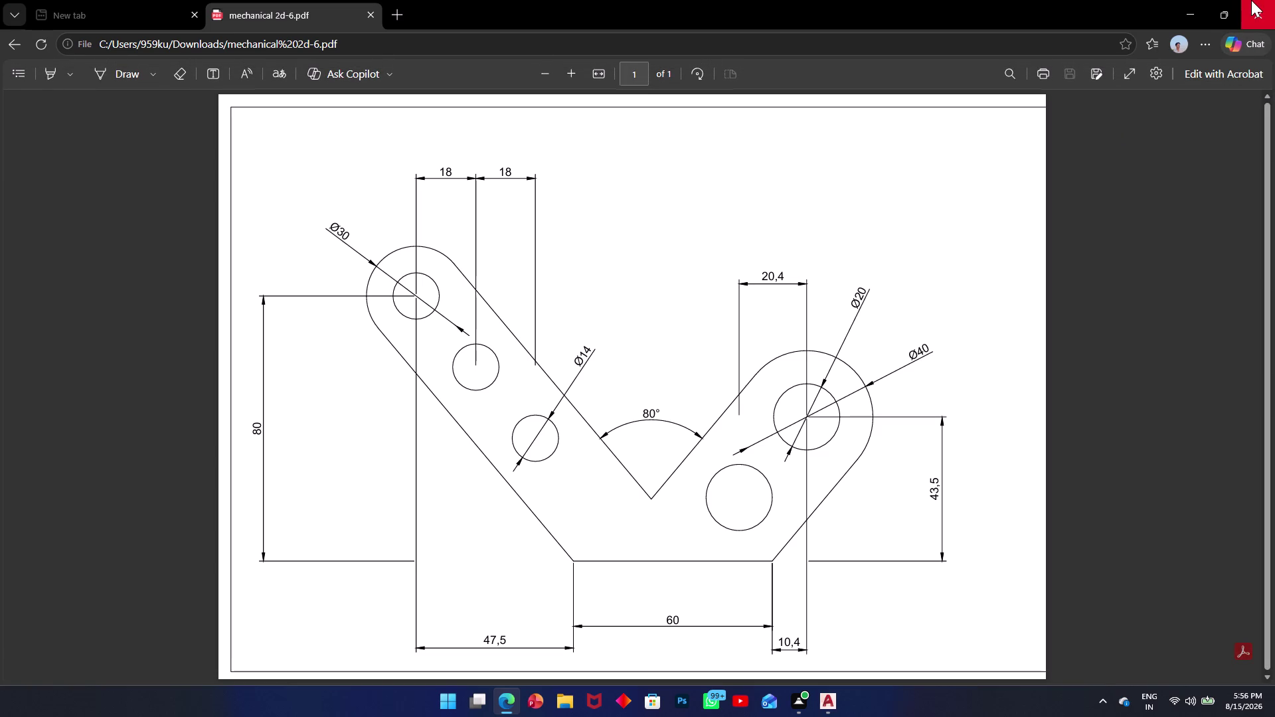
click(1253, 2)
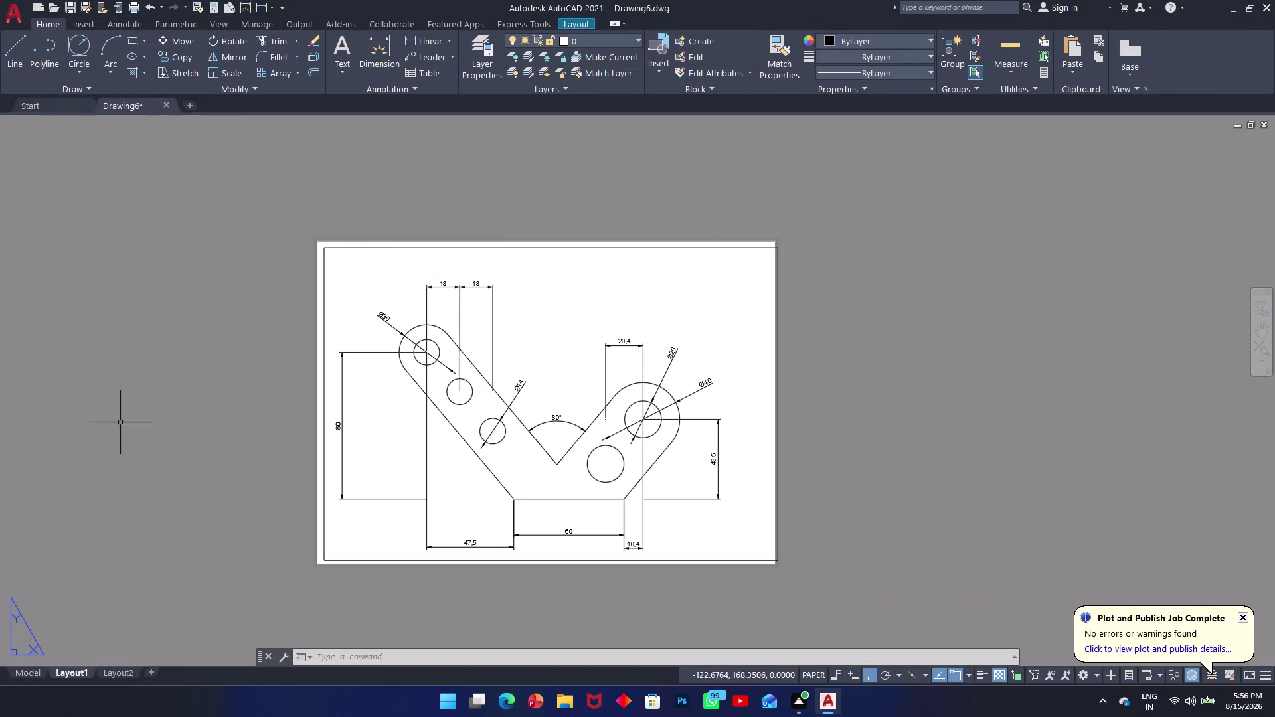
Switch back to Model space and save the drawing as 'mechanical 2d-6' in Downloads.
click(24, 674)
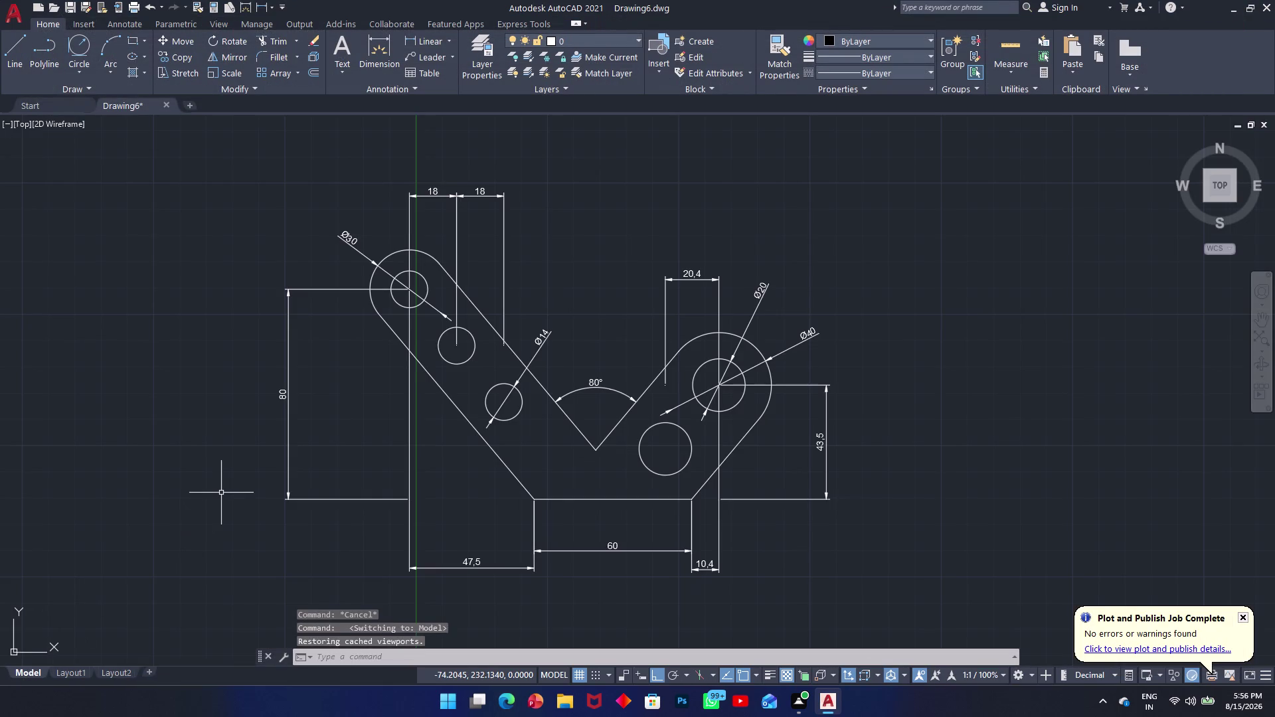
key(ctrl+s)
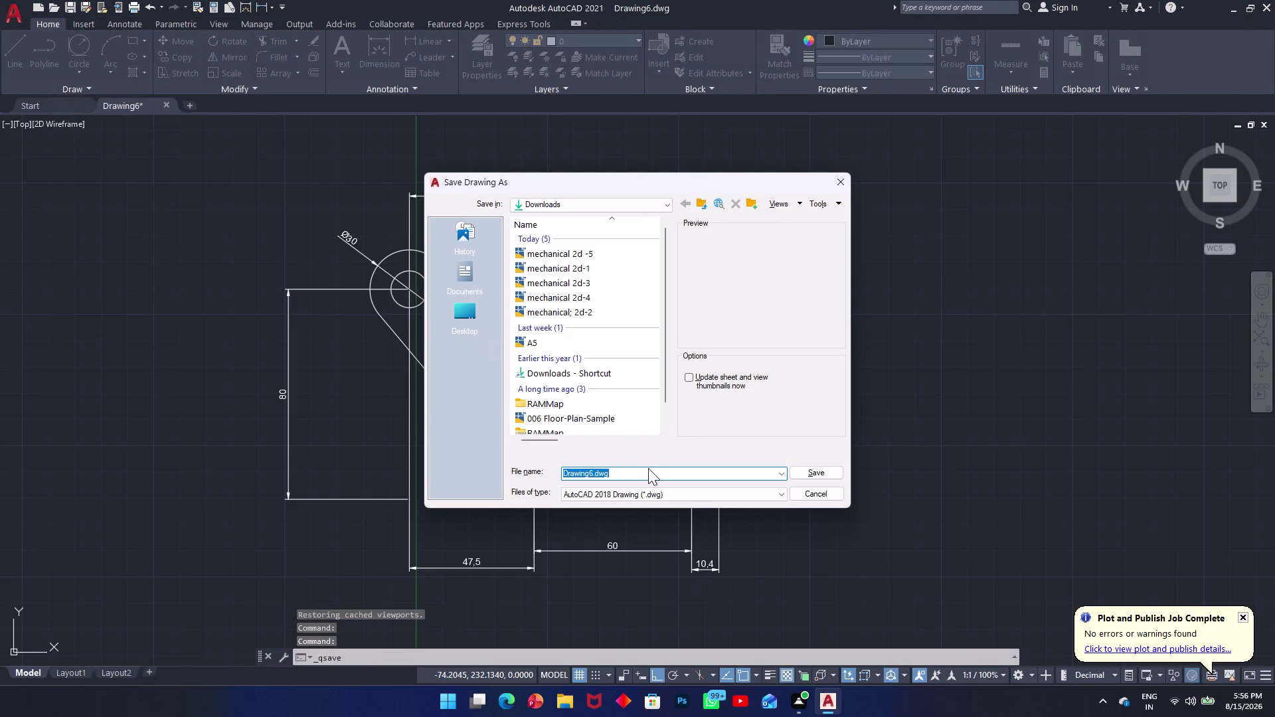
key(BackSpace)
text(m)
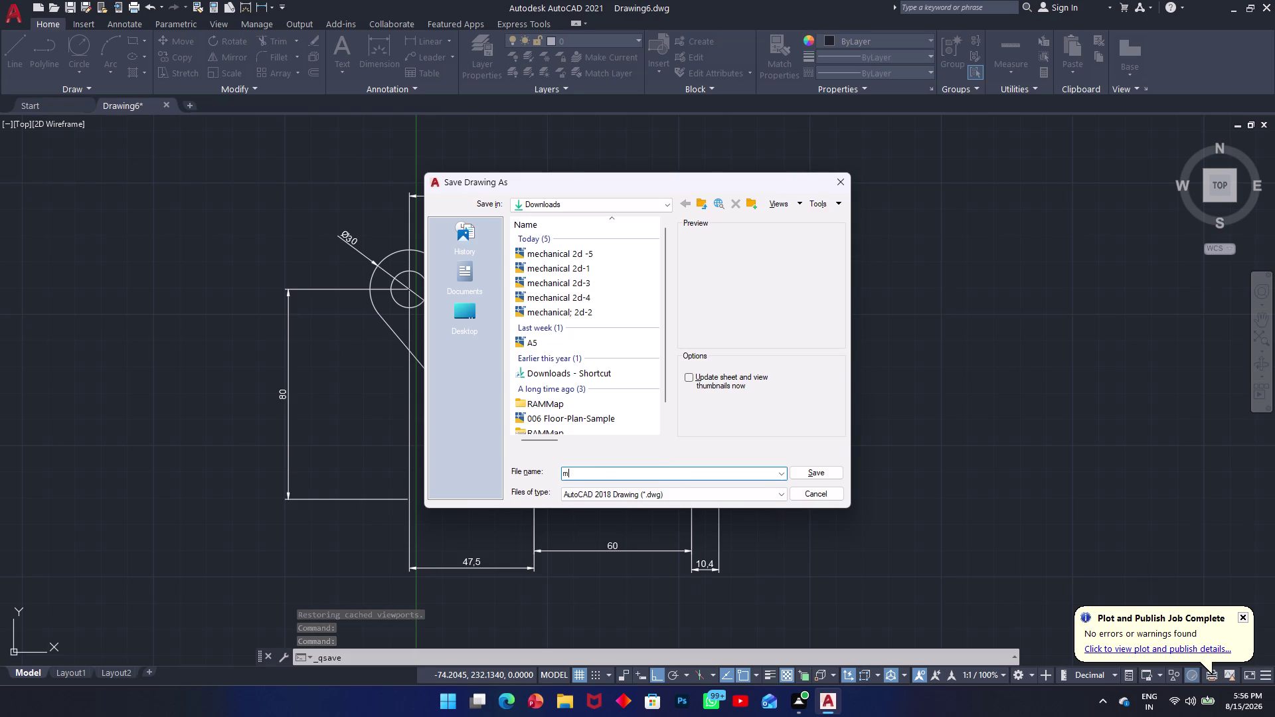
text(echani)
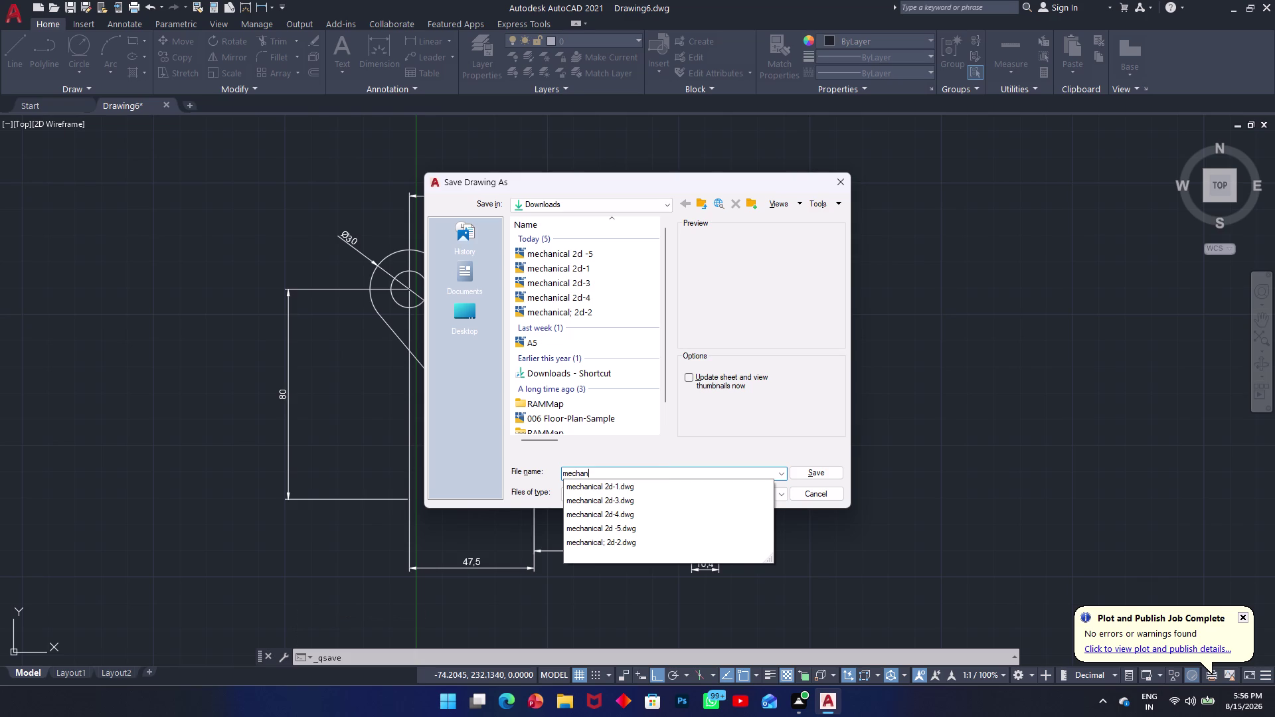
text(ca;l)
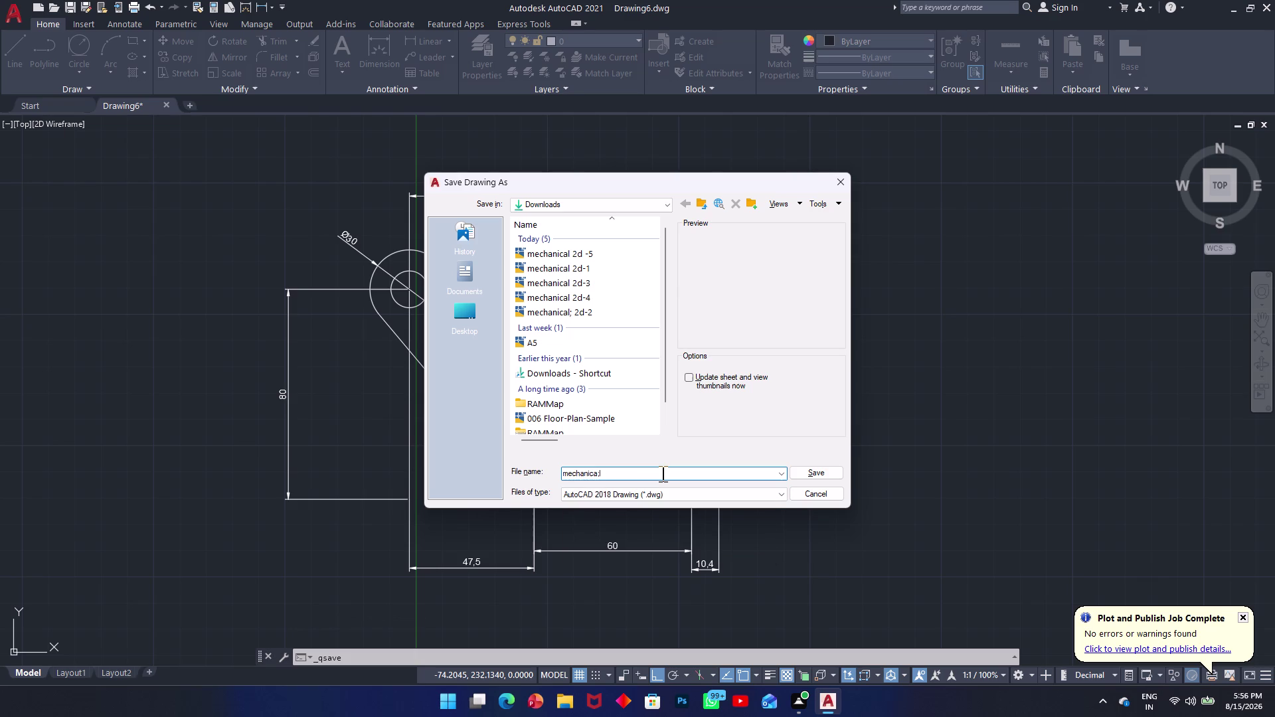
key(BackSpace)
key(BackSpace)
text(l)
key(space)
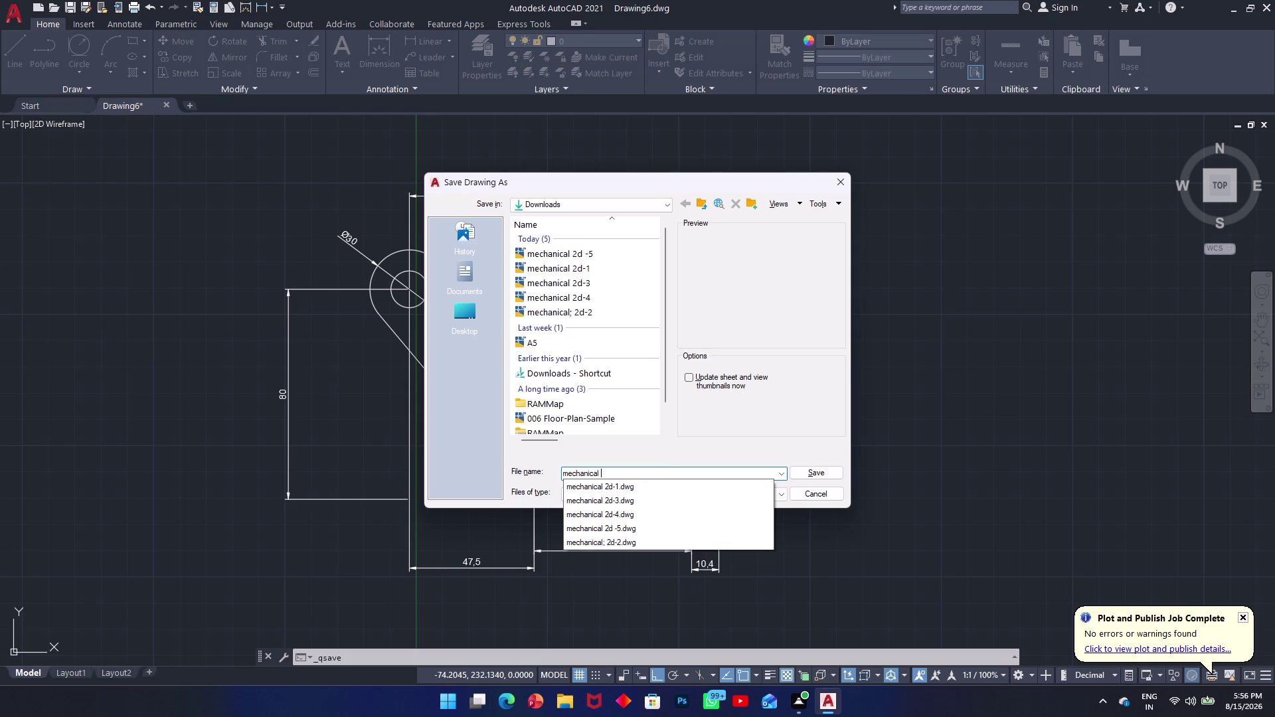
text(2d)
key(space)
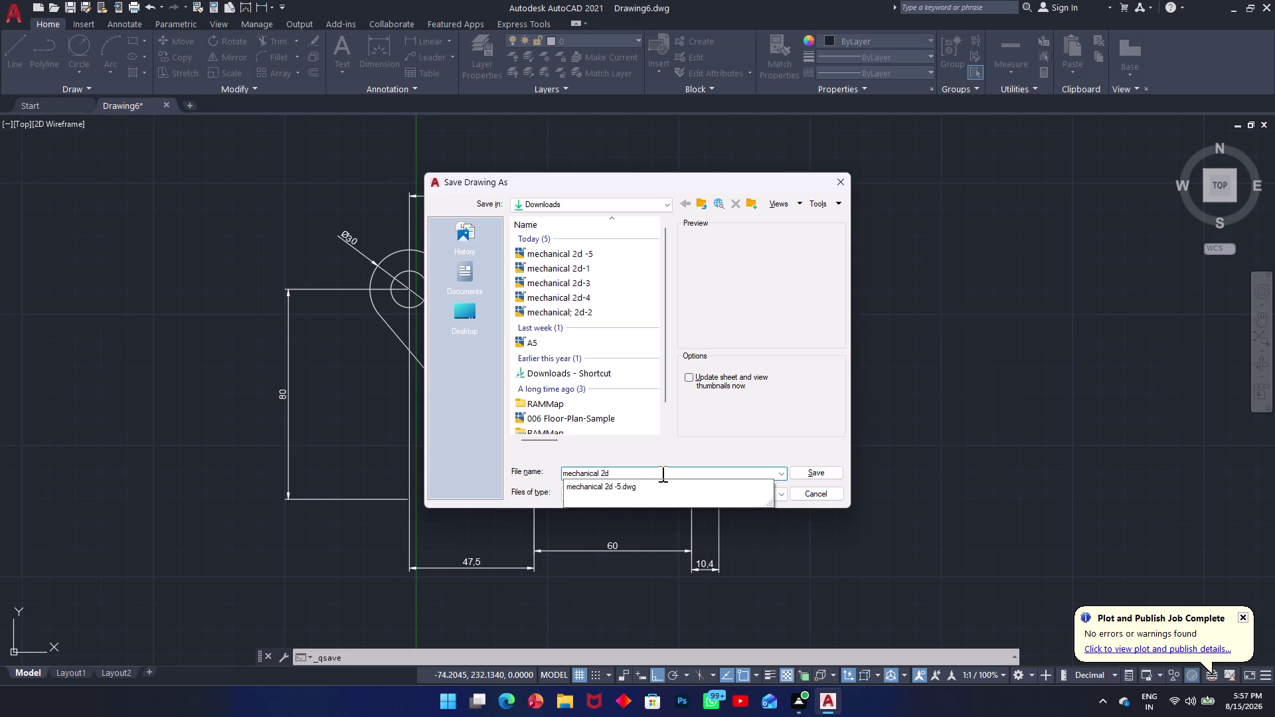
key(BackSpace)
key(minus)
key(6)
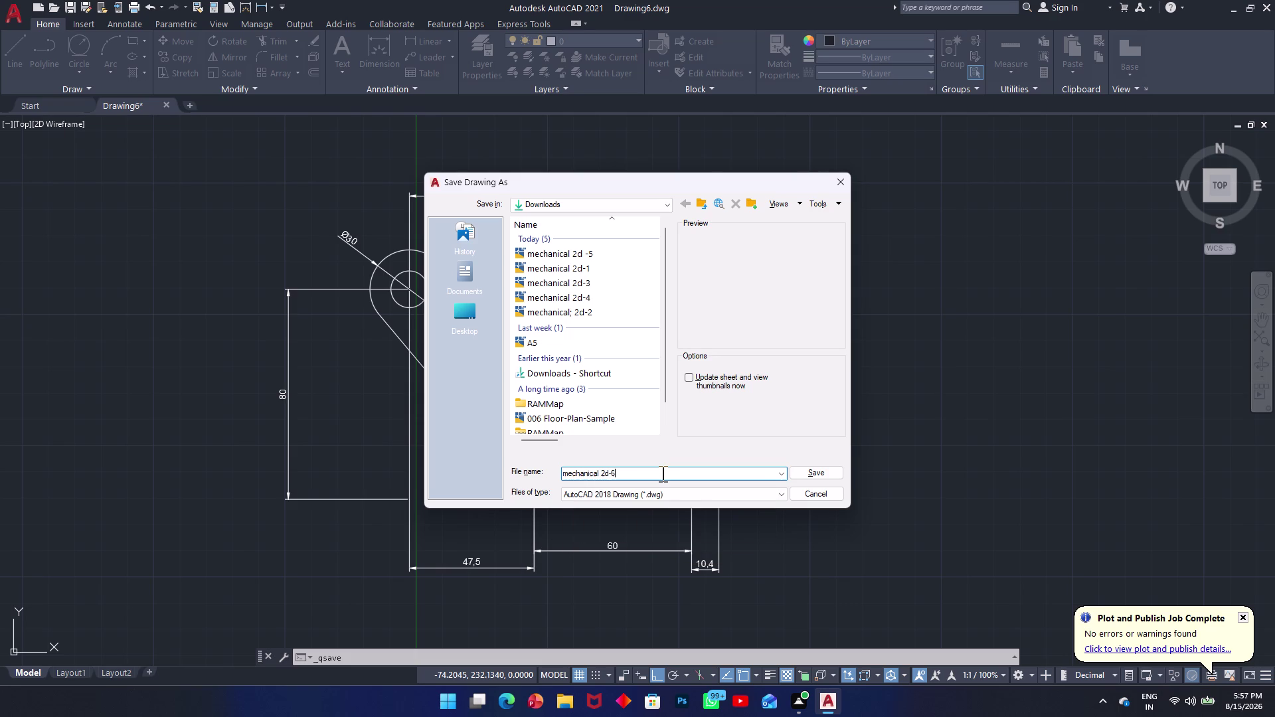
click(816, 473)
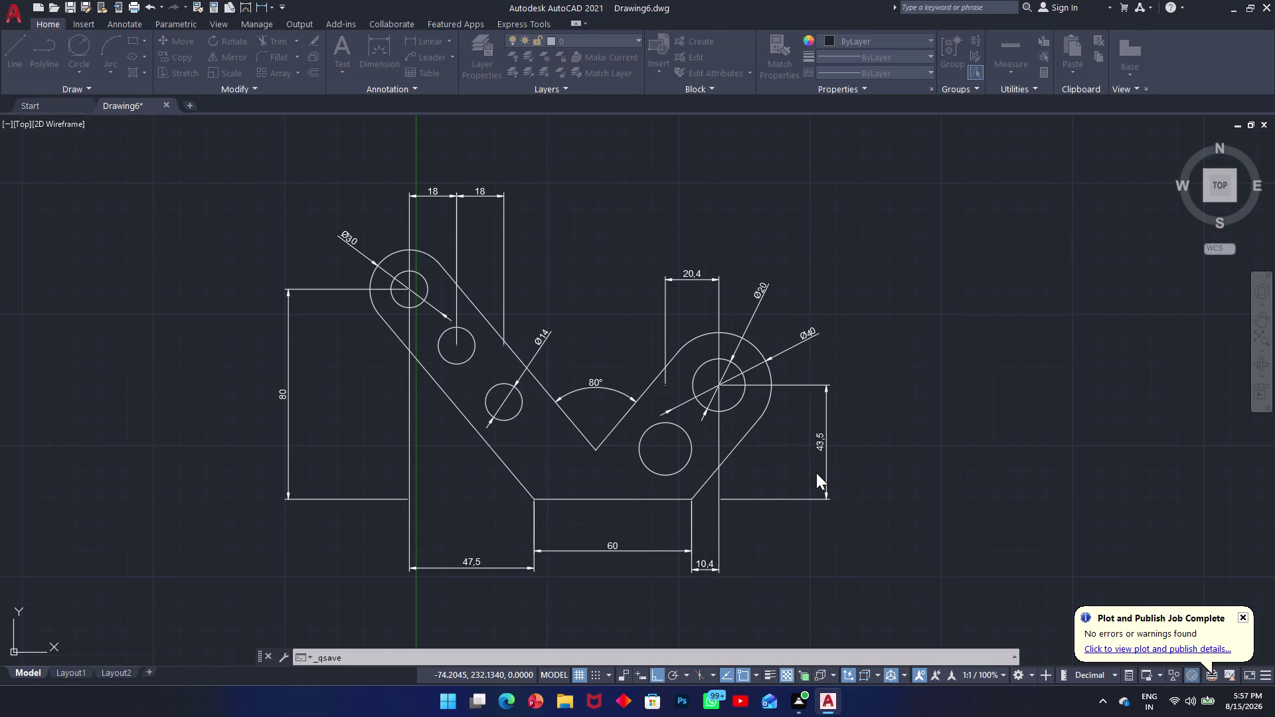